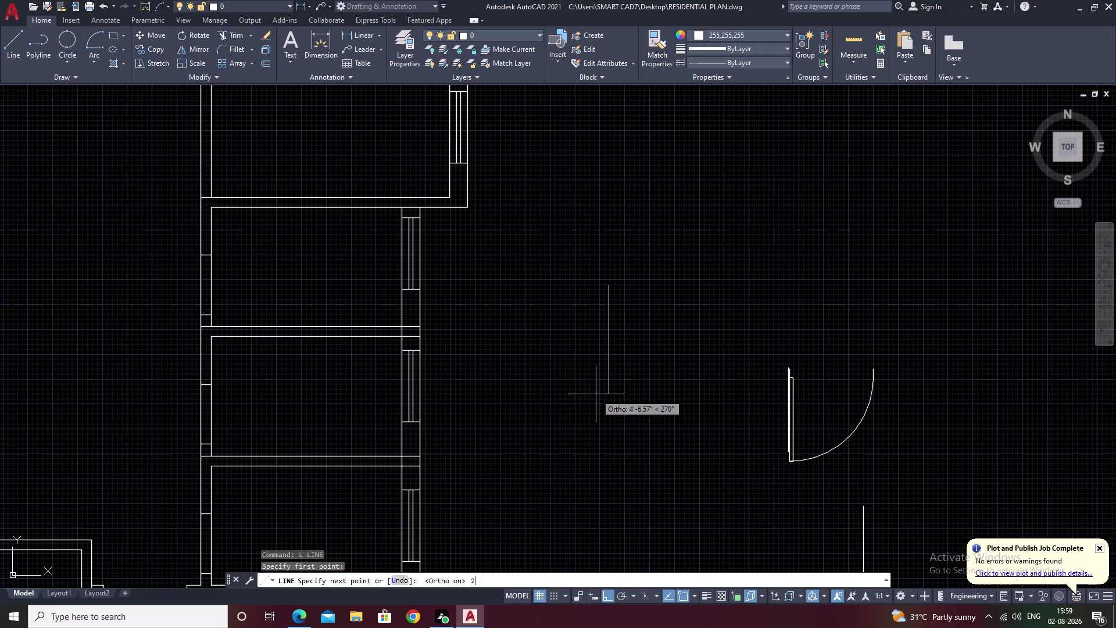
Draw a vertical line 2'6" long.
text(')
key(6)
key(backslash)
key(BackSpace)
key(apostrophe)
key(BackSpace)
key(shift+quotedbl)
key(space)
key(Escape)
Rotate the door swing symbol 90° about its hinge.
scroll(up, 3)
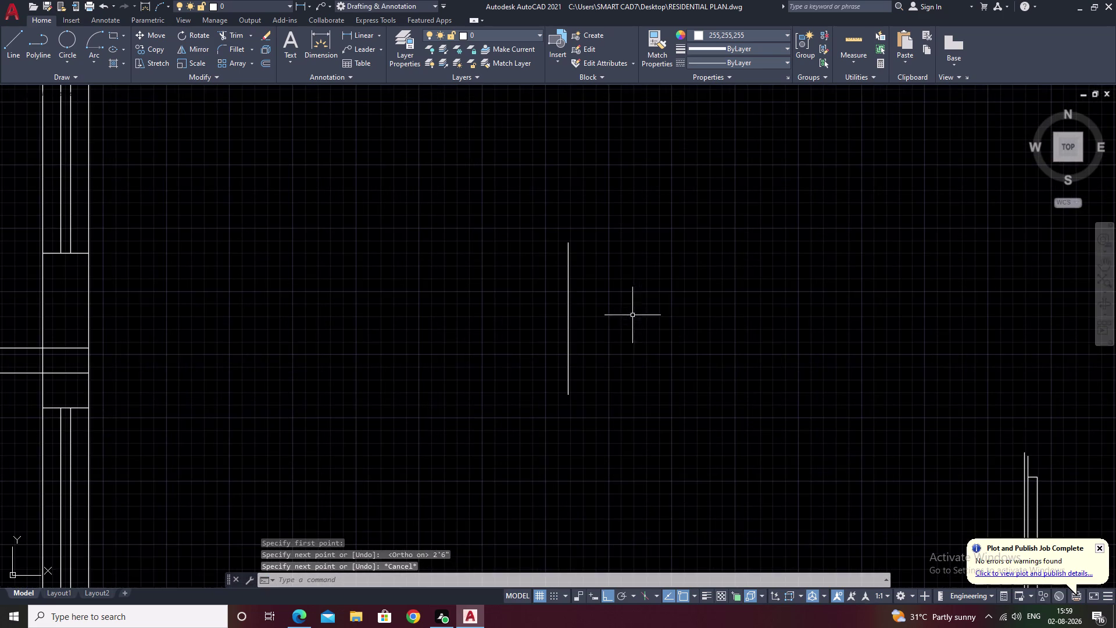
middle_drag(635, 318, 634, 327)
scroll(down, 3)
middle_drag(660, 396, 603, 396)
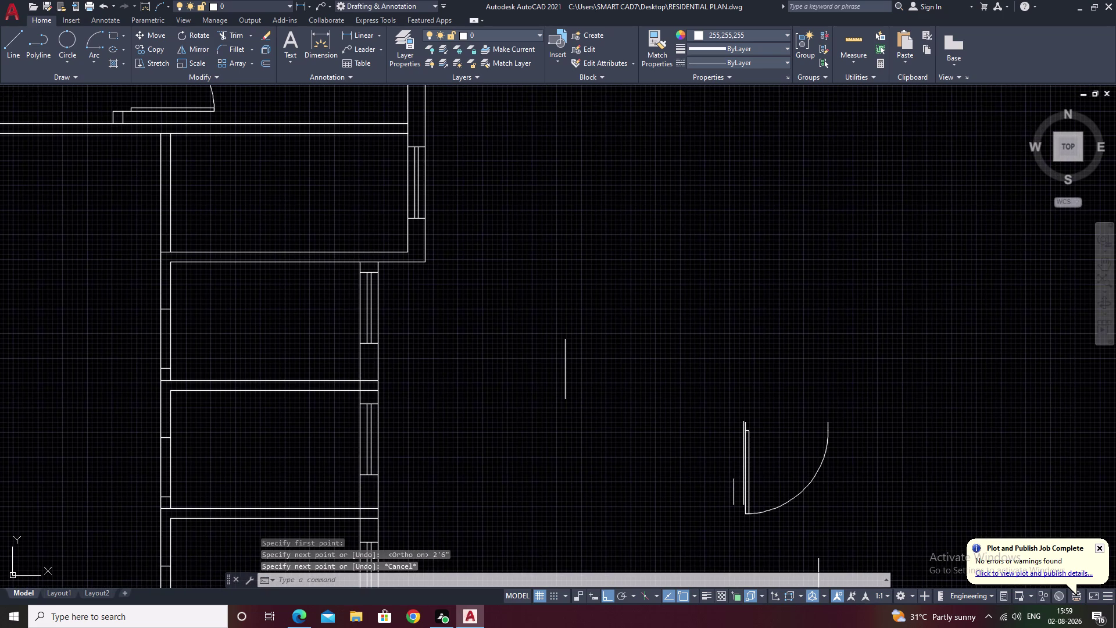
drag(844, 465, 753, 518)
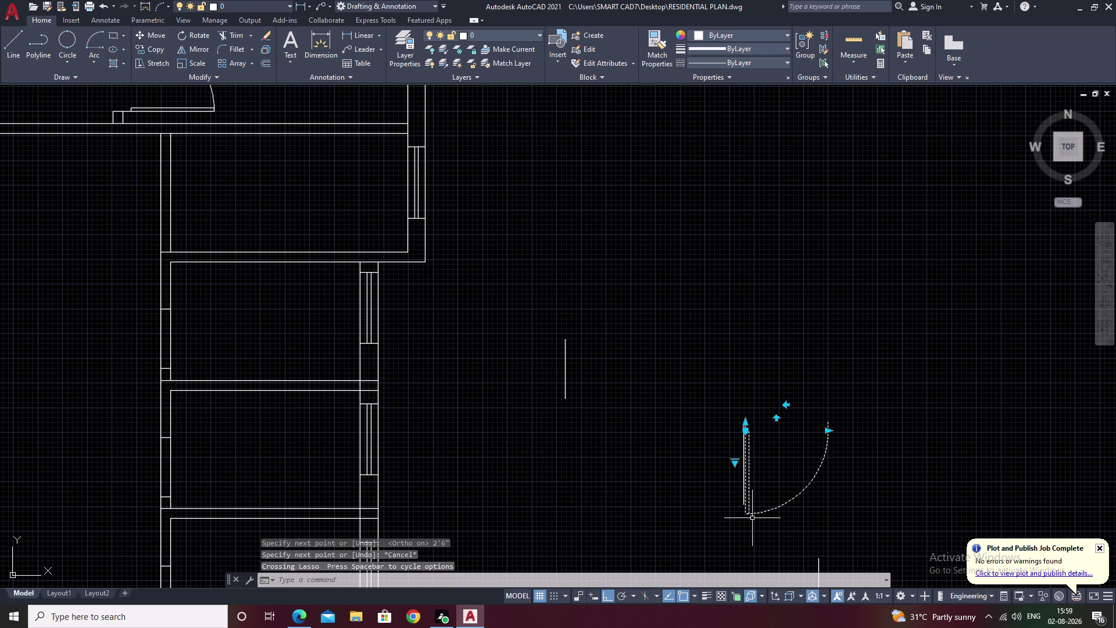
text(rp)
key(BackSpace)
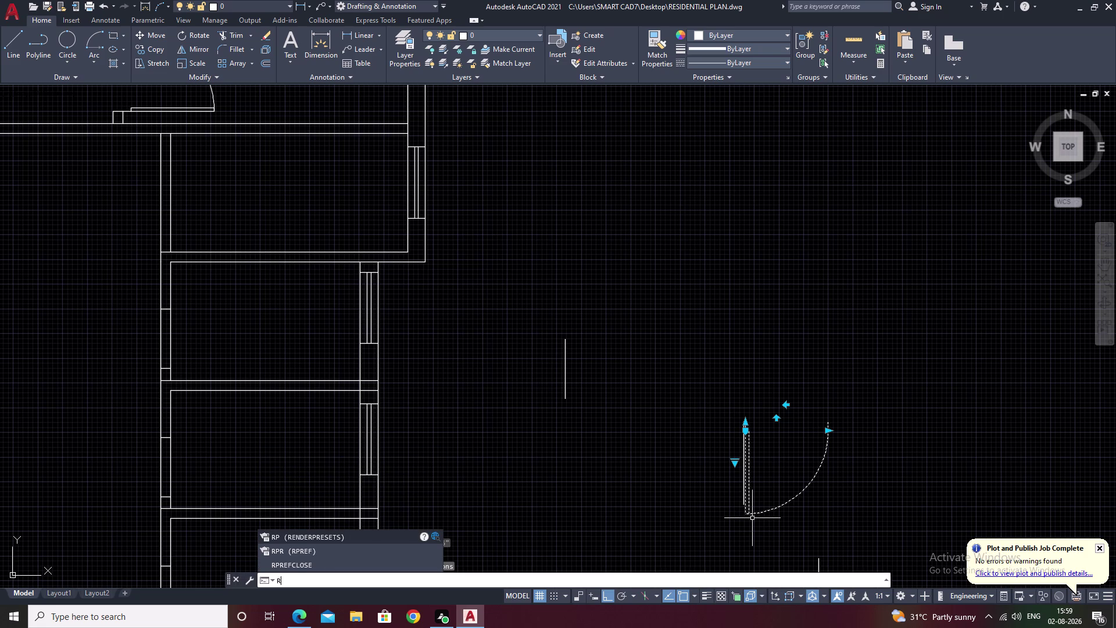
text(o)
key(space)
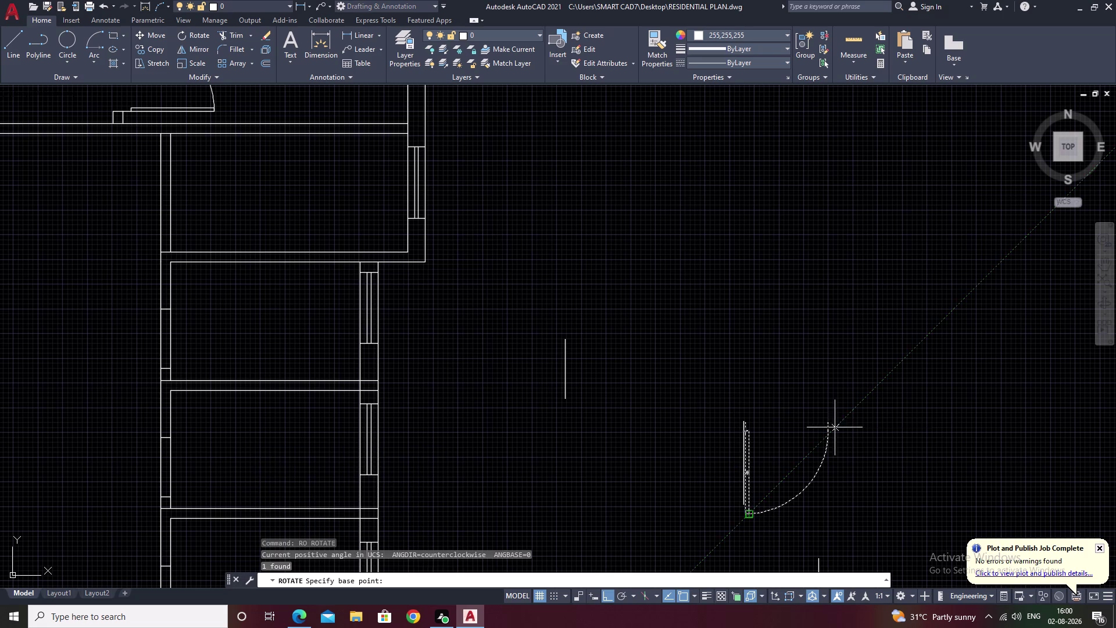
click(830, 422)
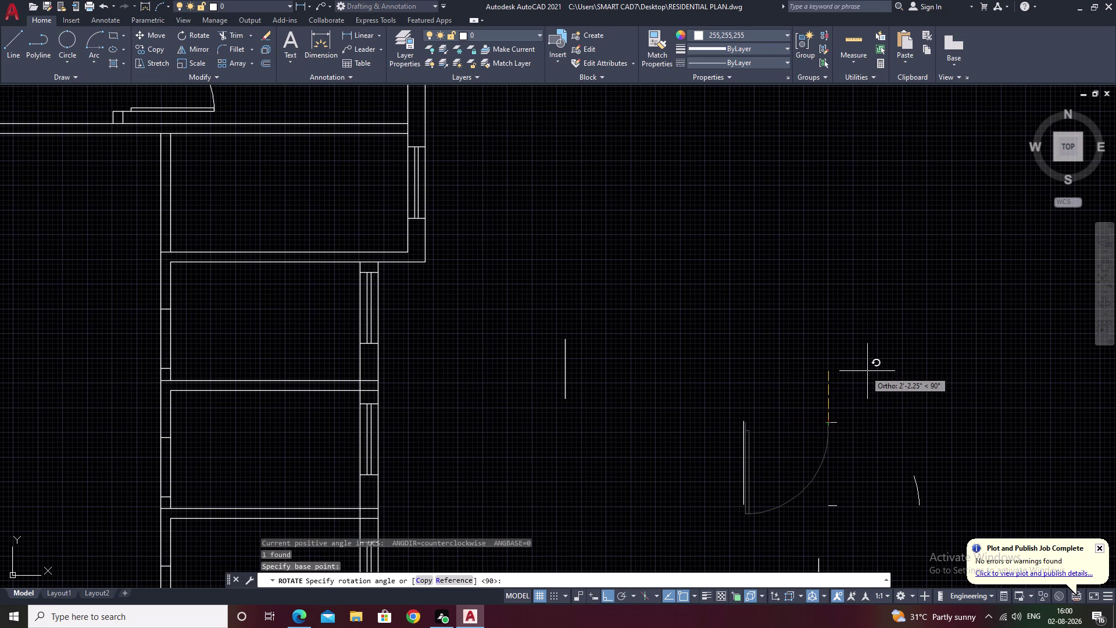
click(869, 371)
key(Escape)
Move the rotated door so its hinge sits at the vertical line's bottom.
drag(932, 427, 835, 557)
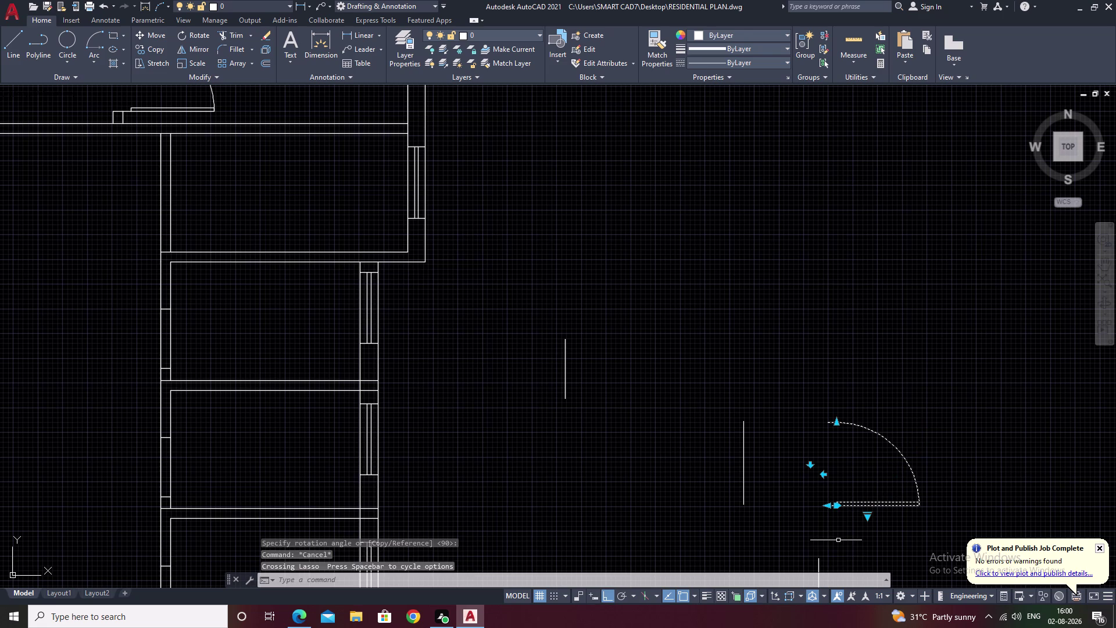
text(m)
key(space)
scroll(up, 3)
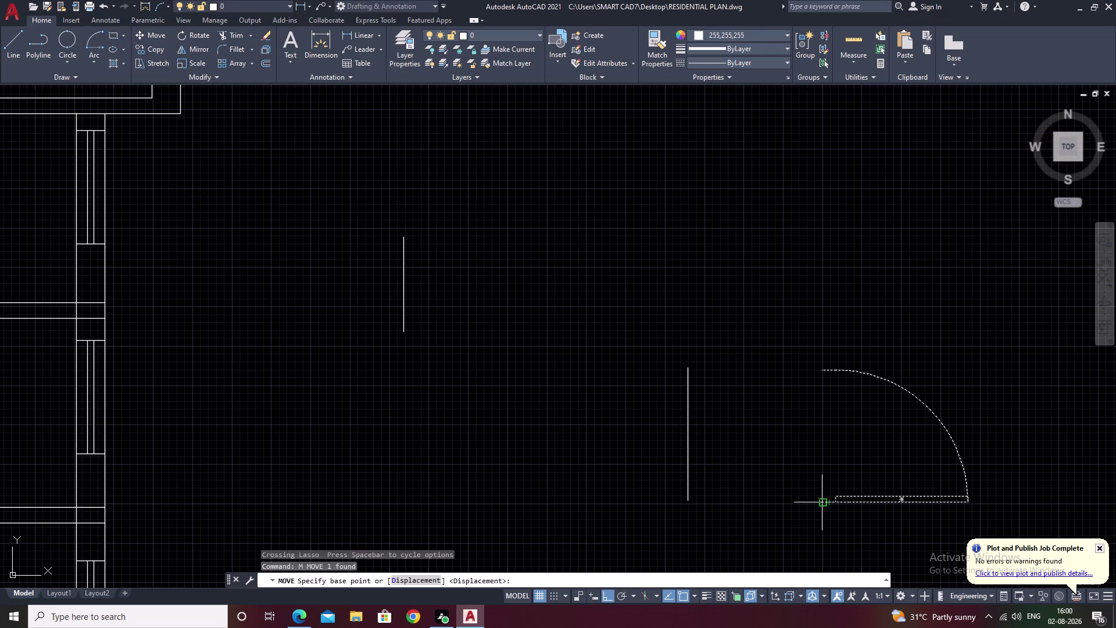
click(824, 504)
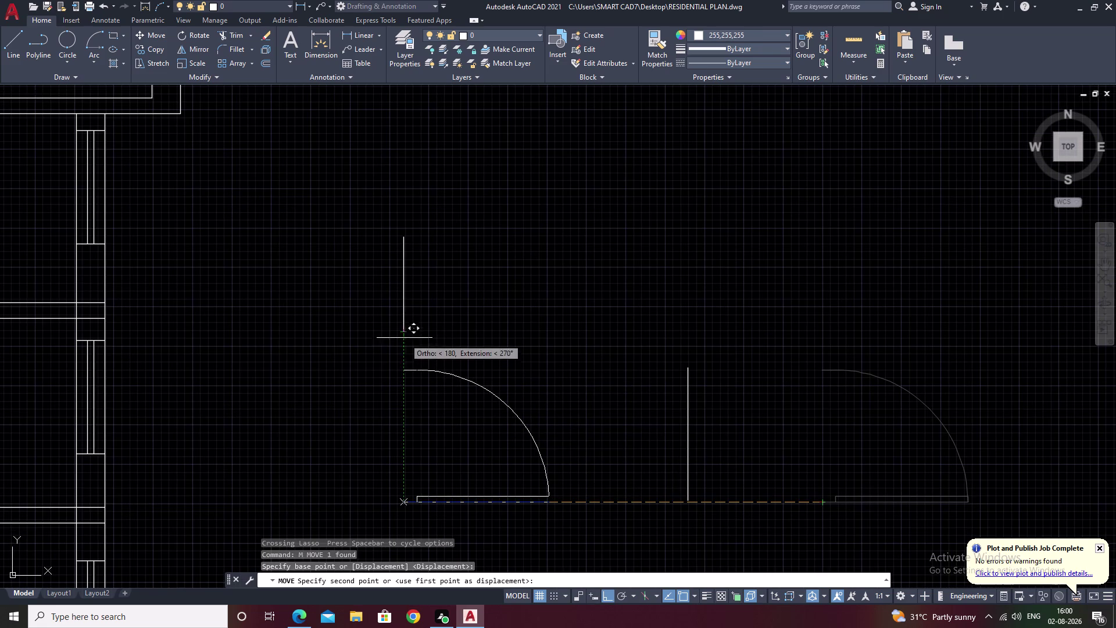
scroll(up, 3)
click(396, 324)
scroll(down, 3)
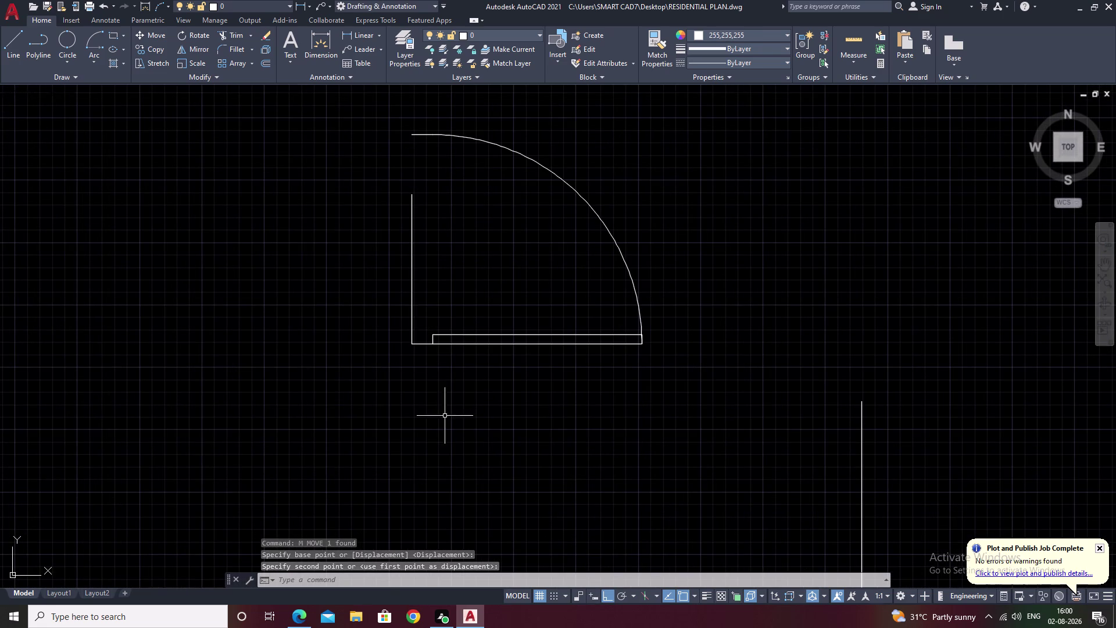
middle_click(445, 416)
key(Escape)
Scale the door down from its hinge corner to the line's height, then reselect it.
drag(611, 198, 520, 364)
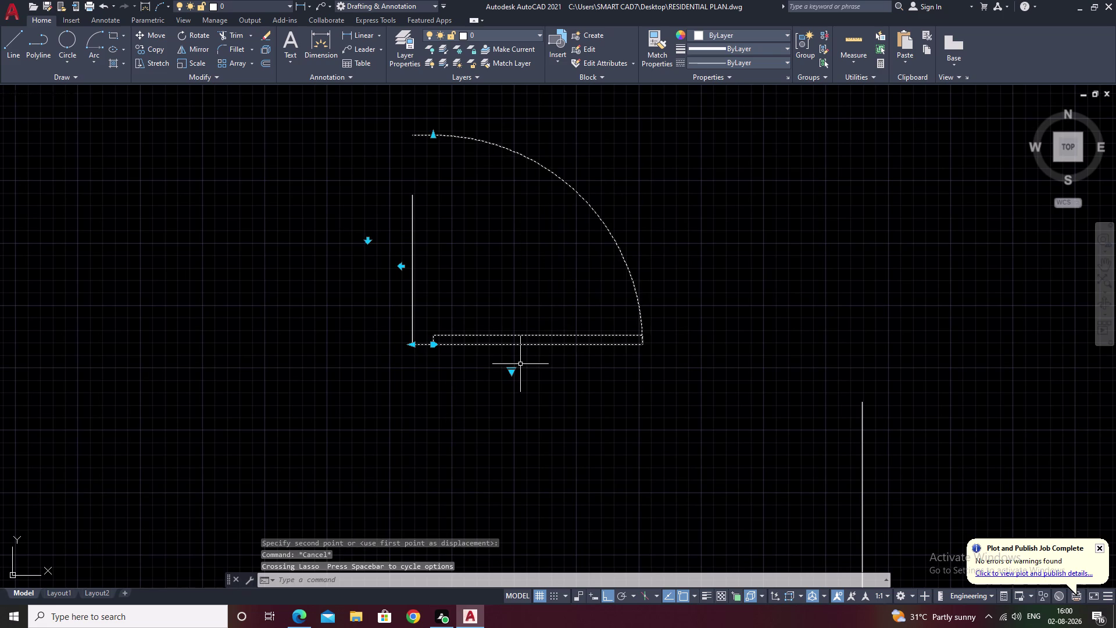
text(sc)
key(space)
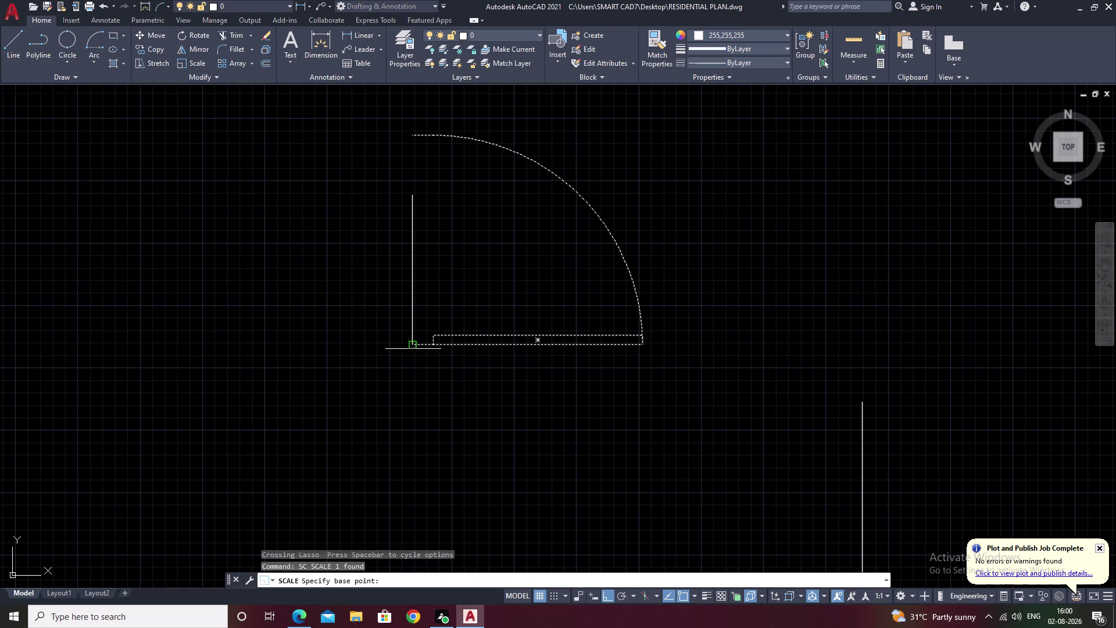
click(414, 346)
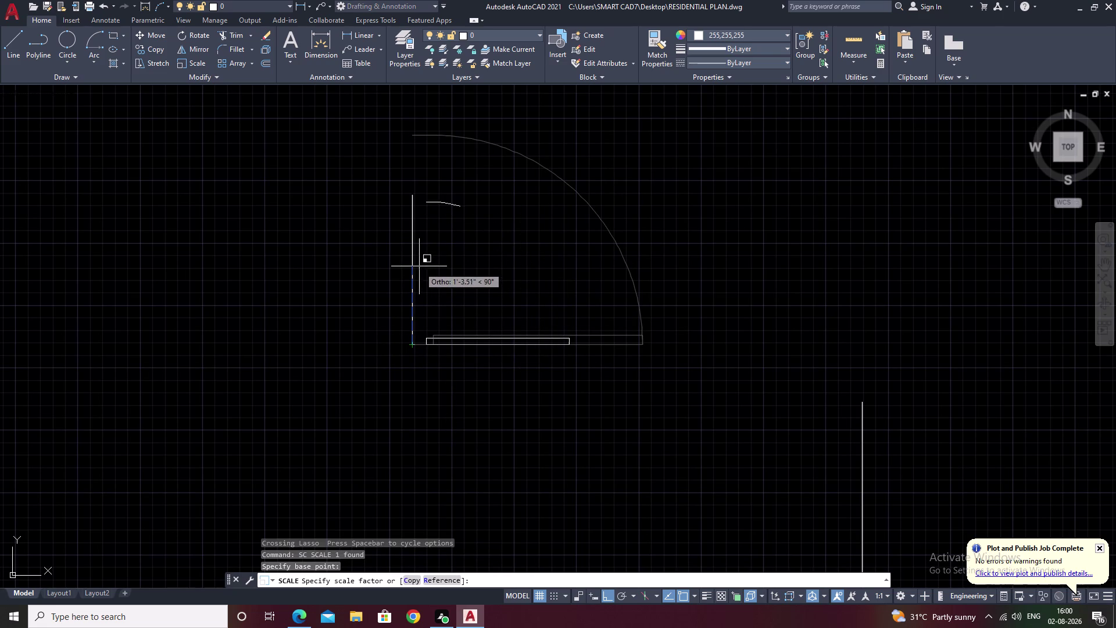
click(418, 262)
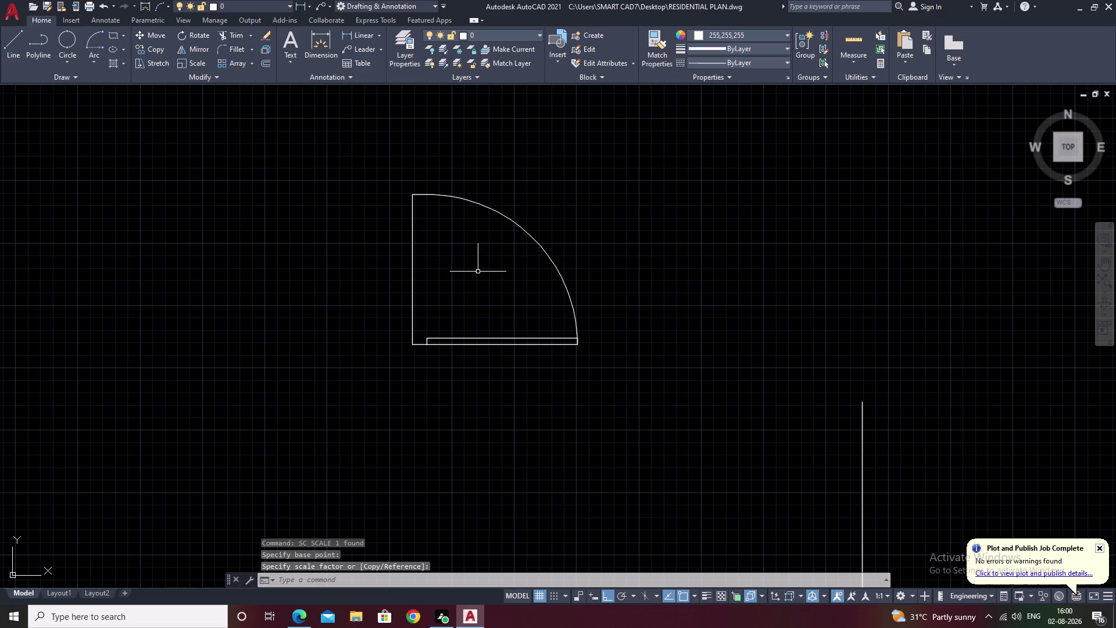
key(Escape)
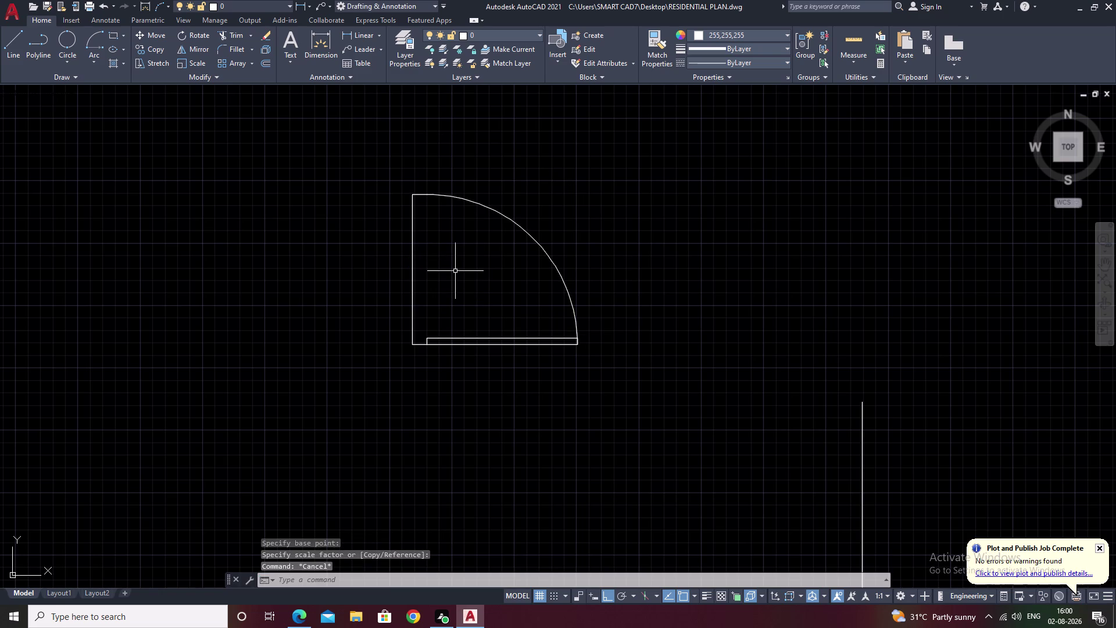
drag(538, 189, 475, 406)
click(476, 406)
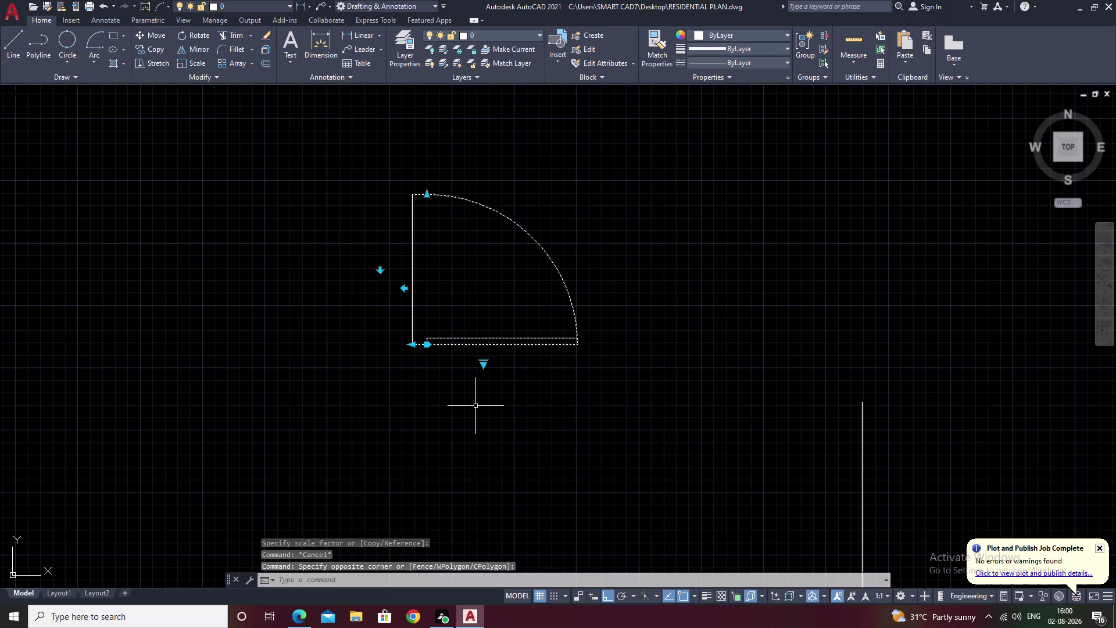
Copy the door from its hinge corner and place the first copy at a wall corner.
key(c)
text(o)
key(space)
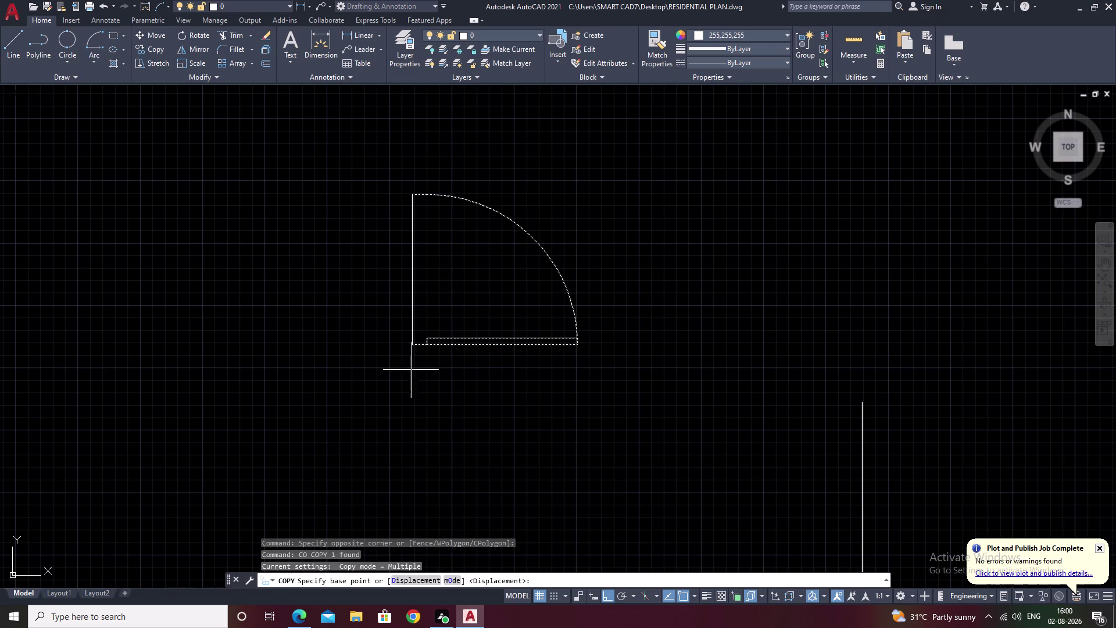
scroll(up, 3)
click(413, 341)
scroll(down, 3)
middle_drag(197, 447, 447, 428)
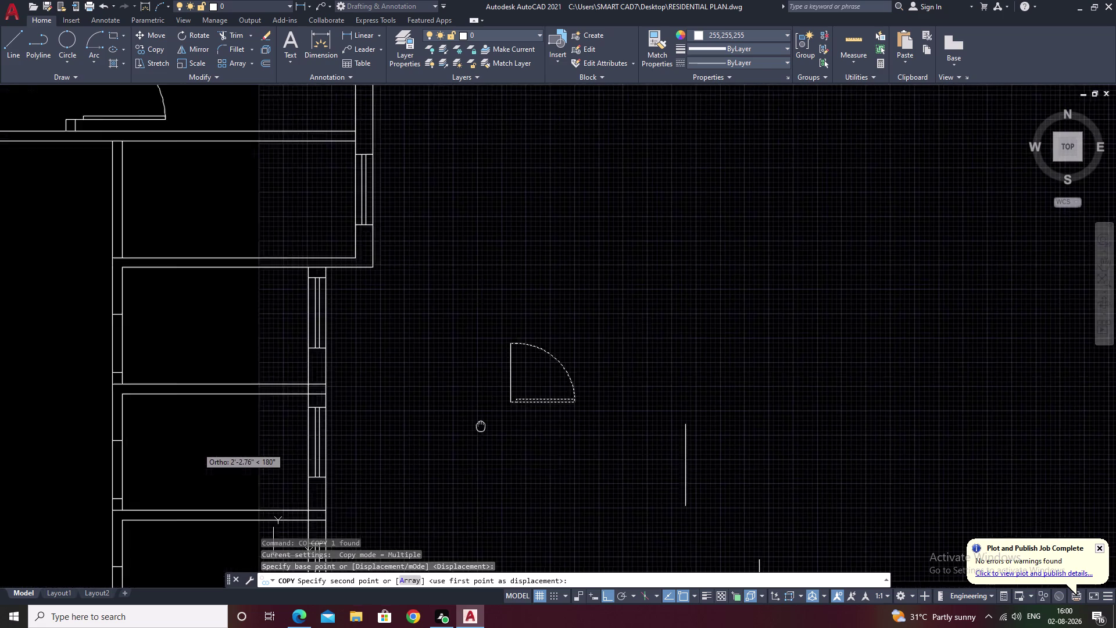
middle_drag(447, 427, 526, 426)
middle_drag(428, 458, 514, 408)
middle_drag(314, 489, 367, 416)
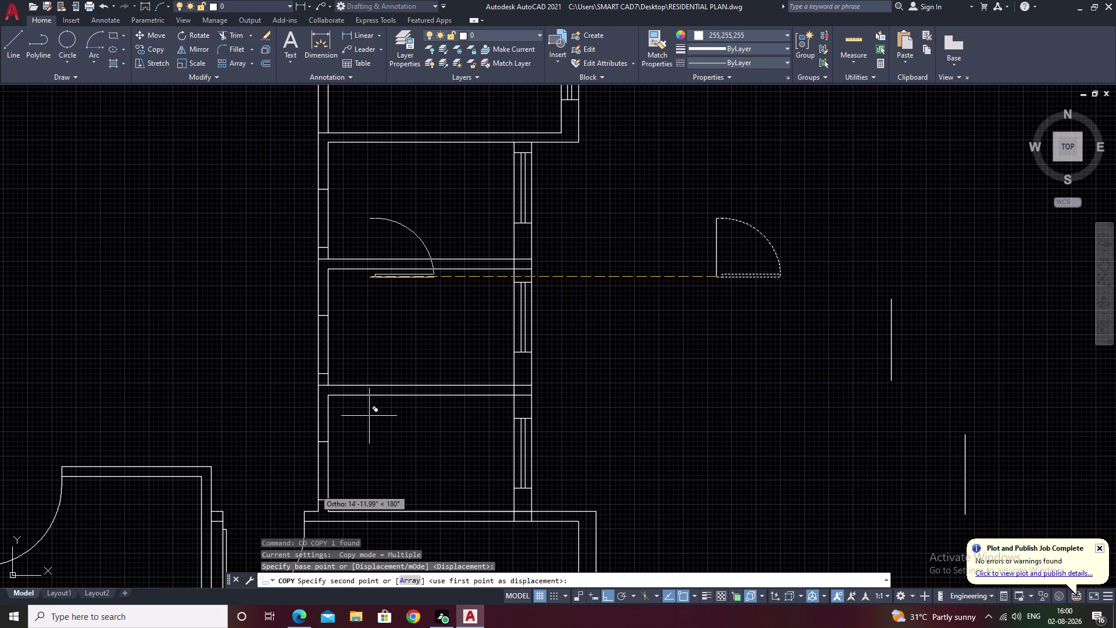
key(F8)
scroll(up, 3)
middle_drag(345, 504, 381, 425)
scroll(up, 3)
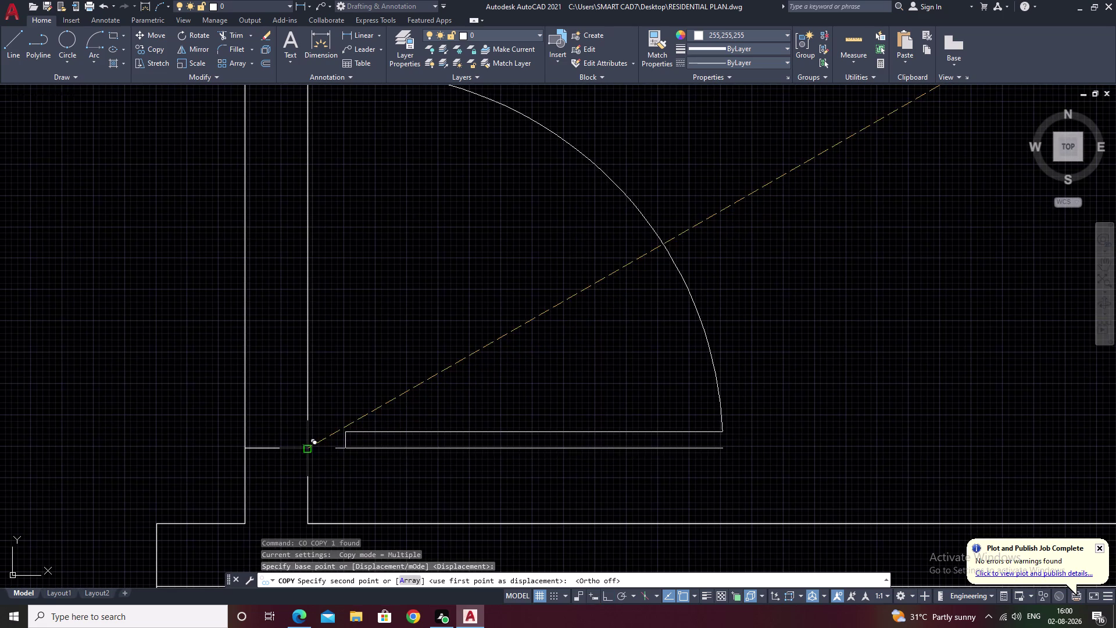
click(308, 451)
Place another door copy, undo it, and place a copy at another doorway corner.
right_click(308, 452)
scroll(down, 3)
click(440, 407)
scroll(down, 3)
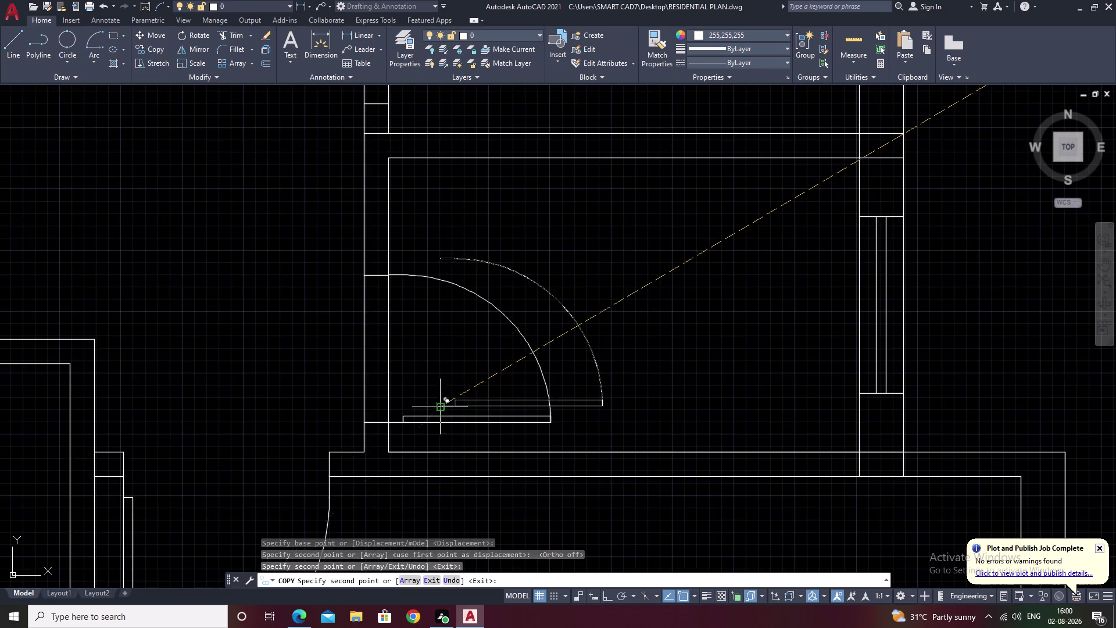
scroll(down, 3)
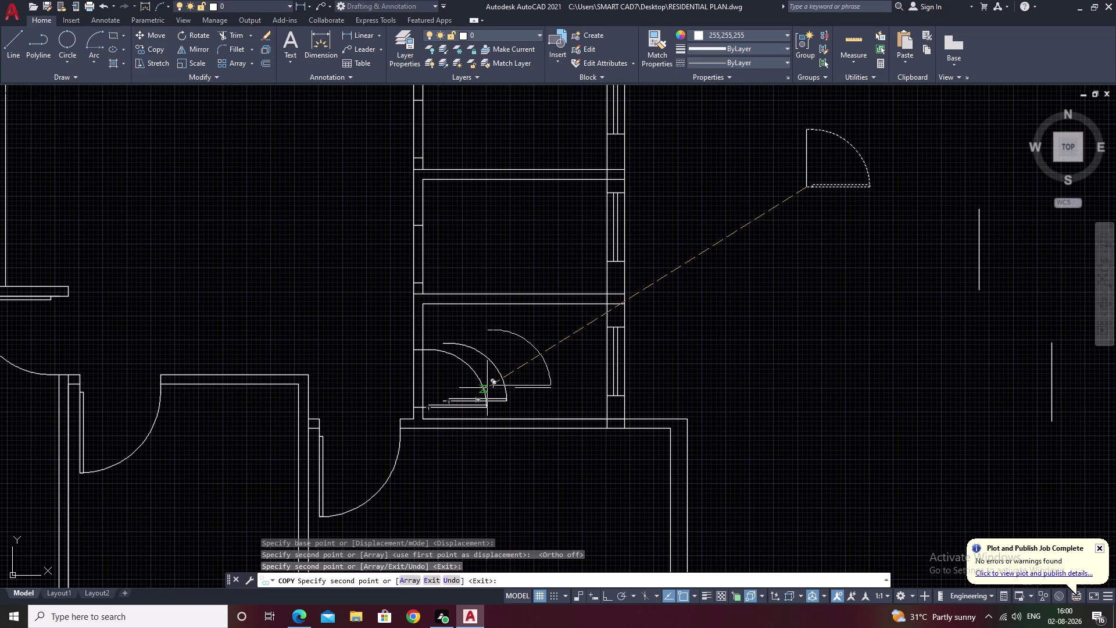
key(ctrl+z)
scroll(down, 3)
middle_drag(489, 388, 474, 478)
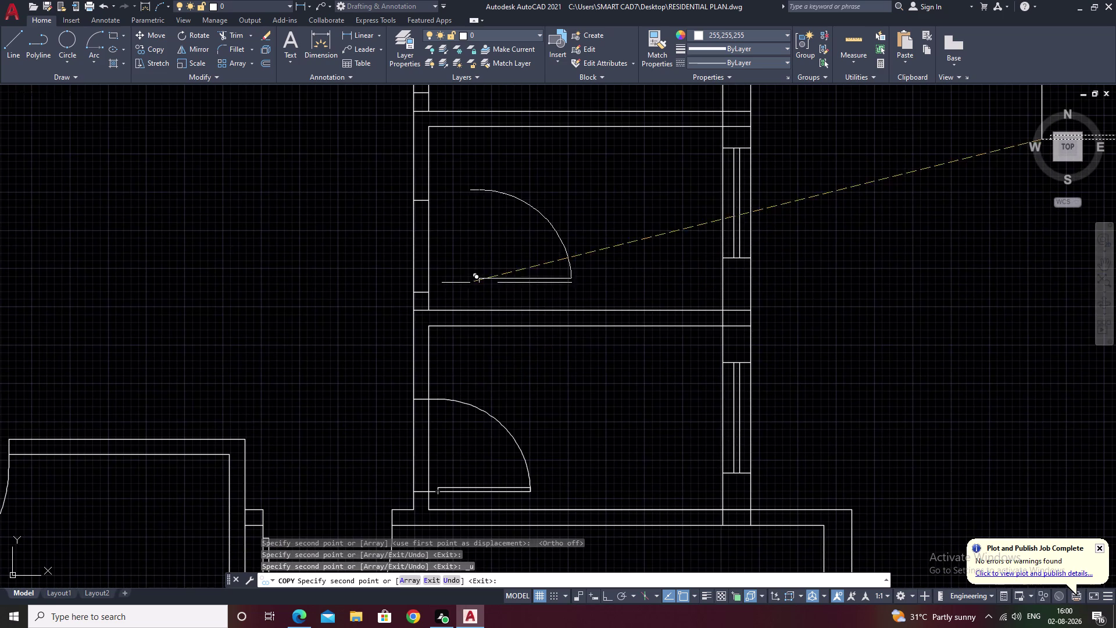
middle_drag(470, 281, 469, 343)
scroll(up, 3)
scroll(up, 3)
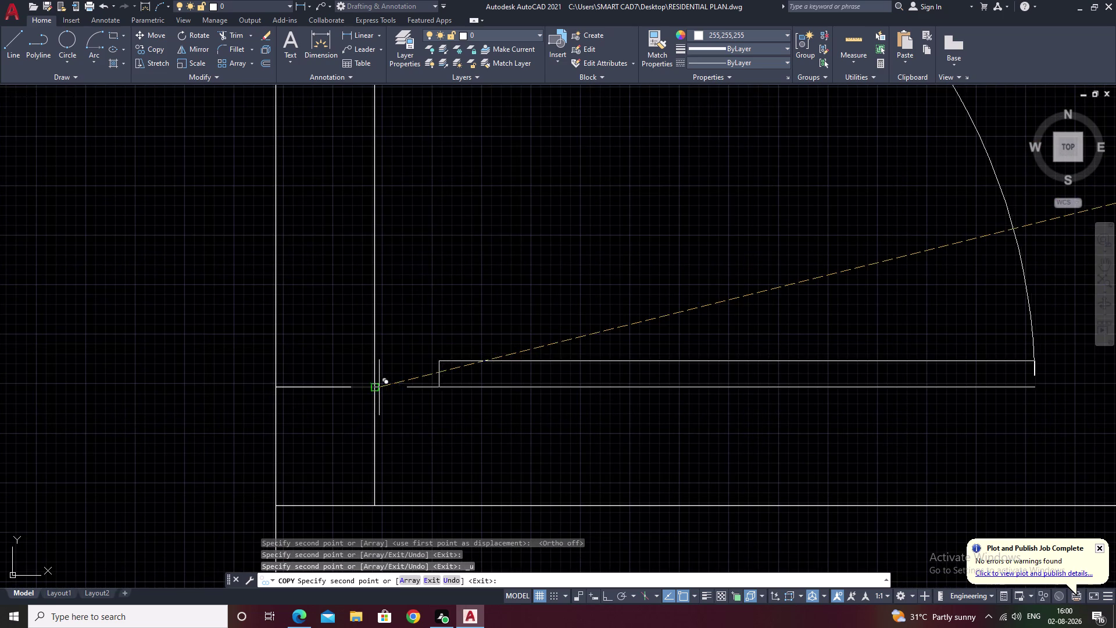
scroll(up, 3)
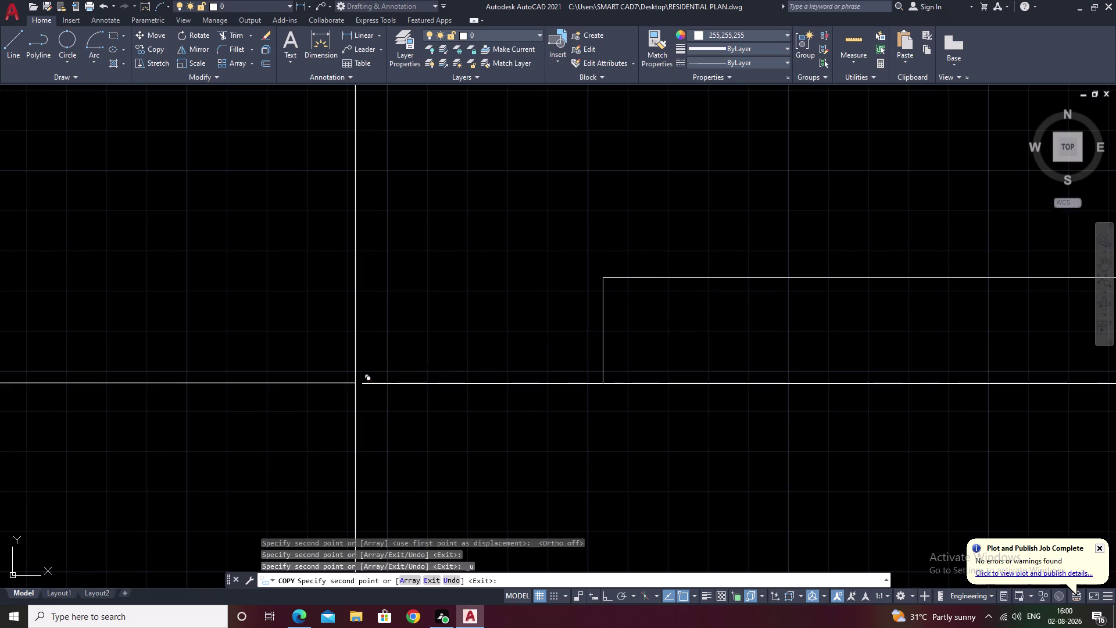
click(354, 383)
Place the last door copy at the next doorway and select the stray pieces beside the plan.
scroll(down, 3)
middle_drag(422, 342, 475, 548)
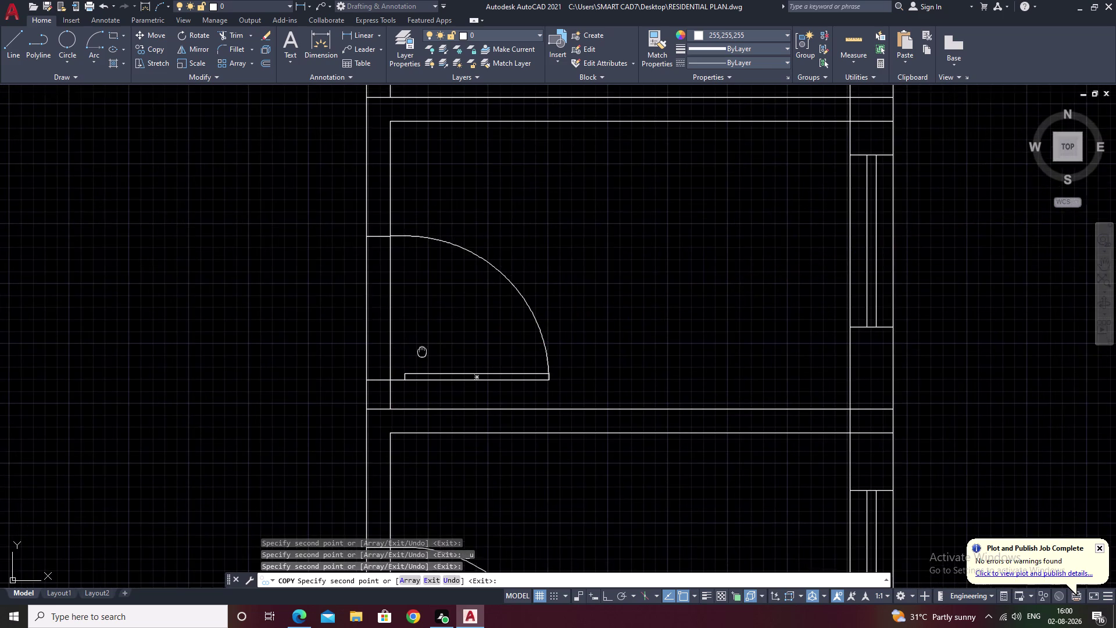
middle_drag(475, 548, 496, 600)
middle_drag(522, 371, 504, 531)
scroll(up, 3)
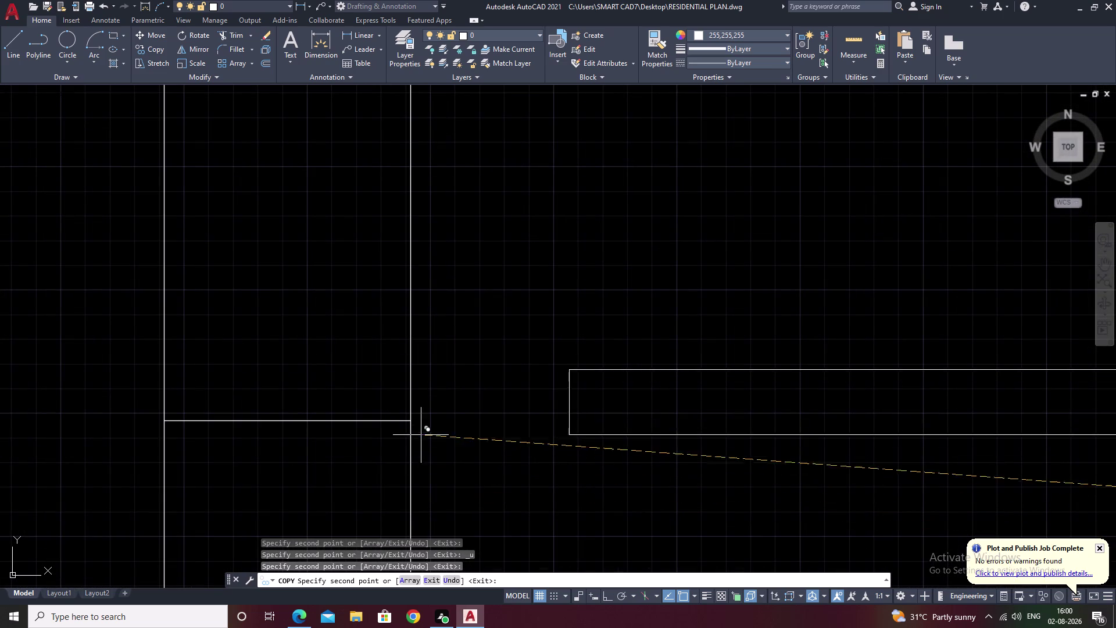
scroll(up, 3)
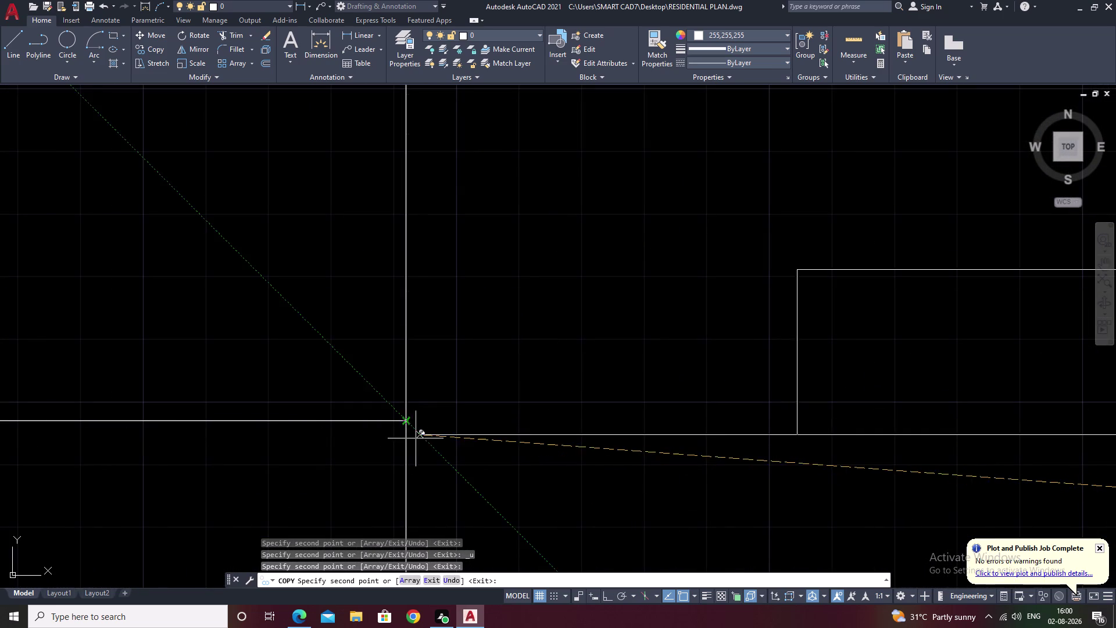
click(406, 423)
scroll(down, 3)
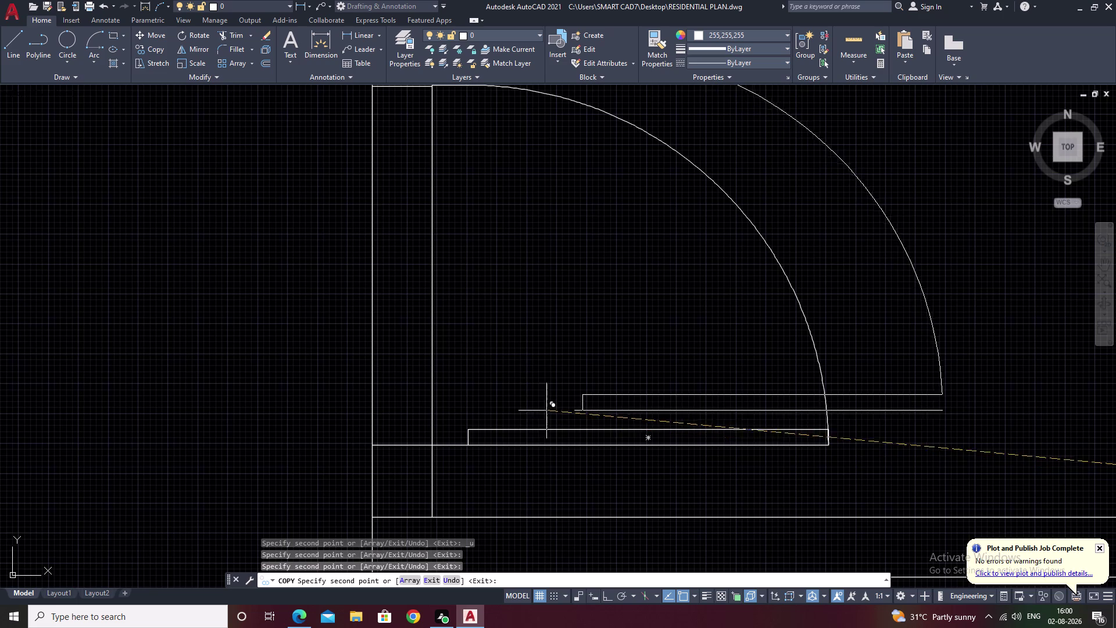
scroll(down, 3)
key(Escape)
scroll(down, 3)
middle_drag(701, 386, 461, 414)
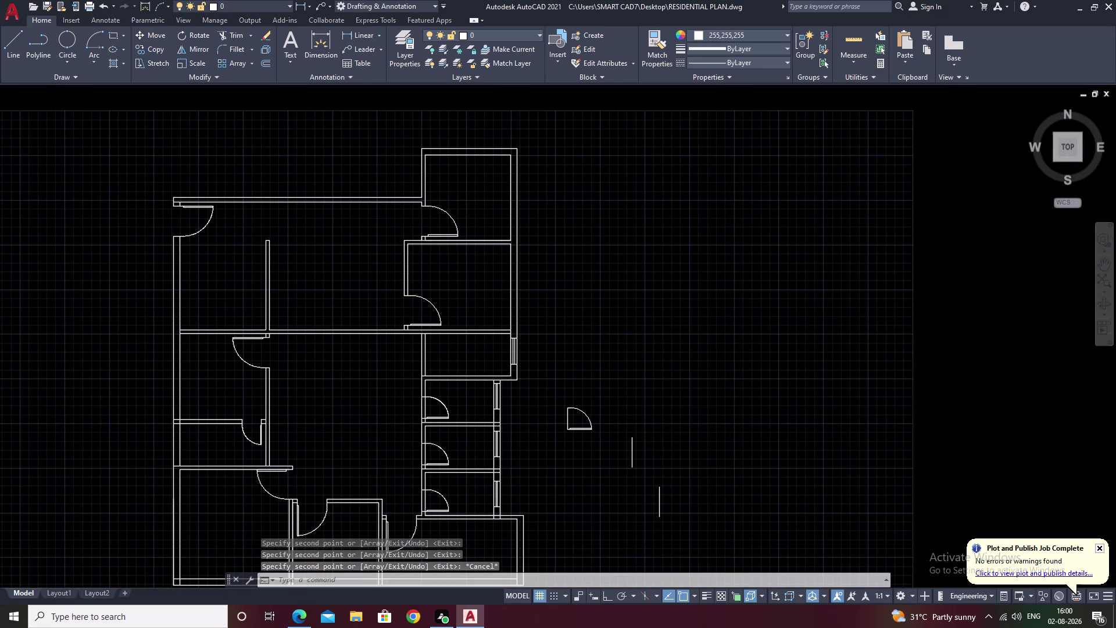
drag(696, 405, 727, 543)
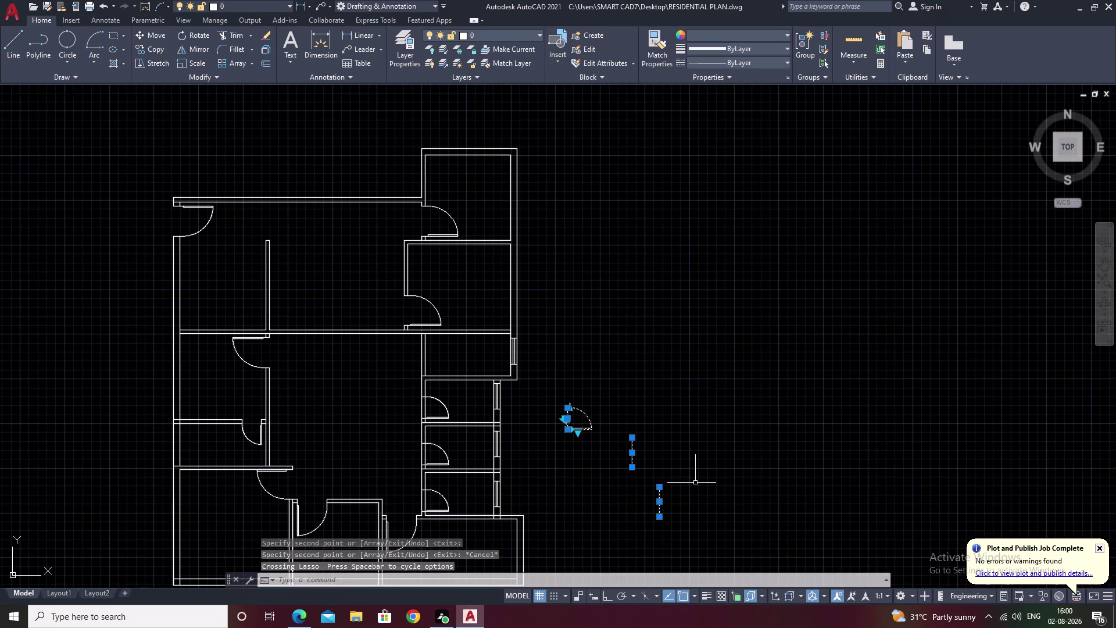
Erase the stray door pieces and start trimming wall lines with a fence.
text(e)
key(space)
scroll(up, 3)
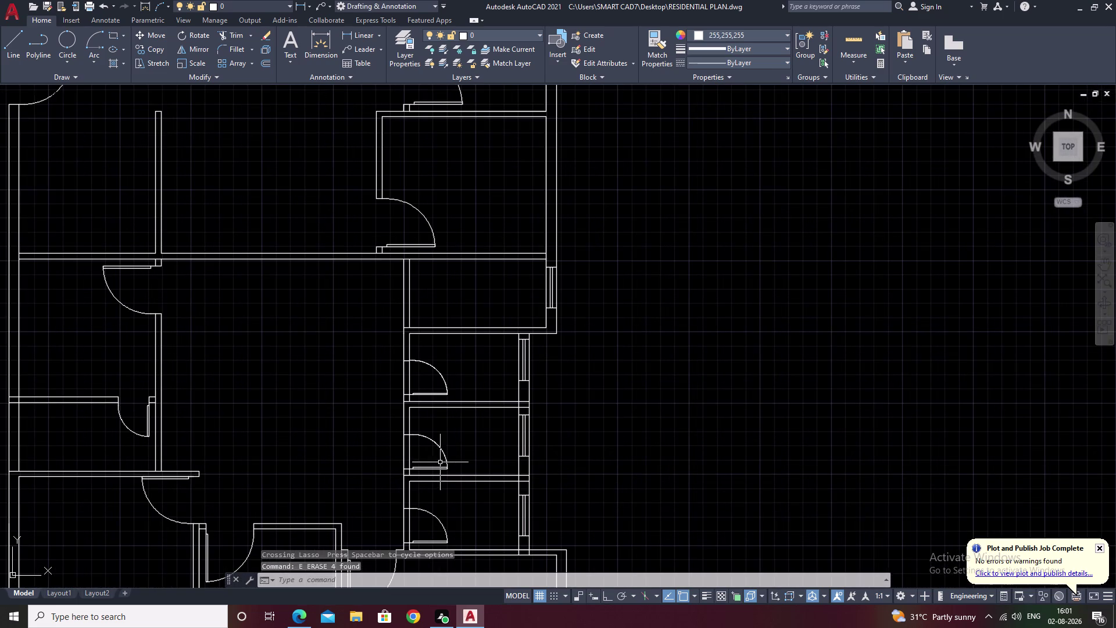
text(tr)
key(space)
key(space)
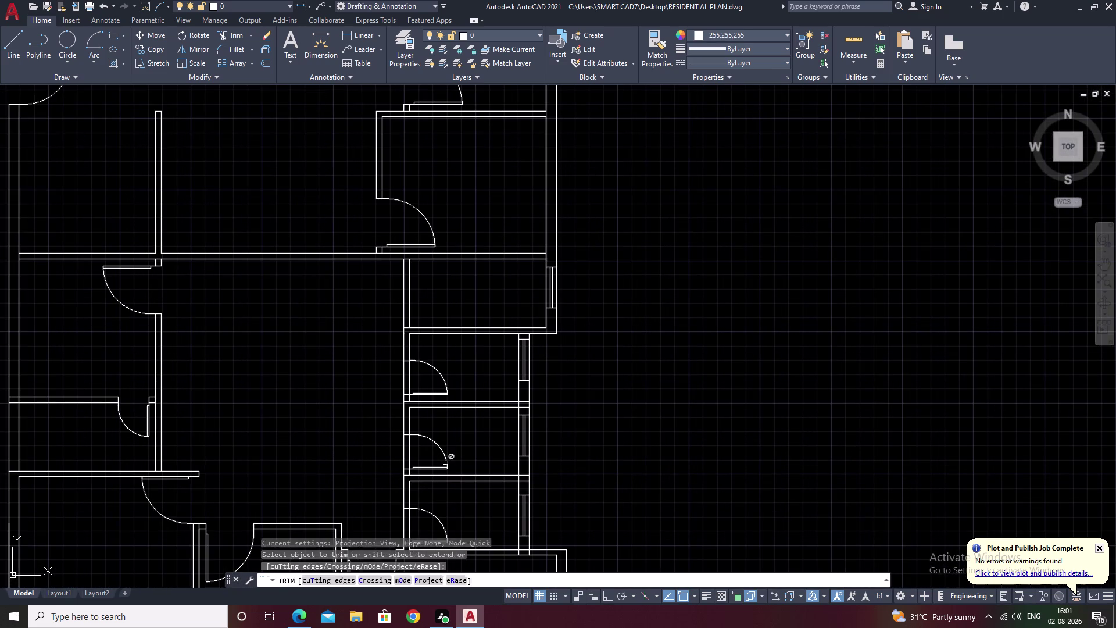
scroll(up, 3)
drag(381, 464, 481, 466)
Try more trim fences along the door openings, then cancel trimming.
middle_drag(458, 317, 473, 425)
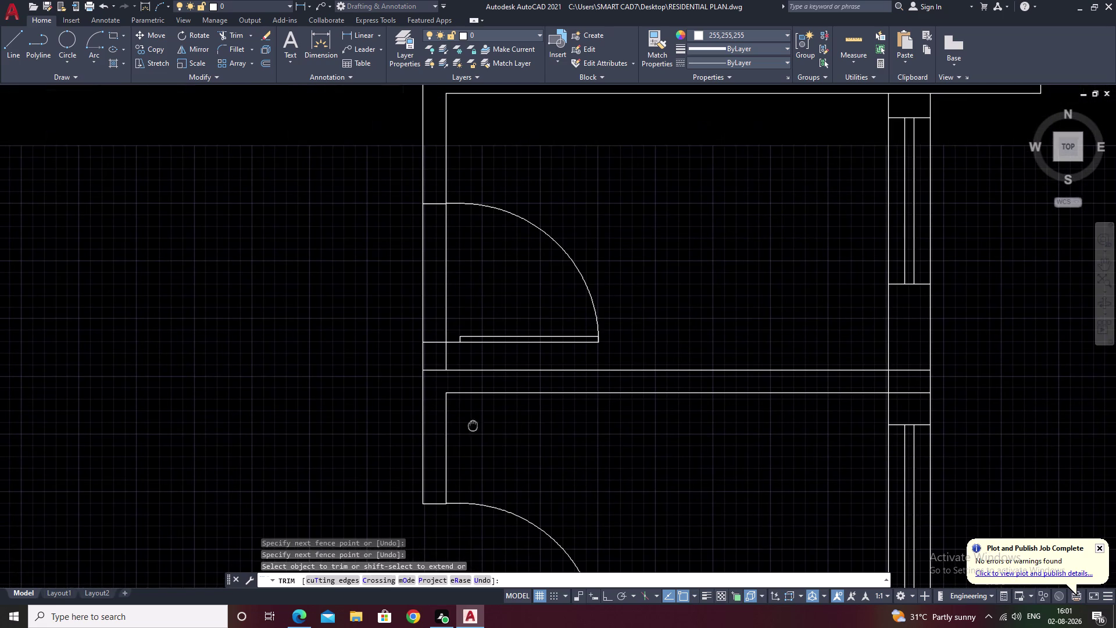
drag(386, 286, 451, 283)
scroll(down, 3)
middle_drag(508, 462, 551, 320)
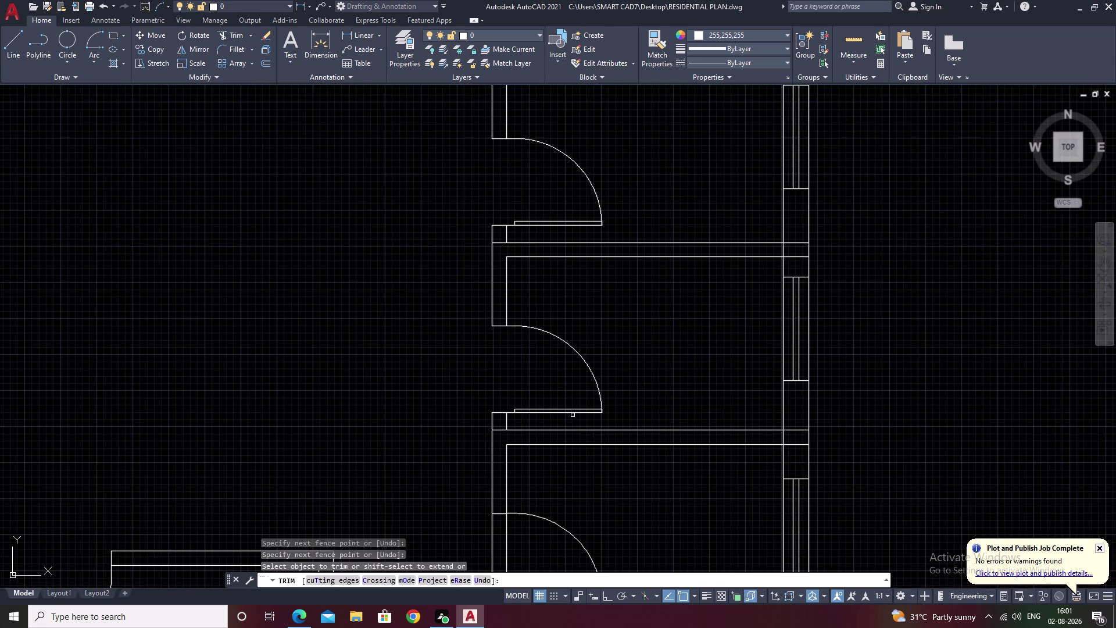
middle_drag(576, 453, 606, 325)
click(506, 441)
drag(512, 437, 571, 422)
scroll(down, 3)
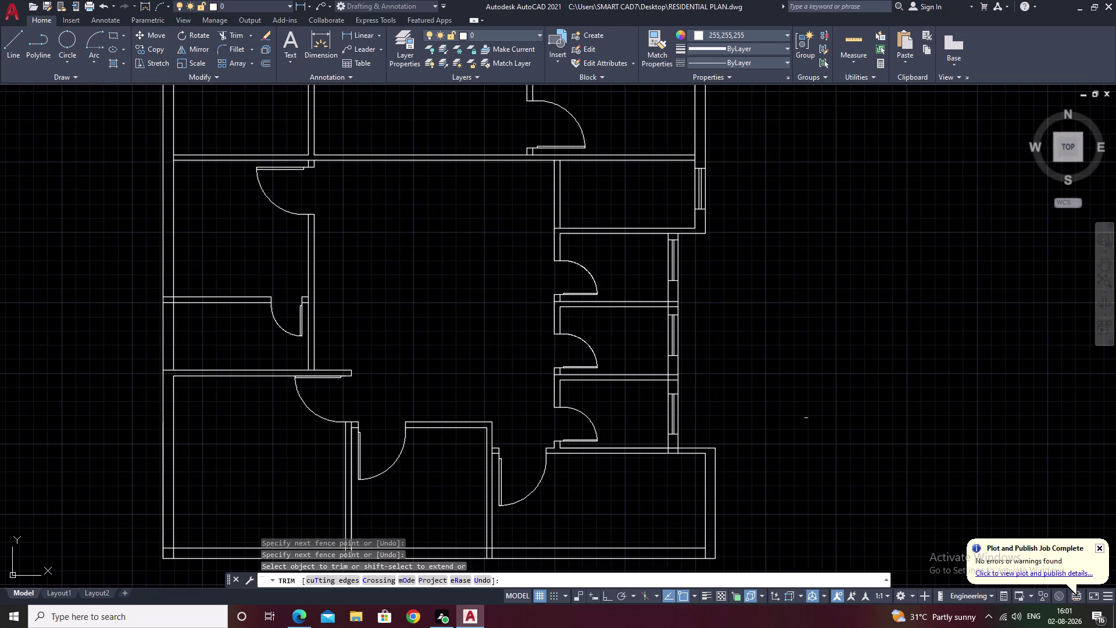
middle_drag(935, 404, 691, 419)
middle_drag(582, 405, 723, 378)
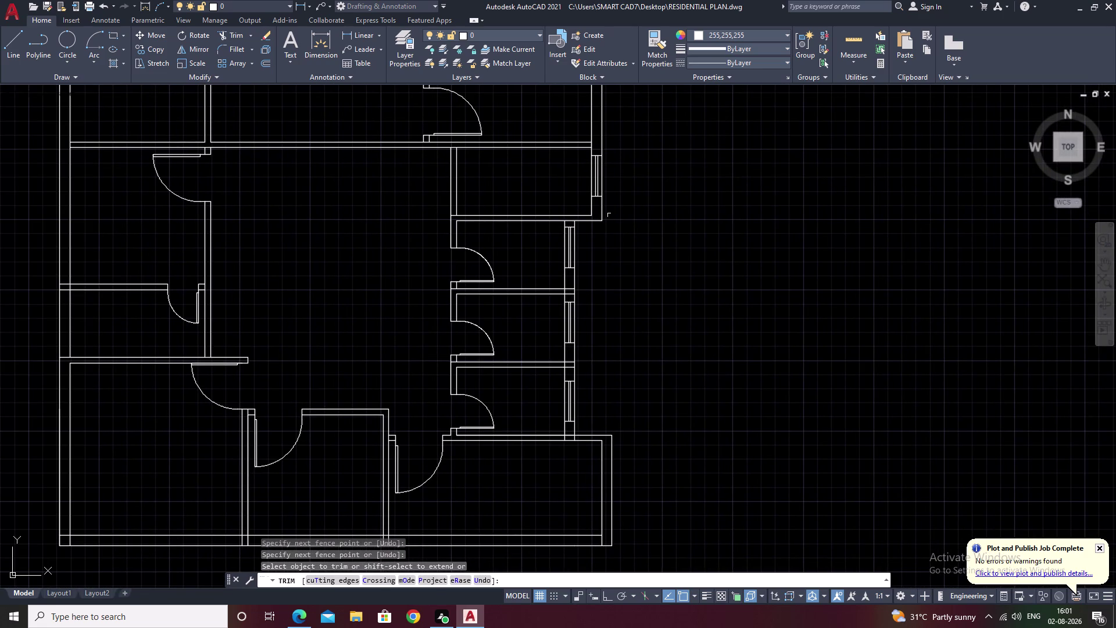
middle_drag(629, 231, 663, 362)
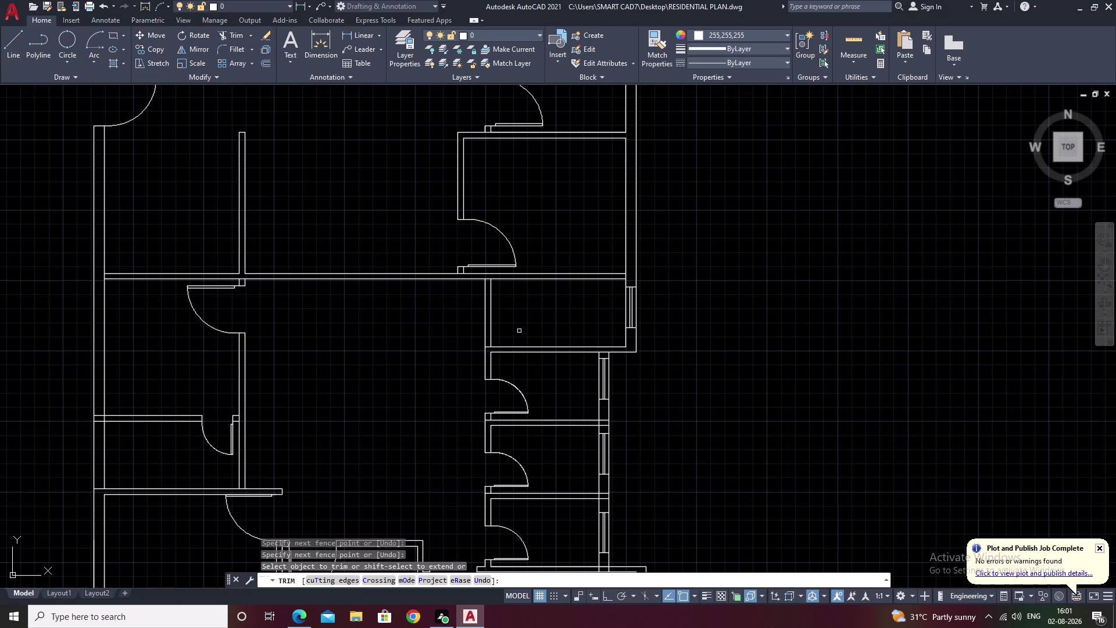
middle_drag(520, 330, 536, 350)
scroll(up, 3)
middle_drag(481, 420, 518, 380)
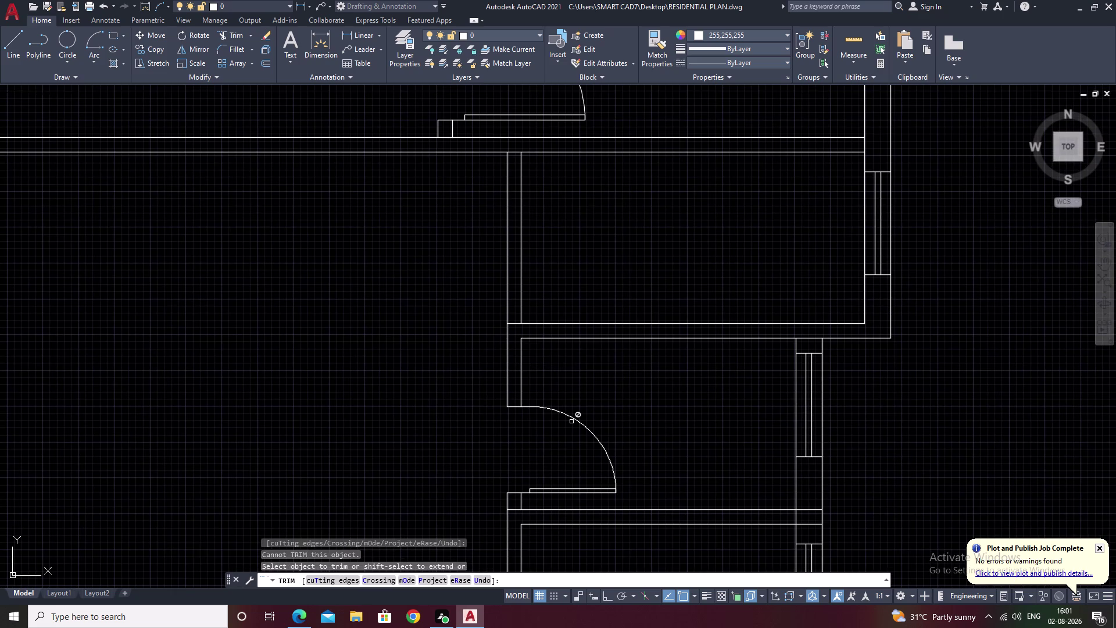
key(Escape)
Select the upper right door swing arc and short wall end, then clear the selection.
drag(614, 396, 606, 396)
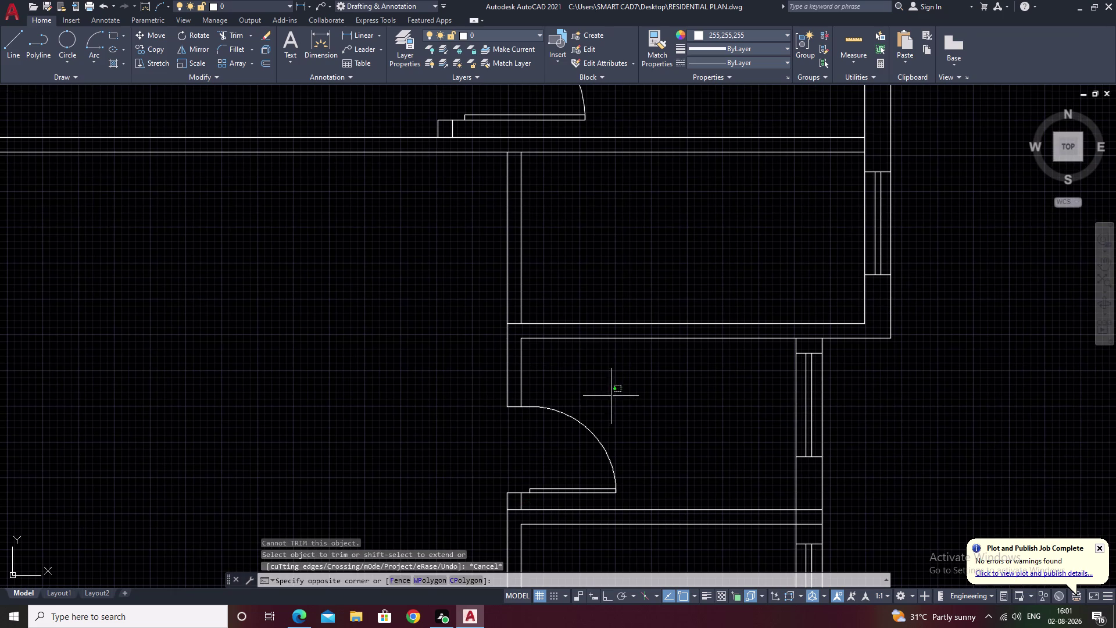
drag(607, 396, 549, 484)
scroll(up, 3)
drag(563, 502, 468, 503)
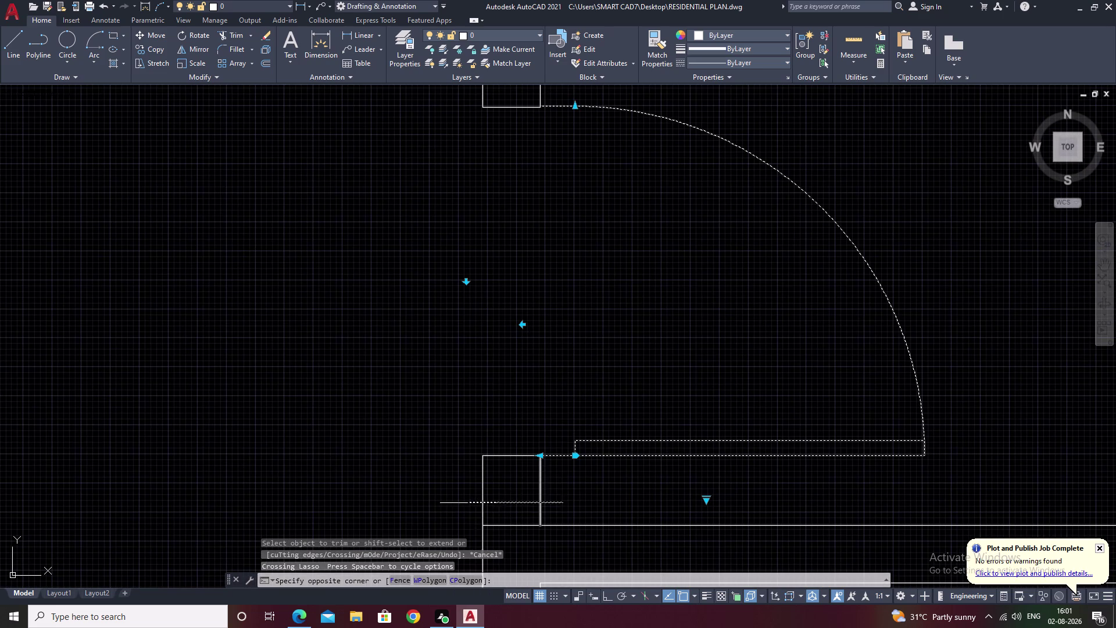
click(484, 459)
drag(525, 433, 493, 468)
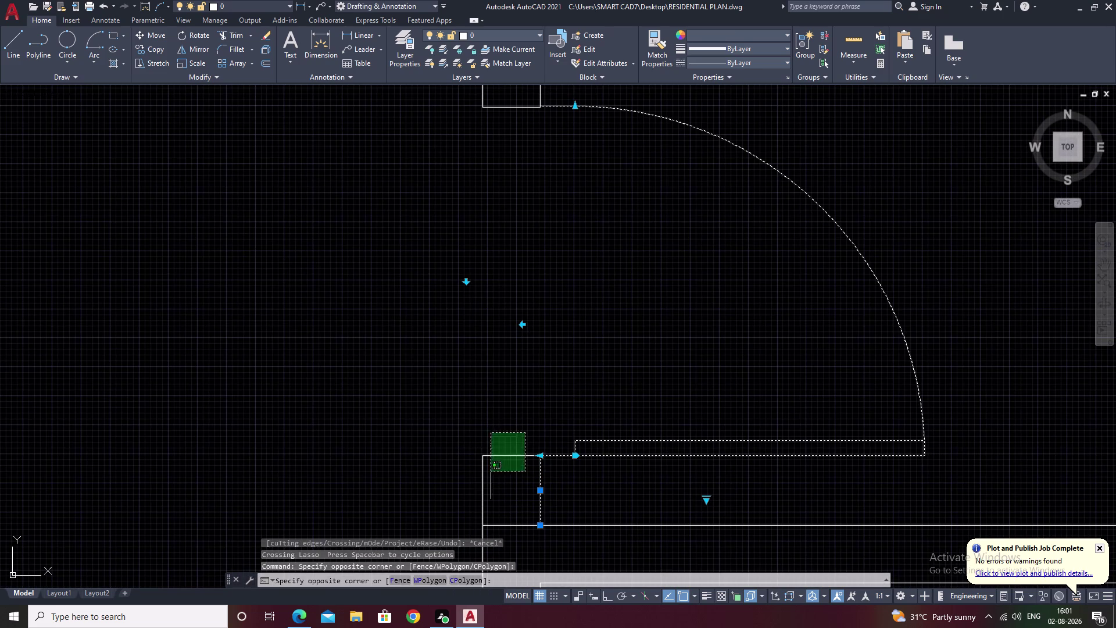
drag(493, 468, 485, 482)
drag(488, 481, 458, 491)
click(457, 491)
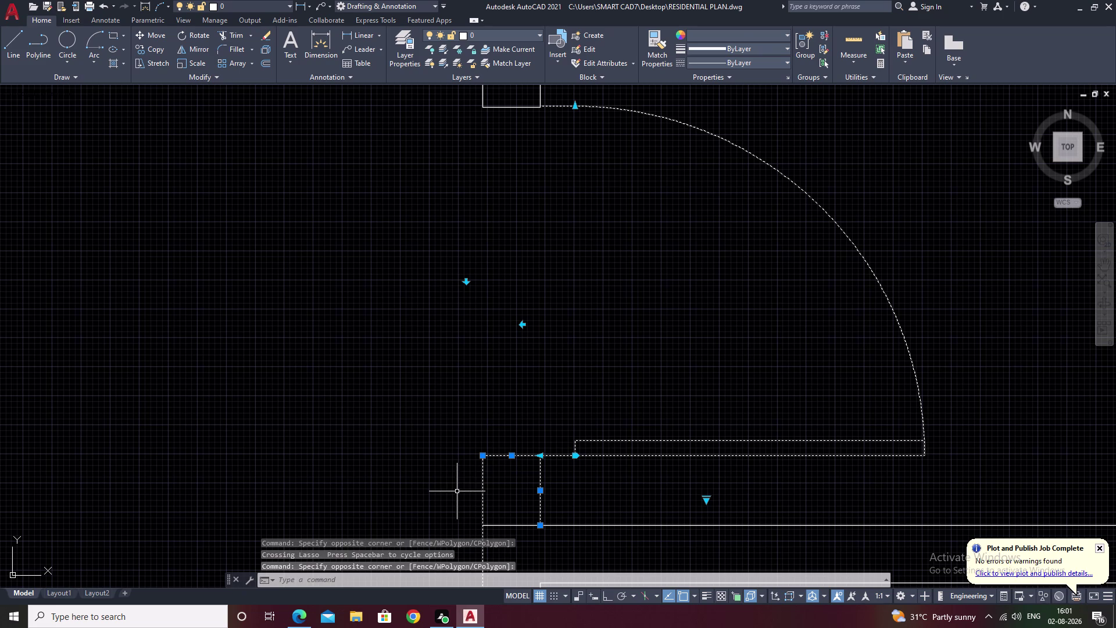
key(Escape)
middle_drag(569, 373, 577, 504)
scroll(down, 3)
middle_drag(574, 364, 570, 481)
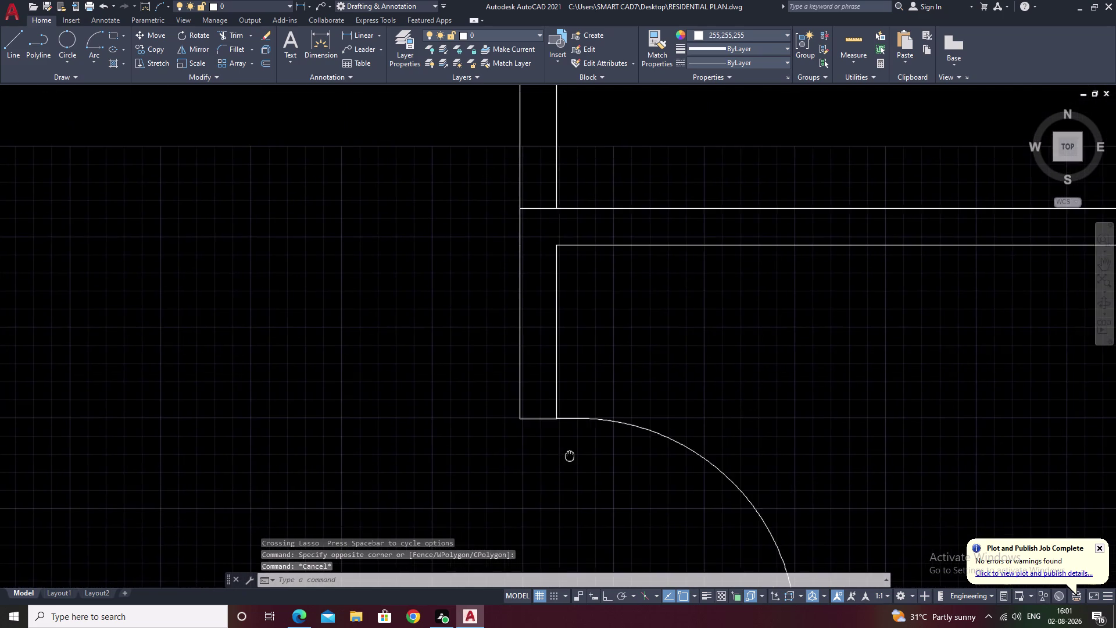
middle_drag(569, 481, 581, 514)
Offset the wall line 6 inches to its upper side.
text(o)
key(space)
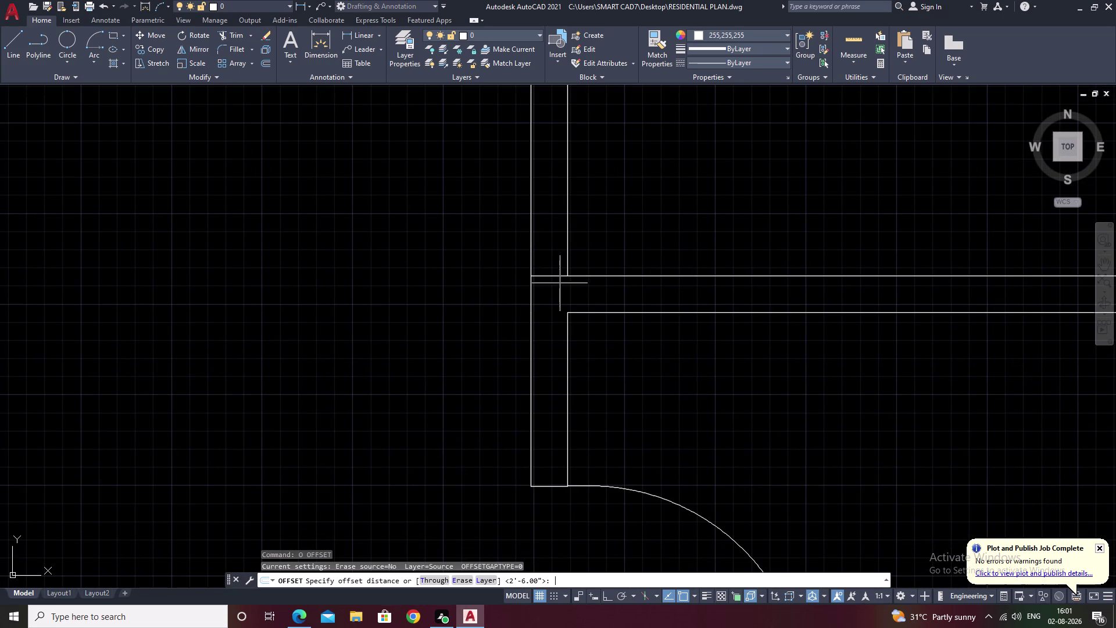
text(6)
key(space)
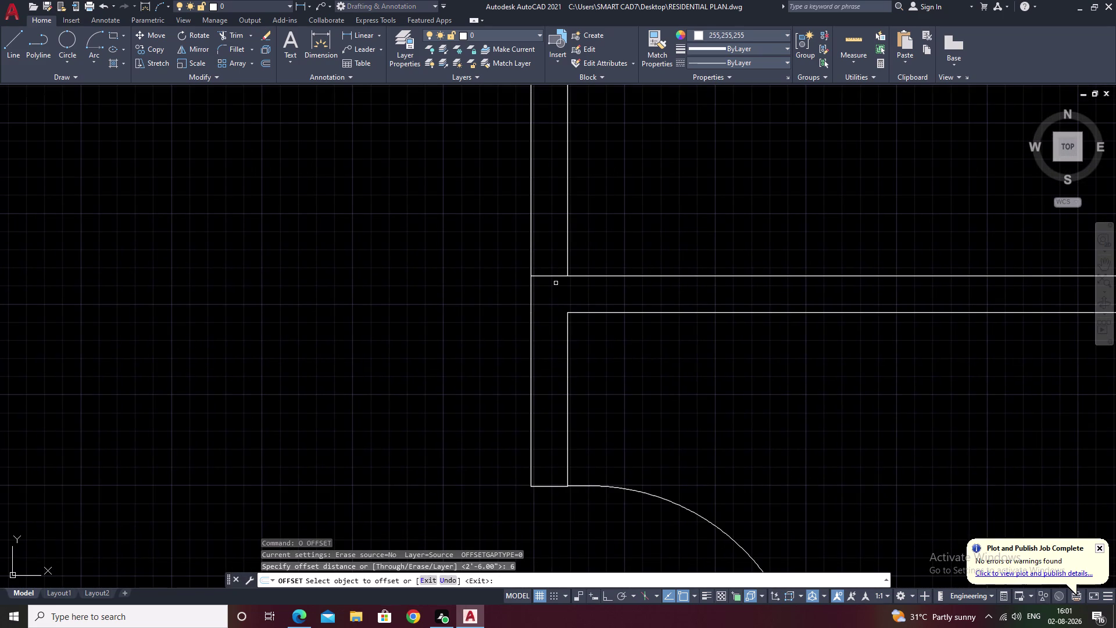
click(554, 277)
click(604, 174)
End offsetting, start a wall trim, pan to the door openings, then cancel.
key(Escape)
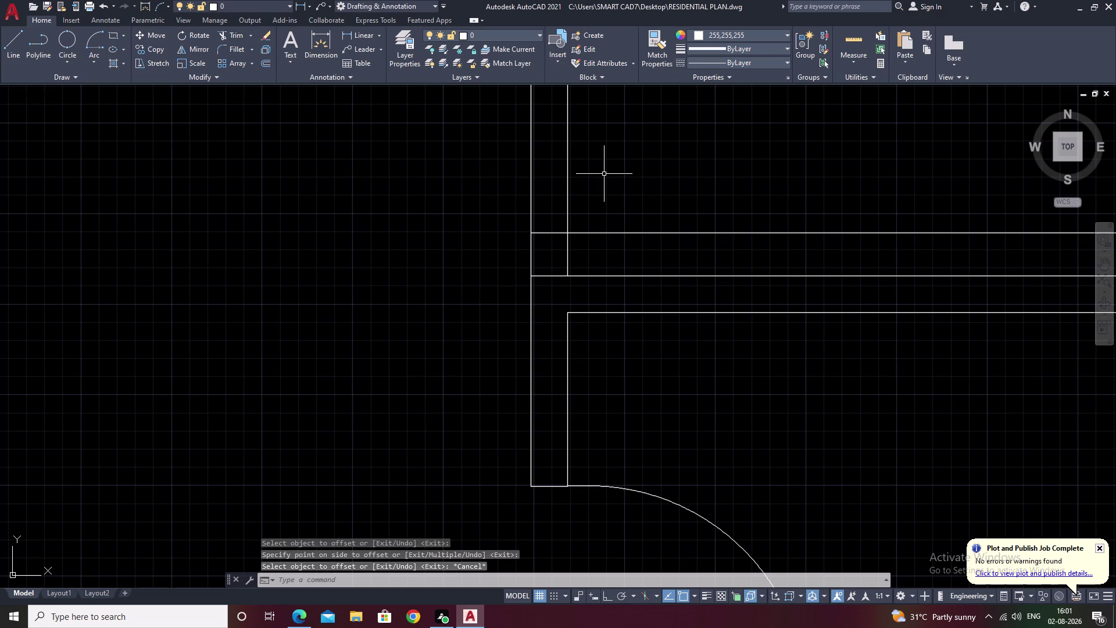
text(tr)
key(space)
drag(641, 167, 630, 239)
scroll(down, 3)
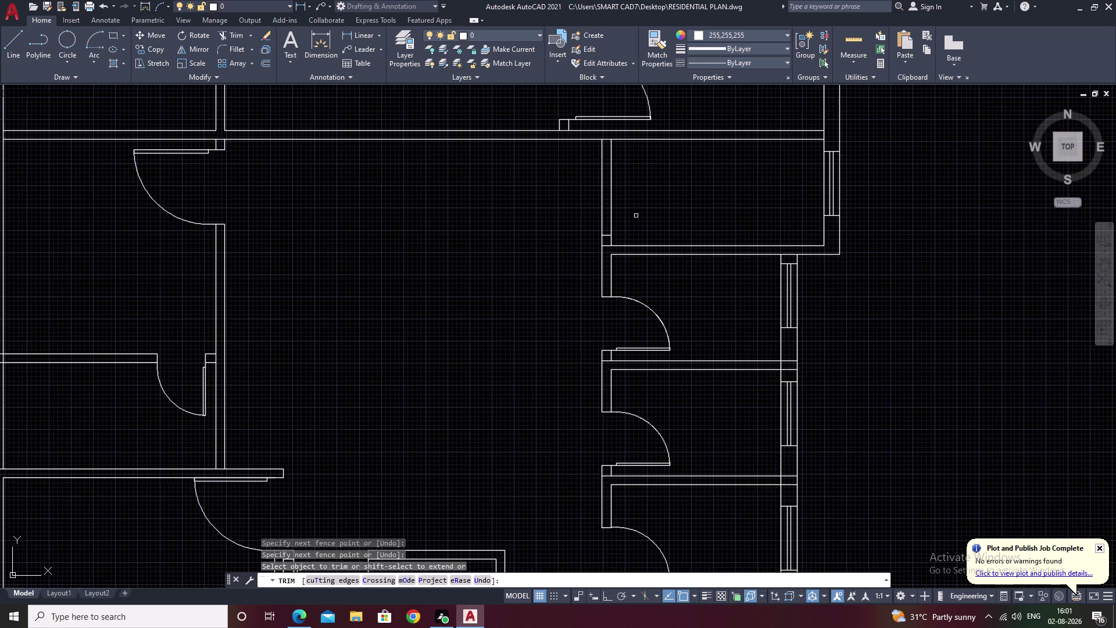
middle_drag(637, 215, 605, 272)
key(Escape)
Select the door swing and threshold and copy them from the threshold corner.
drag(630, 349, 610, 398)
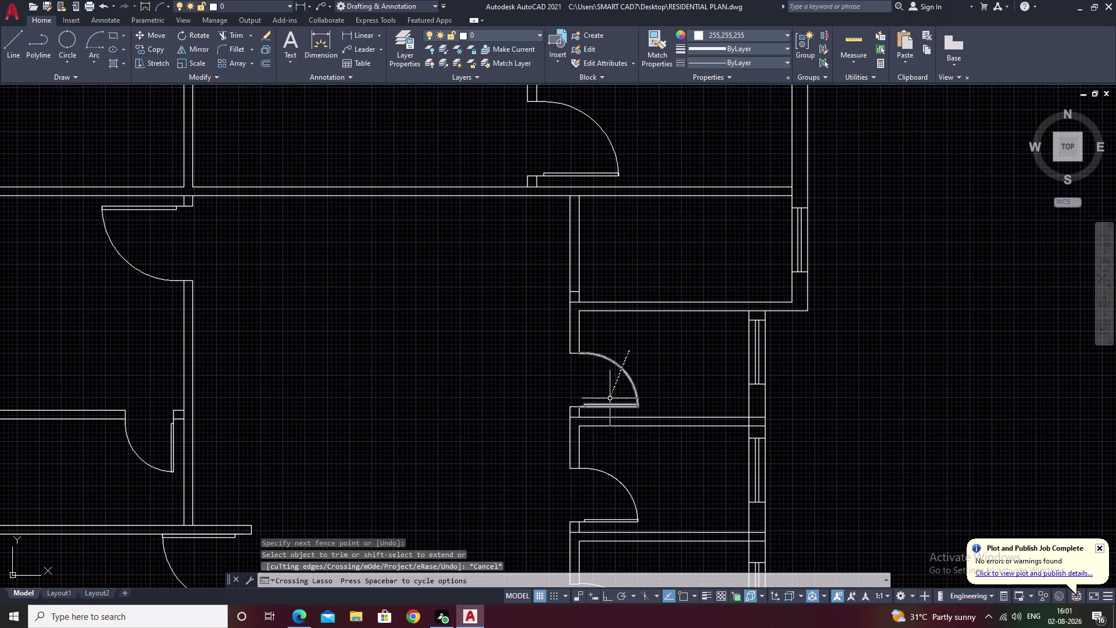
scroll(up, 3)
text(c)
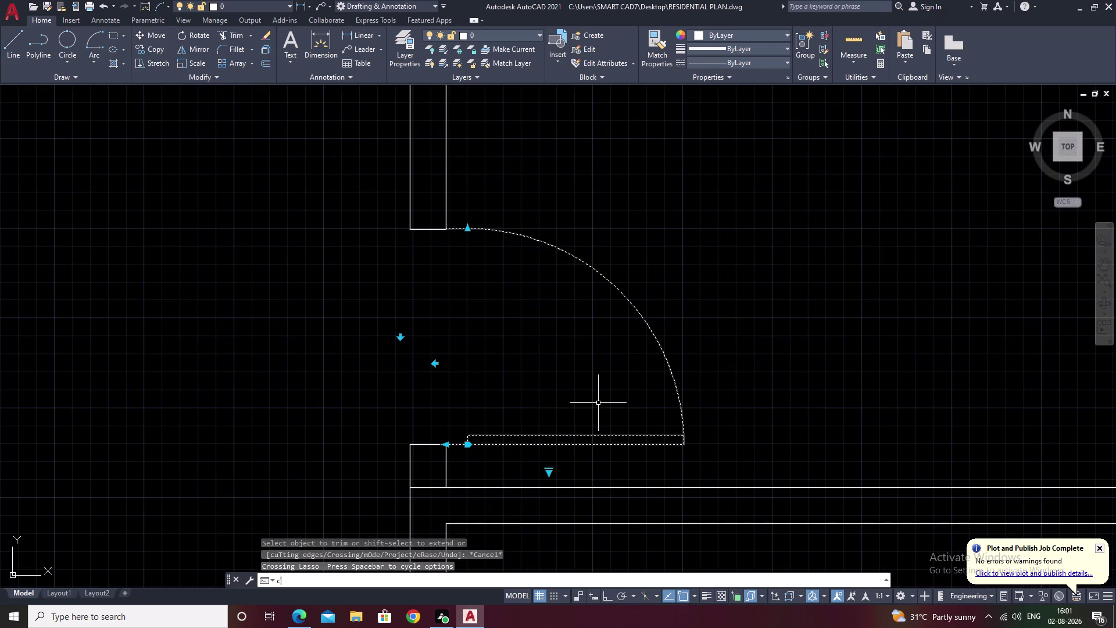
text(o)
key(space)
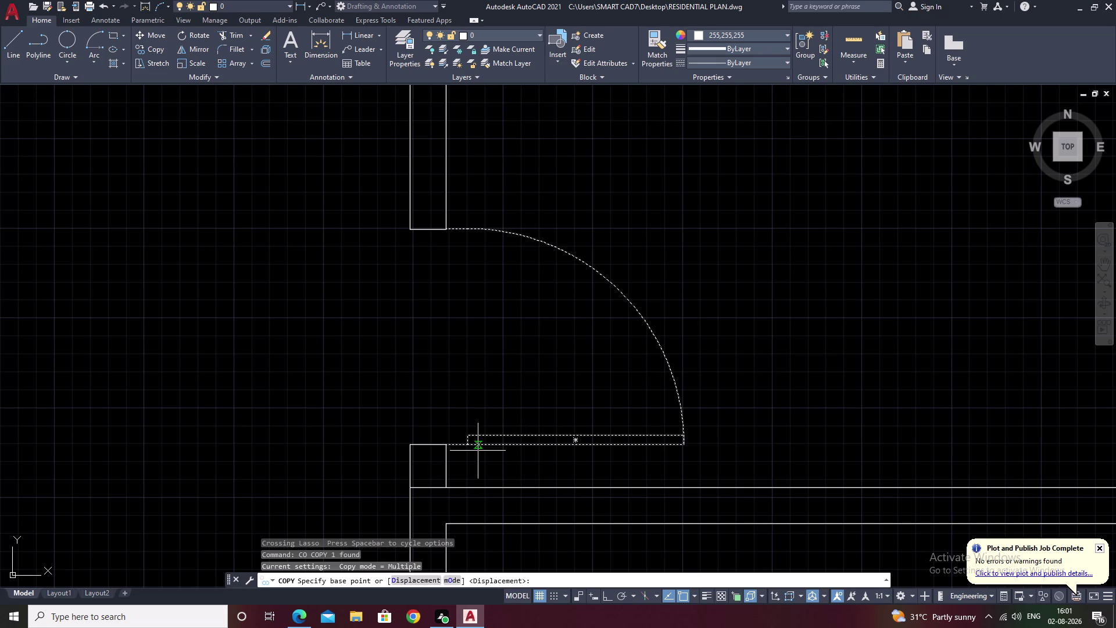
click(449, 443)
Place the door copy at the target wall opening and check it.
middle_drag(490, 283, 497, 531)
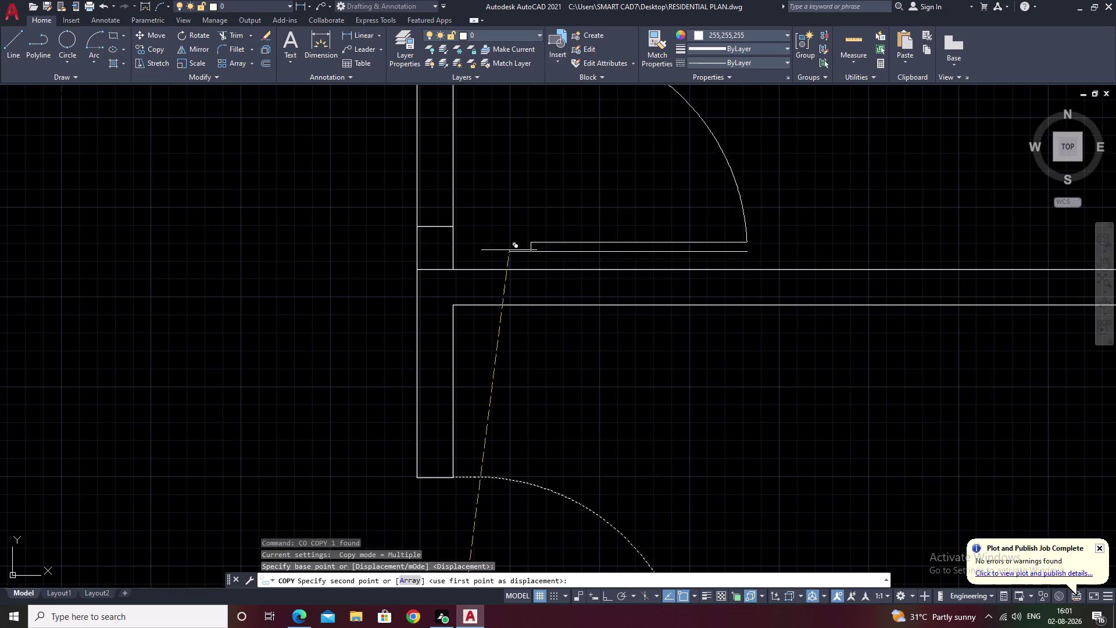
middle_drag(509, 224, 503, 303)
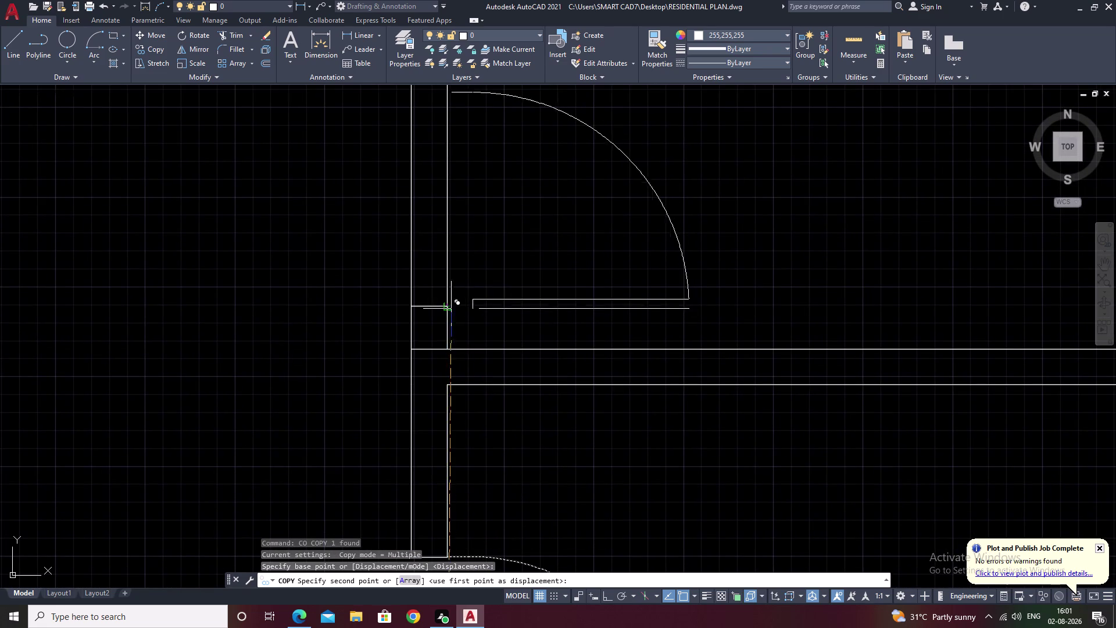
scroll(up, 3)
click(438, 303)
scroll(down, 3)
key(Escape)
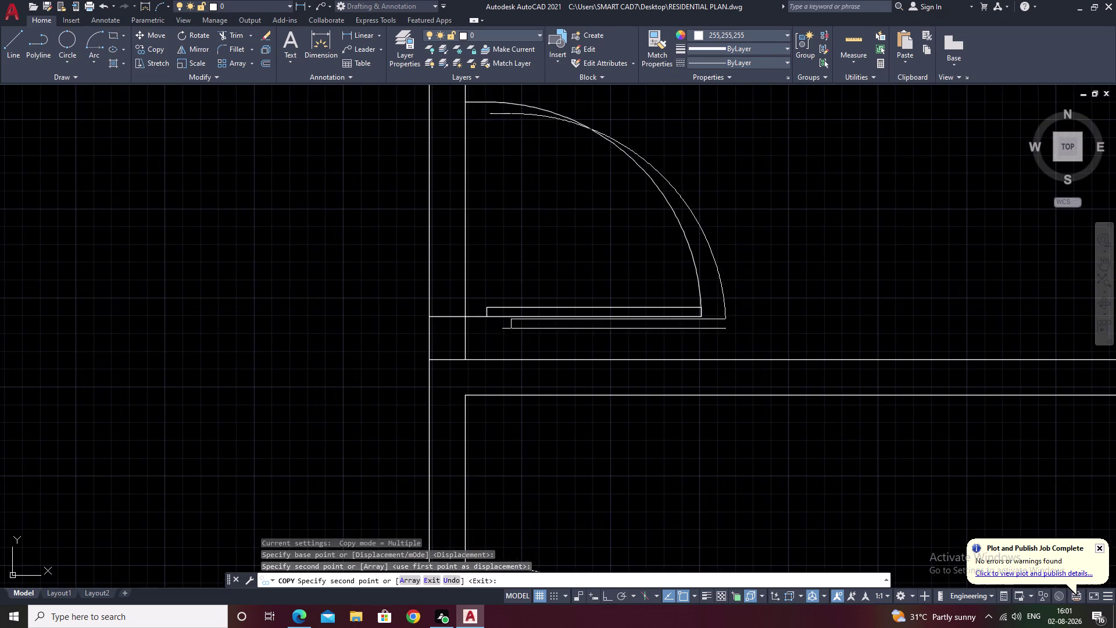
middle_drag(533, 260, 564, 322)
Offset the threshold line 2'6" toward the opening, then cancel offsetting.
key(i)
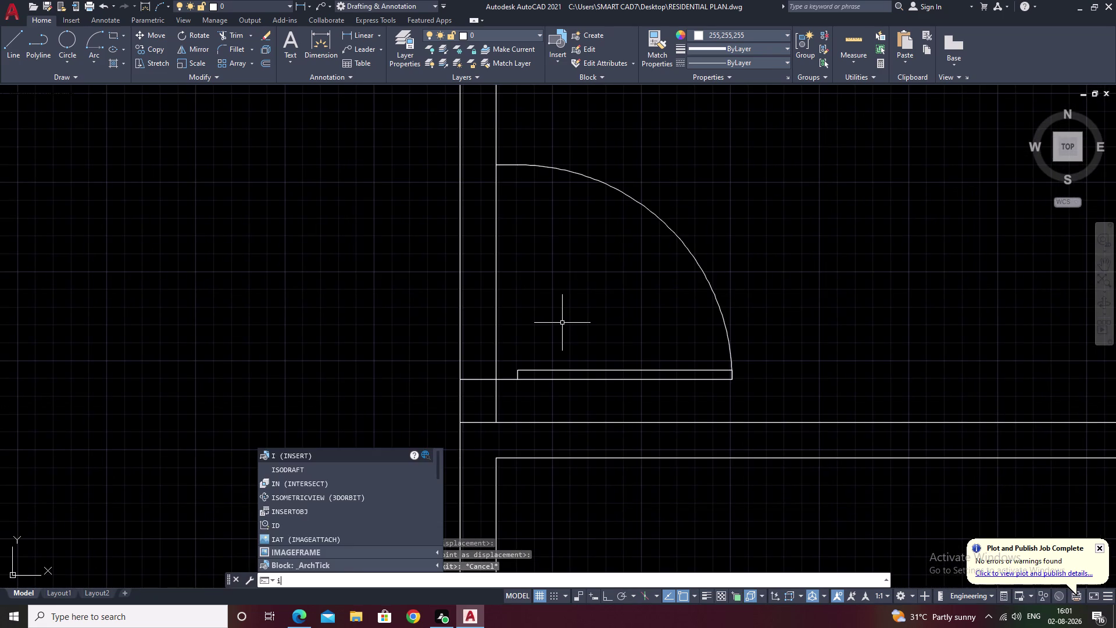
key(BackSpace)
text(o)
key(space)
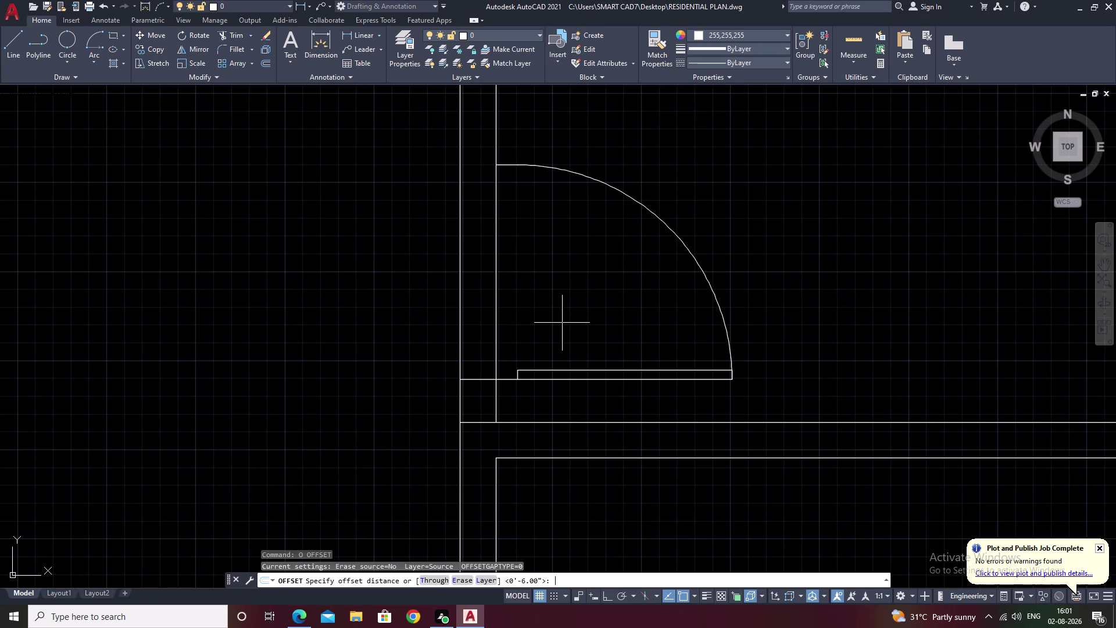
text(2'9)
key(BackSpace)
key(6)
key(shift+quotedbl)
key(space)
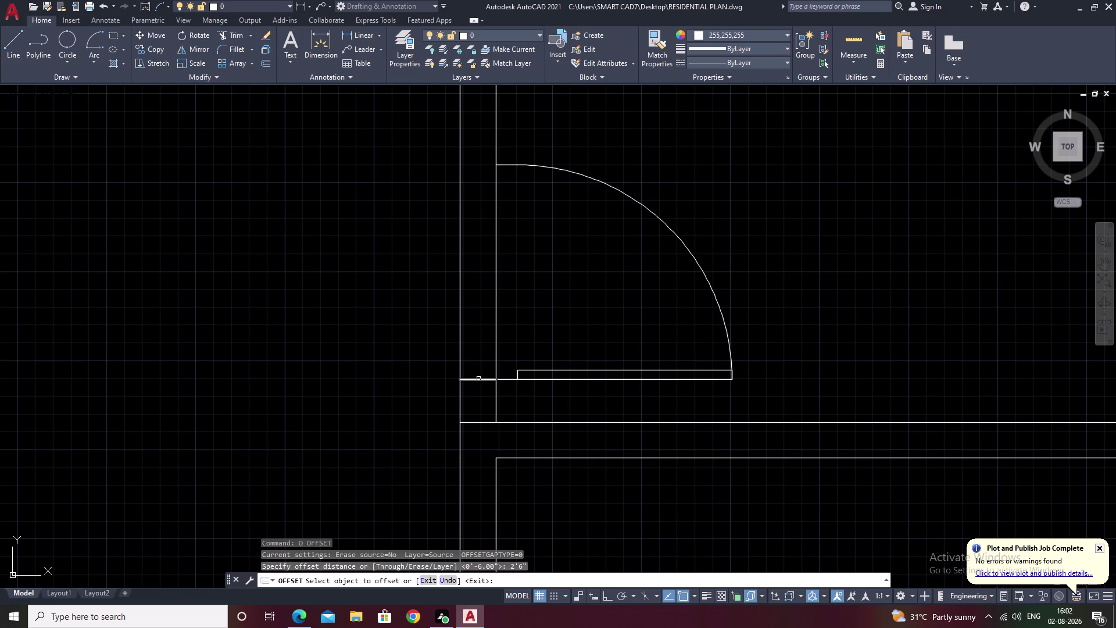
click(478, 379)
click(525, 290)
scroll(down, 3)
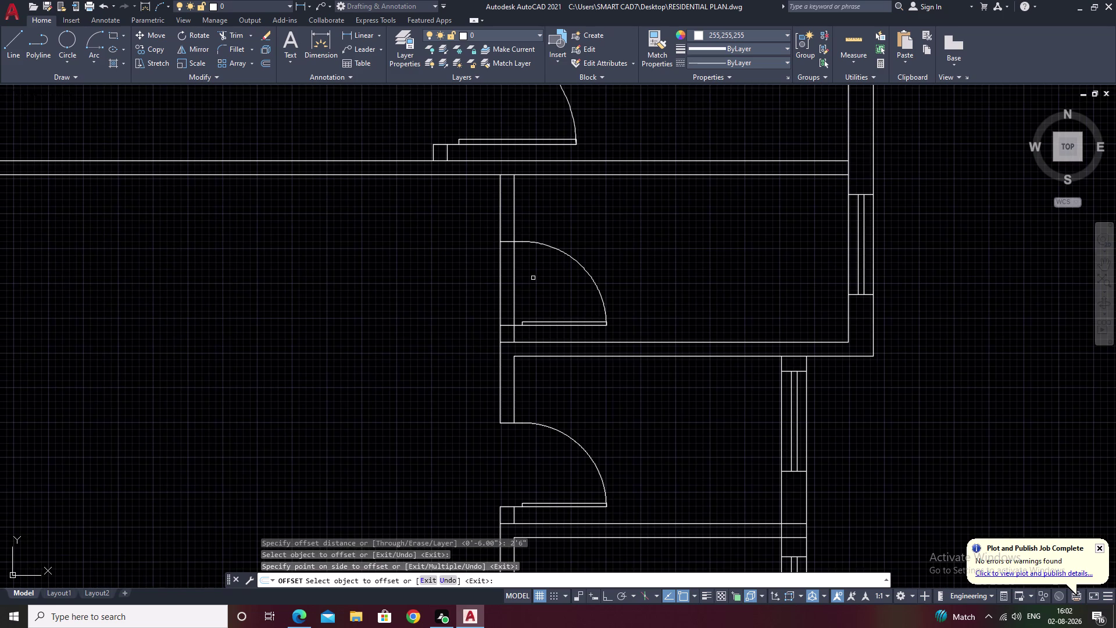
middle_click(533, 278)
key(Escape)
Start trimming wall lines while panning around the door openings.
text(t)
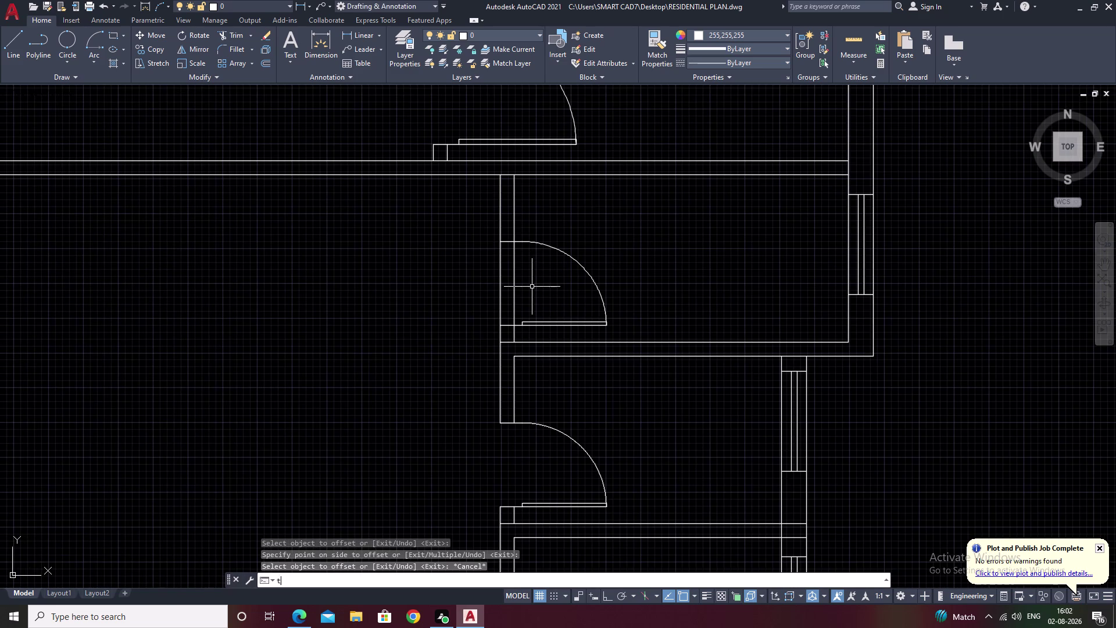
text(r)
key(space)
drag(536, 287, 408, 312)
scroll(down, 3)
middle_drag(604, 369, 677, 367)
scroll(up, 3)
middle_drag(507, 322, 532, 268)
middle_drag(531, 341, 558, 272)
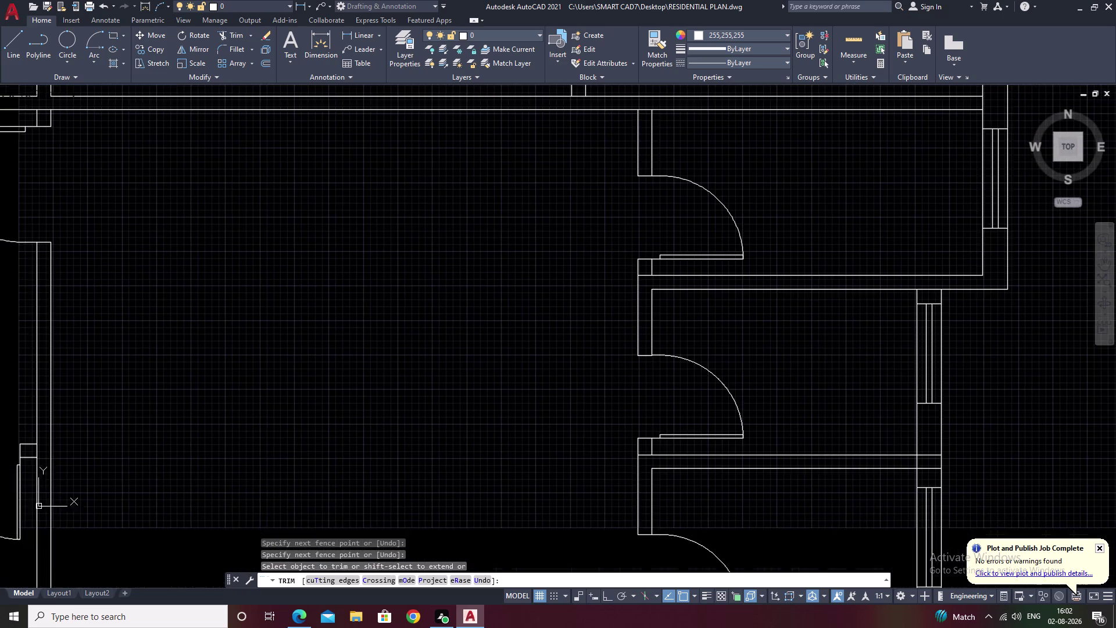
middle_drag(550, 323, 576, 276)
scroll(down, 3)
middle_drag(550, 385, 571, 329)
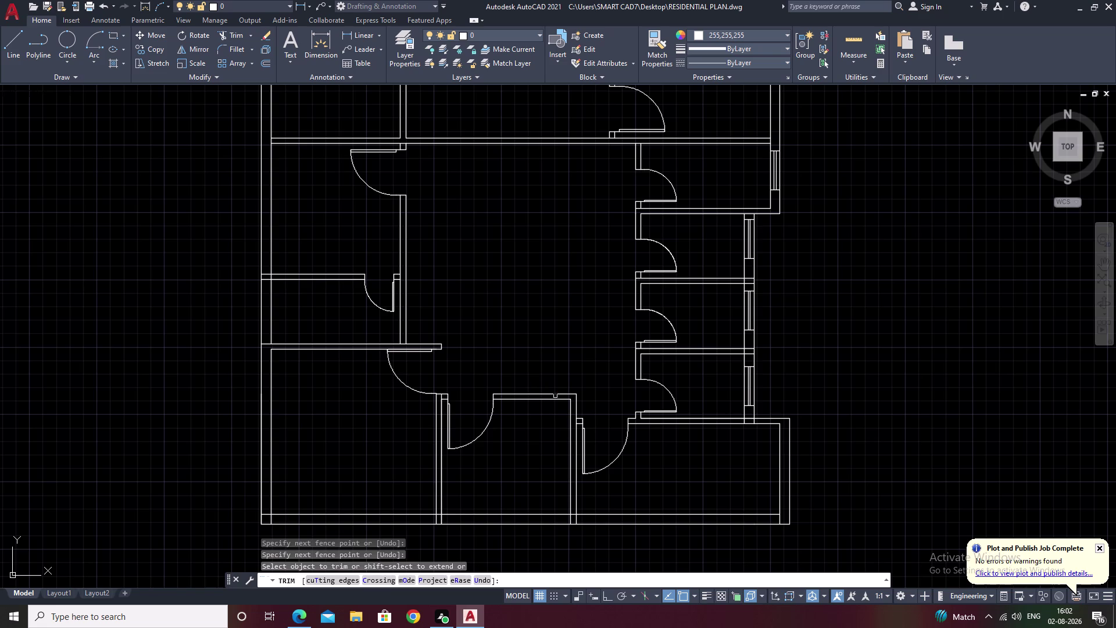
Pan across the floor plan to center it, then end trimming.
middle_drag(542, 413, 426, 446)
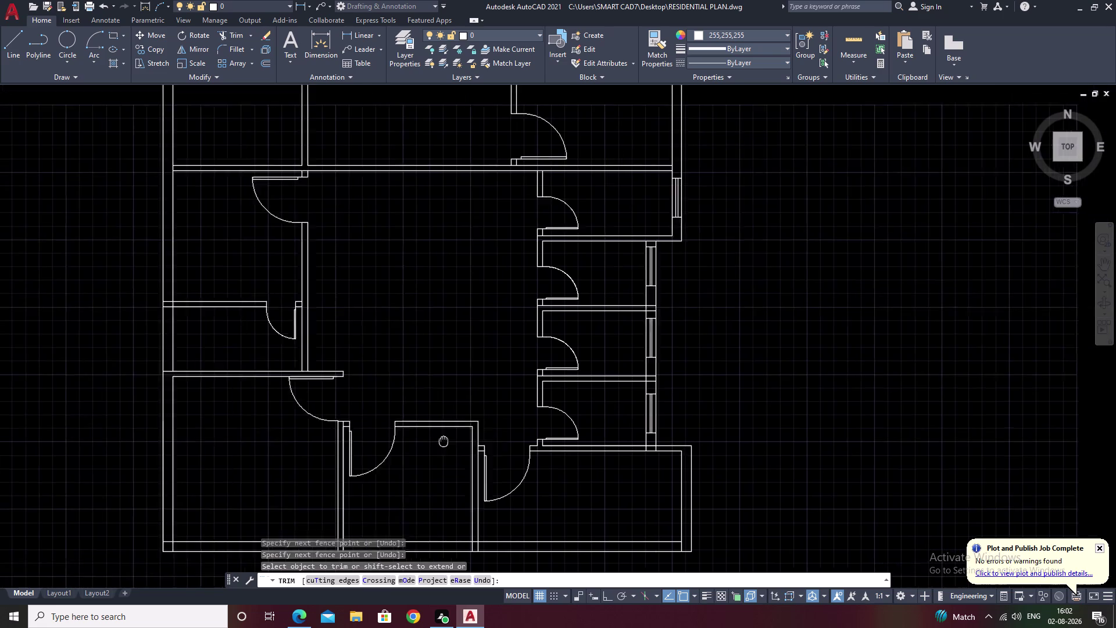
middle_drag(426, 445, 420, 447)
scroll(down, 3)
middle_drag(429, 261, 428, 318)
middle_drag(426, 286, 517, 238)
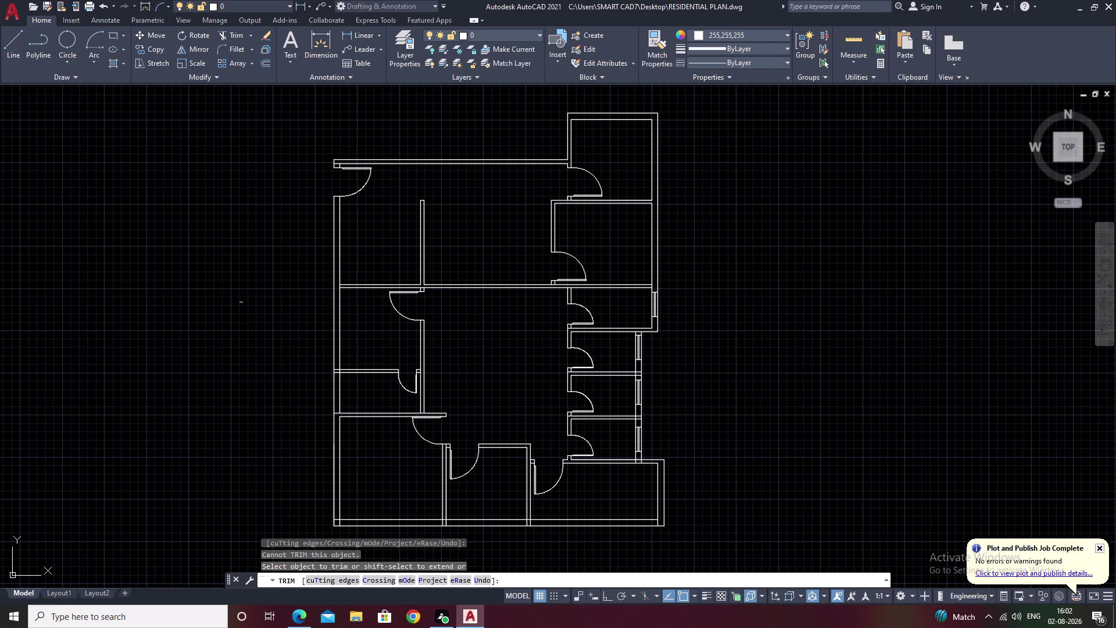
middle_drag(237, 292, 310, 346)
scroll(up, 3)
key(Escape)
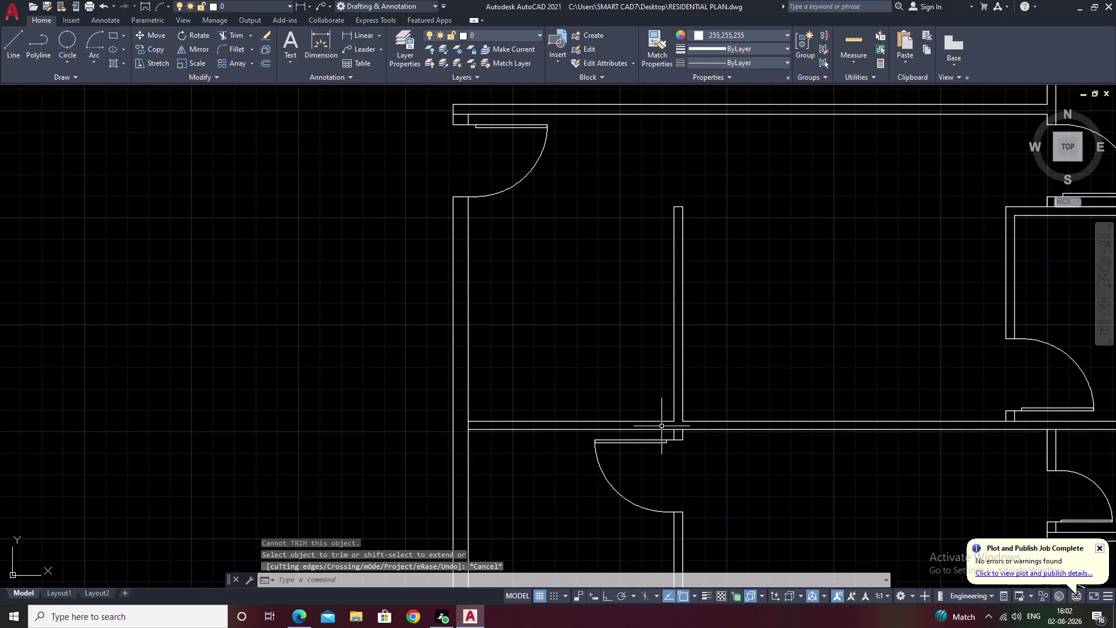
Try an offset with a distance of 2 and cancel it.
text(o)
key(space)
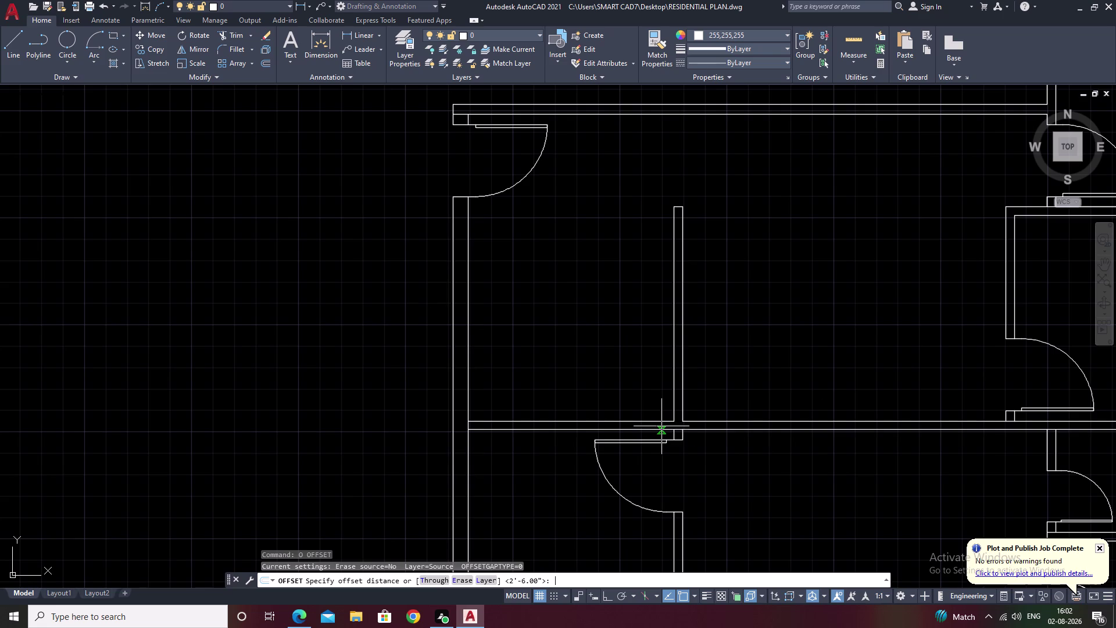
text(2)
key(space)
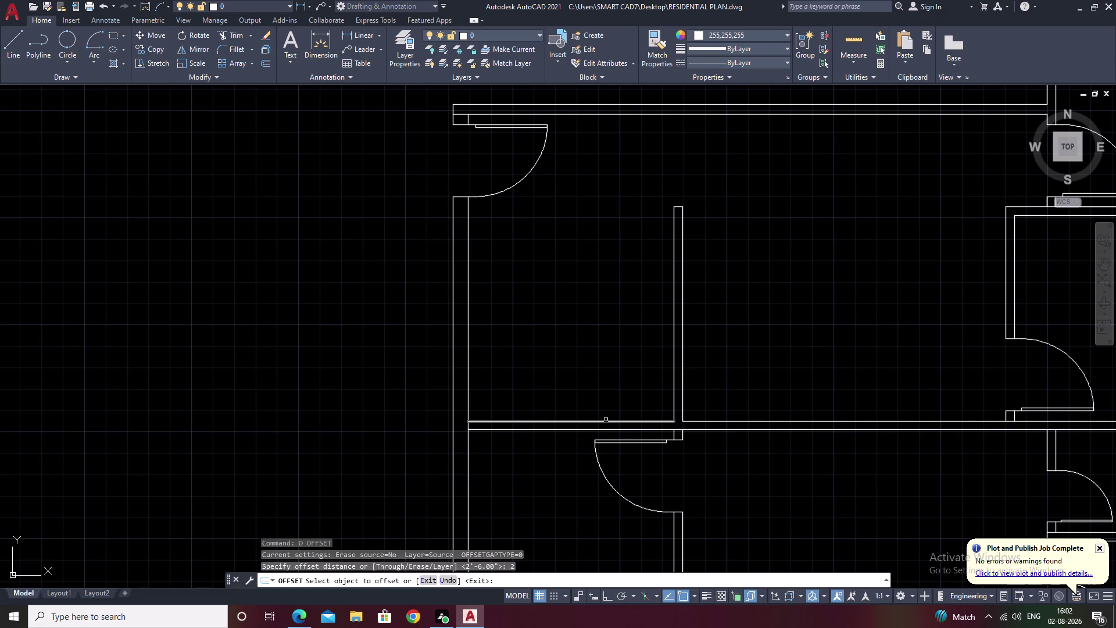
click(606, 420)
key(Escape)
Offset the bottom and left wall lines 2' into the room.
key(space)
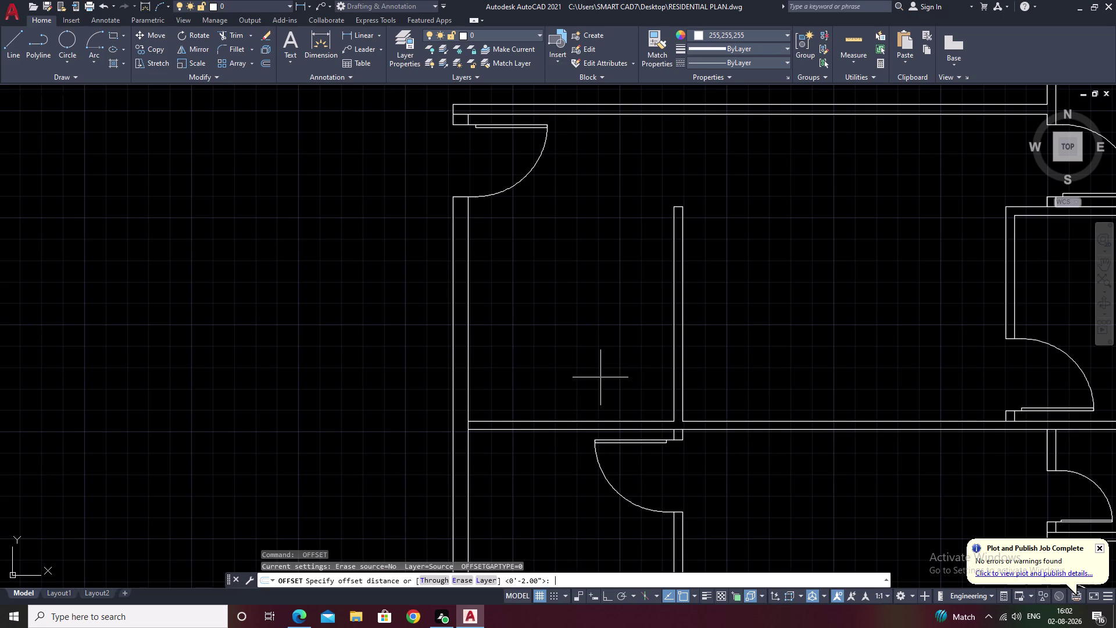
text(2)
text(')
key(space)
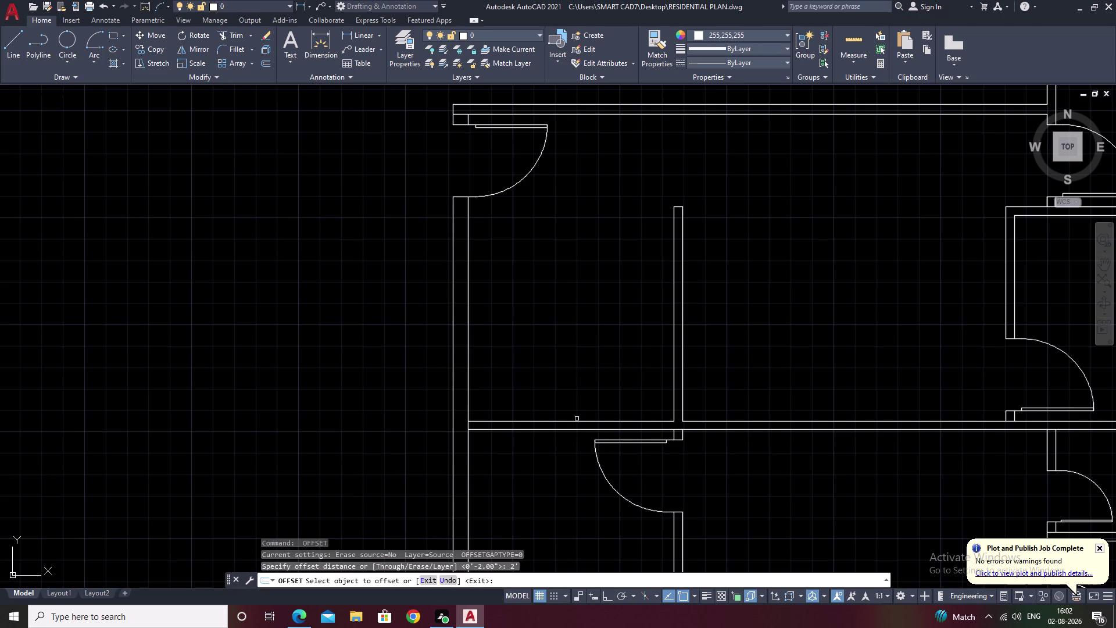
click(576, 421)
click(579, 324)
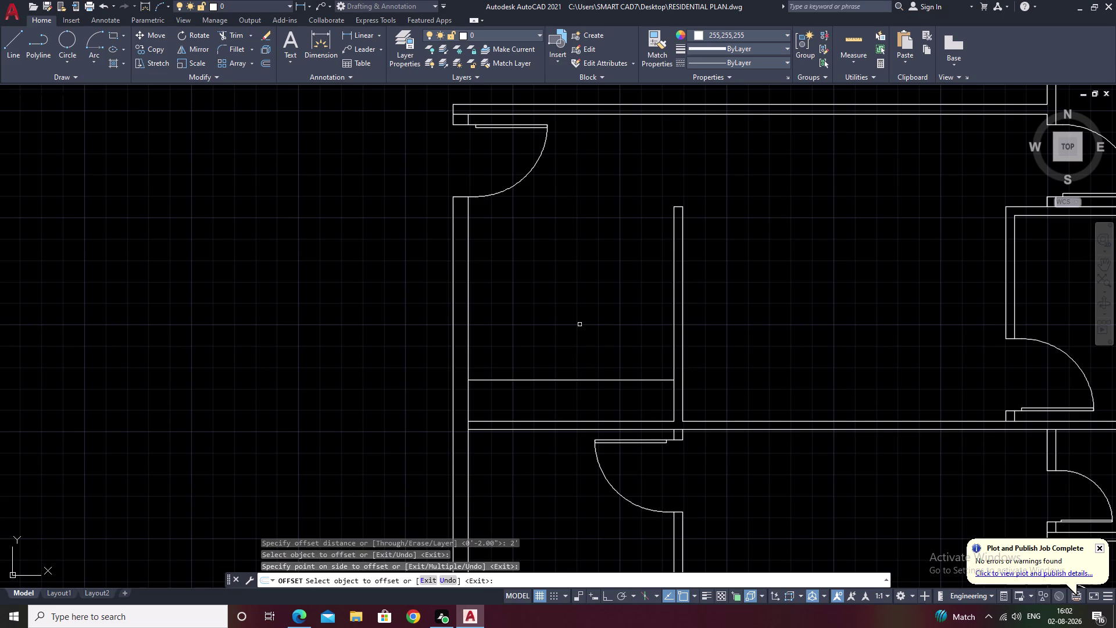
click(468, 328)
click(573, 337)
key(Escape)
Trim the overlapping counter line ends with TR.
text(tr)
key(space)
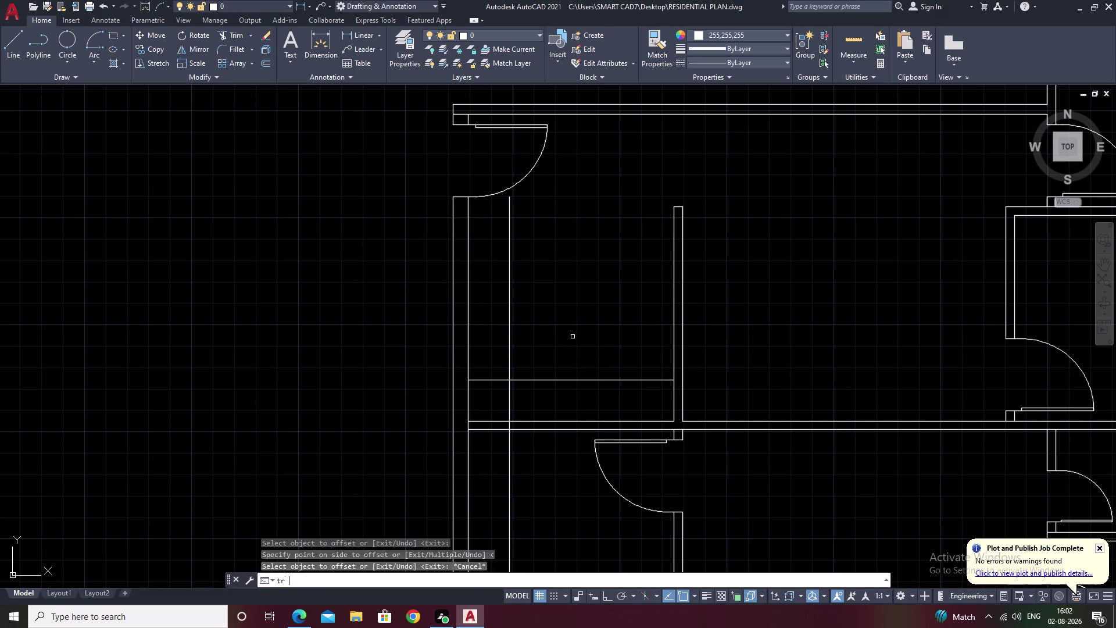
scroll(up, 3)
drag(501, 405, 445, 401)
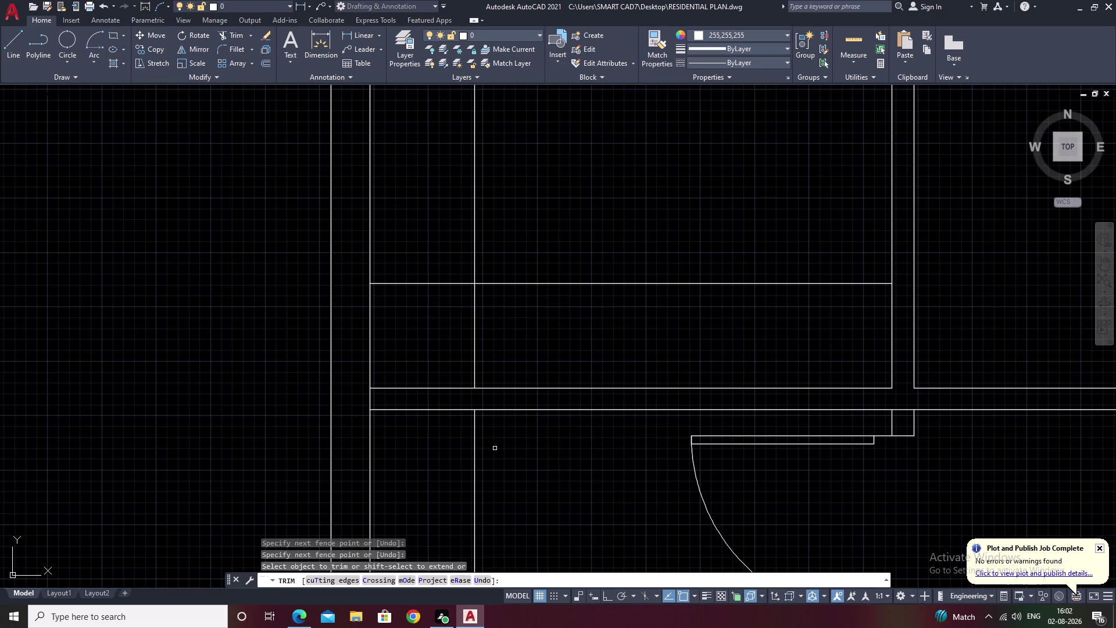
key(Escape)
Erase the stray leftover line below the counter.
click(475, 461)
text(e)
key(space)
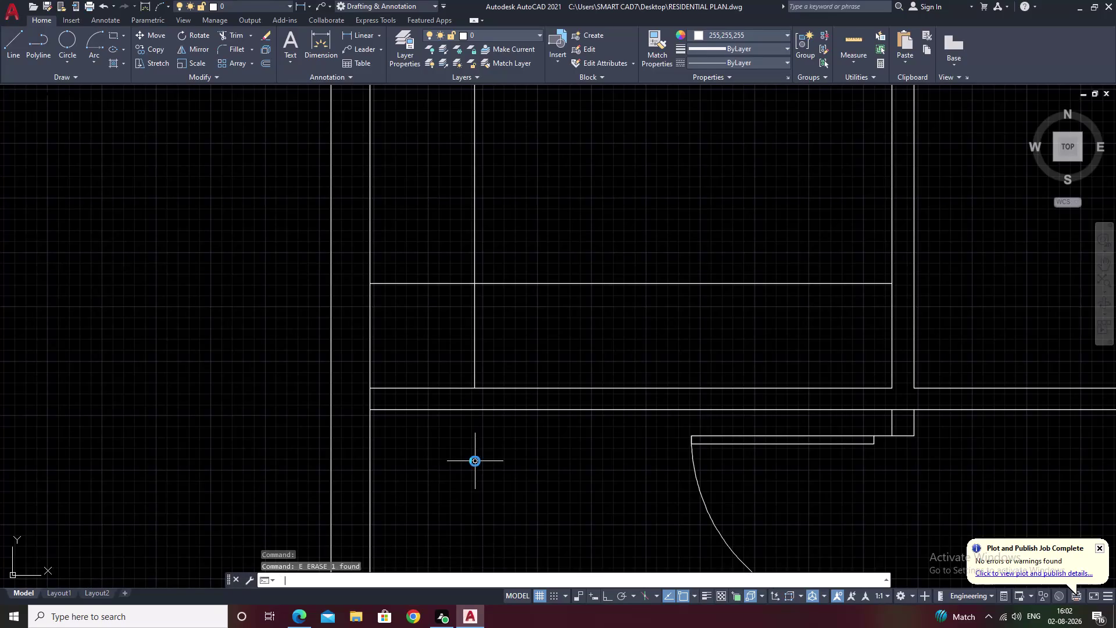
middle_drag(522, 340, 533, 441)
key(Escape)
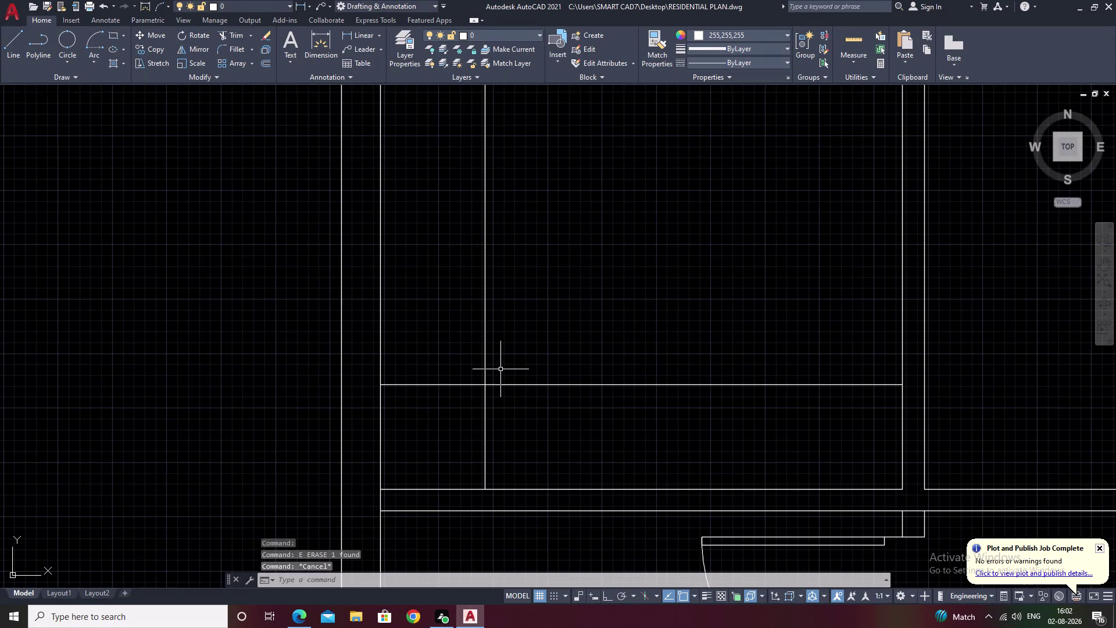
Offset the counter edge line 2' upward, then undo it.
text(o)
key(space)
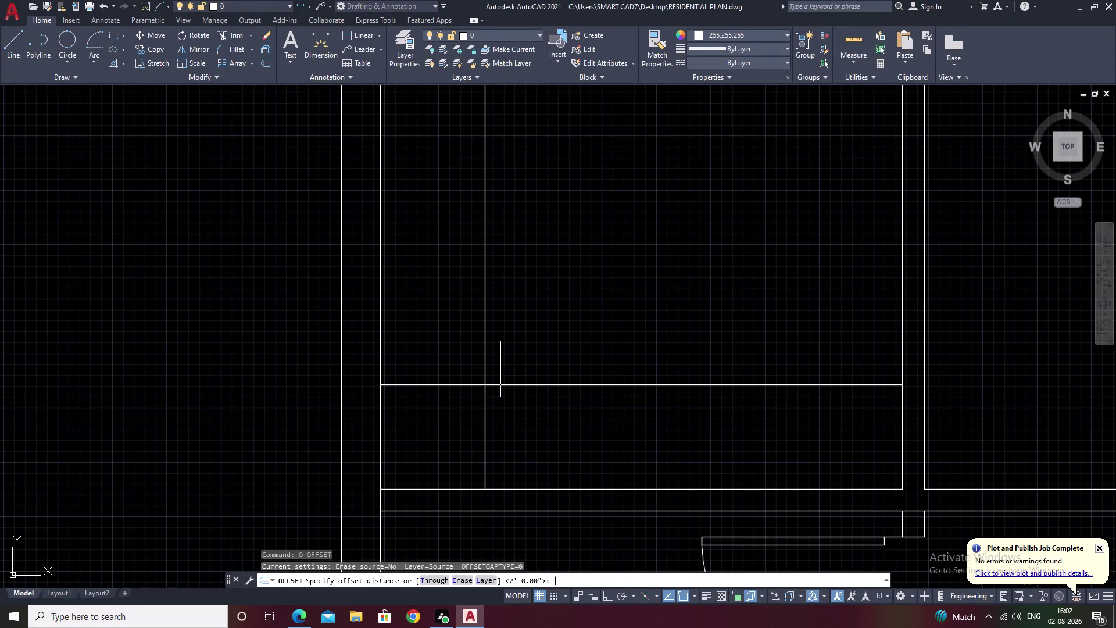
key(2)
text(')
key(space)
click(447, 385)
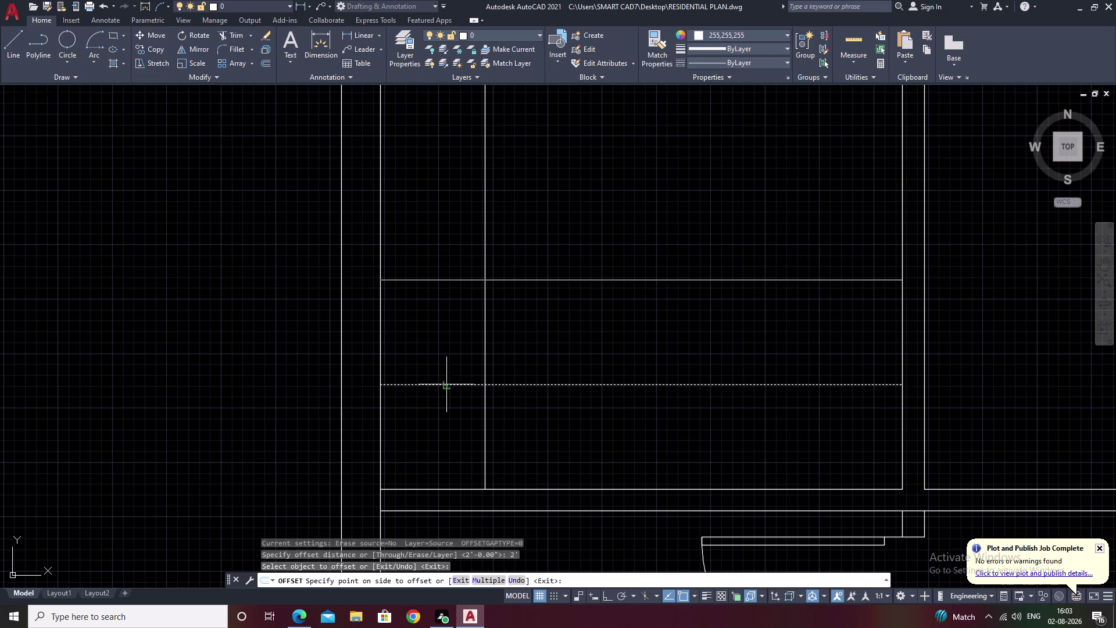
click(514, 200)
key(Escape)
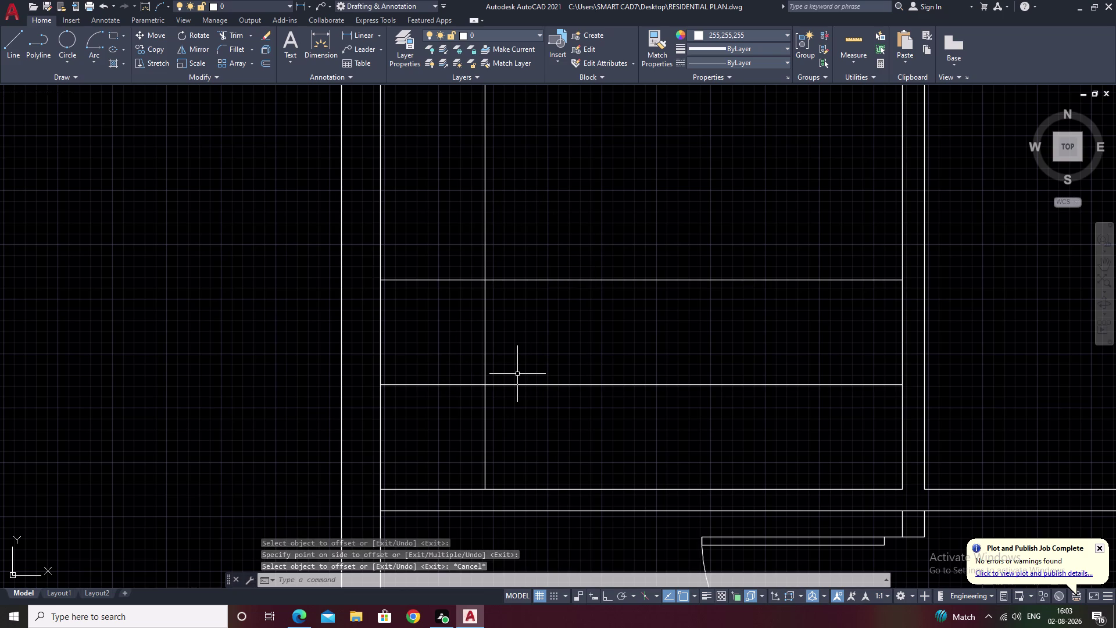
key(ctrl+z)
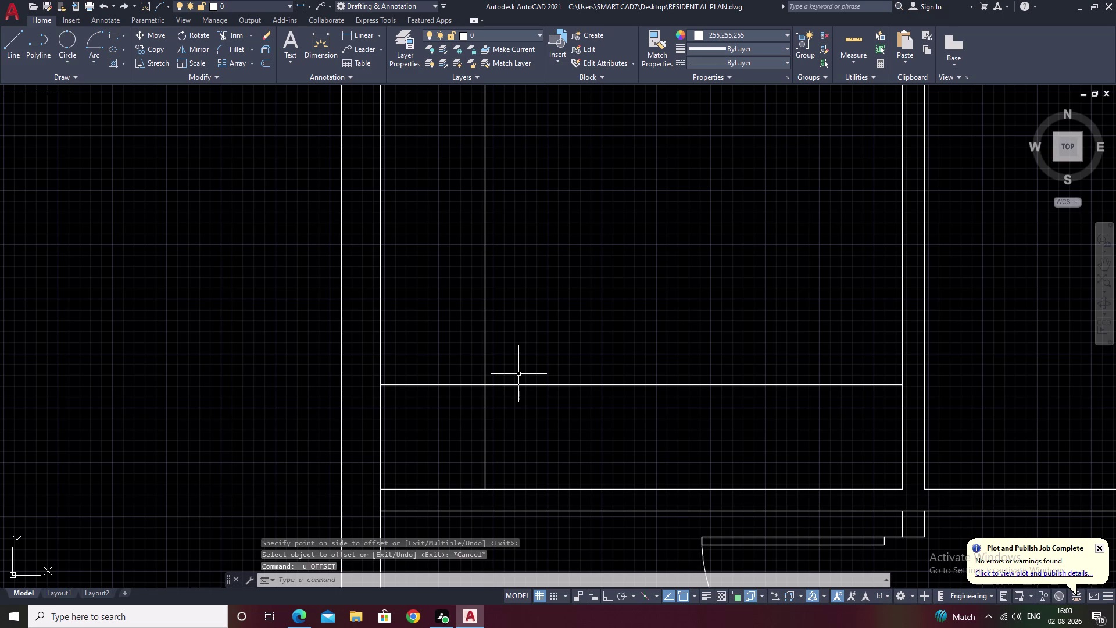
key(space)
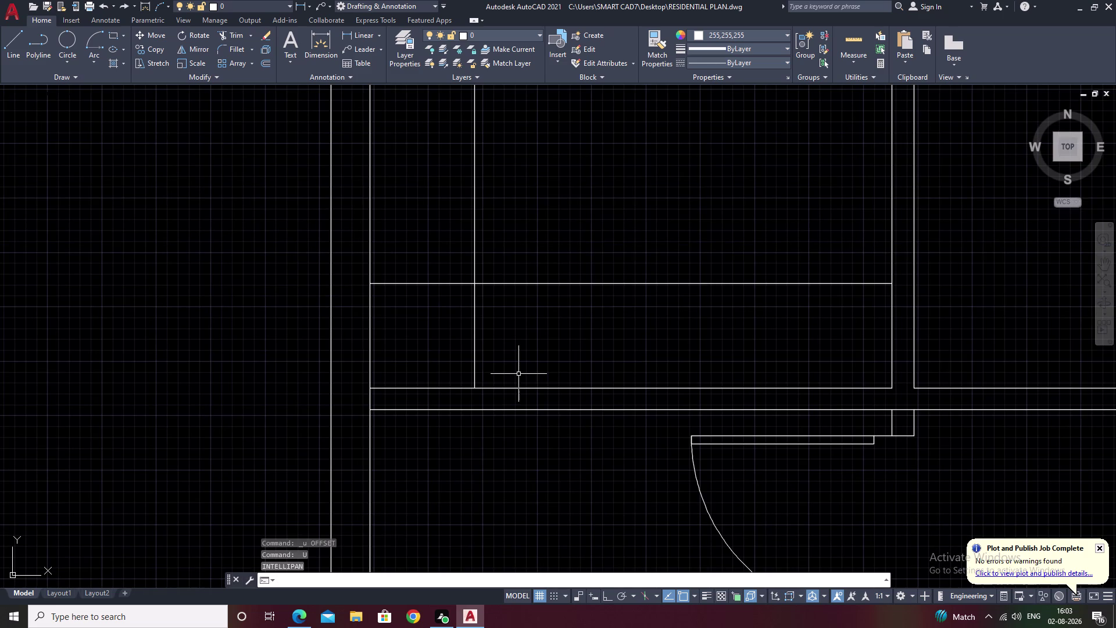
Offset the counter edge line 4' toward the top.
text(o)
key(space)
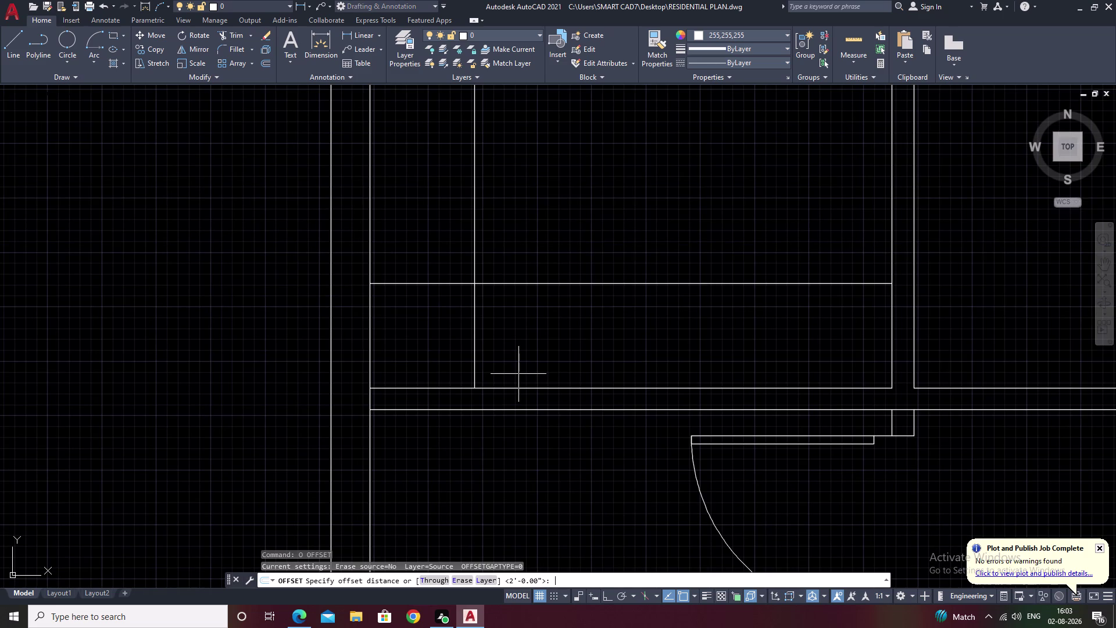
key(4)
text(')
key(space)
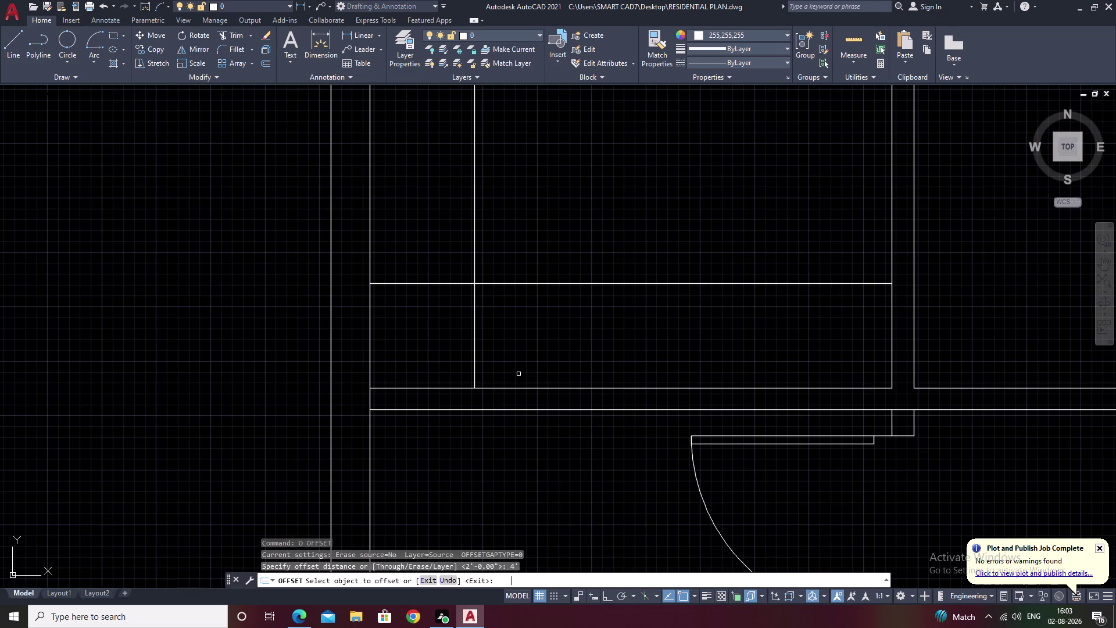
click(427, 282)
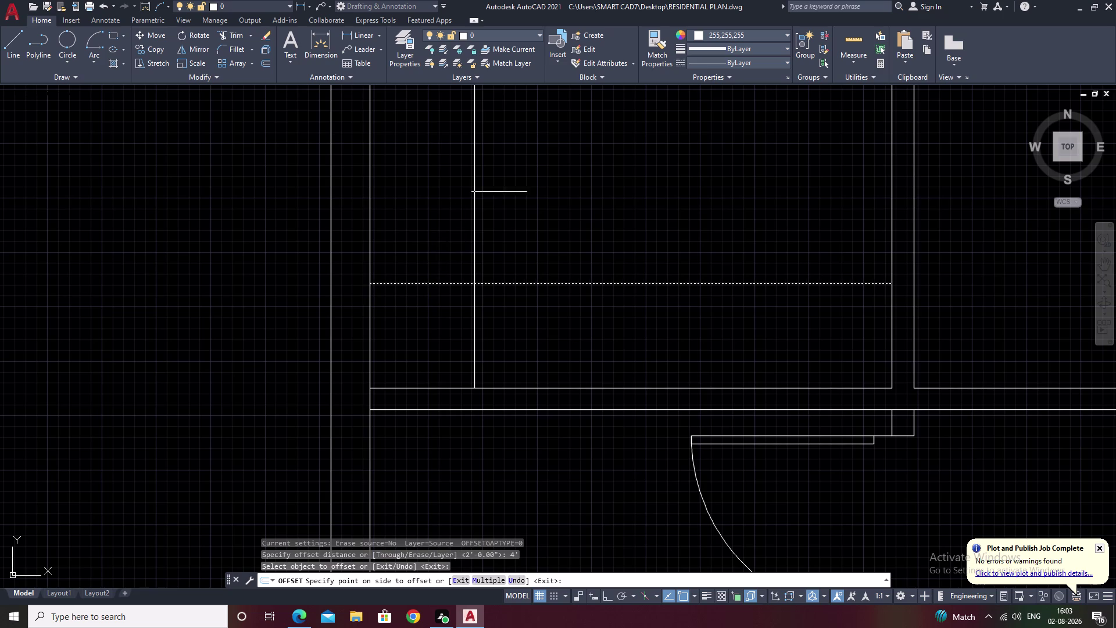
scroll(down, 3)
middle_drag(531, 209, 524, 252)
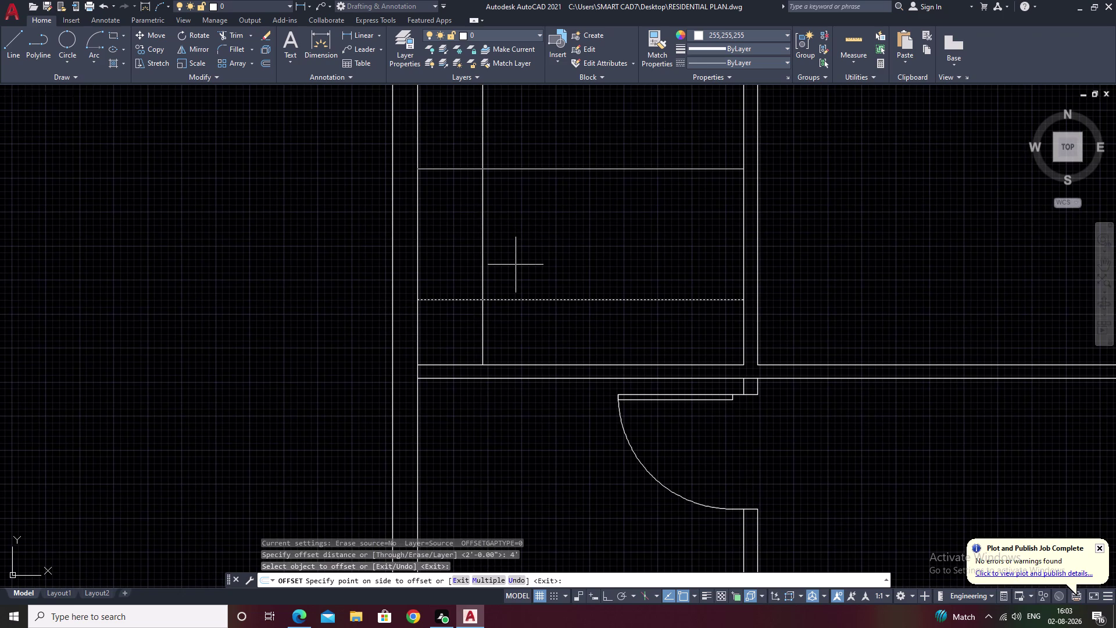
click(516, 265)
key(Escape)
Trim the line above the counter, undoing the unwanted trims.
text(t)
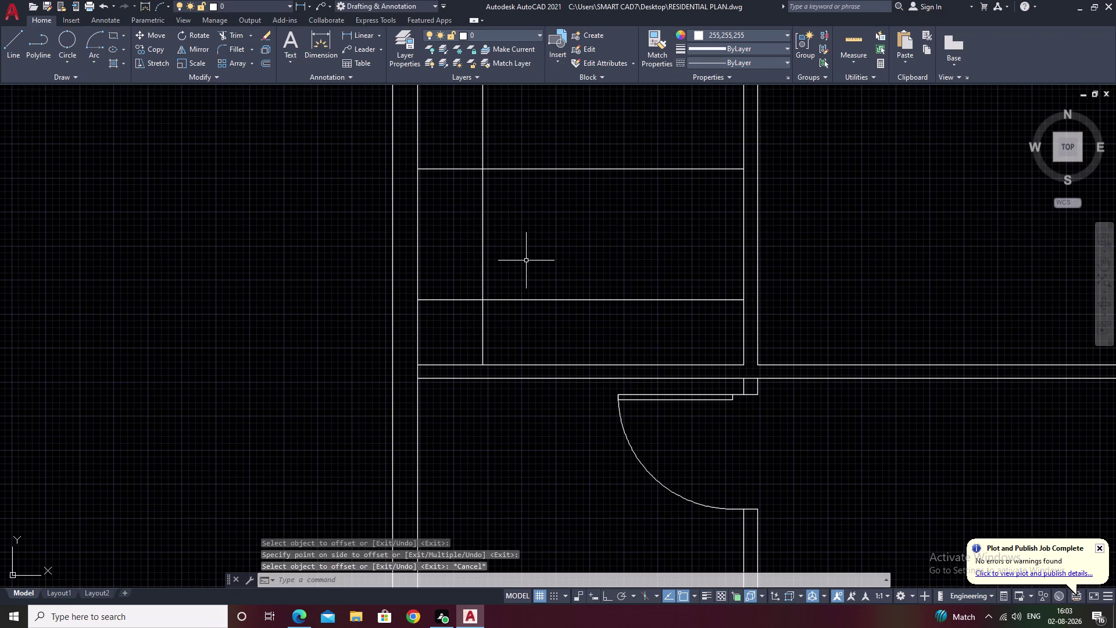
text(r)
key(space)
drag(549, 251, 463, 269)
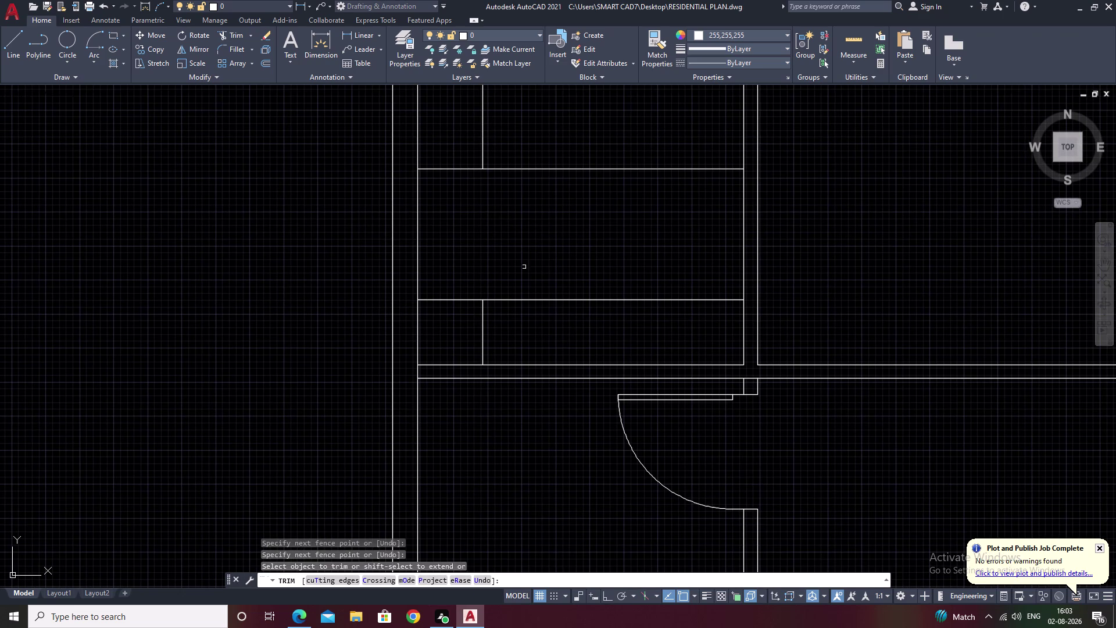
key(ctrl+z)
drag(509, 149, 445, 156)
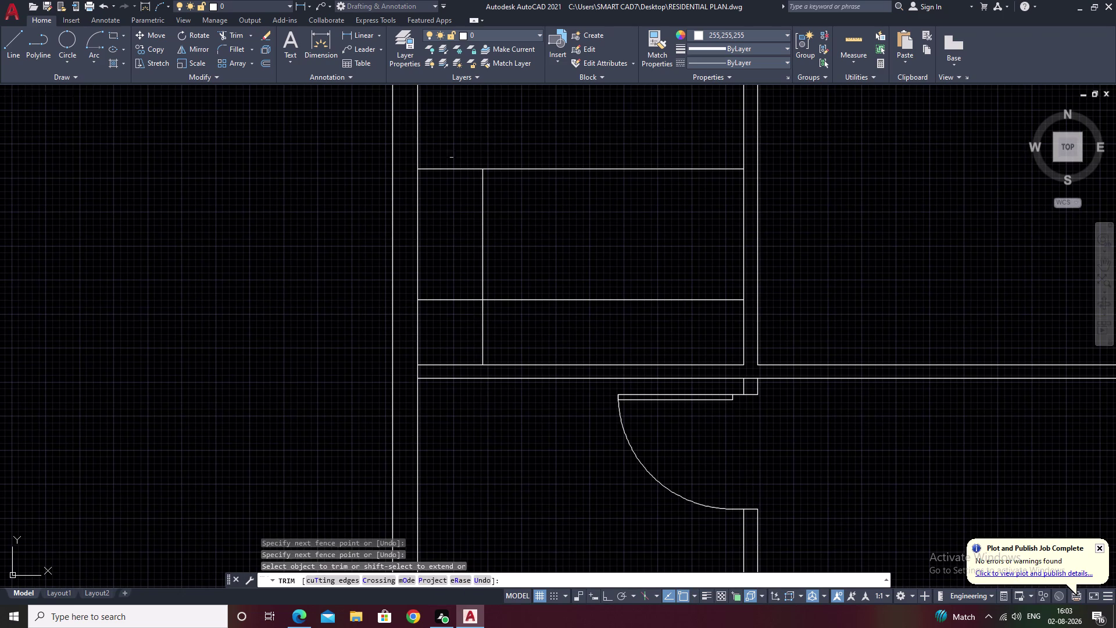
click(451, 156)
drag(450, 156, 448, 239)
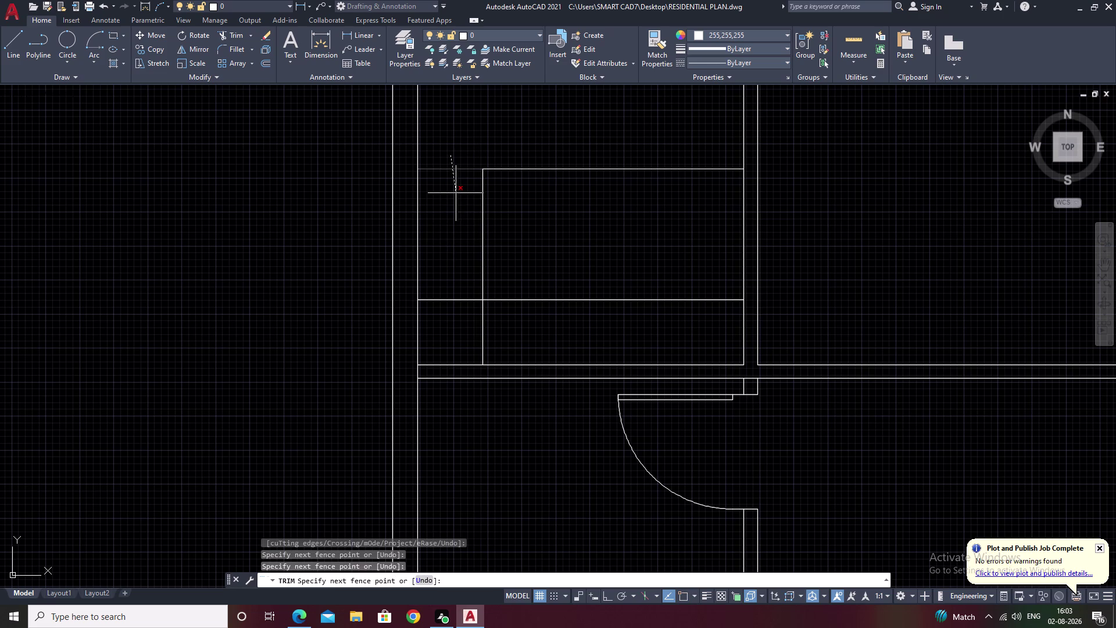
key(ctrl+z)
key(Escape)
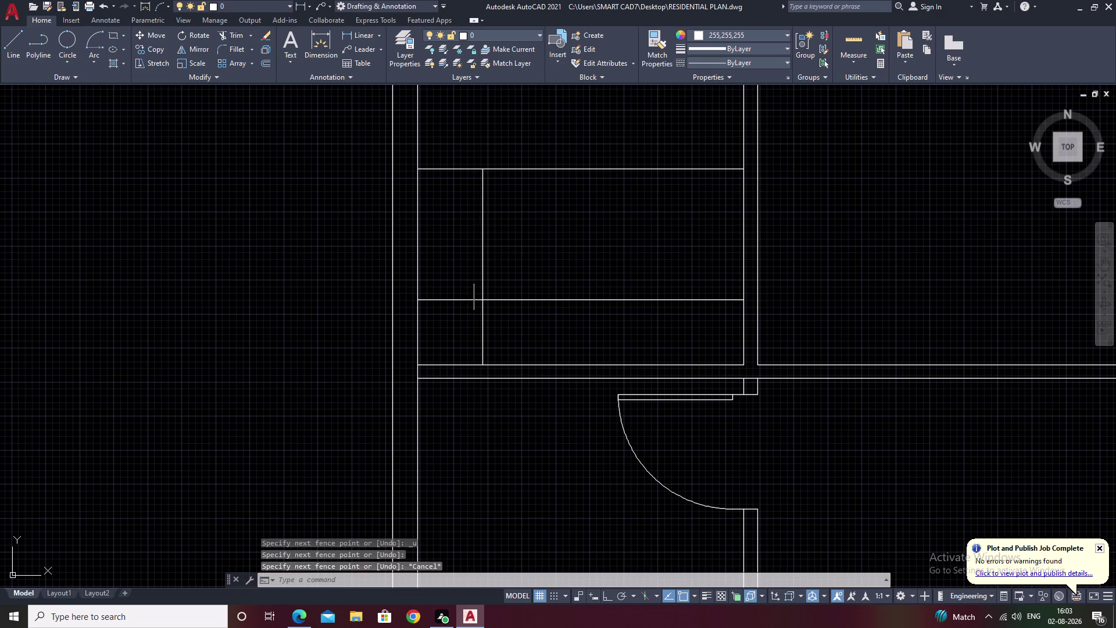
Trim the lower inner line segments at the counter corner.
drag(443, 272, 466, 342)
text(t)
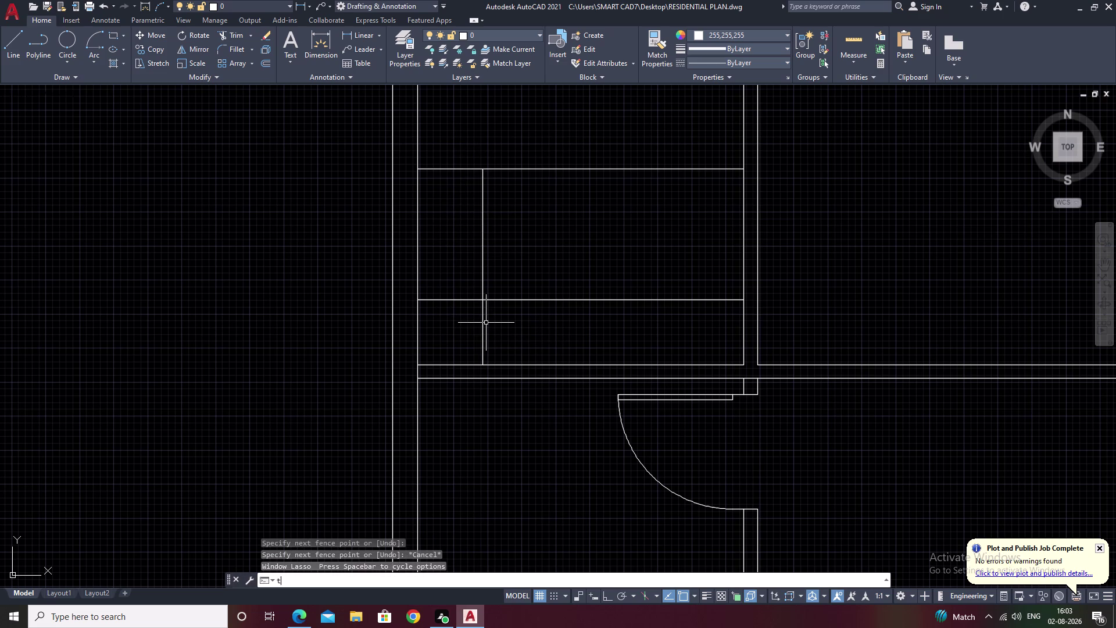
text(r)
key(space)
drag(518, 325, 433, 315)
click(457, 267)
drag(457, 266, 456, 318)
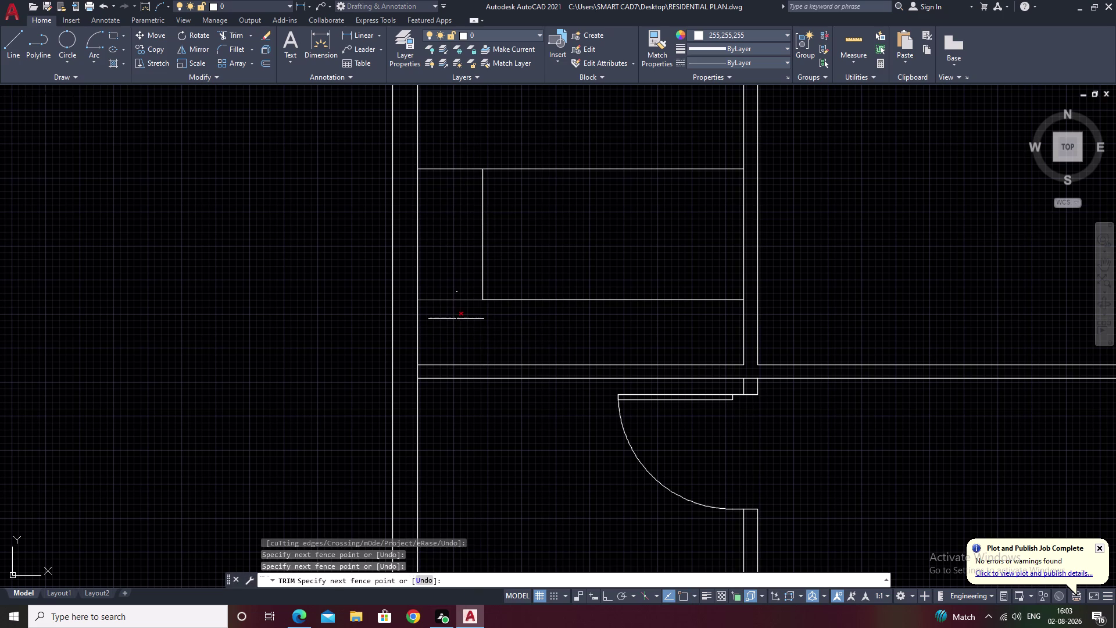
drag(457, 317, 457, 318)
click(464, 329)
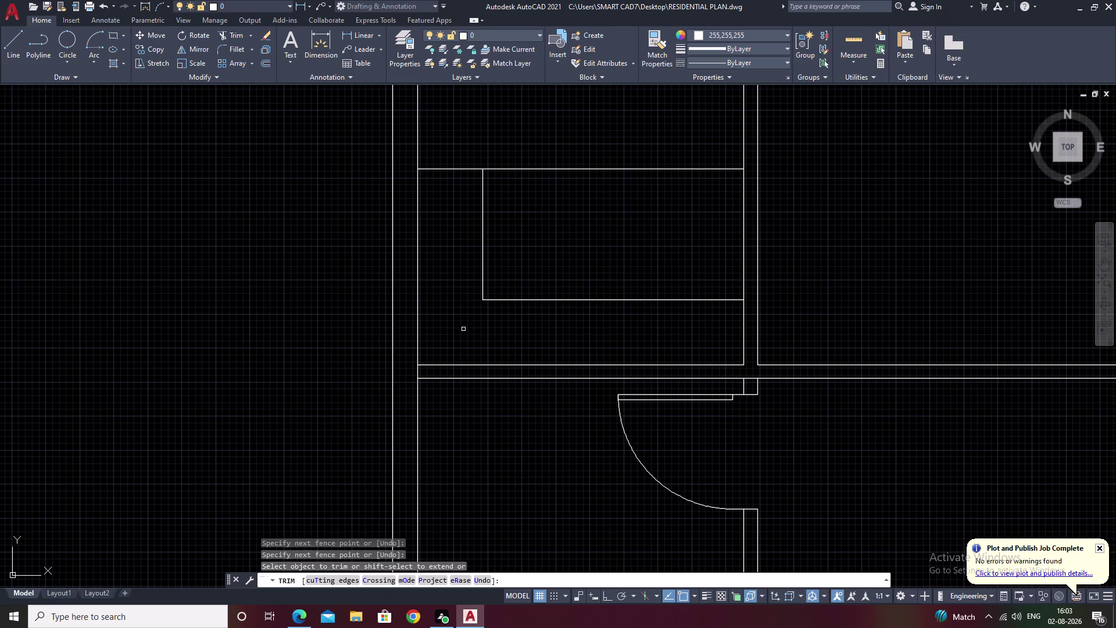
key(Escape)
Restart trimming and move the view toward the counter walls.
middle_drag(549, 285, 481, 318)
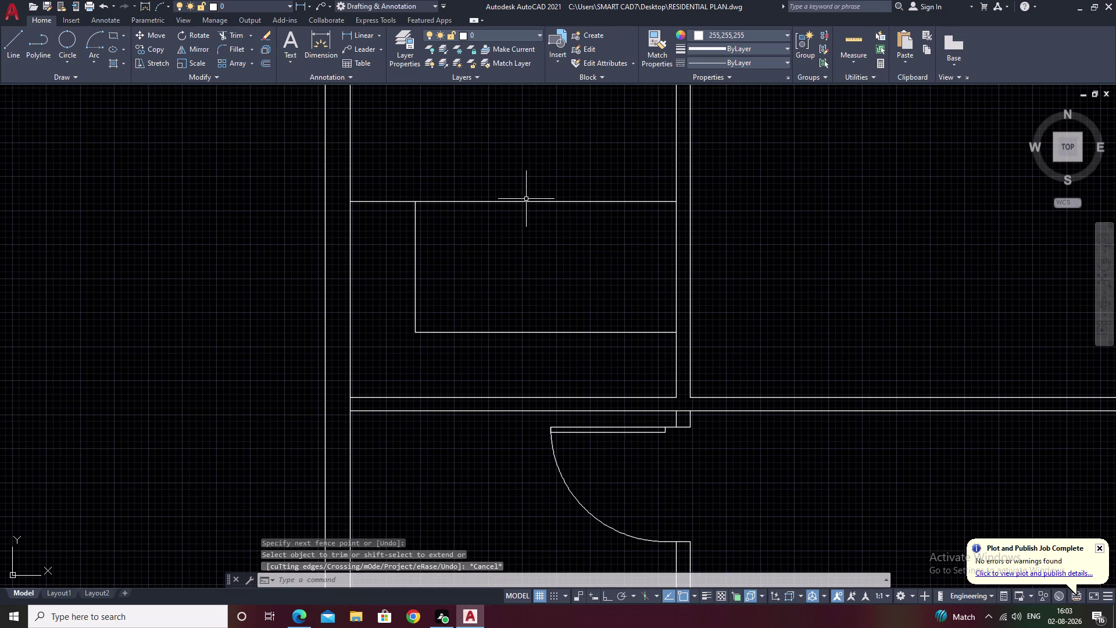
drag(530, 181, 523, 210)
key(Escape)
text(tr)
key(space)
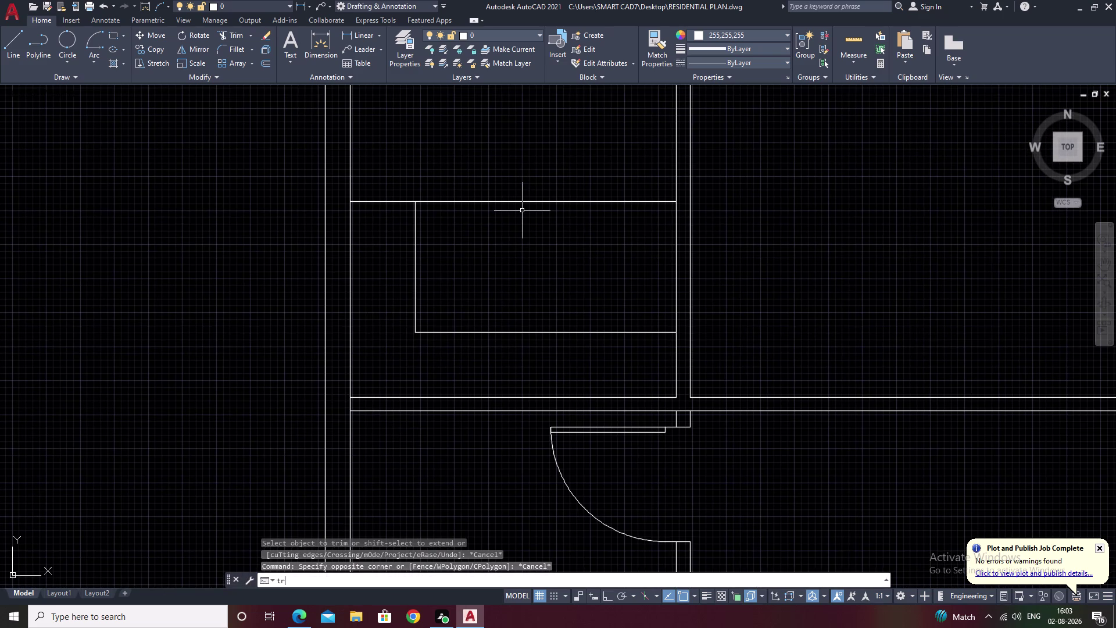
drag(549, 162, 503, 265)
scroll(down, 3)
middle_drag(471, 372, 508, 327)
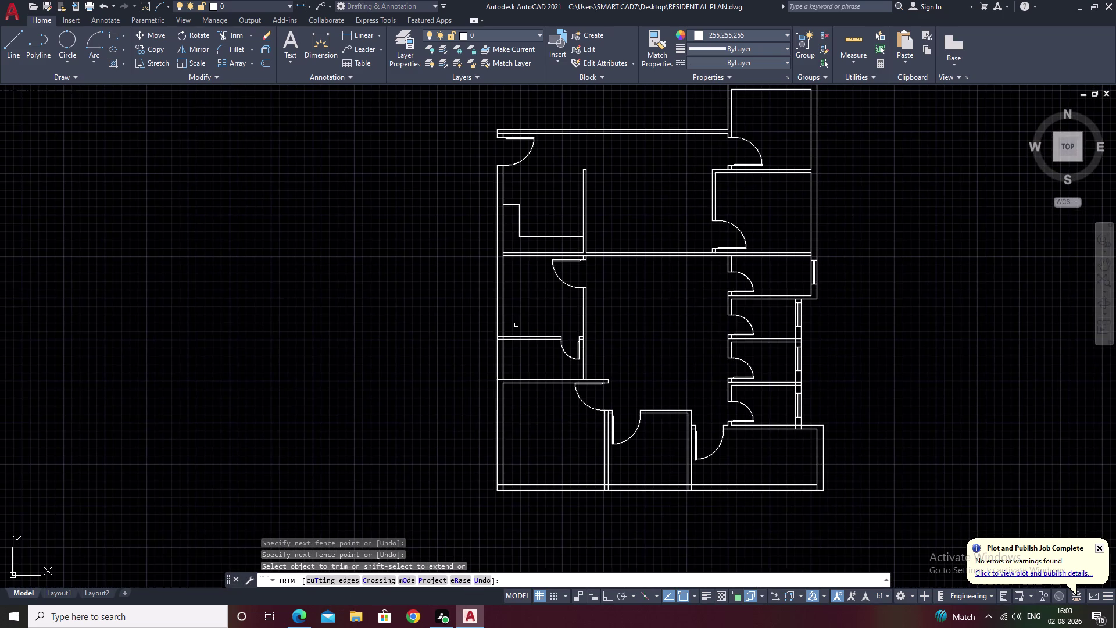
middle_drag(534, 318, 605, 341)
scroll(up, 3)
Center the bottom counter strip in view and end the trim.
middle_drag(608, 260, 623, 245)
scroll(up, 3)
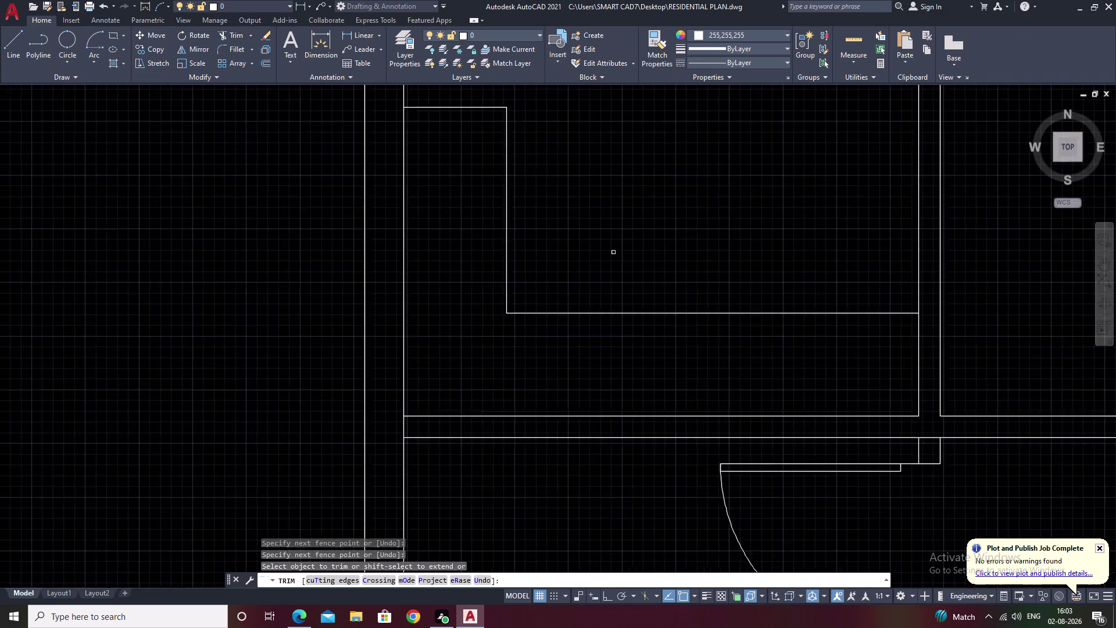
middle_drag(597, 268, 646, 250)
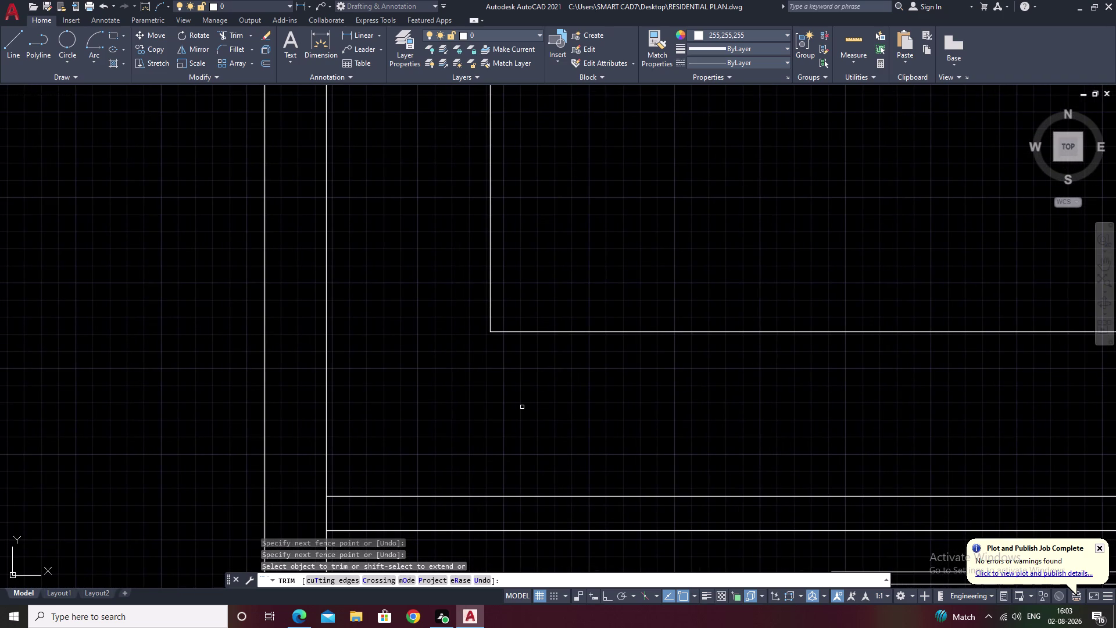
middle_drag(658, 403, 407, 402)
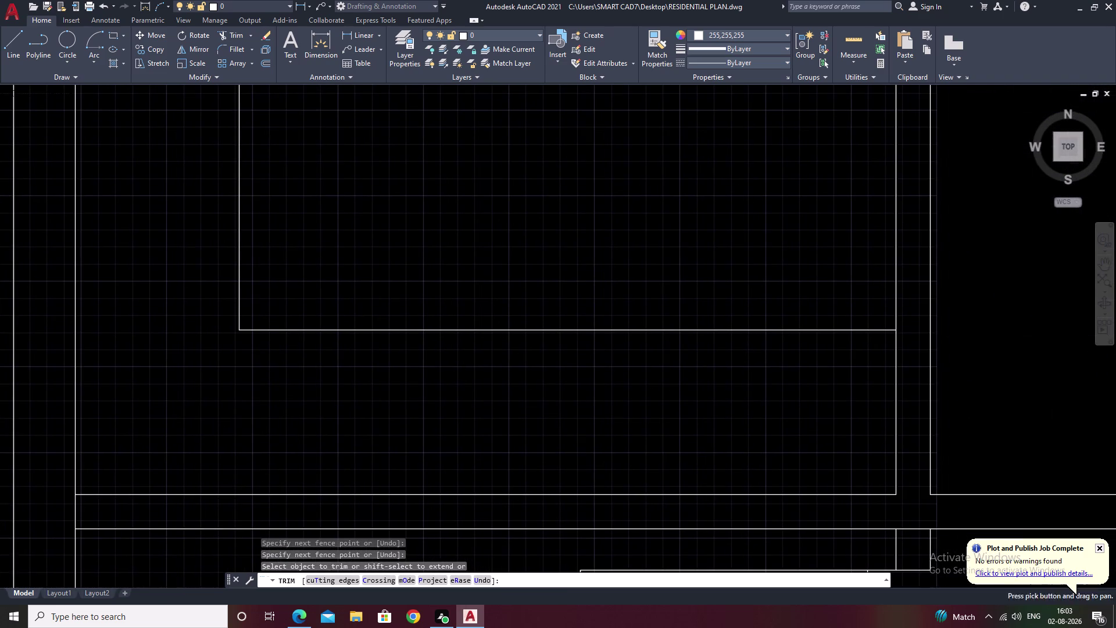
key(Escape)
Draw a zigzag of four diagonals and four verticals along the bottom counter strip.
text(l)
key(space)
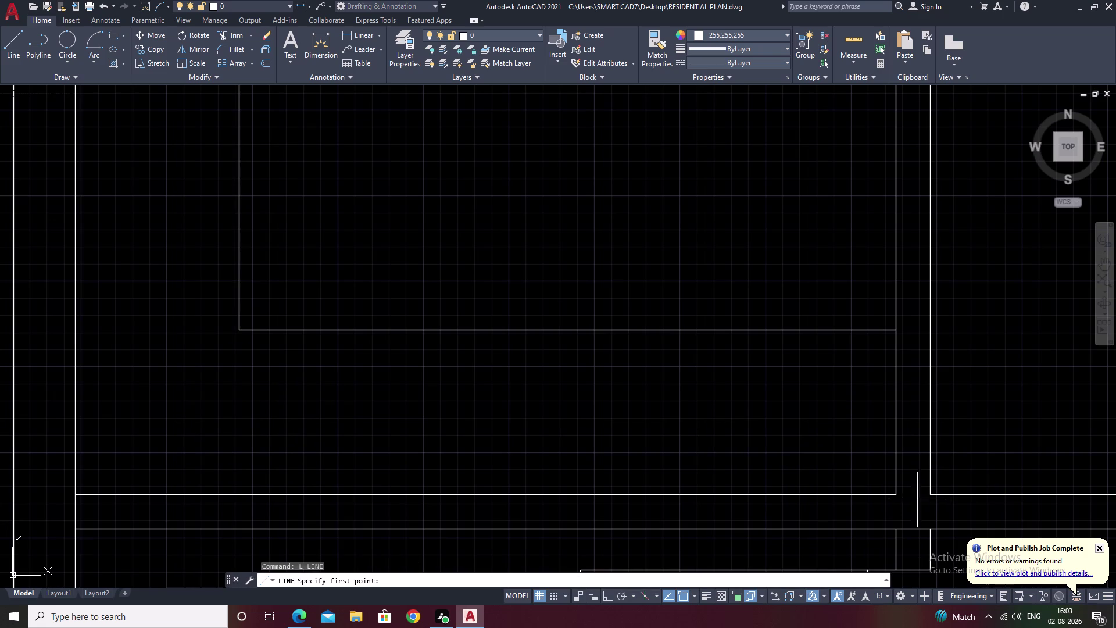
click(899, 497)
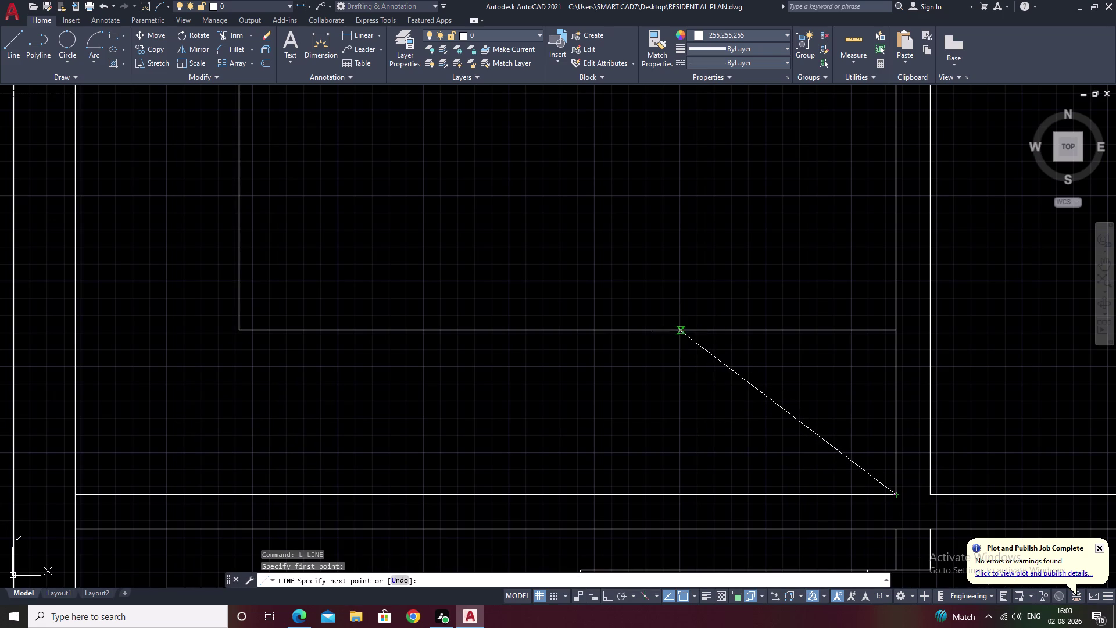
click(680, 331)
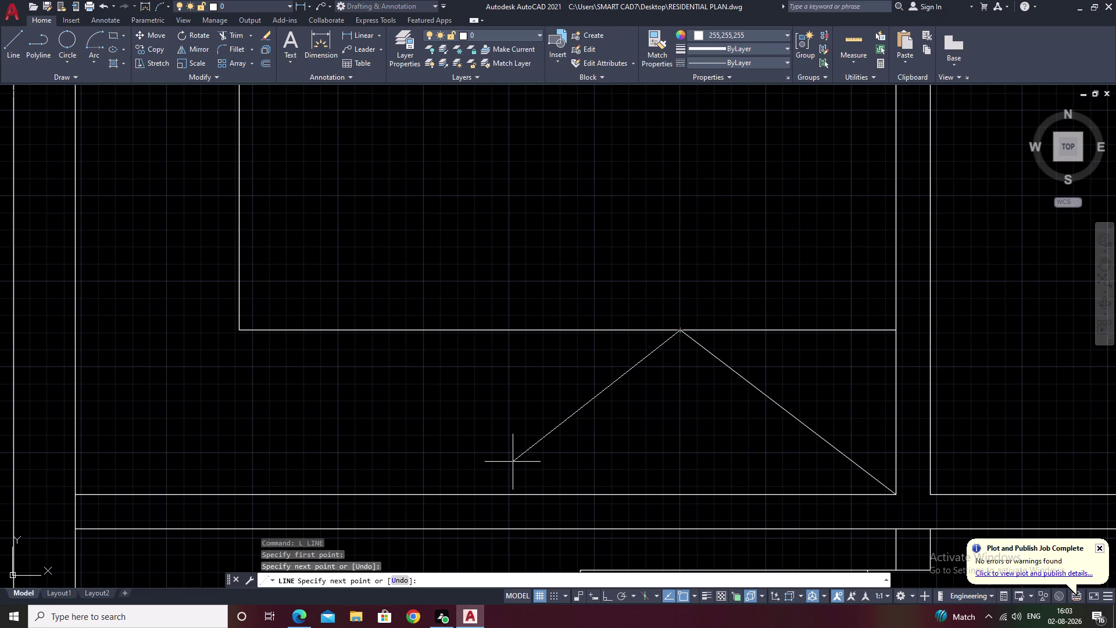
click(680, 494)
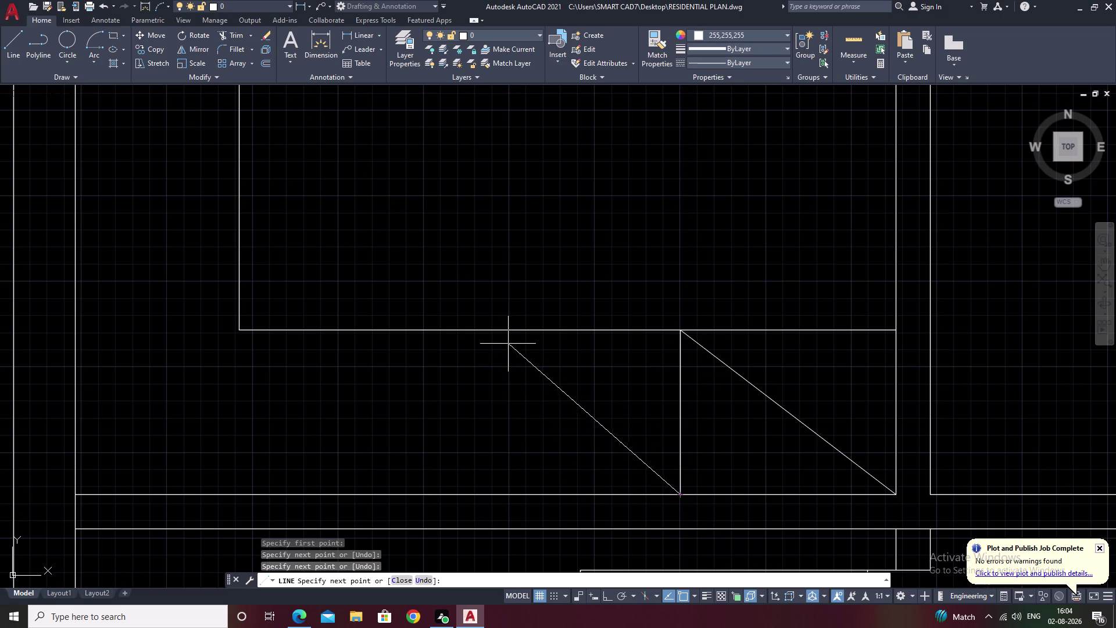
click(508, 332)
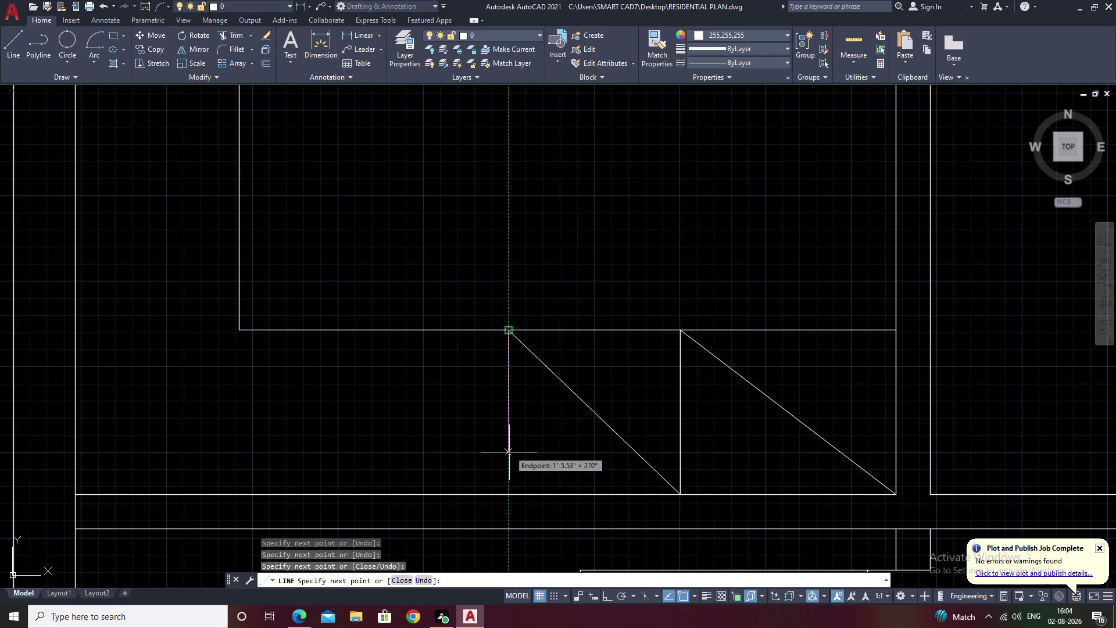
click(509, 495)
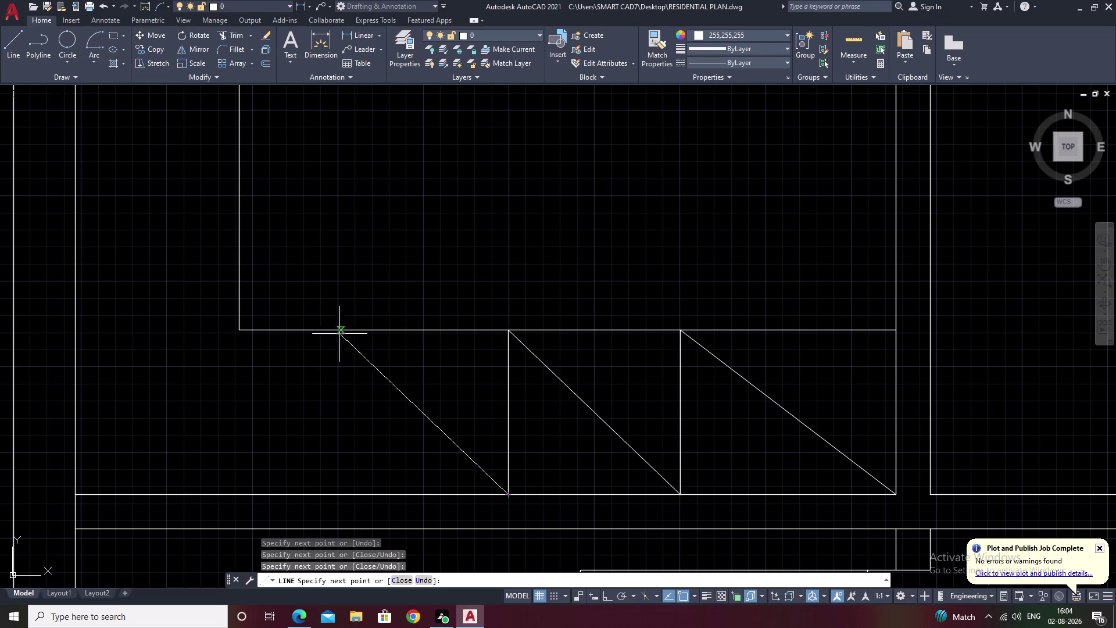
click(338, 332)
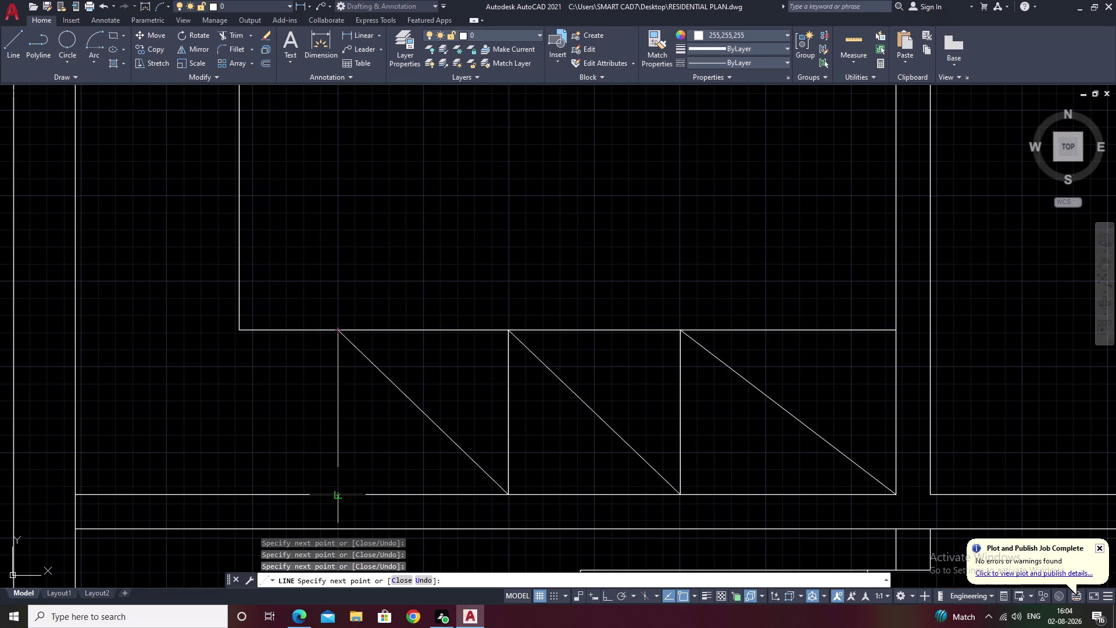
click(336, 497)
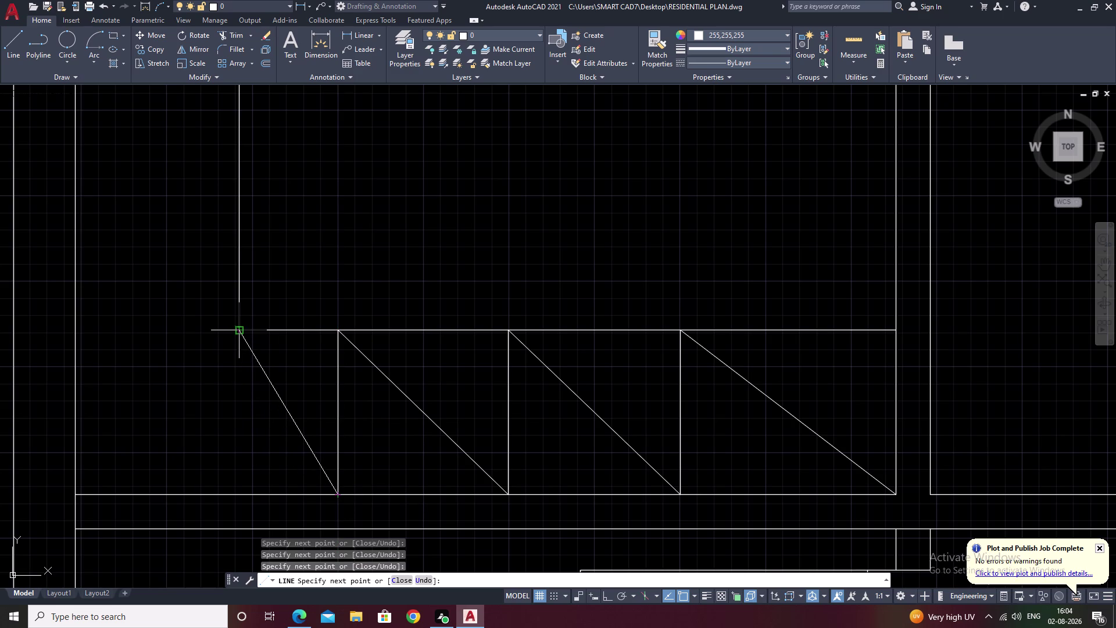
click(237, 330)
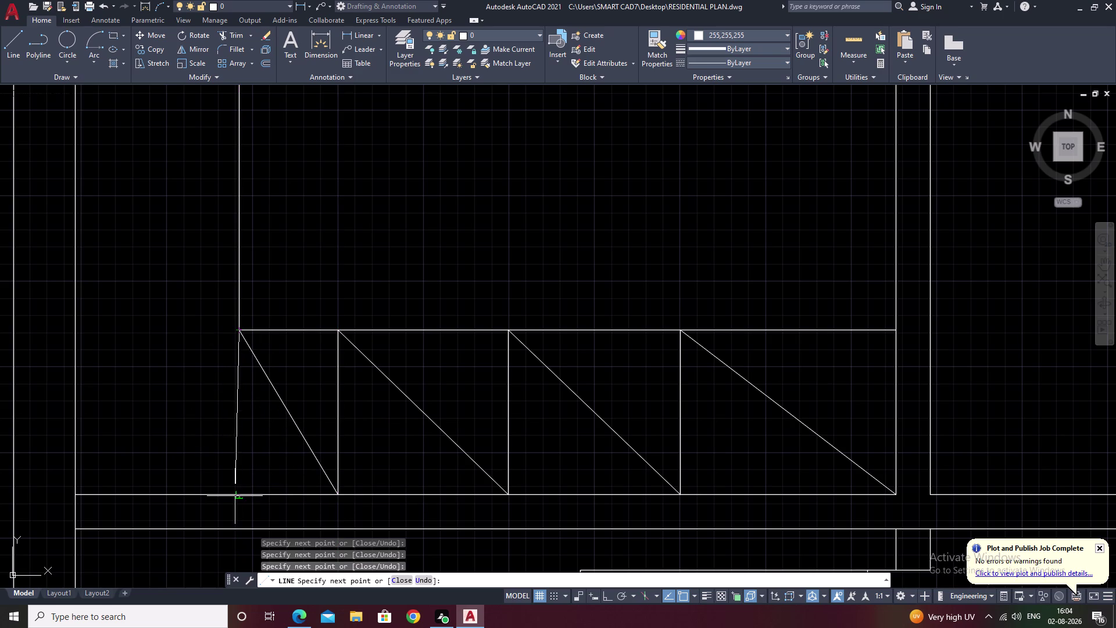
click(236, 495)
key(Escape)
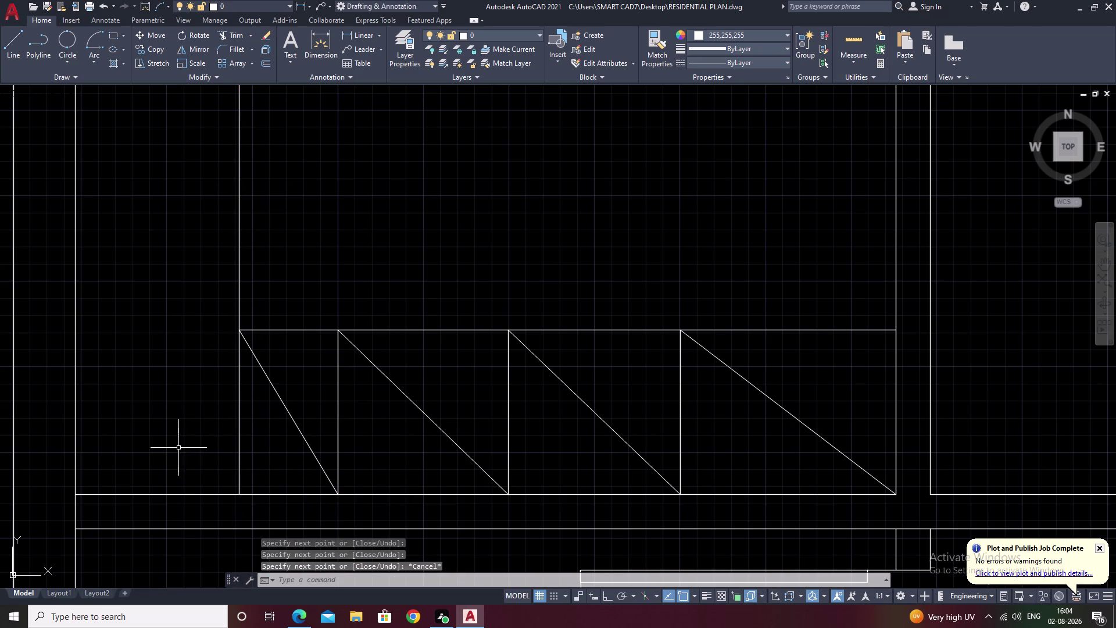
key(Escape)
Draw a line from the counter's inner left corner across to the outer wall.
text(l)
key(space)
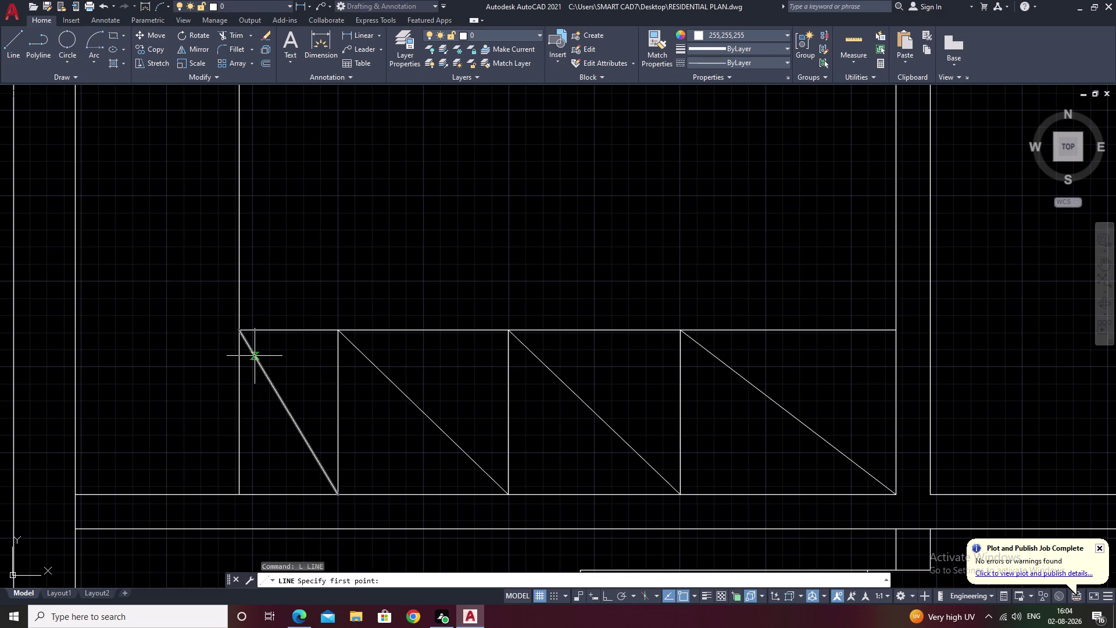
click(242, 331)
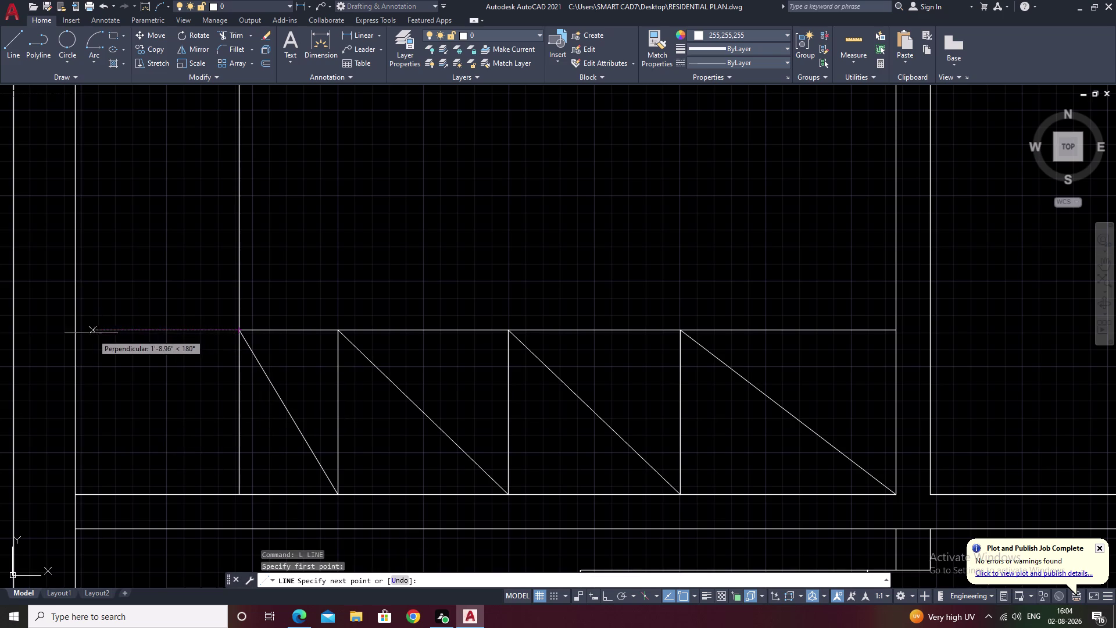
click(77, 328)
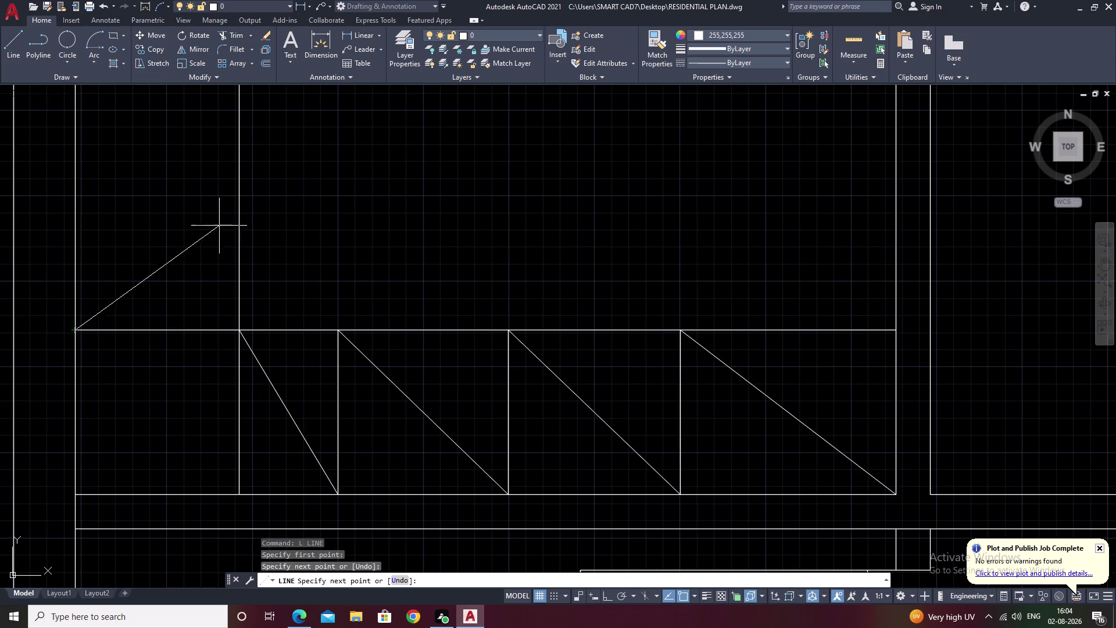
middle_drag(219, 224, 257, 413)
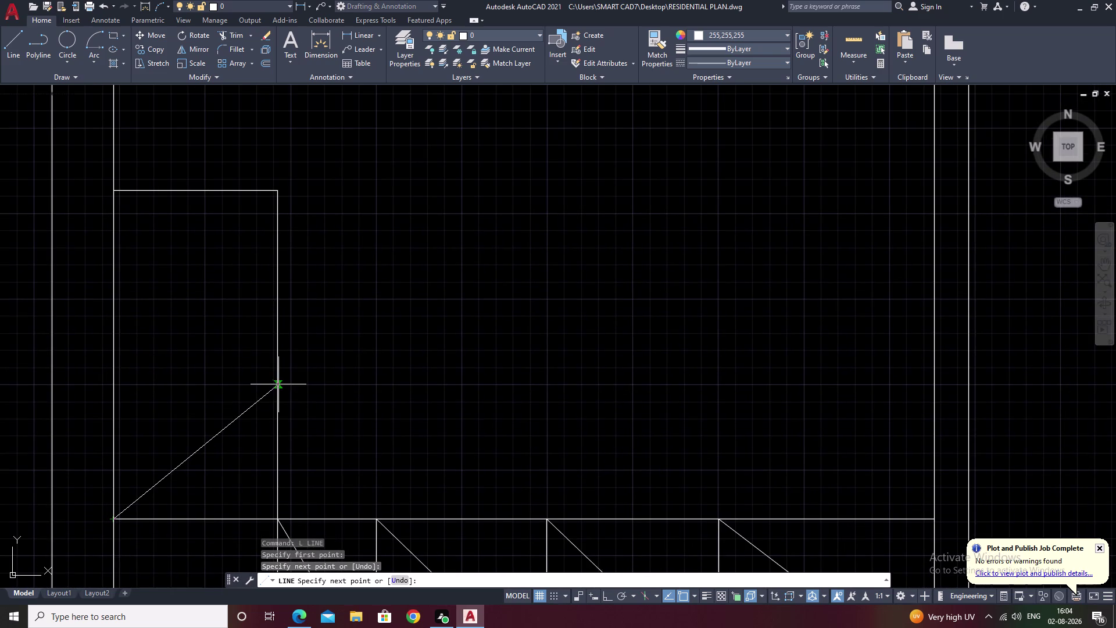
Continue the zigzag up the left arm with a cross line and a diagonal.
drag(279, 385, 265, 377)
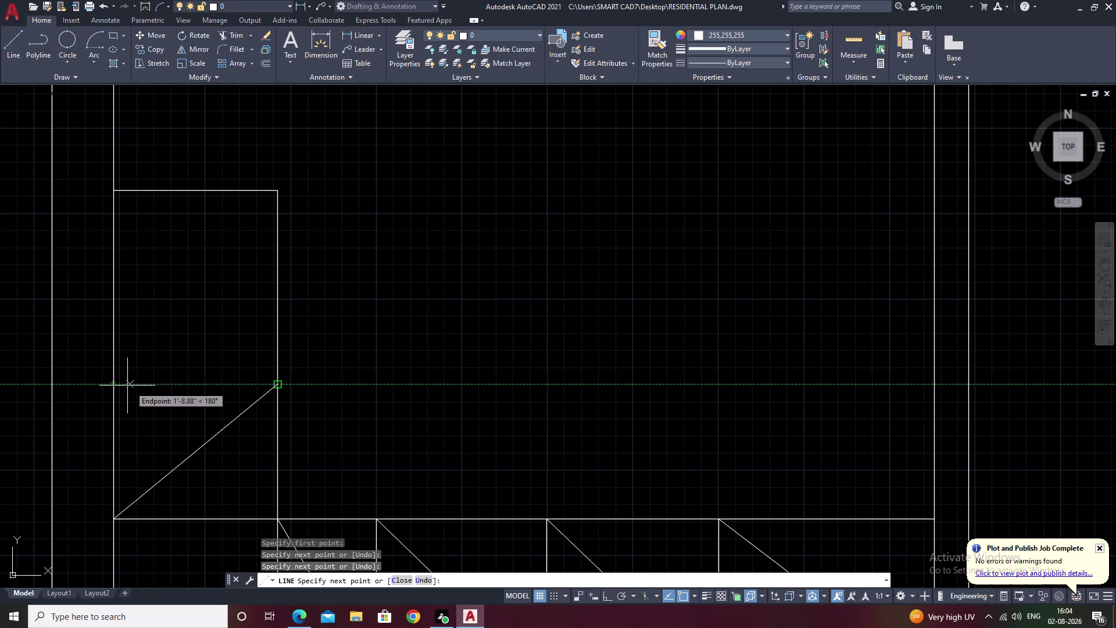
double_click(115, 383)
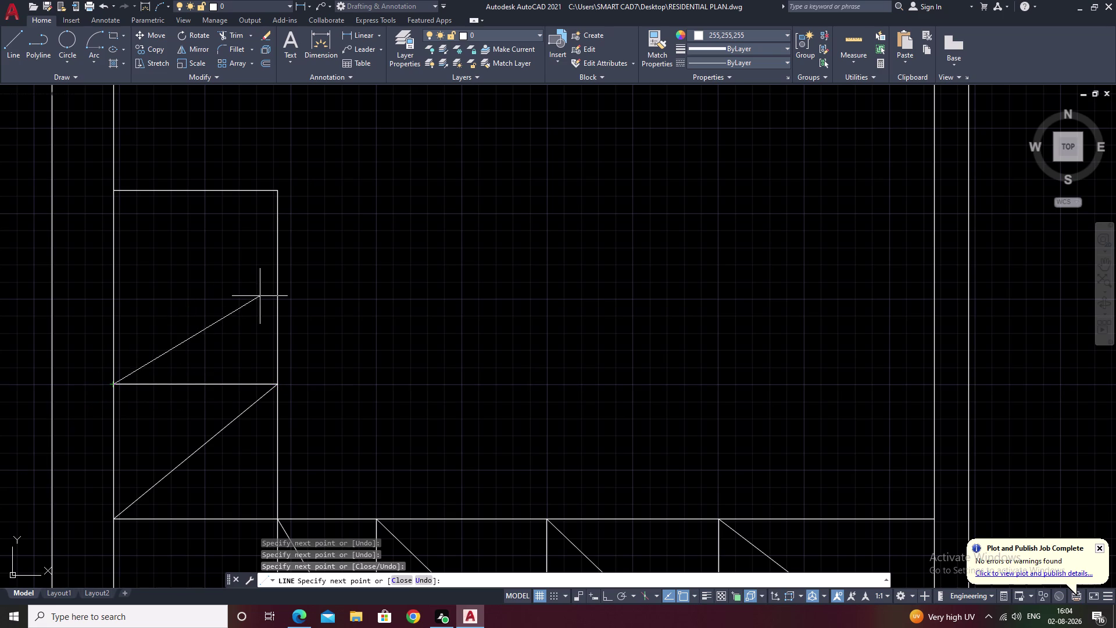
click(277, 262)
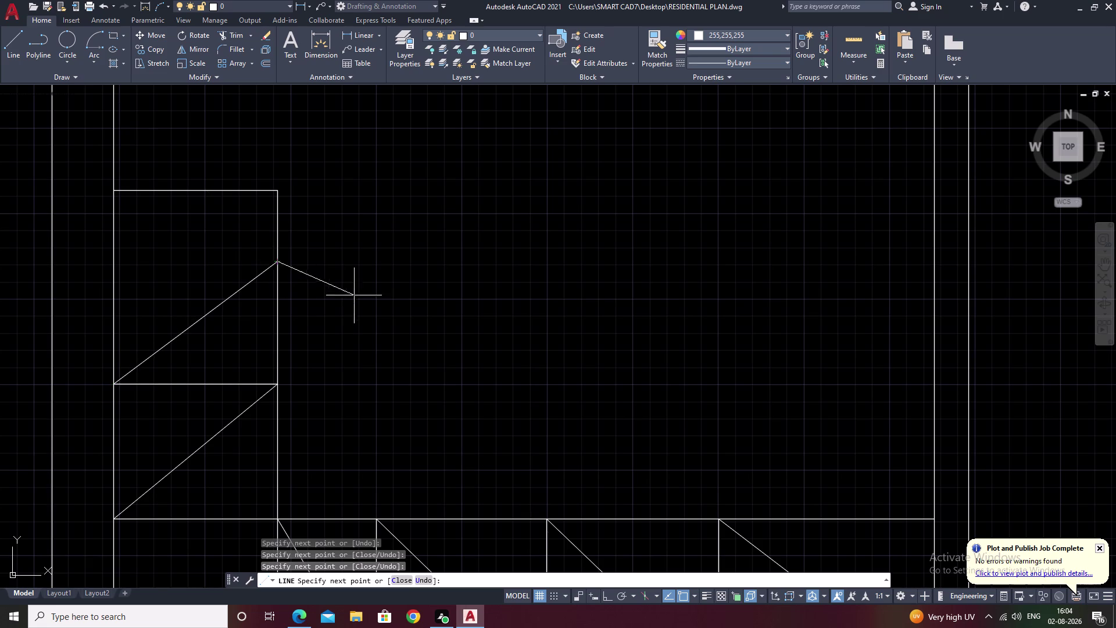
scroll(down, 3)
key(Escape)
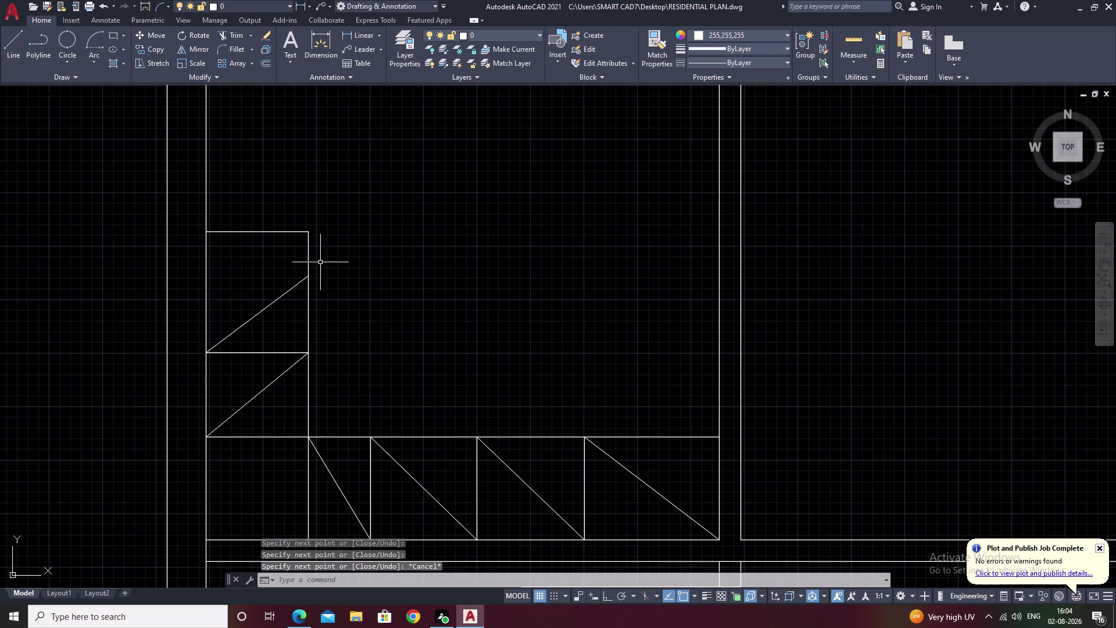
Draw a horizontal divider from the diagonal's top end to the arm's outer edge.
text(l)
key(space)
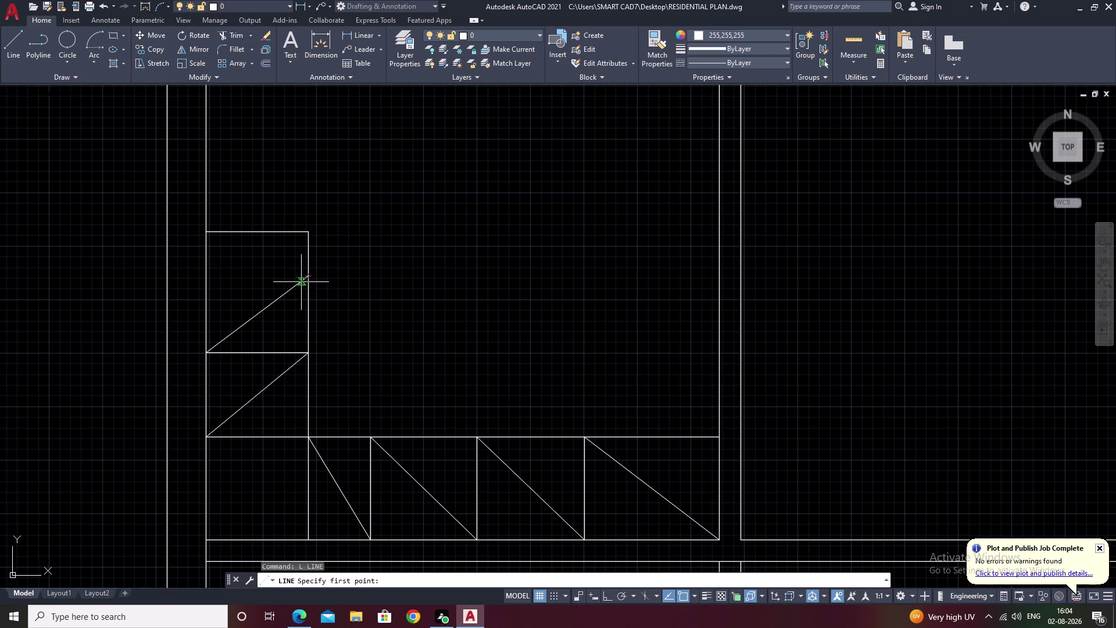
click(306, 278)
click(206, 277)
key(Escape)
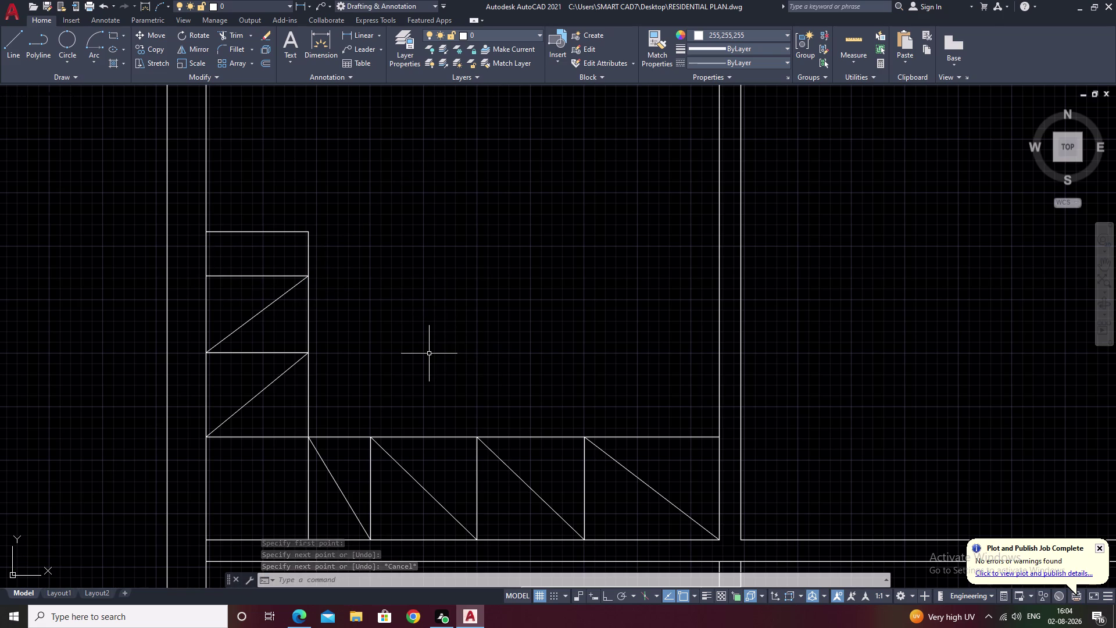
Undo the left arm's lines and redraw a divider, two diagonals and a cross line.
key(ctrl+z)
key(ctrl+z)
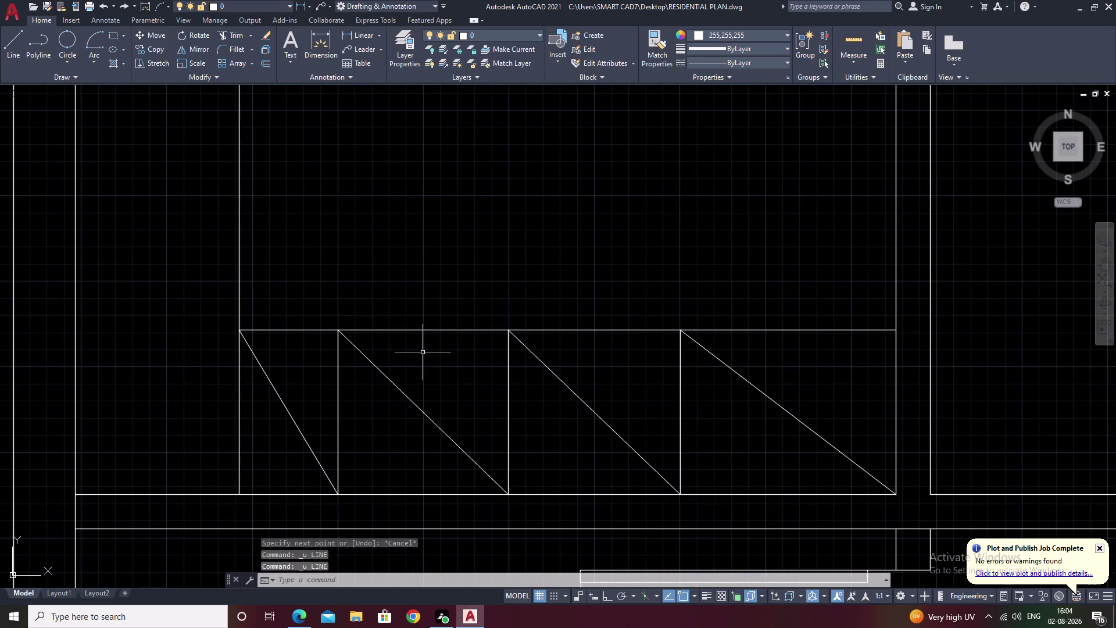
scroll(down, 3)
text(l)
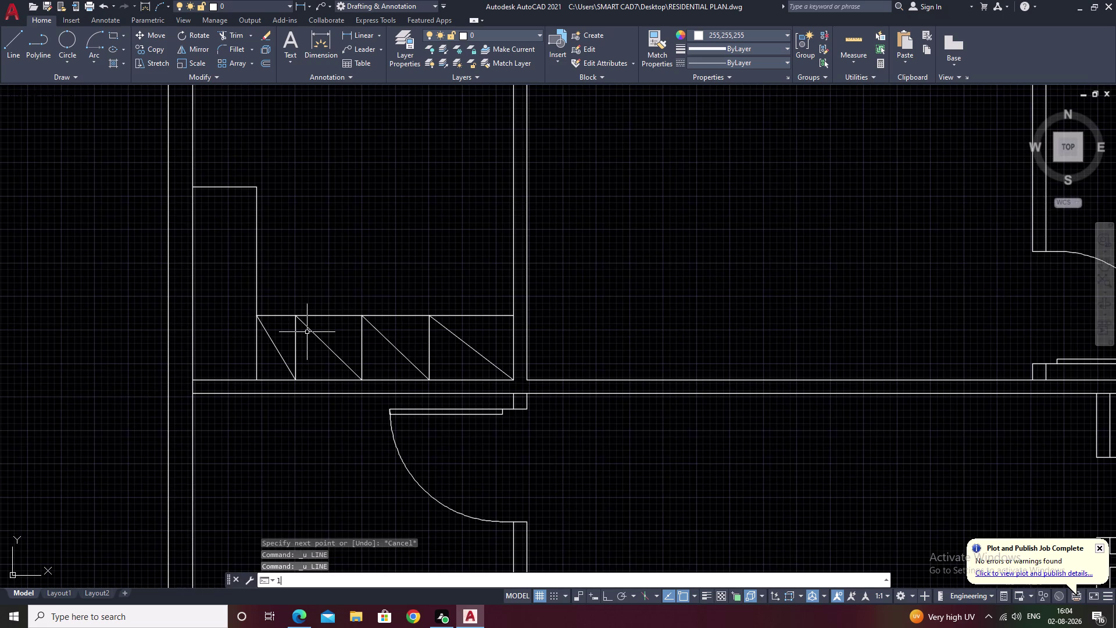
key(space)
click(256, 317)
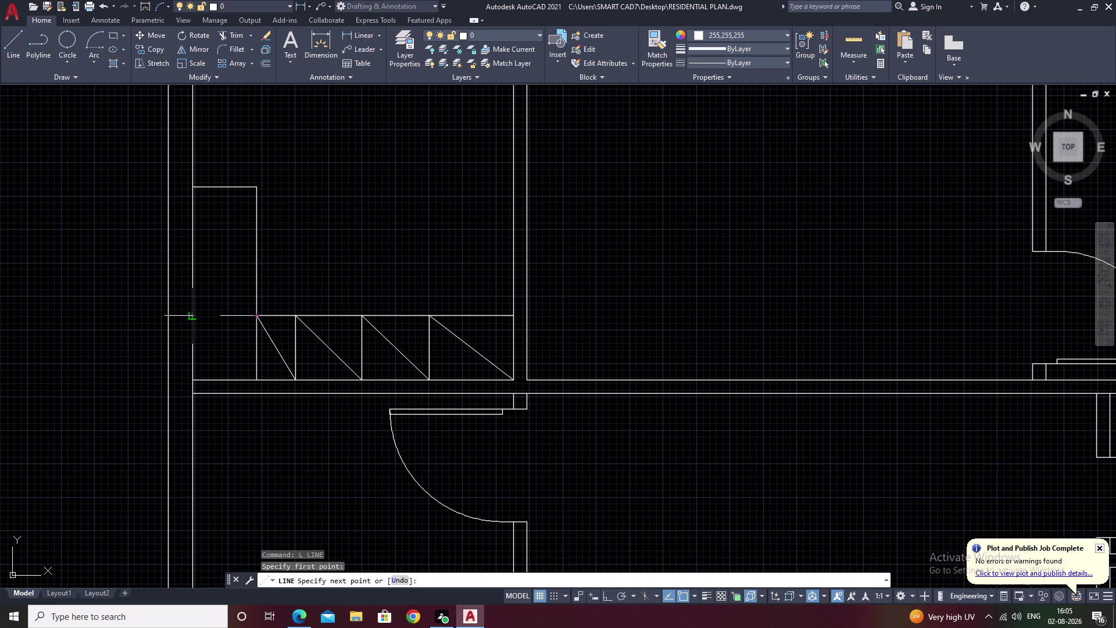
click(188, 317)
click(254, 264)
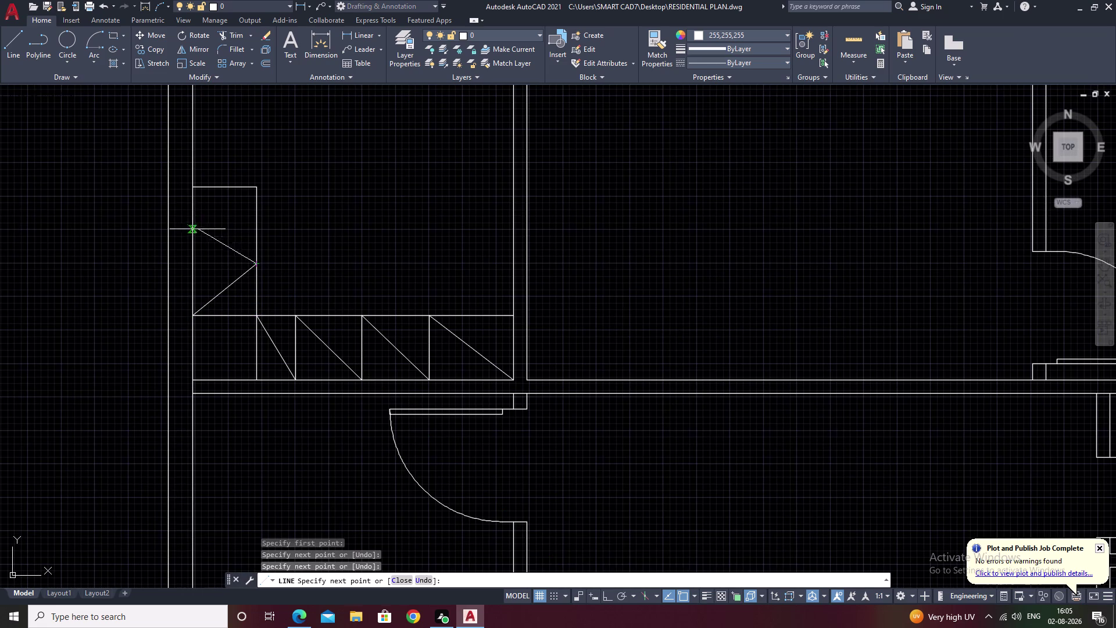
click(197, 261)
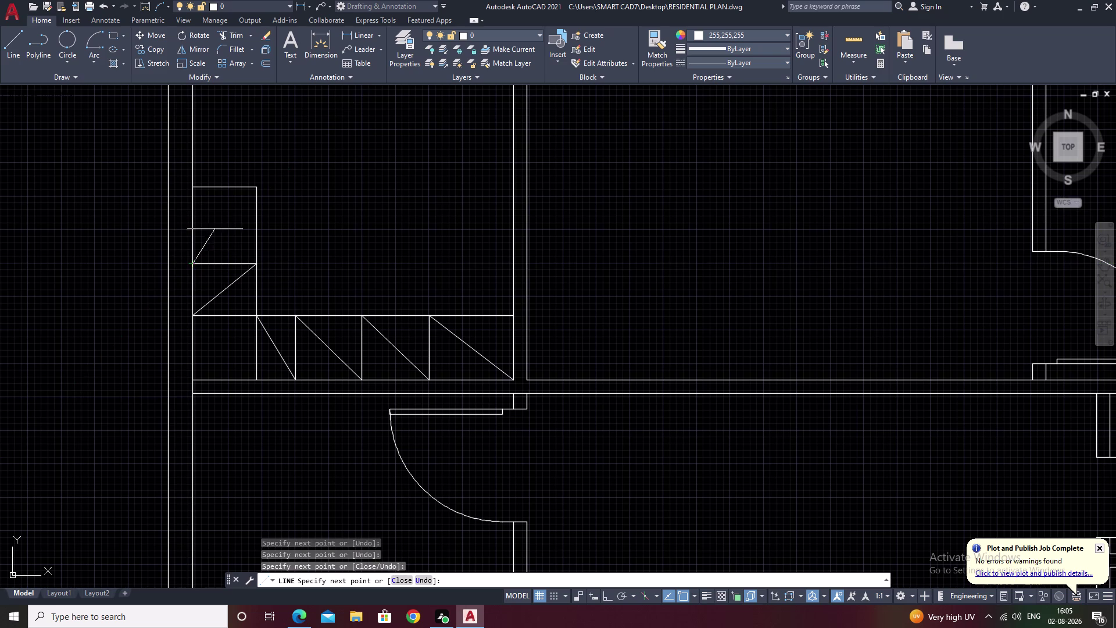
click(256, 197)
key(Escape)
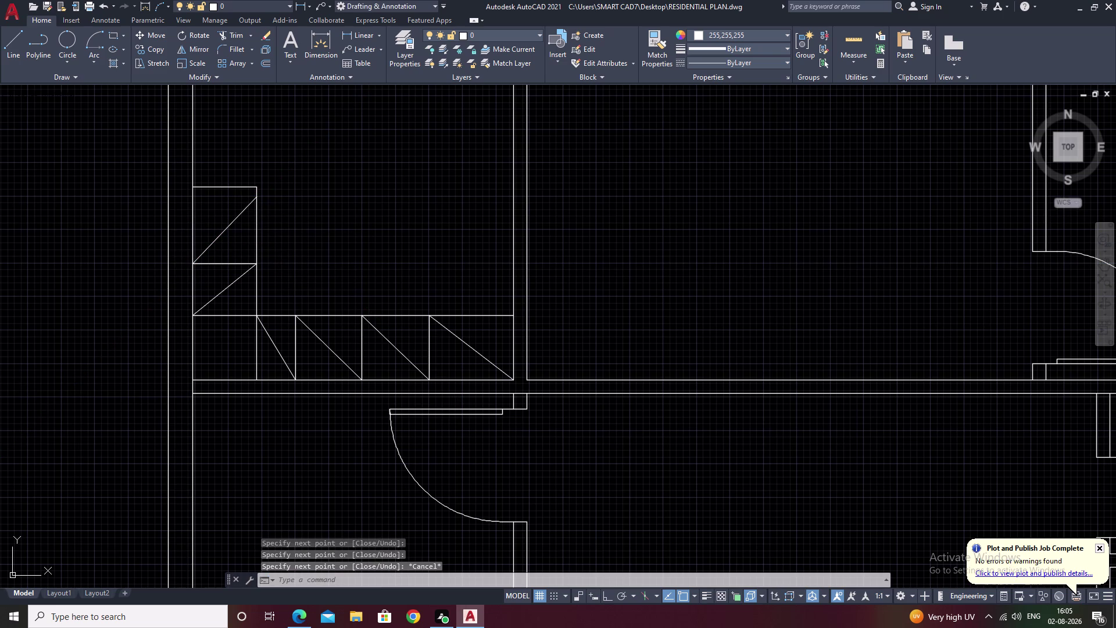
Undo those lines, then start and abandon another line at the inner corner.
key(ctrl+z)
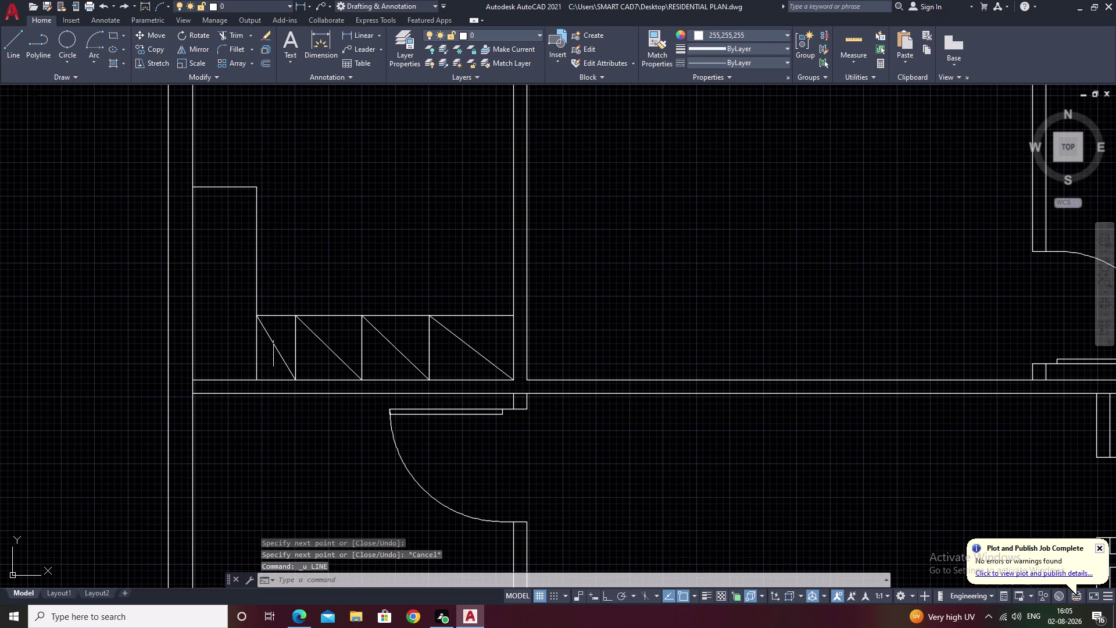
key(Escape)
text(l)
key(space)
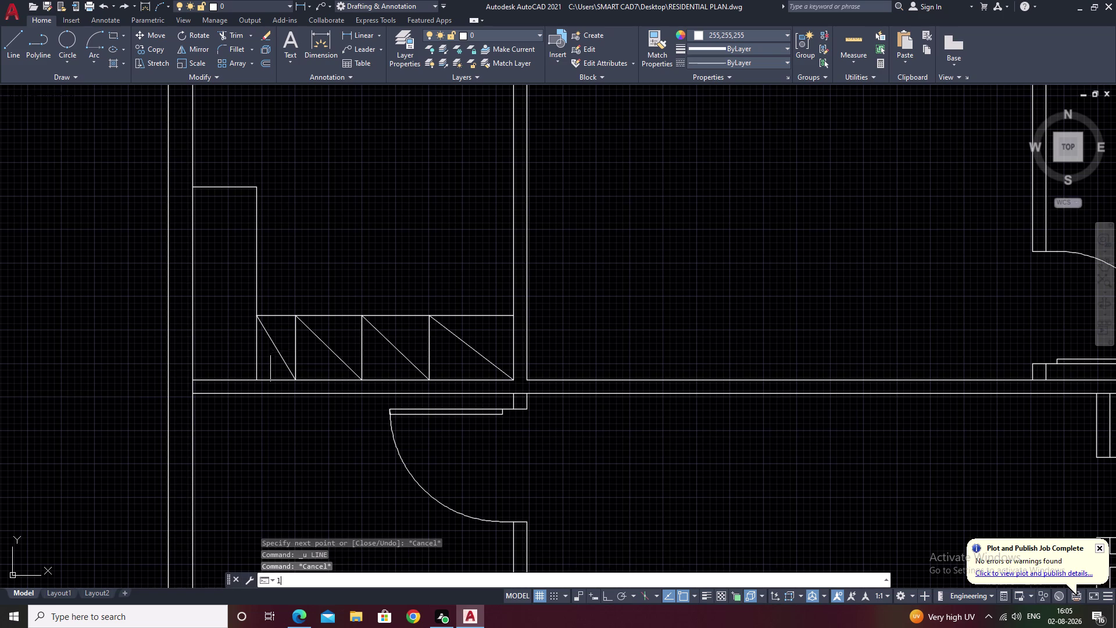
click(260, 314)
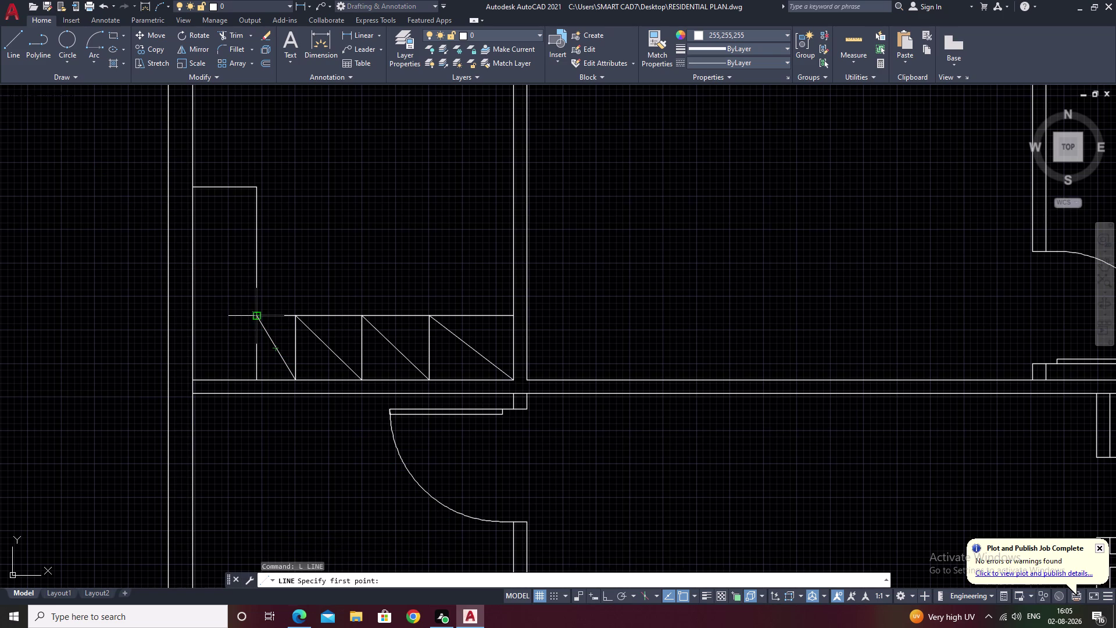
click(194, 316)
key(Escape)
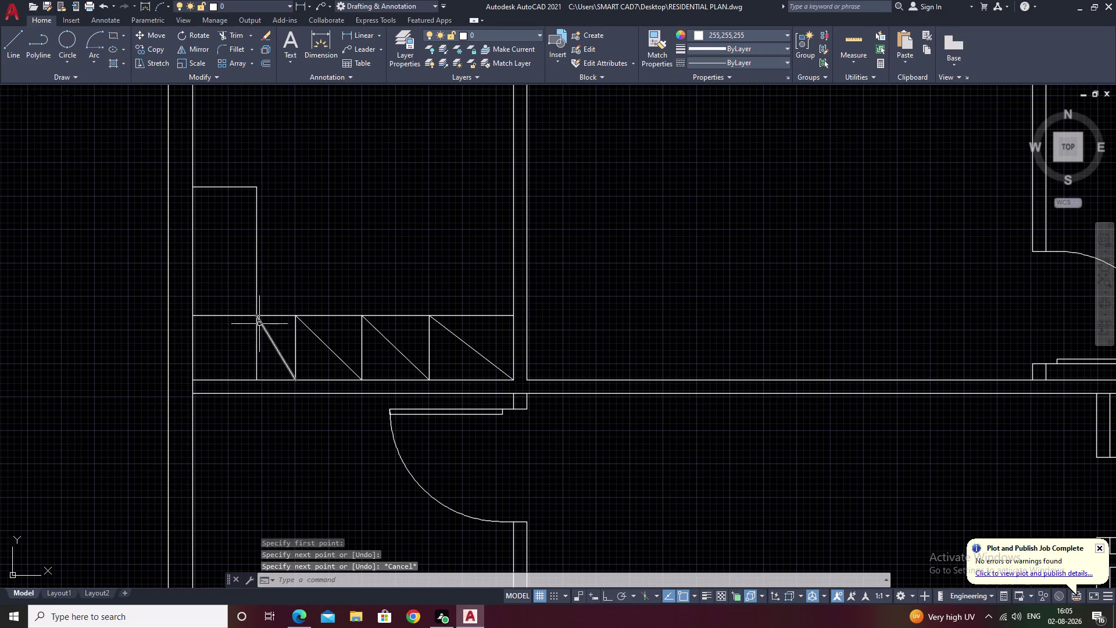
Draw two diagonals via the inner-edge midpoint to the top corner, with a divider between.
text(l)
key(space)
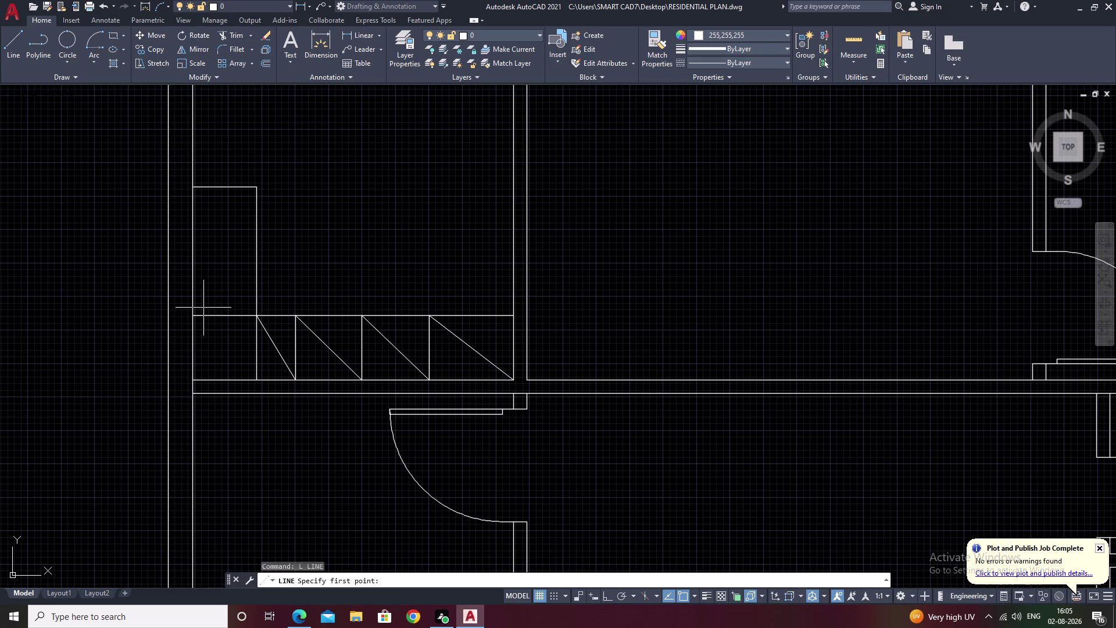
click(193, 315)
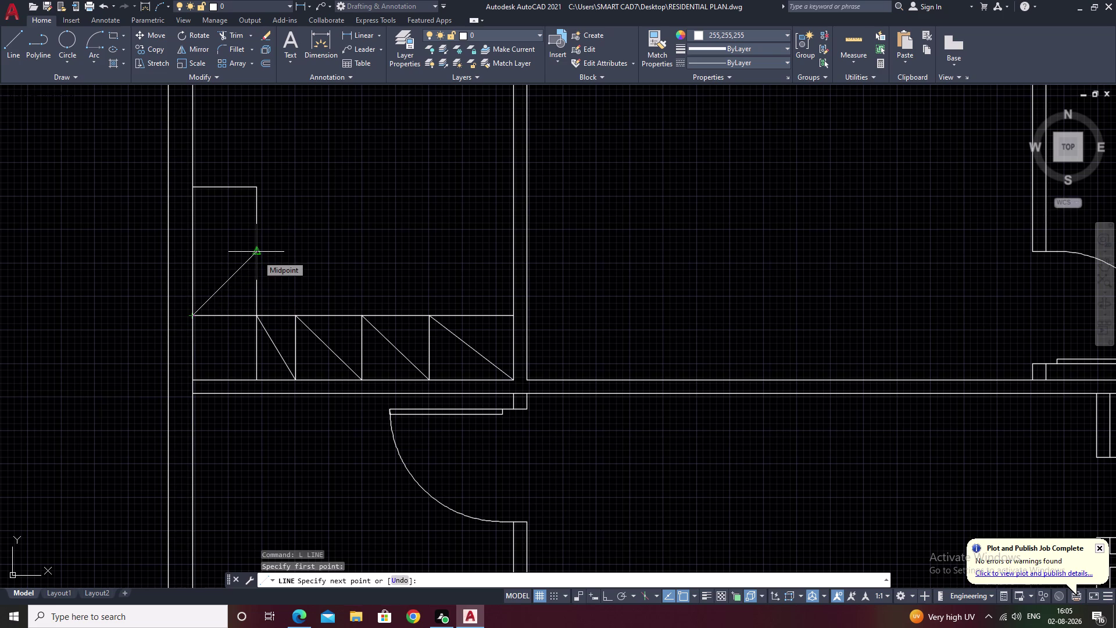
click(257, 255)
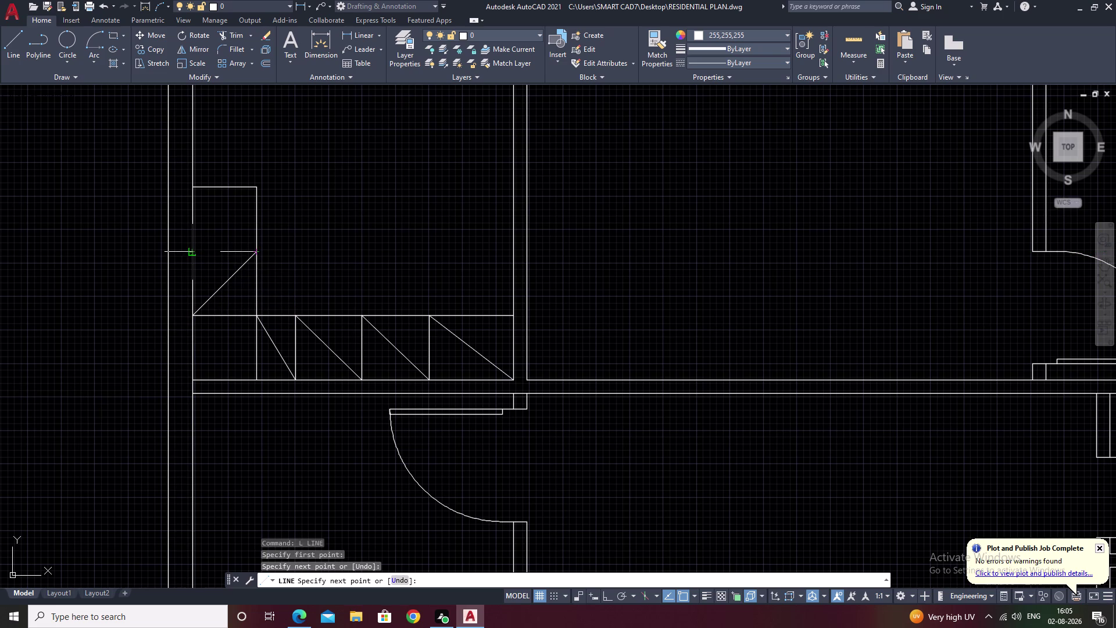
click(189, 249)
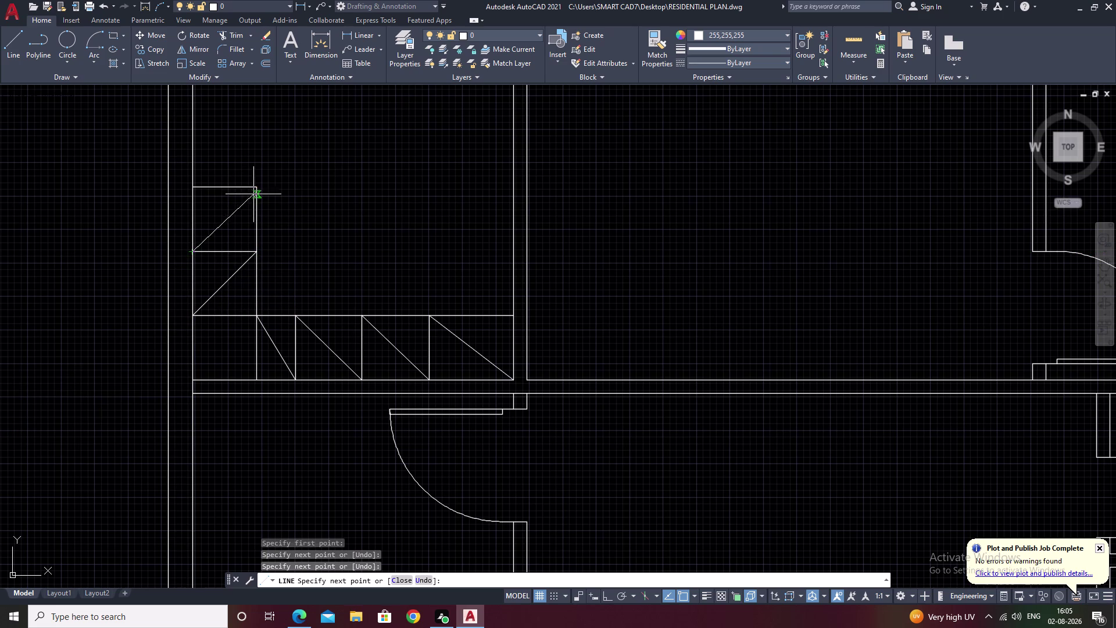
click(254, 192)
scroll(down, 3)
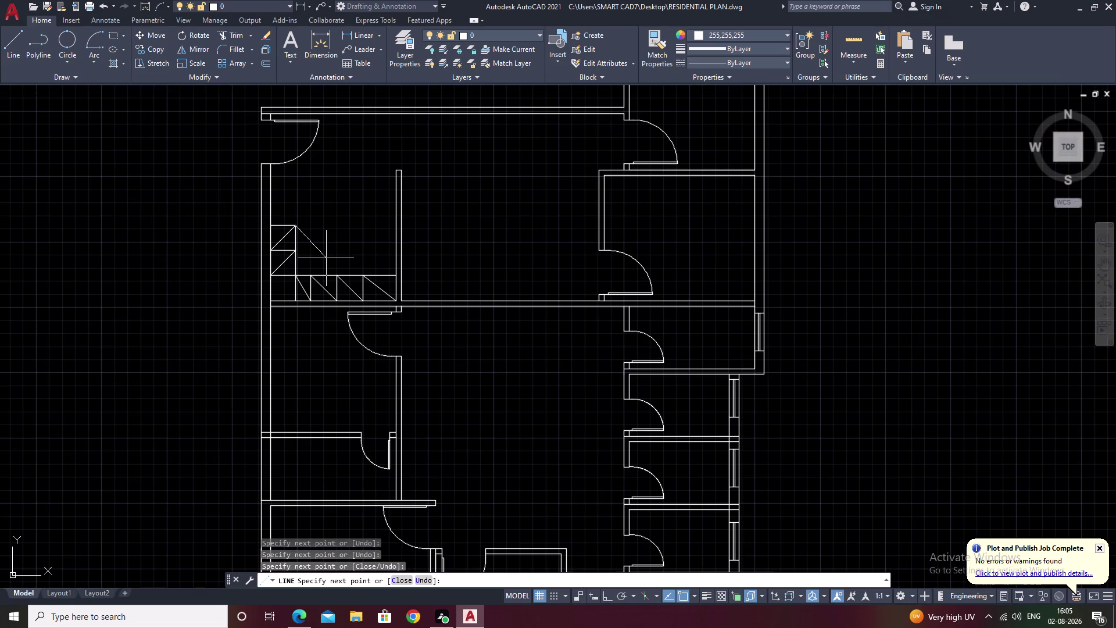
Draw the first diagonal from the corner square's lower-right to upper-left corner.
key(grave)
key(Escape)
scroll(up, 3)
scroll(up, 3)
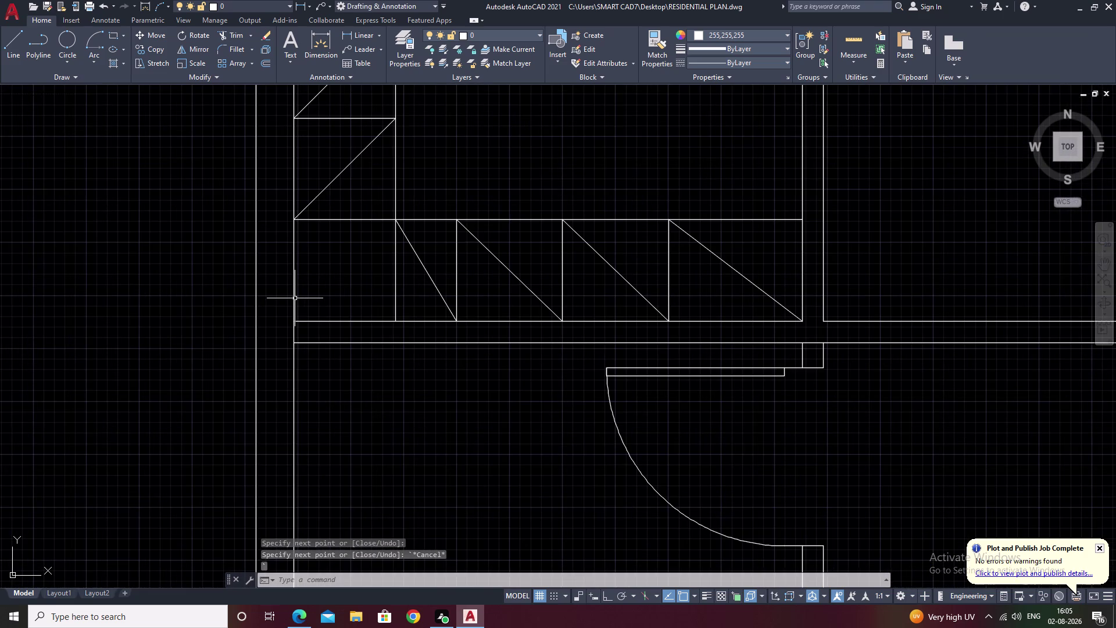
text(l)
key(space)
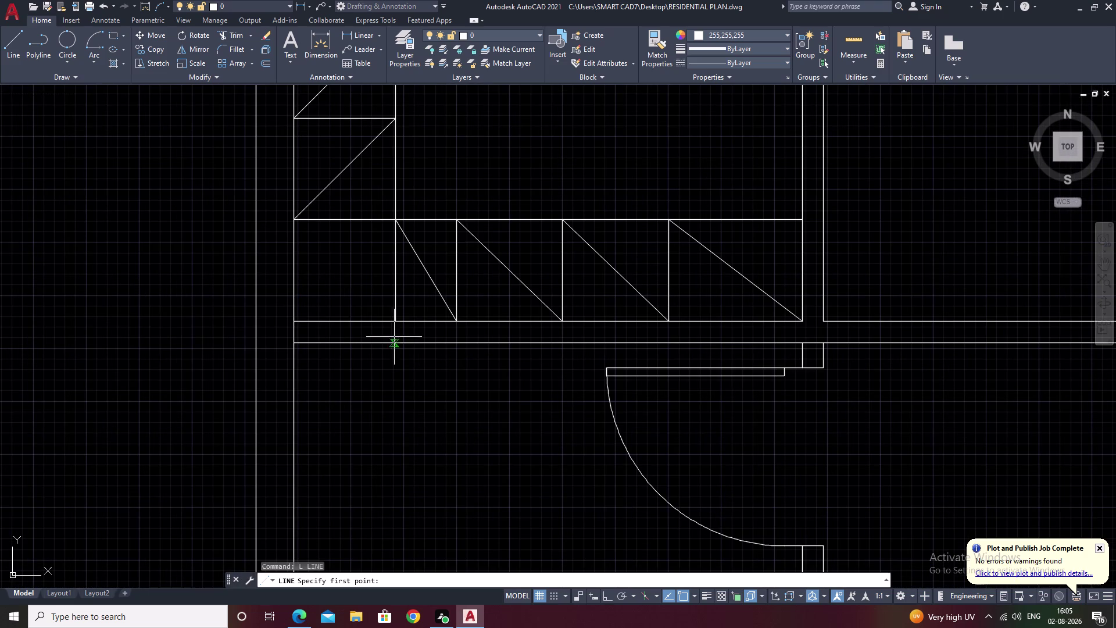
click(398, 320)
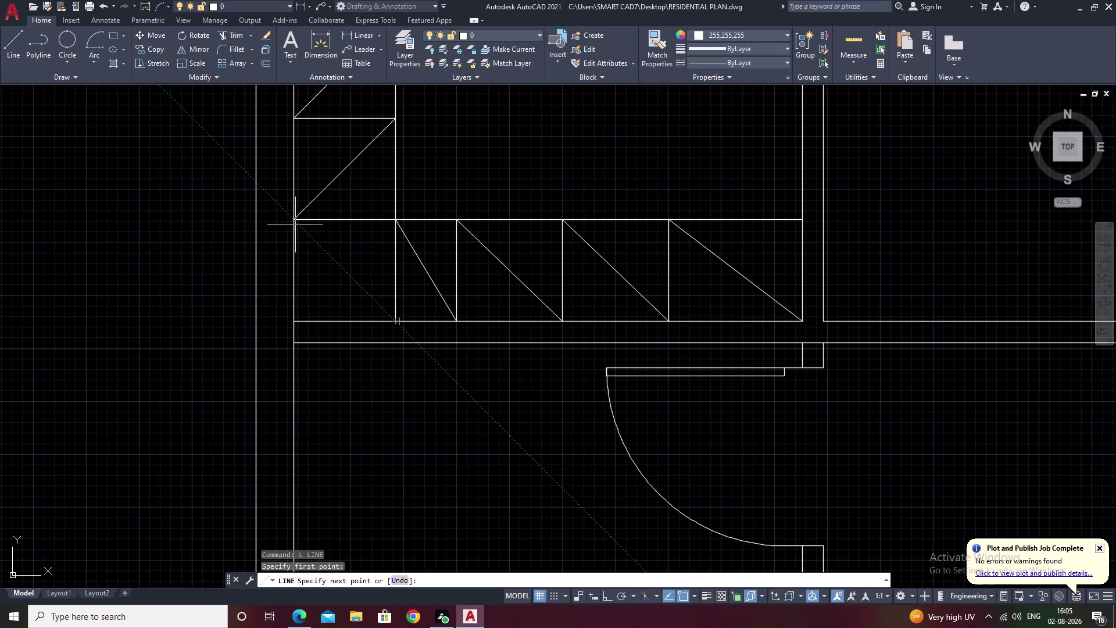
click(290, 220)
key(Escape)
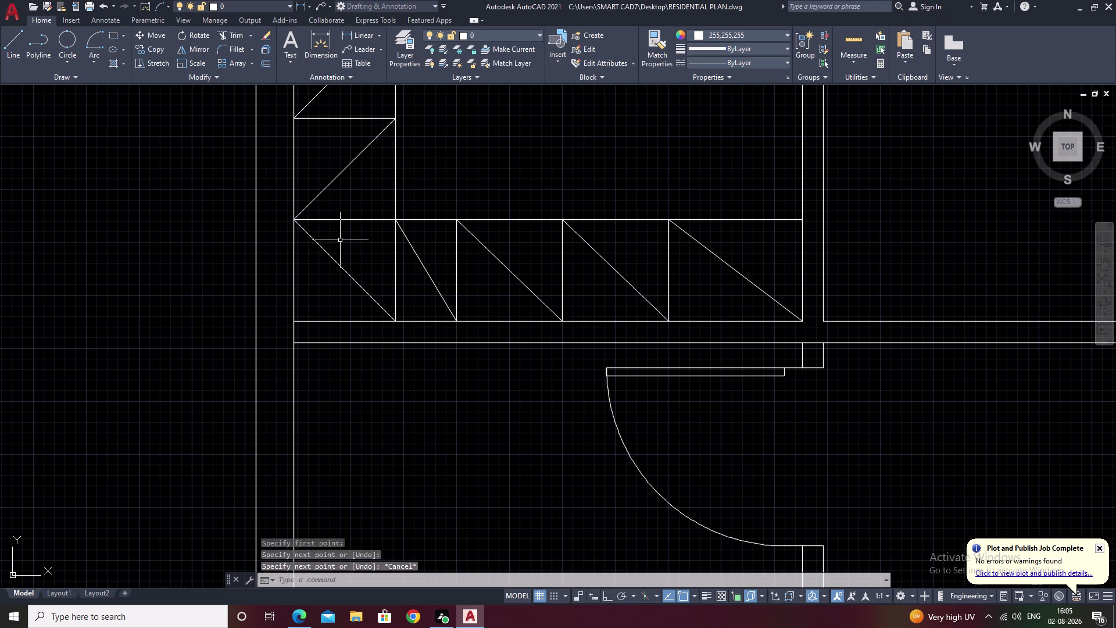
Draw the second diagonal from upper-right to lower-left, completing the X.
key(space)
click(392, 223)
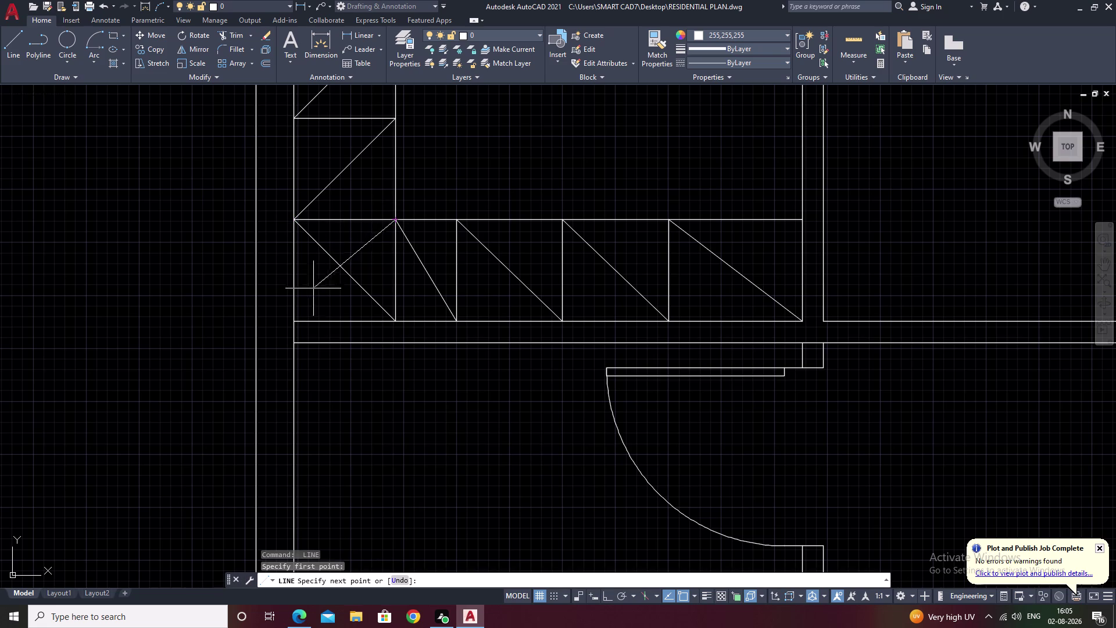
click(295, 321)
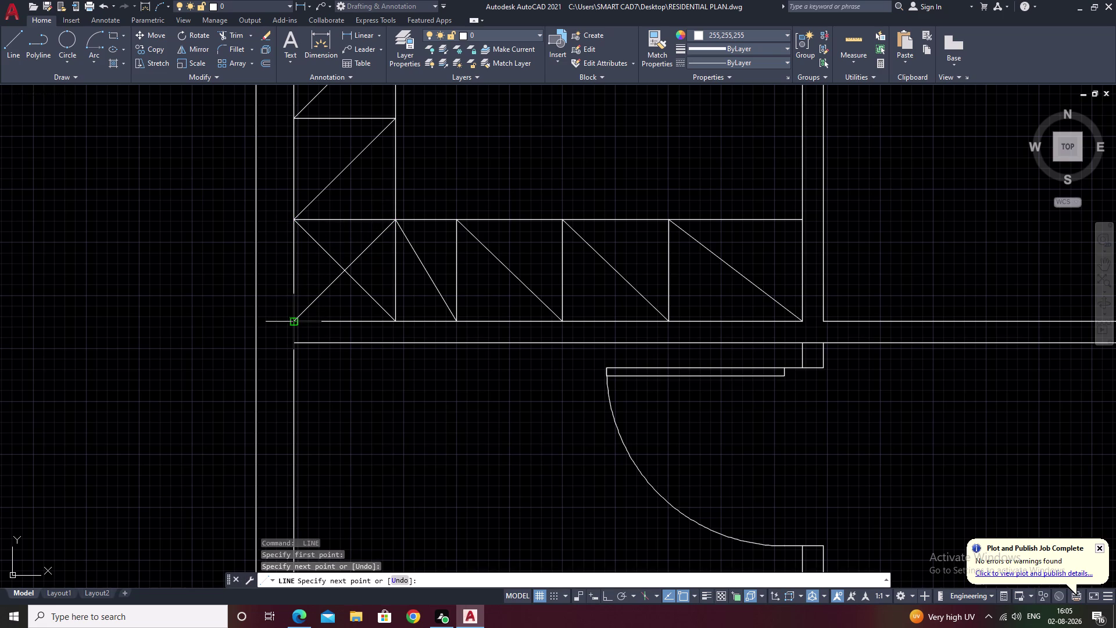
key(Escape)
scroll(down, 3)
middle_drag(544, 412, 419, 299)
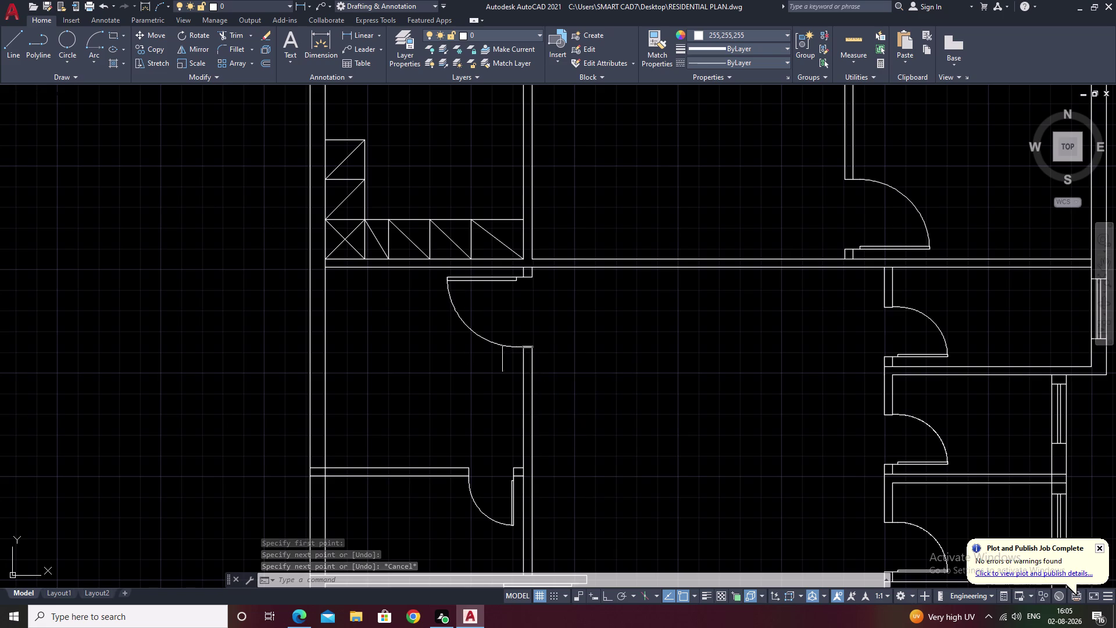
middle_drag(452, 322, 460, 418)
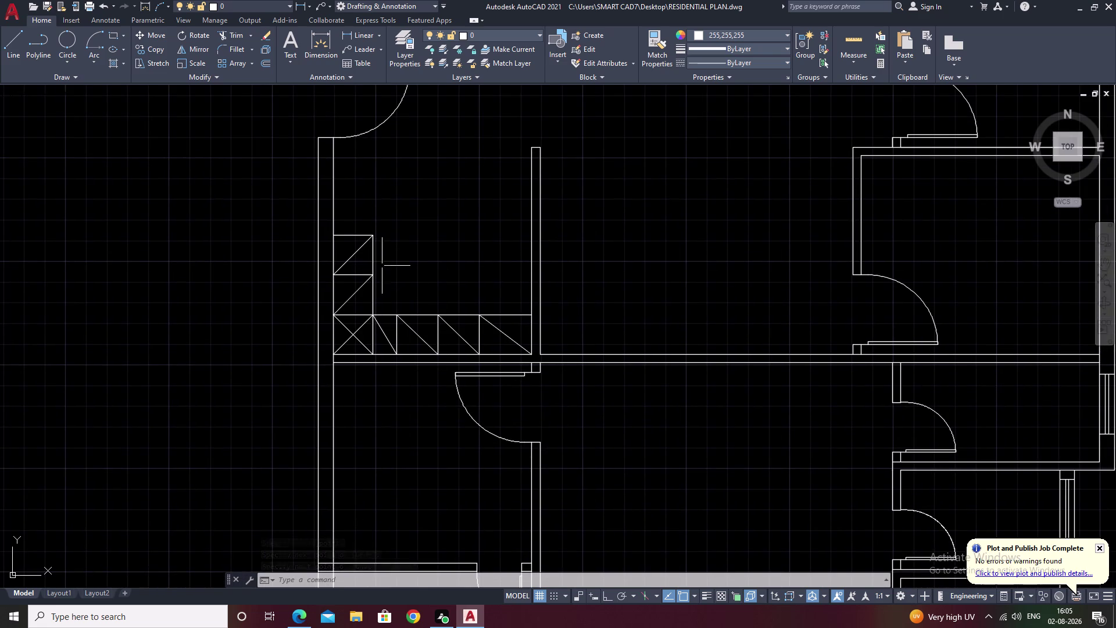
middle_drag(396, 252, 388, 315)
scroll(down, 3)
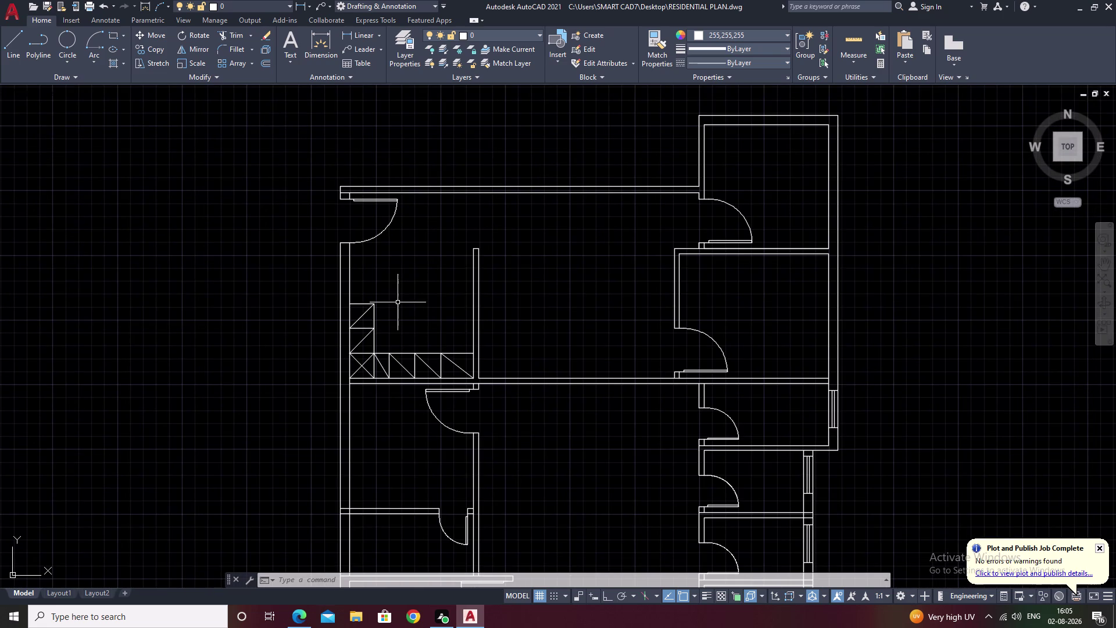
scroll(up, 3)
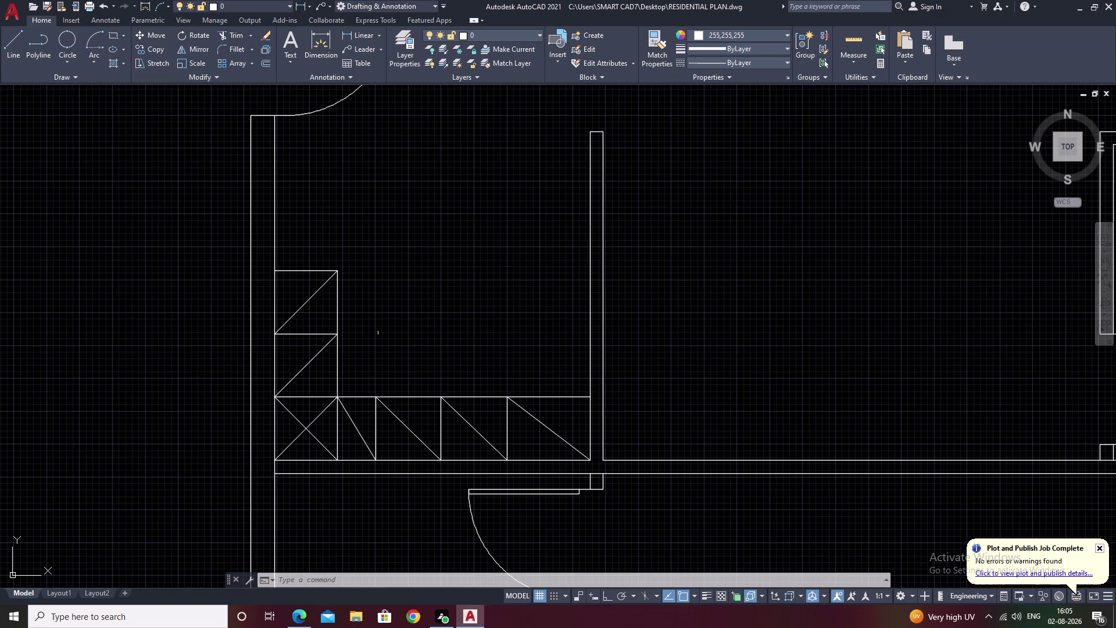
Start TRIM and fence across the left leg's lines.
key(Escape)
text(tr)
key(space)
drag(398, 287, 301, 321)
drag(331, 261, 301, 308)
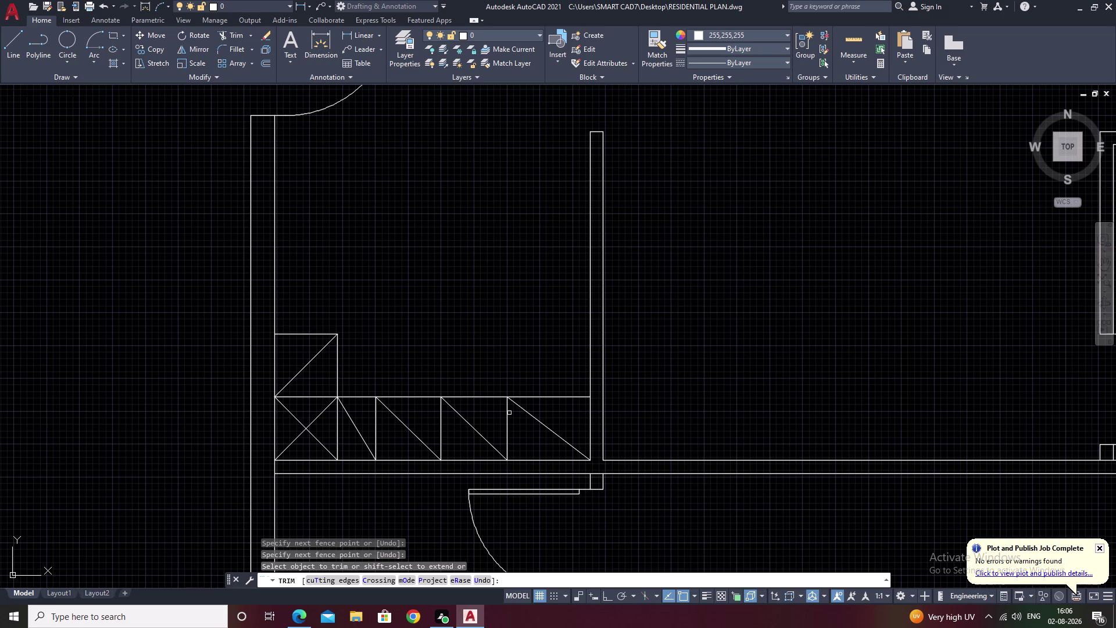
Cancel the trim and undo the recent trims and view changes.
key(ctrl+z)
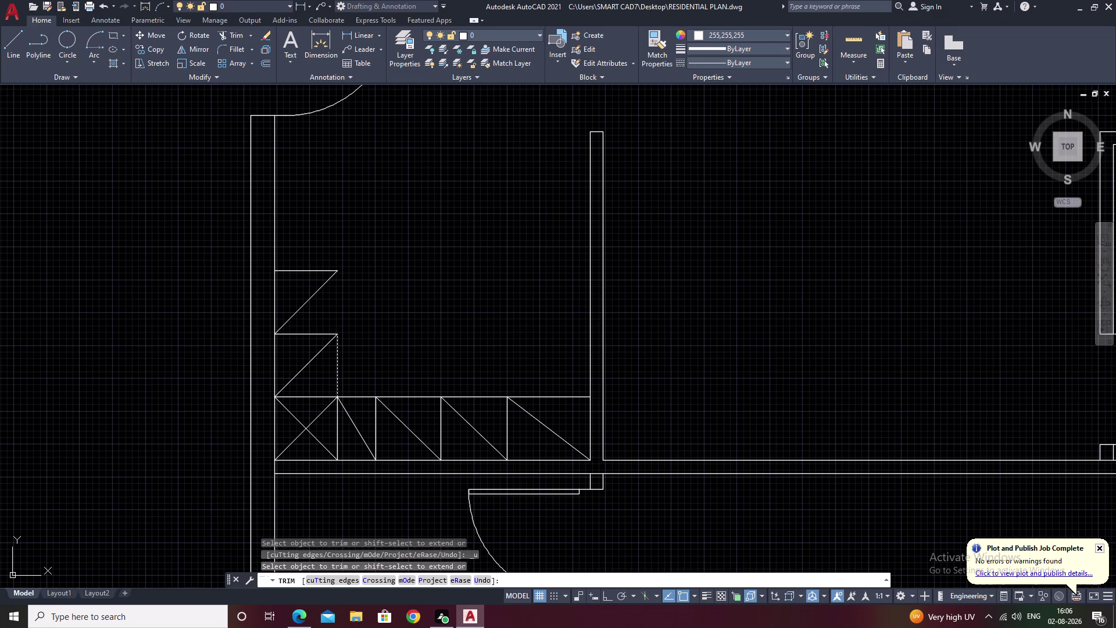
key(ctrl+z)
key(ctrl+z)
key(ctrl+z)
key(ctrl+z)
key(ctrl+z)
key(ctrl+z)
key(ctrl+z)
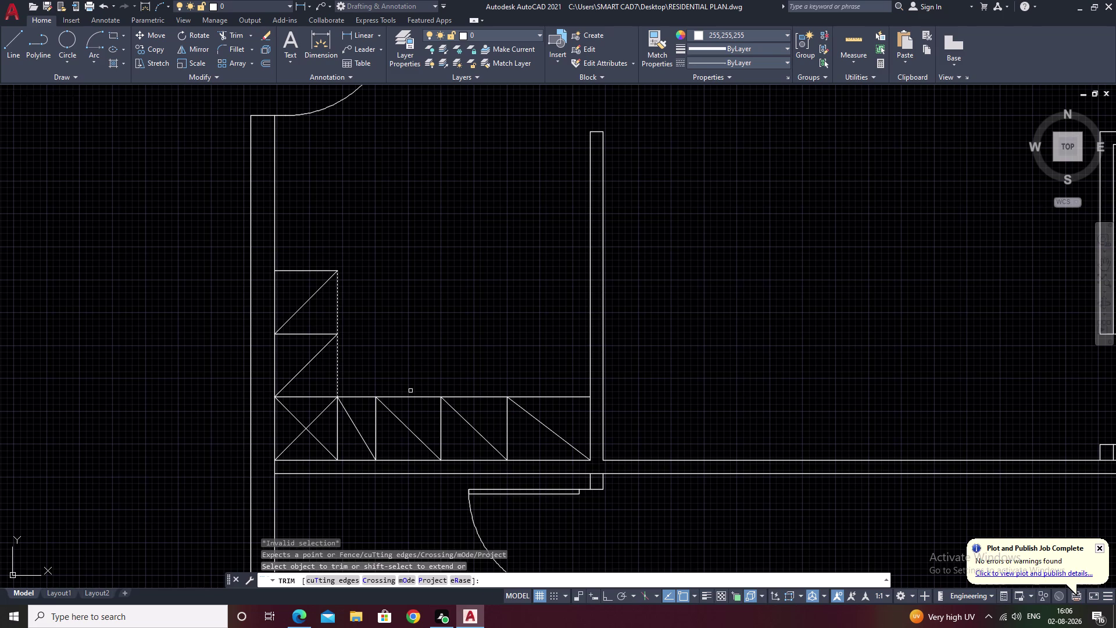
key(Escape)
key(ctrl+z)
key(ctrl+z)
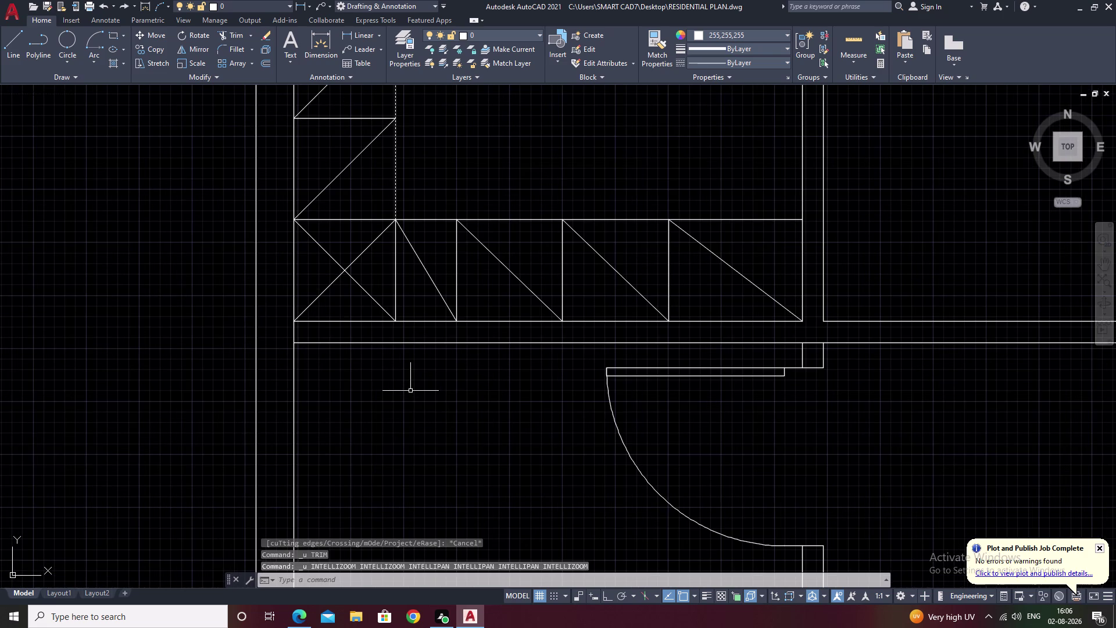
key(Escape)
Undo the earlier drawn lines, trims, offsets and the erase.
key(ctrl+z)
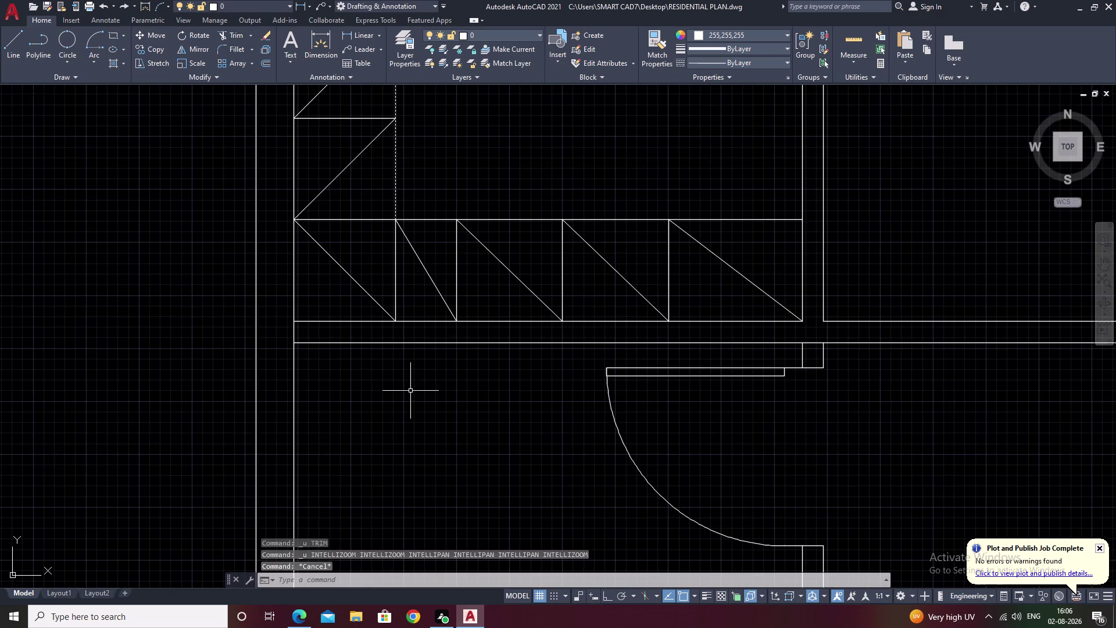
key(ctrl+z)
key(ctrl+z)
key(ctrl+z)
key(ctrl+z)
key(ctrl+z)
key(ctrl+z)
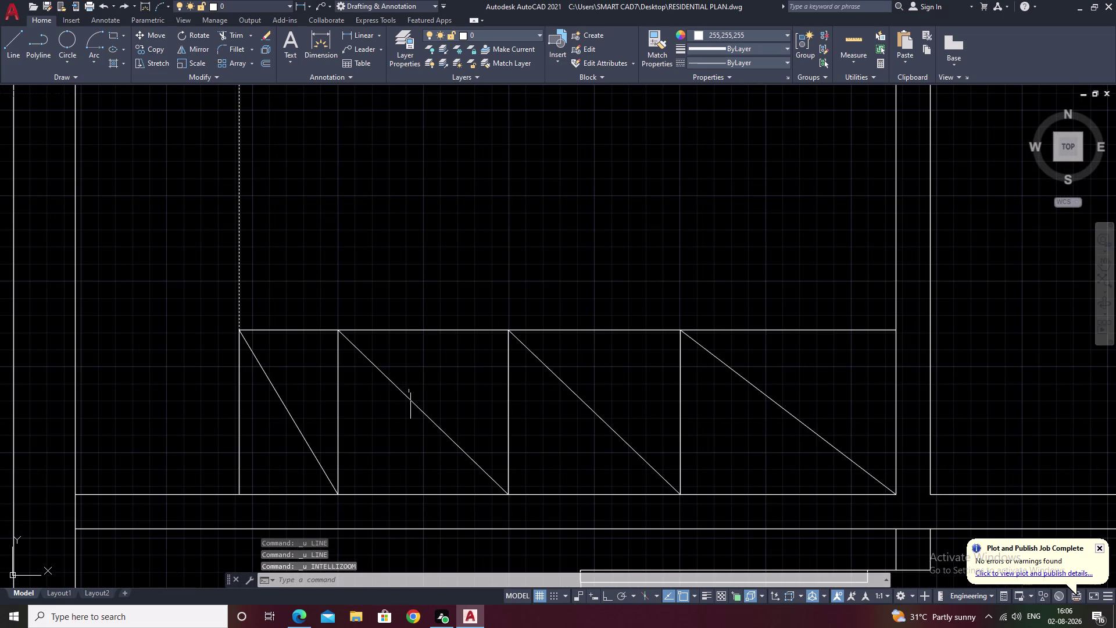
key(ctrl+z)
key(ctrl+z)
key(ctrl+z)
key(ctrl+z)
key(ctrl+z)
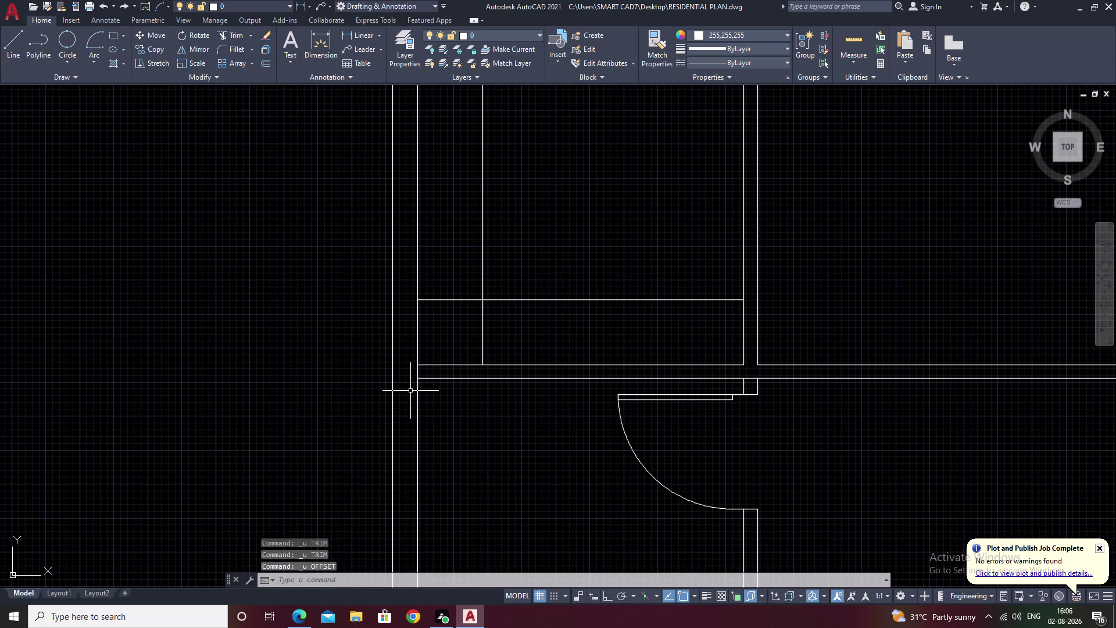
key(ctrl+z)
key(ctrl+z)
Undo the first counter offset, then try a 1' offset of the wall line and cancel.
key(ctrl+z)
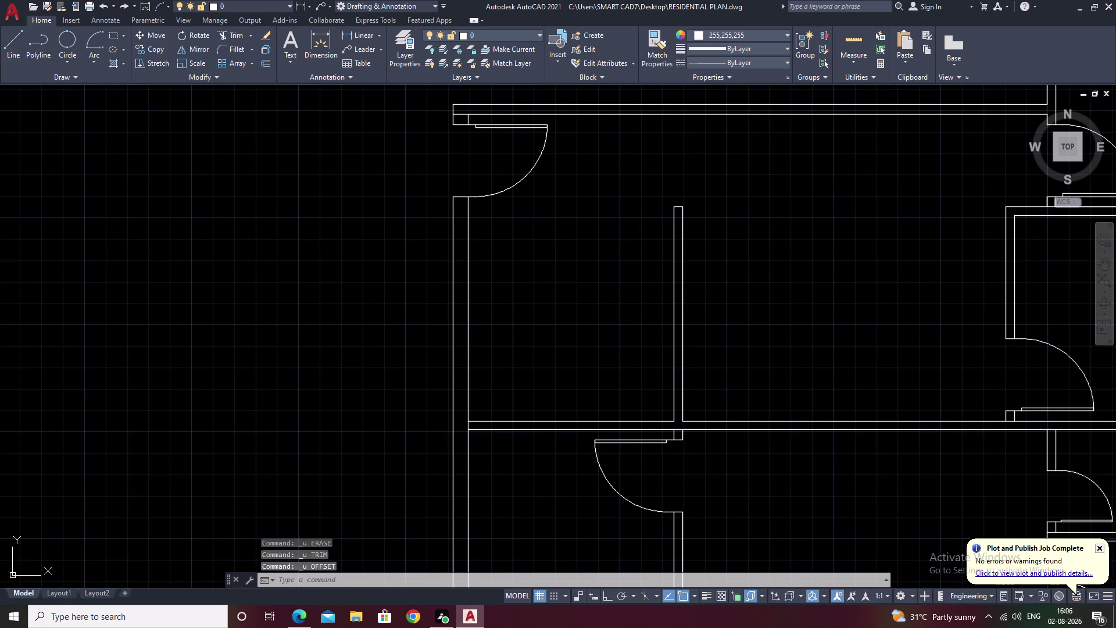
key(Escape)
text(o)
key(space)
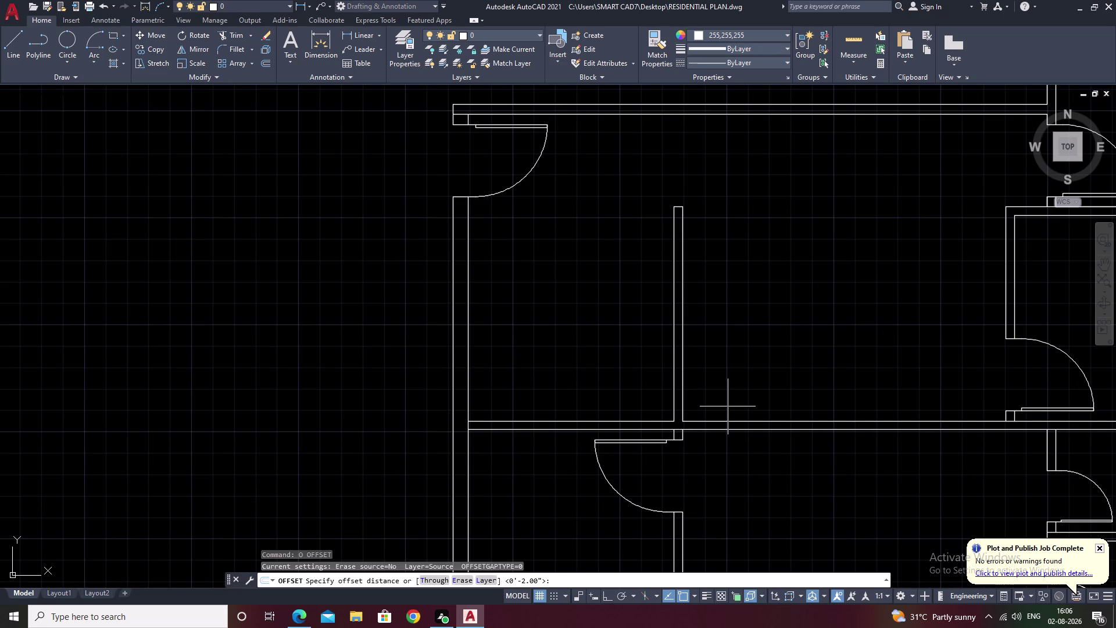
text(1')
key(space)
click(573, 420)
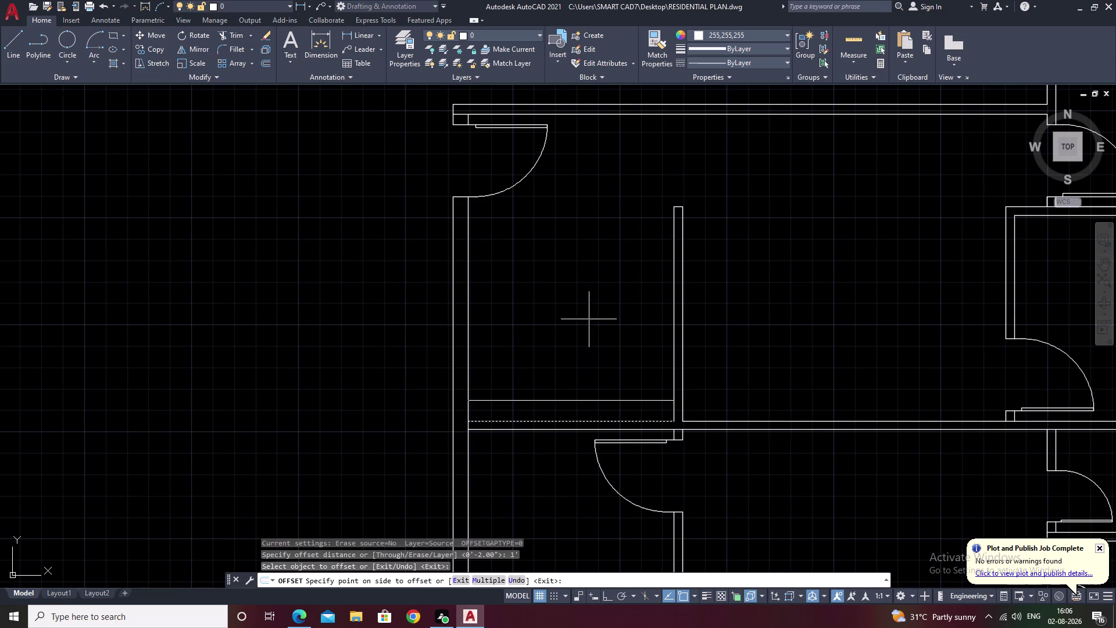
key(Escape)
Restart OFFSET and attempt to enter a 1.5 distance.
key(space)
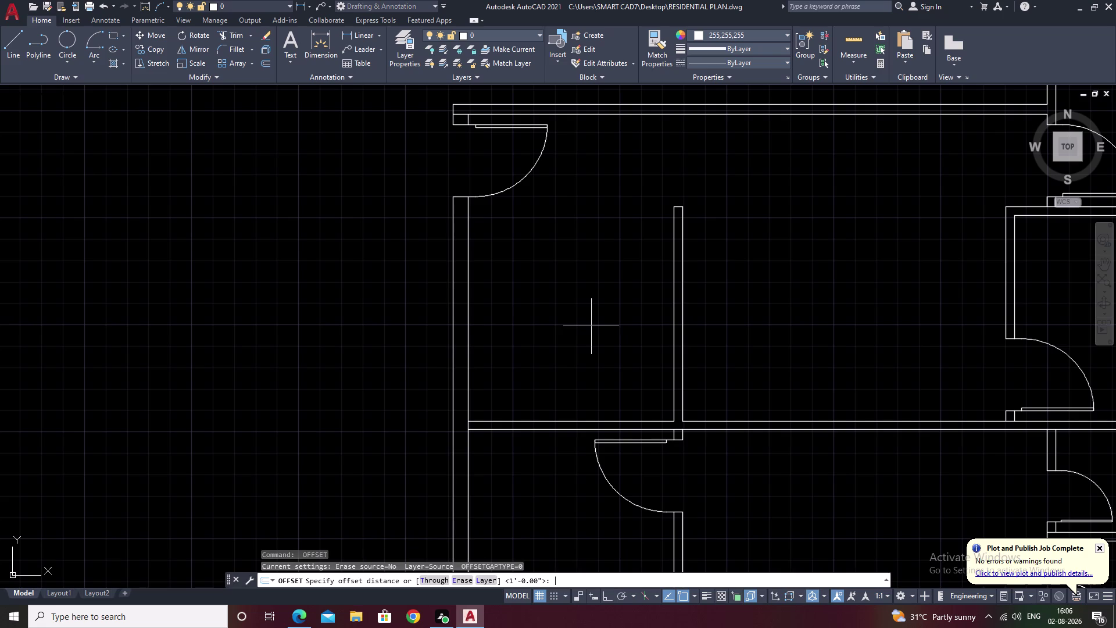
key(space)
key(space)
key(space)
text(1)
text(.5)
key(semicolon)
key(space)
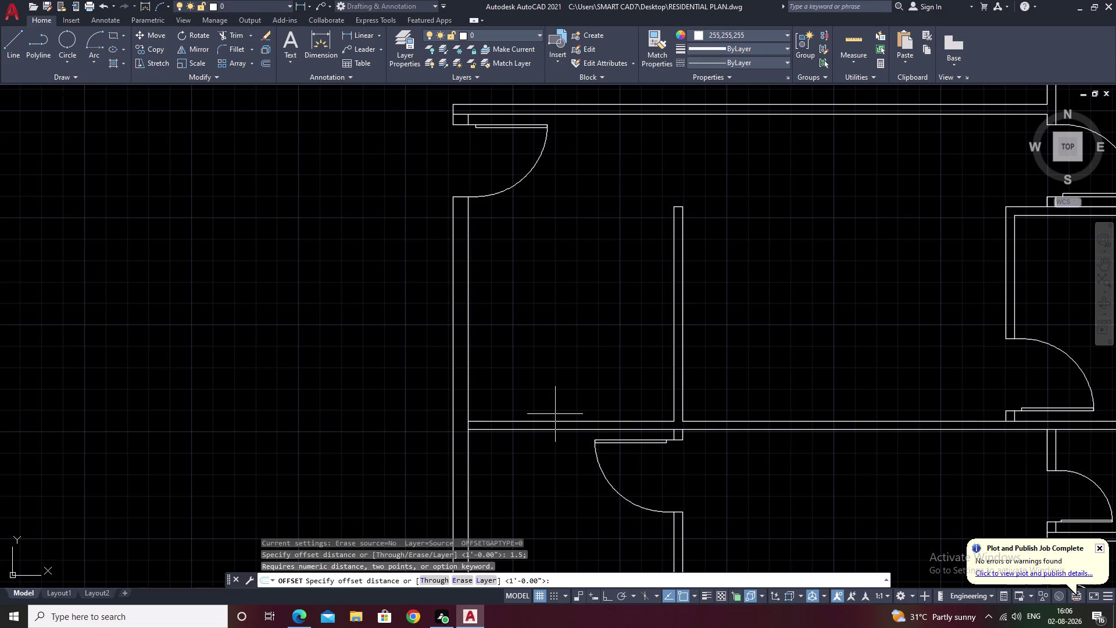
Offset wall lines by 1.5', picking lines and a side for the copy.
text(1)
text(.5')
key(space)
click(527, 420)
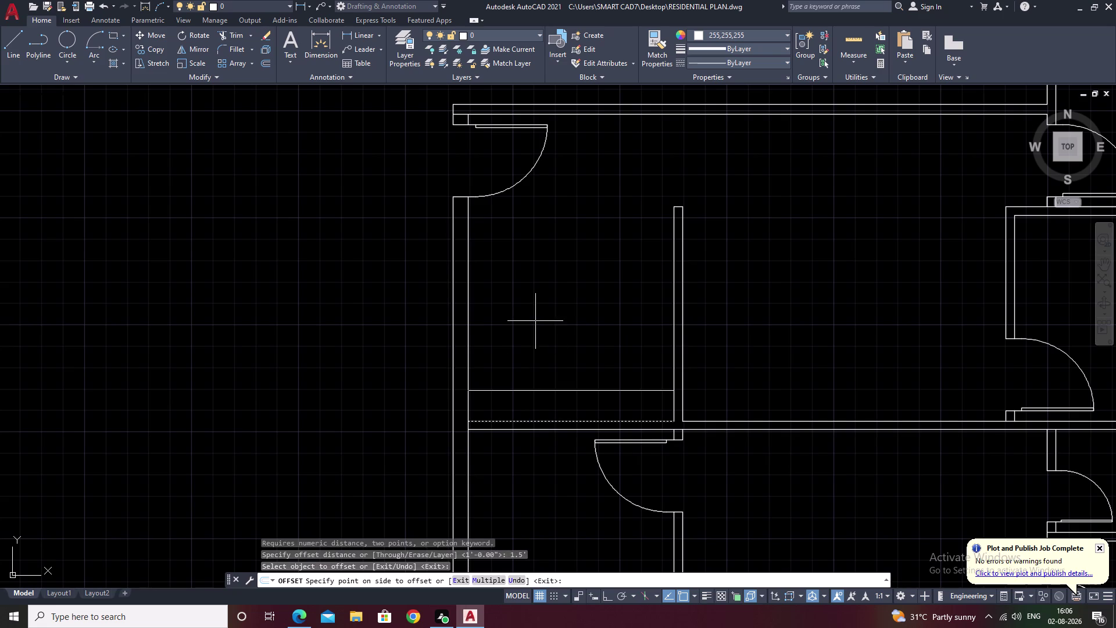
click(535, 321)
click(468, 339)
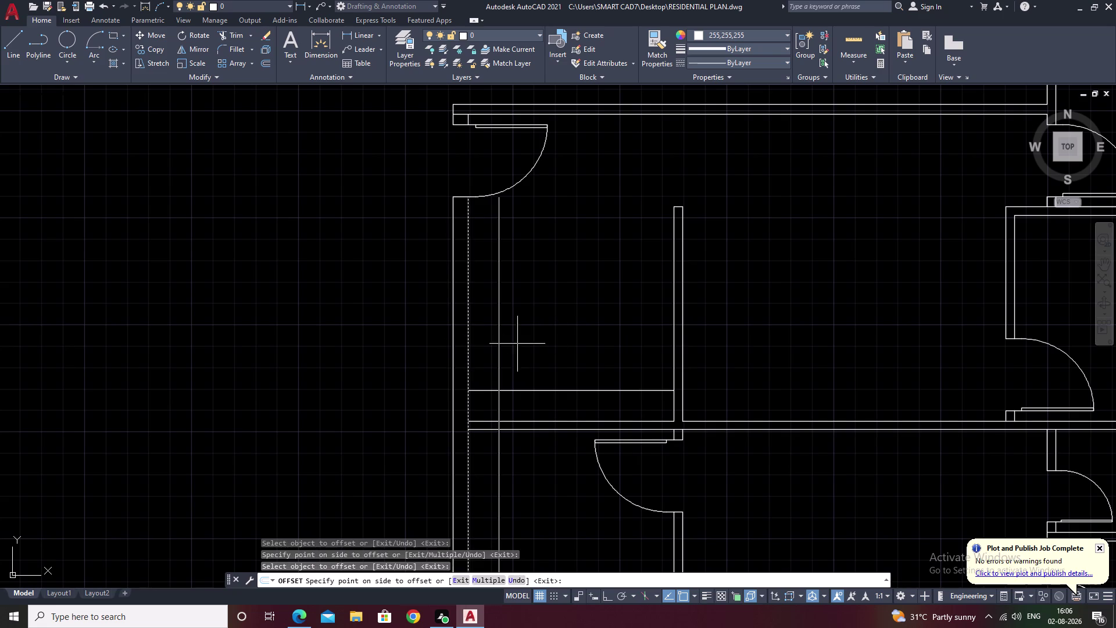
click(541, 346)
key(Escape)
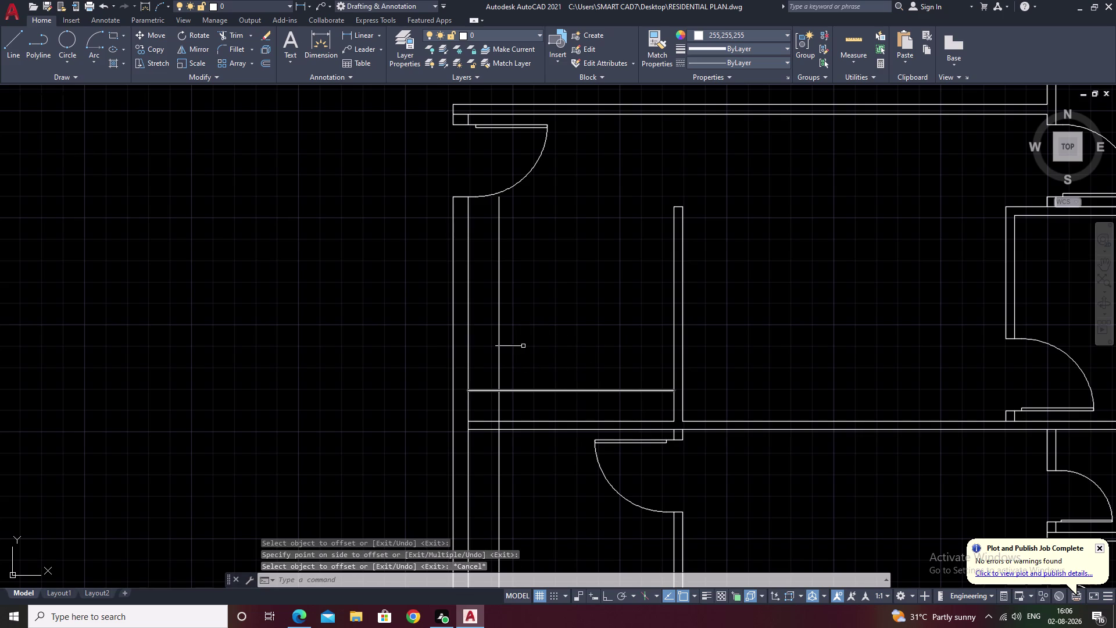
Set up a 1.5' offset of the lower horizontal line, then cancel without placing it.
text(o)
key(space)
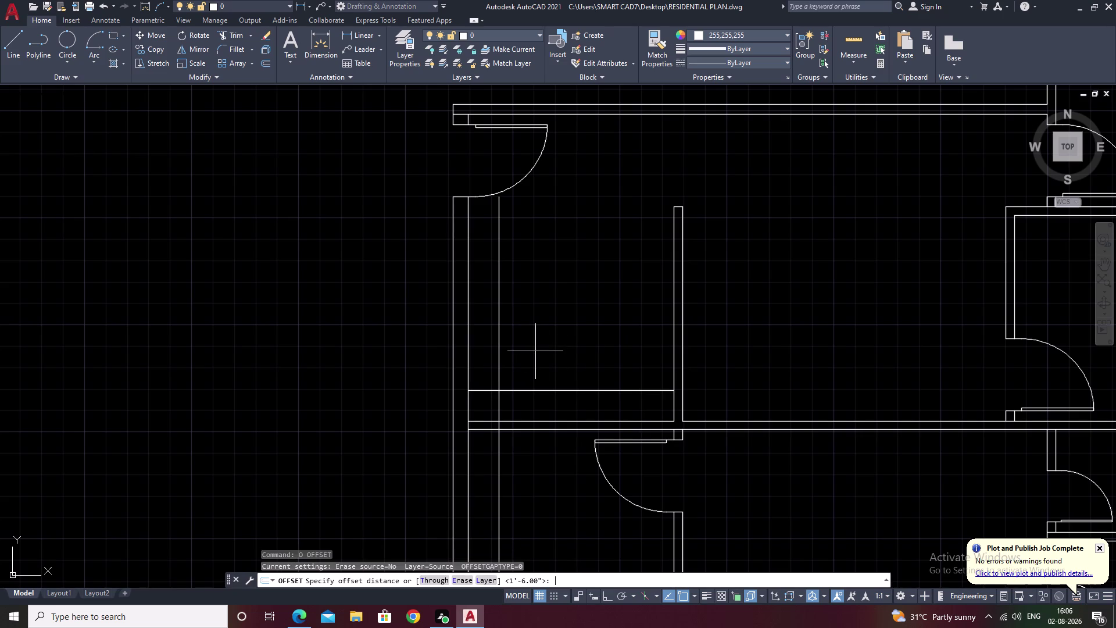
text(1.5')
key(space)
click(490, 390)
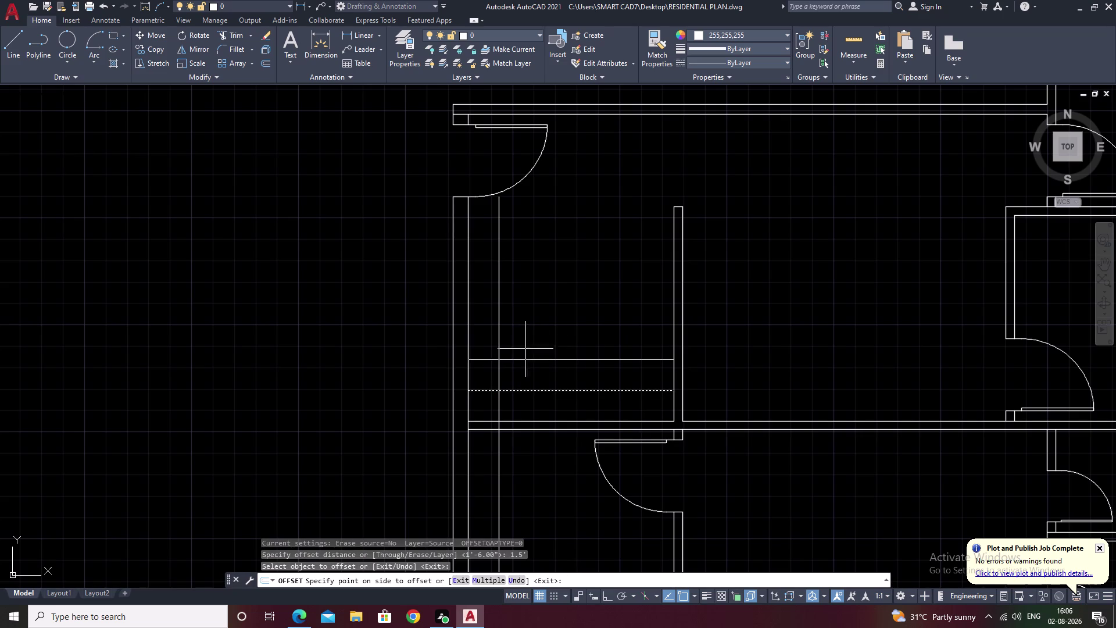
key(Escape)
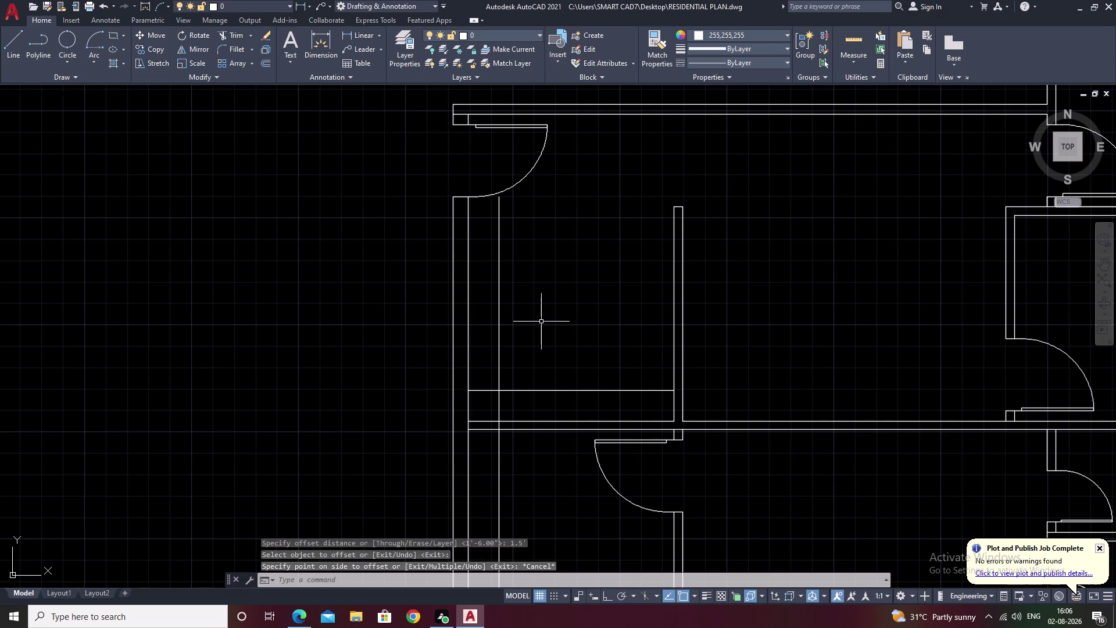
Offset the lower horizontal line 2' upward, then start TRIM on the crossing vertical.
key(space)
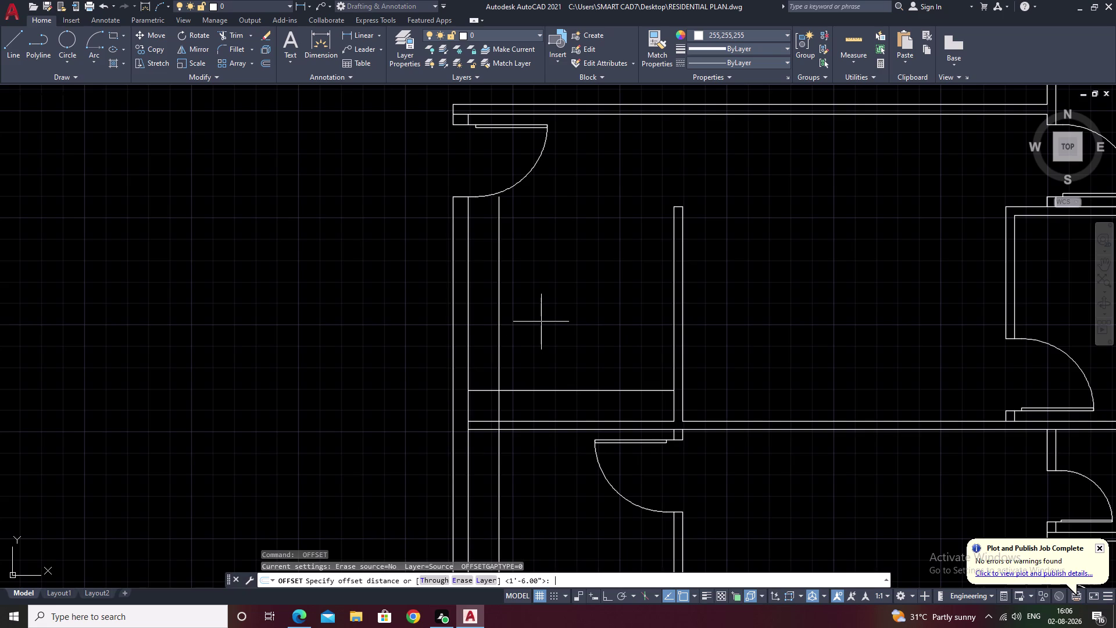
text(2')
key(space)
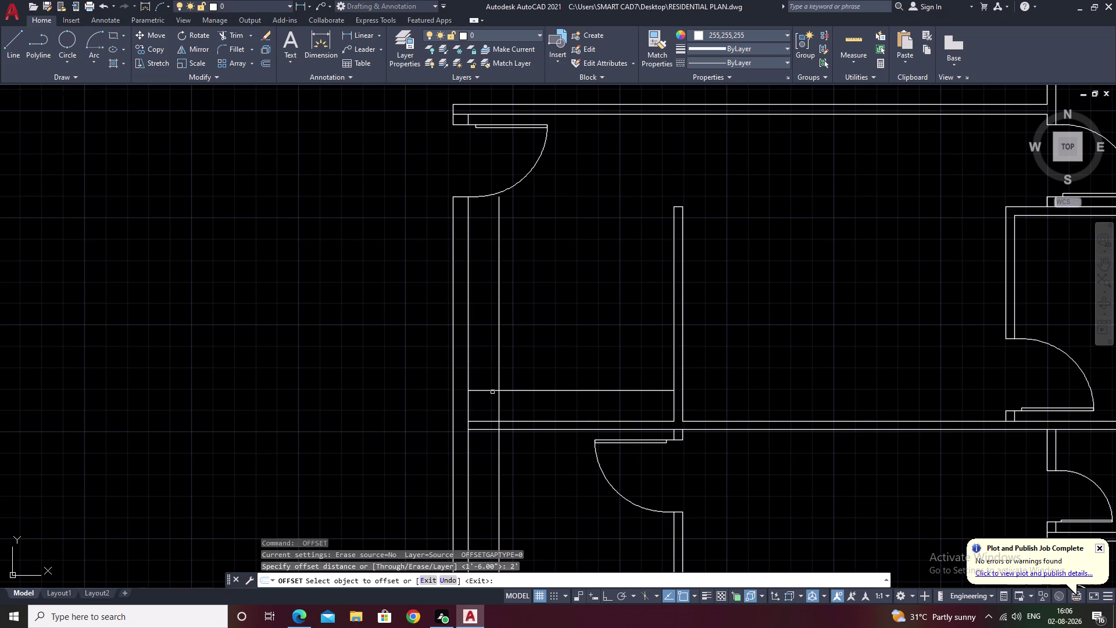
click(492, 390)
click(537, 315)
key(Escape)
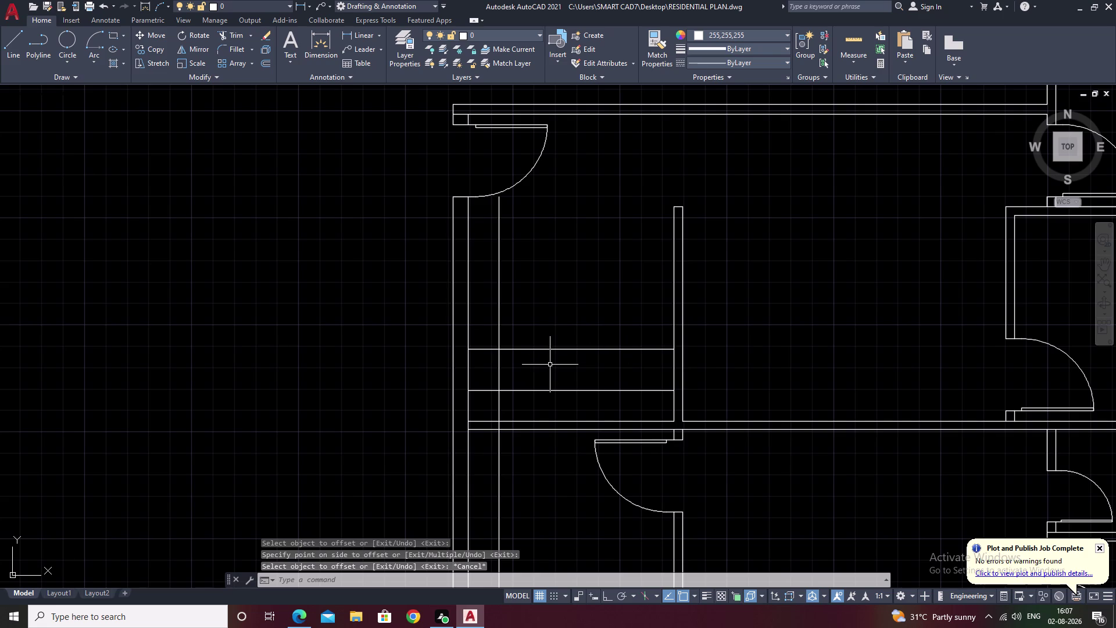
key(Escape)
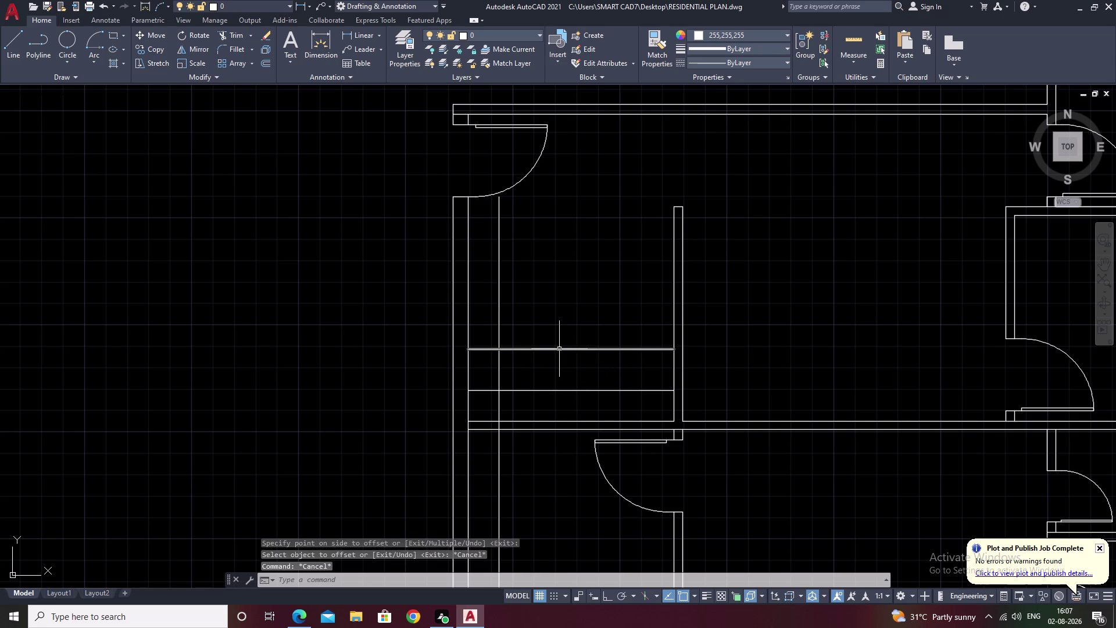
text(tr)
key(space)
Trim the vertical line above the counter edge and erase the leftover vertical segment.
drag(570, 307, 486, 316)
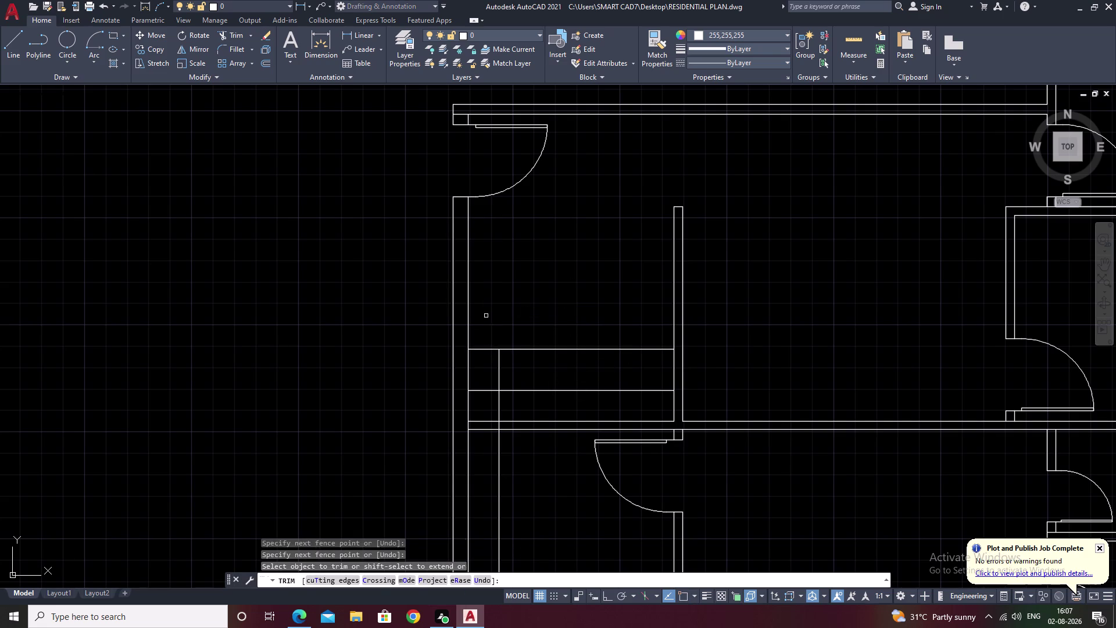
scroll(up, 3)
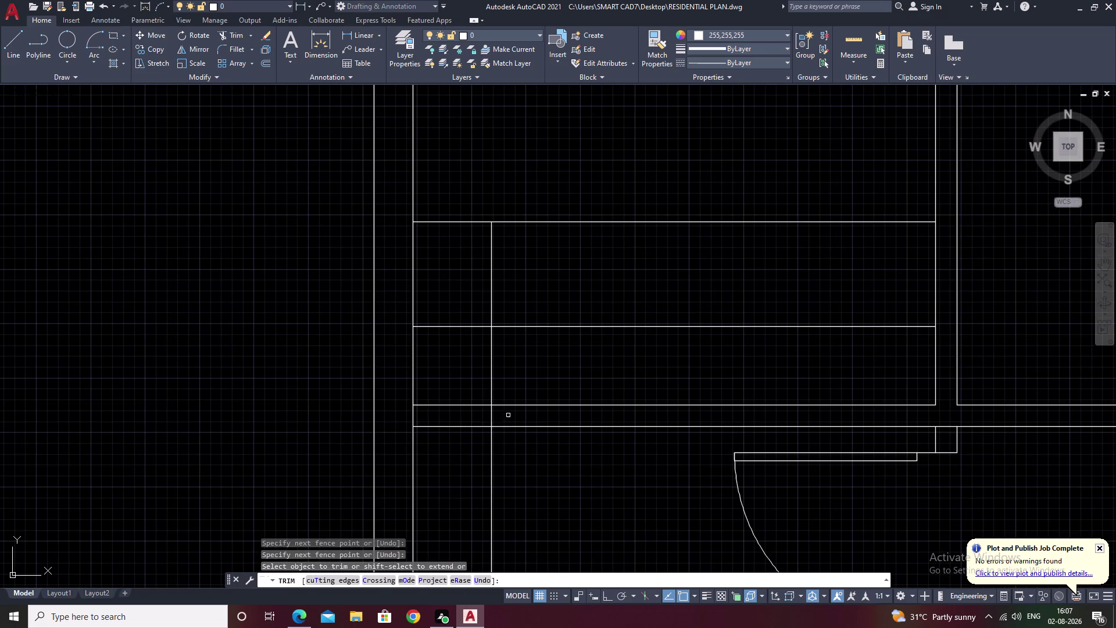
drag(508, 415, 457, 420)
key(Escape)
drag(503, 448, 464, 464)
click(466, 461)
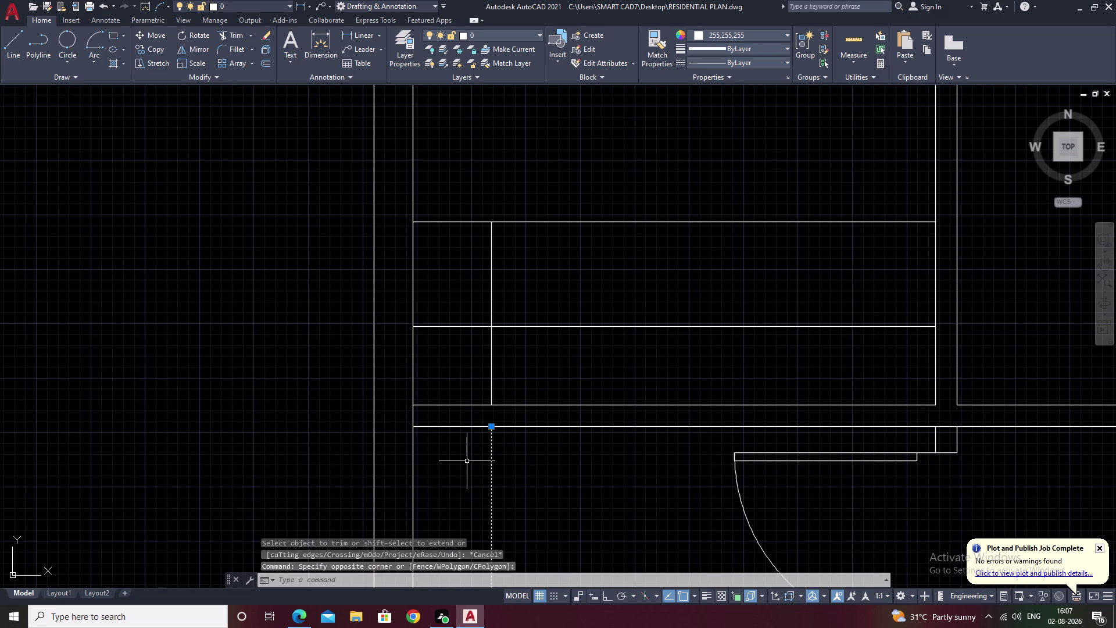
text(e)
key(space)
key(Escape)
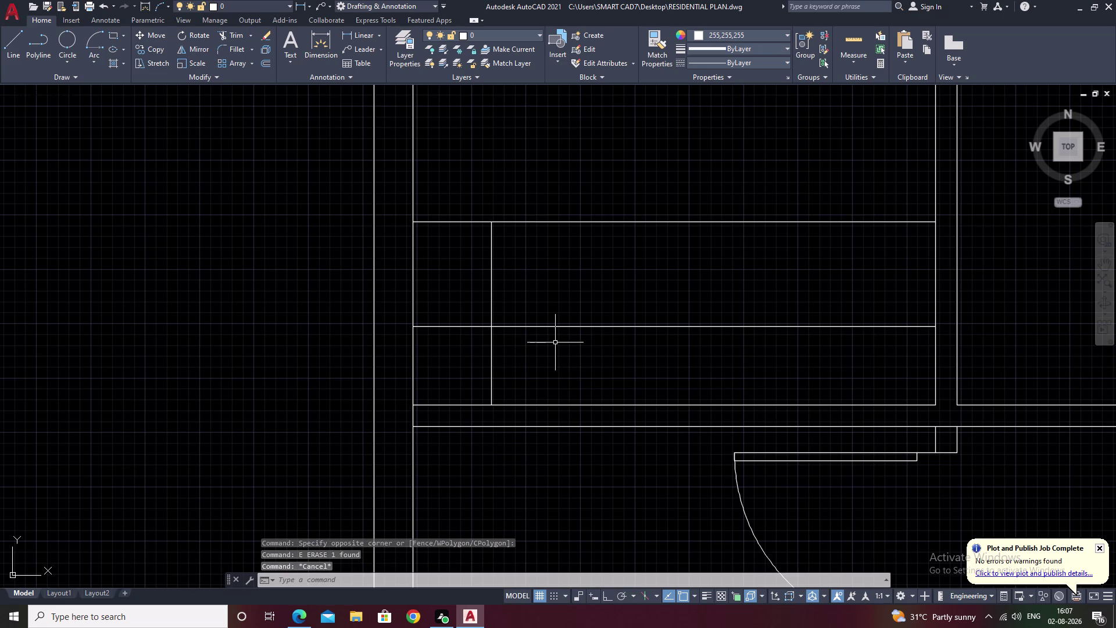
Redraw, then trim the vertical below the counter edge and the edge's left end.
text(r)
key(space)
key(Escape)
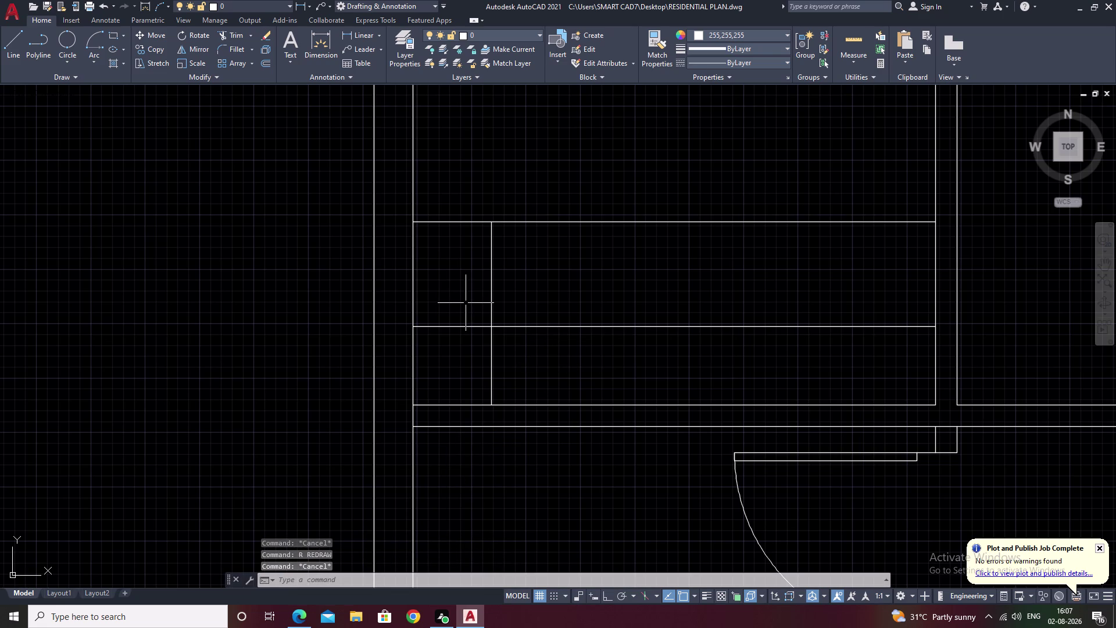
text(tr)
key(space)
drag(469, 294, 532, 378)
drag(551, 379, 564, 380)
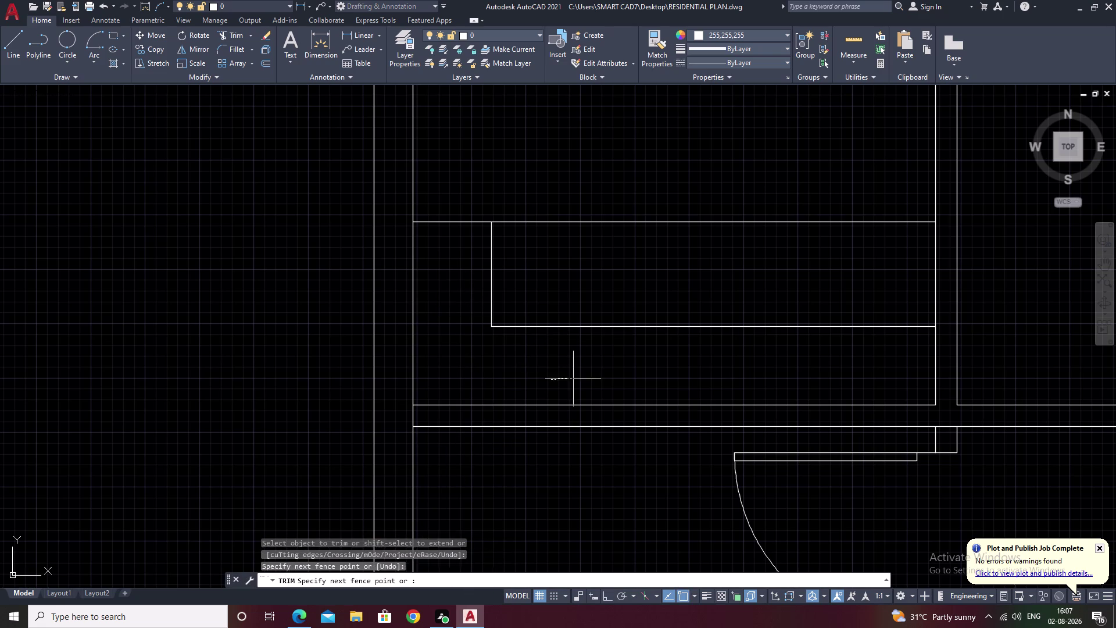
scroll(down, 3)
middle_drag(581, 368, 509, 369)
scroll(up, 3)
key(Escape)
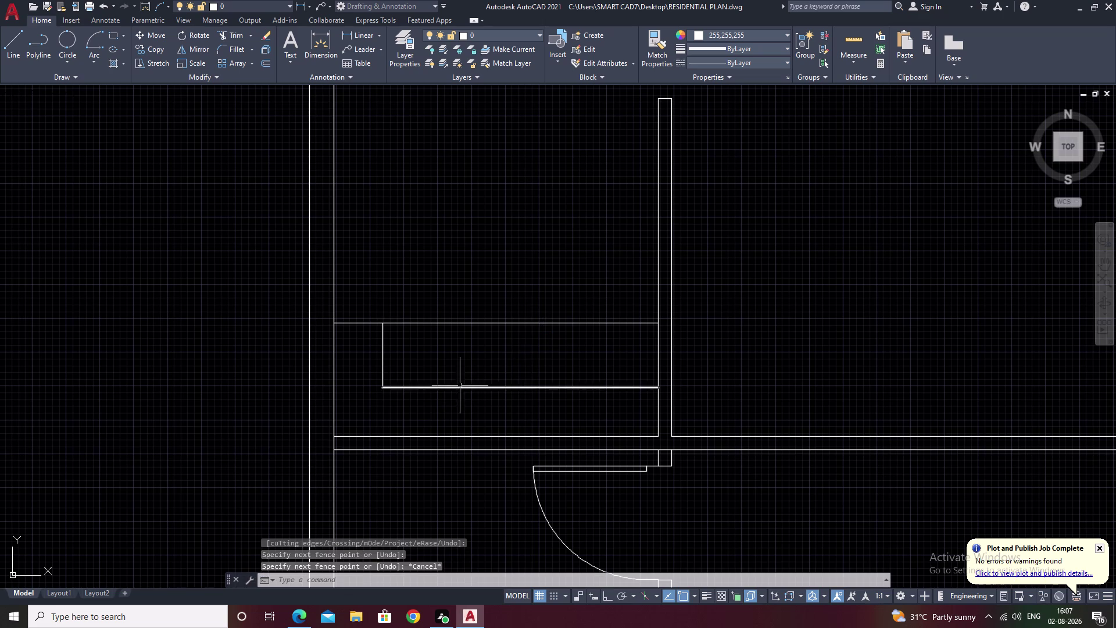
Erase the unneeded horizontal line.
drag(523, 311, 487, 356)
scroll(down, 3)
click(490, 343)
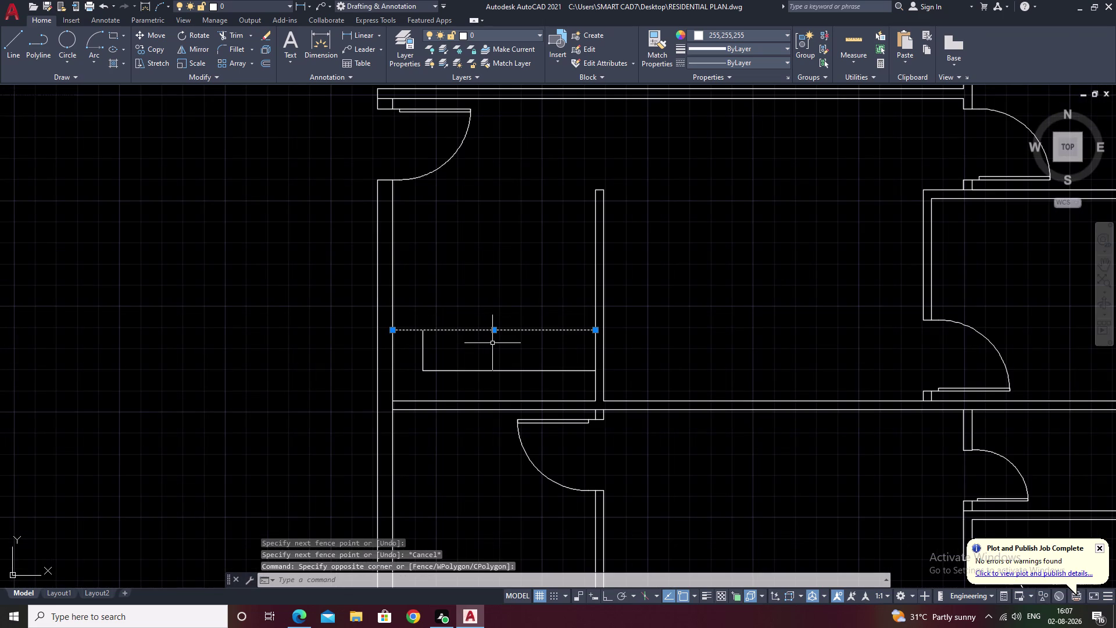
text(e)
key(space)
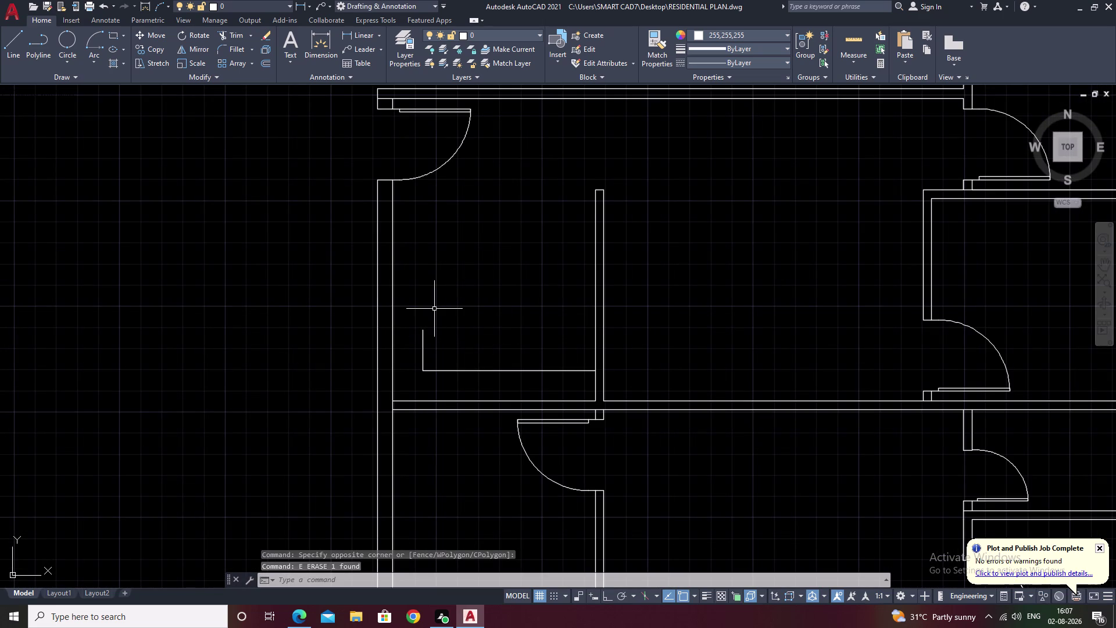
Draw a new edge line from the left wall across to the right wall.
text(l)
key(space)
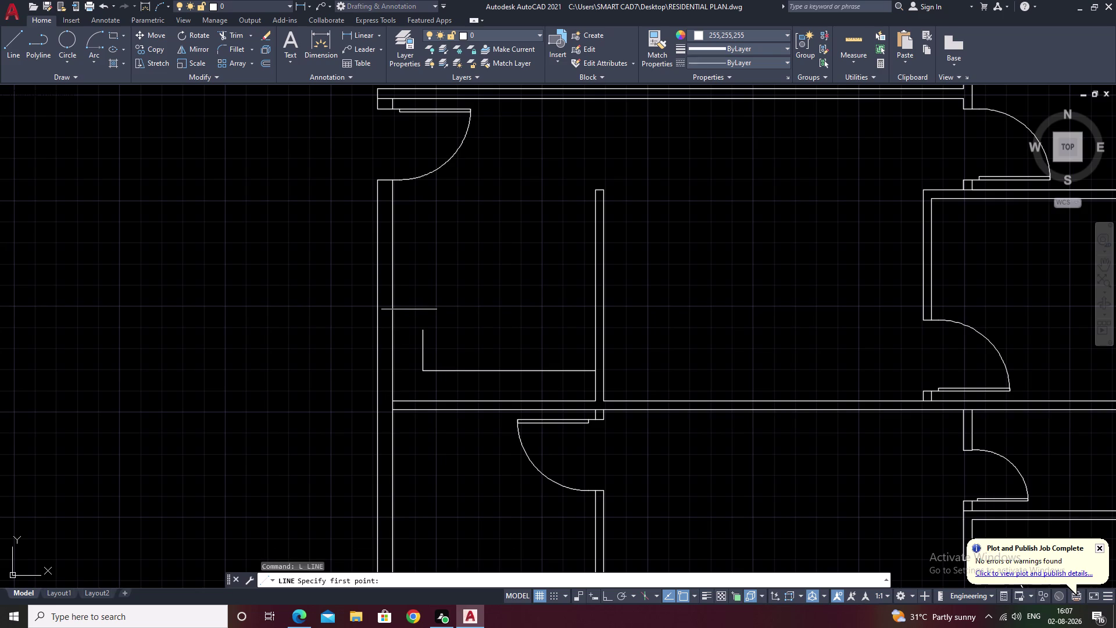
scroll(up, 3)
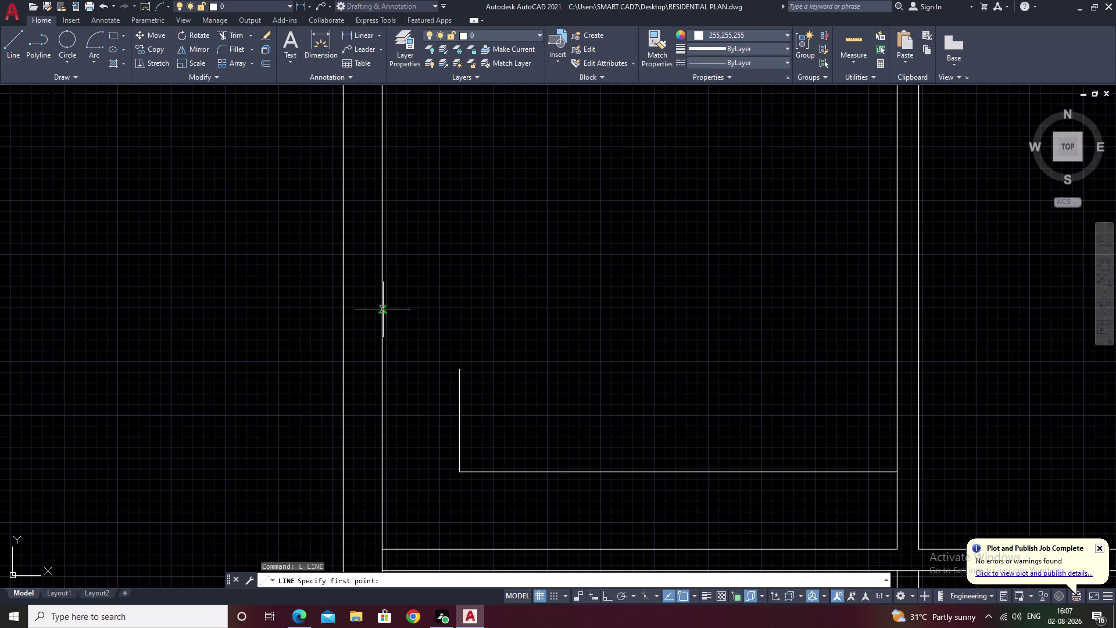
click(381, 308)
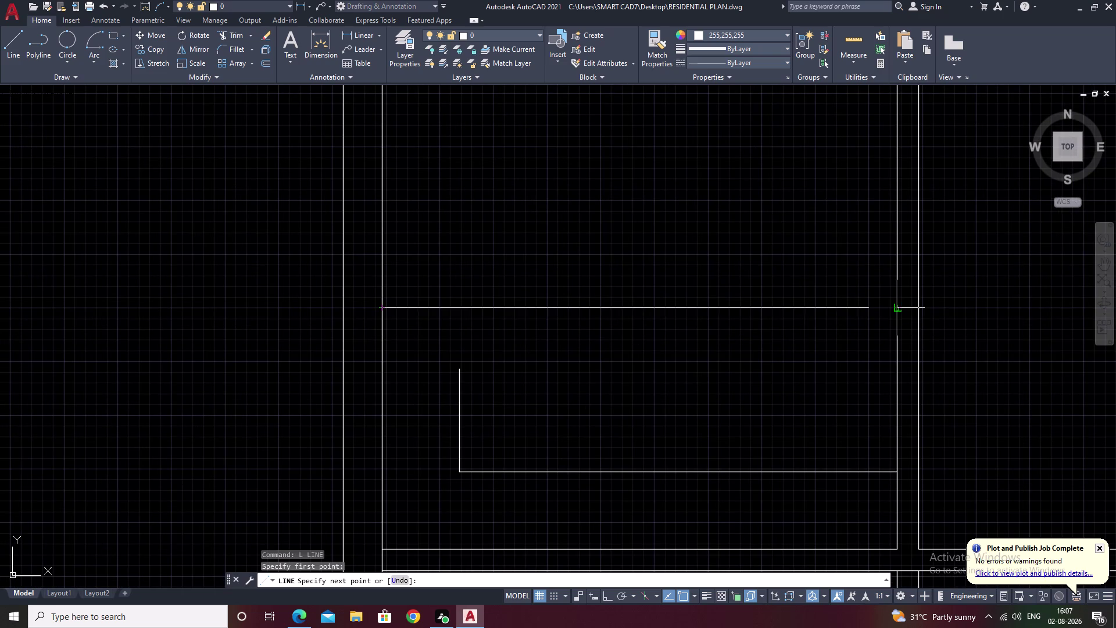
click(897, 310)
key(Escape)
scroll(down, 3)
middle_drag(561, 410, 564, 401)
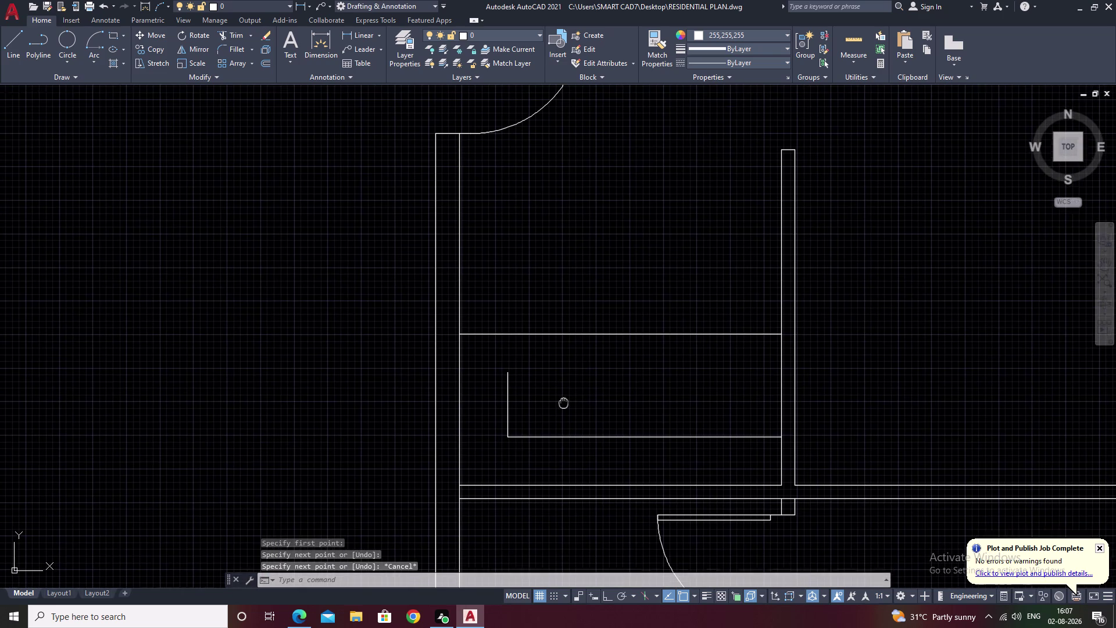
middle_drag(564, 402, 564, 399)
Extend the short vertical up to meet the new line.
key(e)
text(x)
key(space)
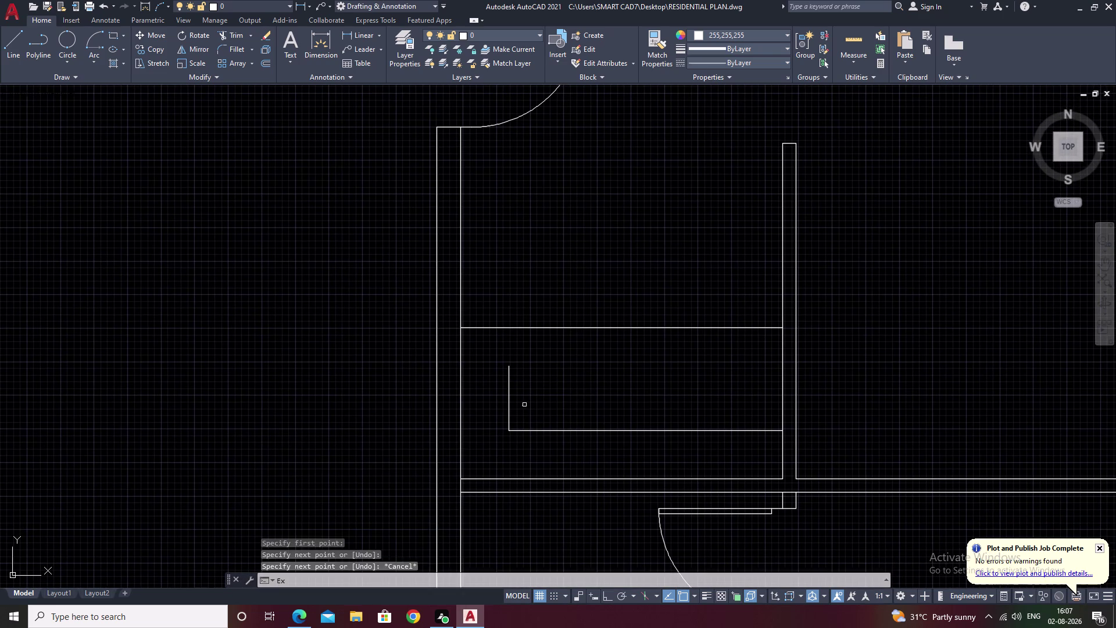
click(508, 379)
key(Escape)
Trim the new line to the right of the short vertical.
text(t)
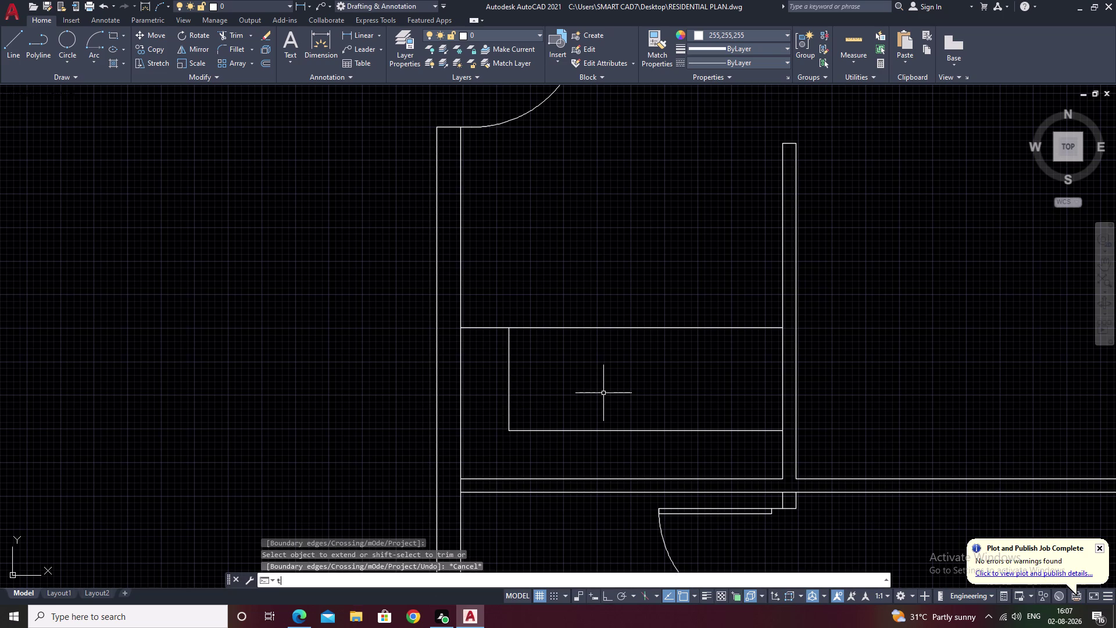
text(r)
key(space)
drag(635, 320, 623, 350)
middle_drag(619, 364, 643, 313)
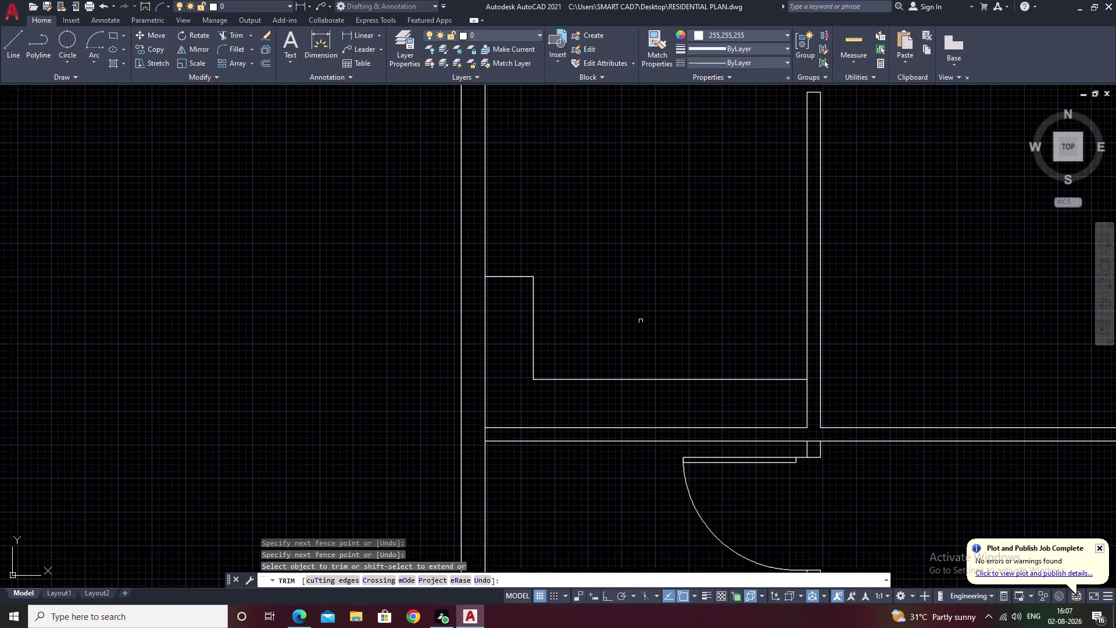
key(Escape)
text(l)
key(space)
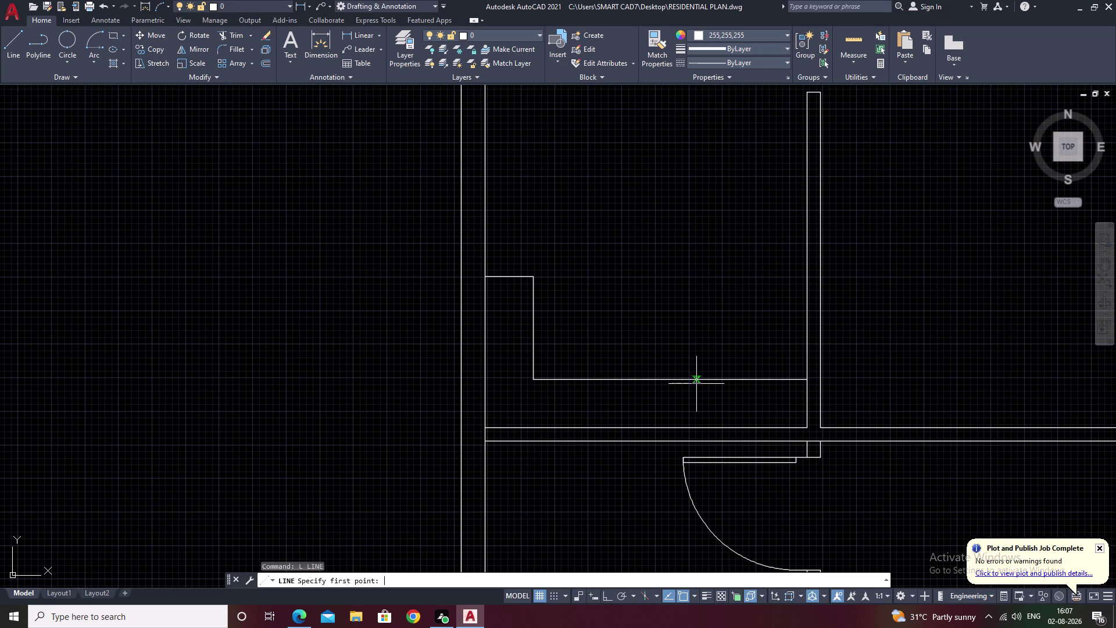
Draw diagonals and verticals from the wall corner along the counter with Ortho on.
click(804, 430)
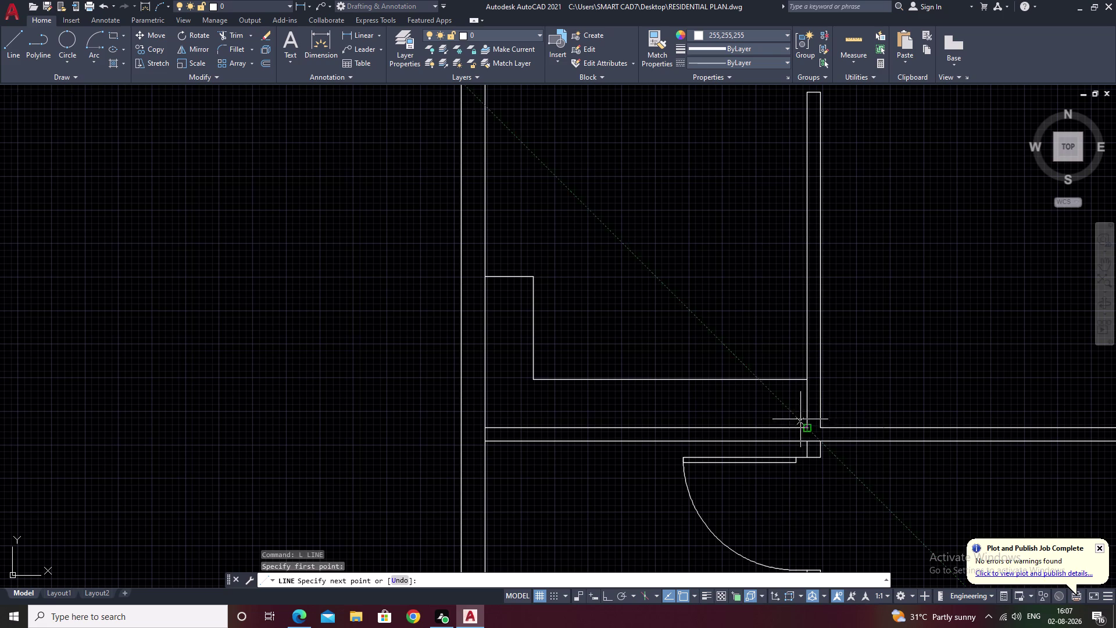
click(759, 383)
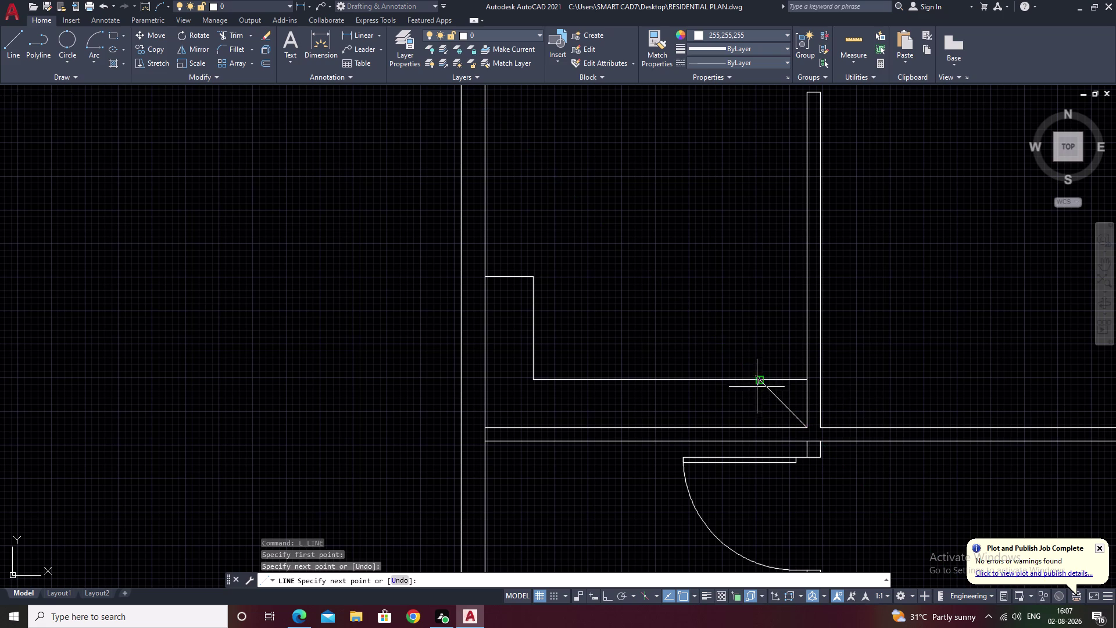
key(F8)
click(759, 425)
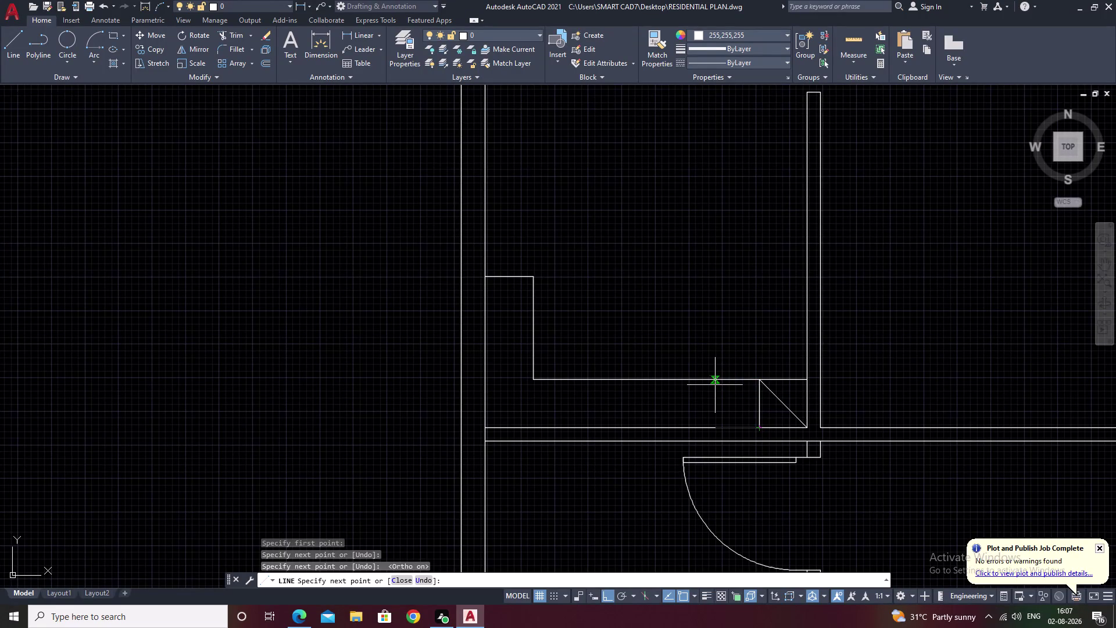
click(715, 385)
click(717, 426)
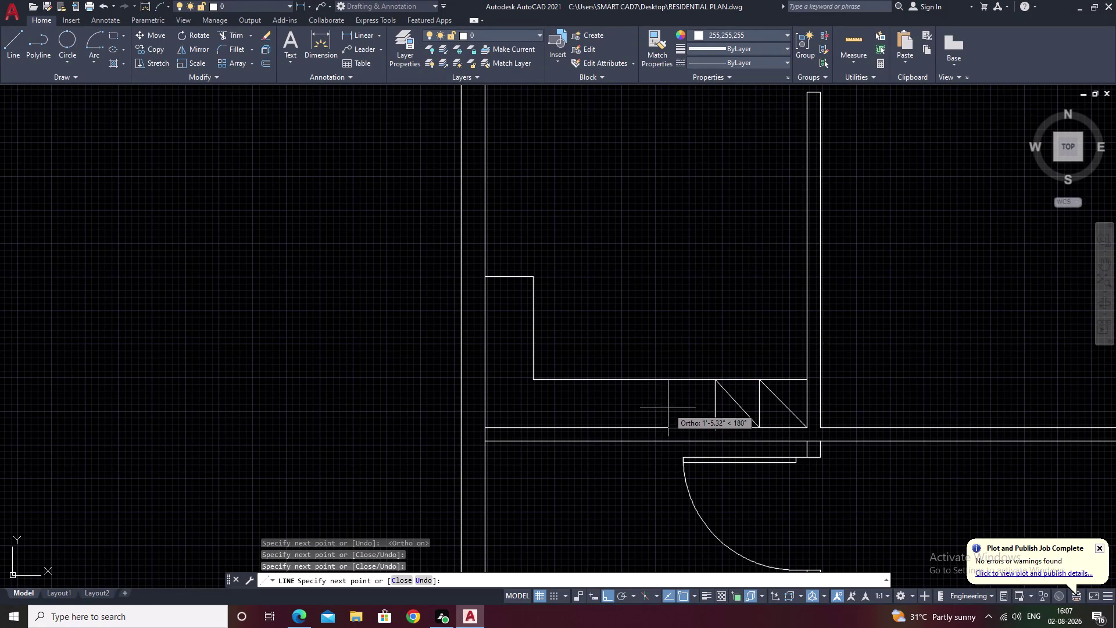
click(677, 386)
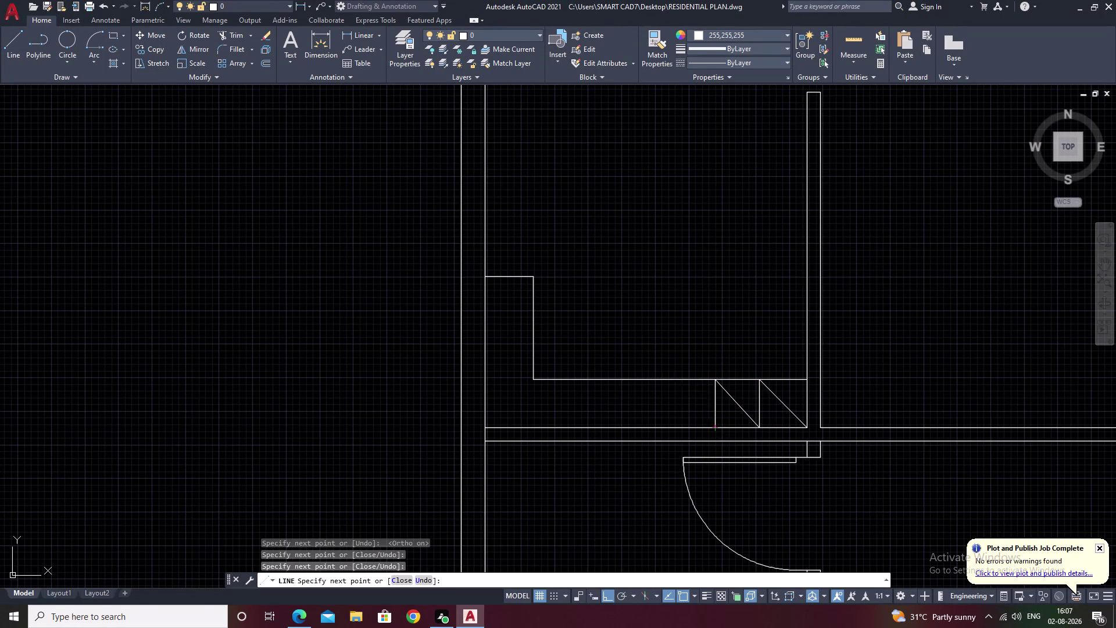
click(675, 425)
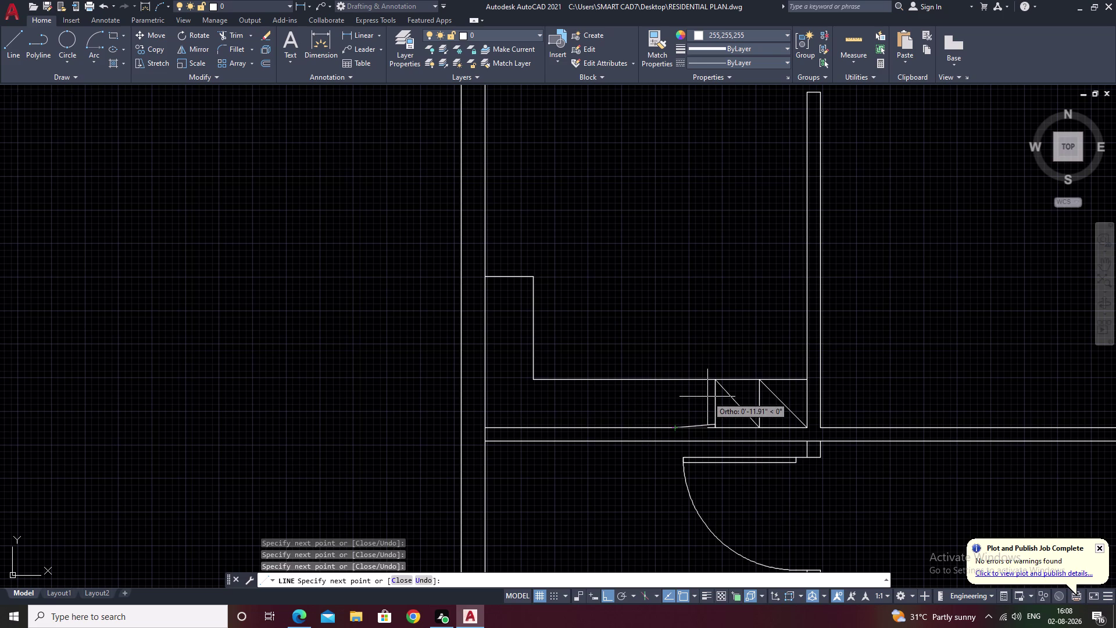
Undo the unwanted stray hatch lines.
key(ctrl+x)
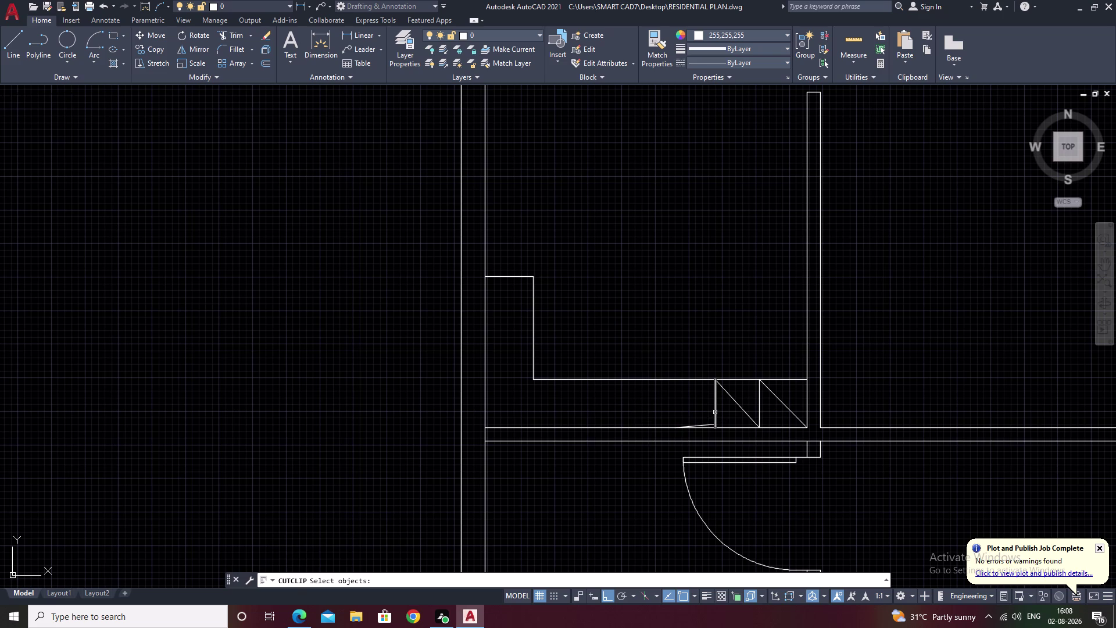
key(ctrl+z)
key(ctrl+z)
key(ctrl+z)
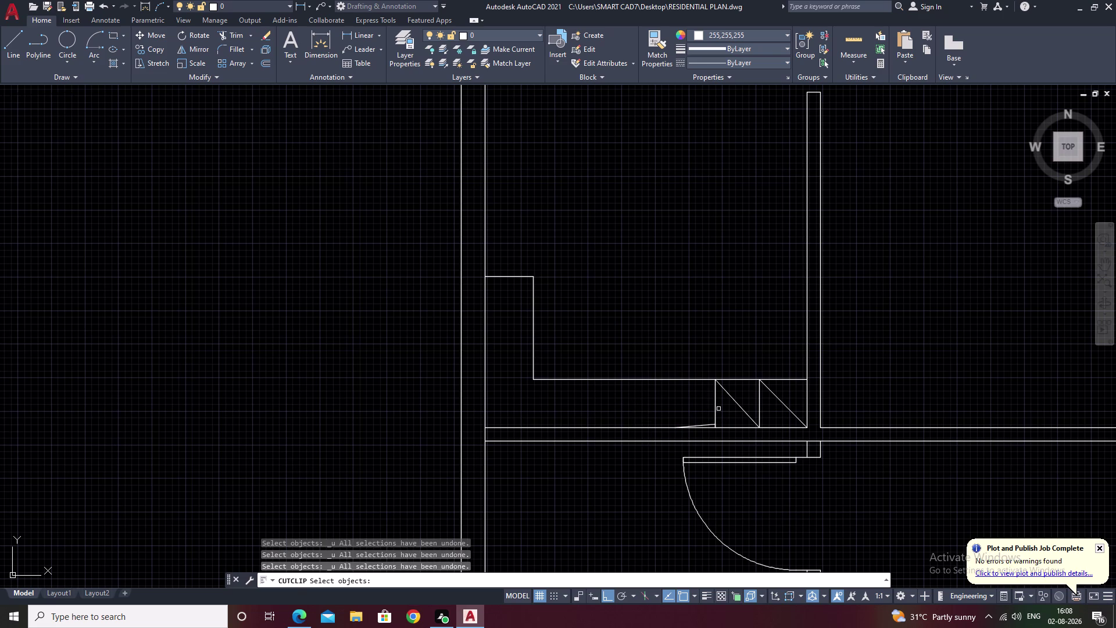
key(Escape)
key(grave)
key(ctrl+z)
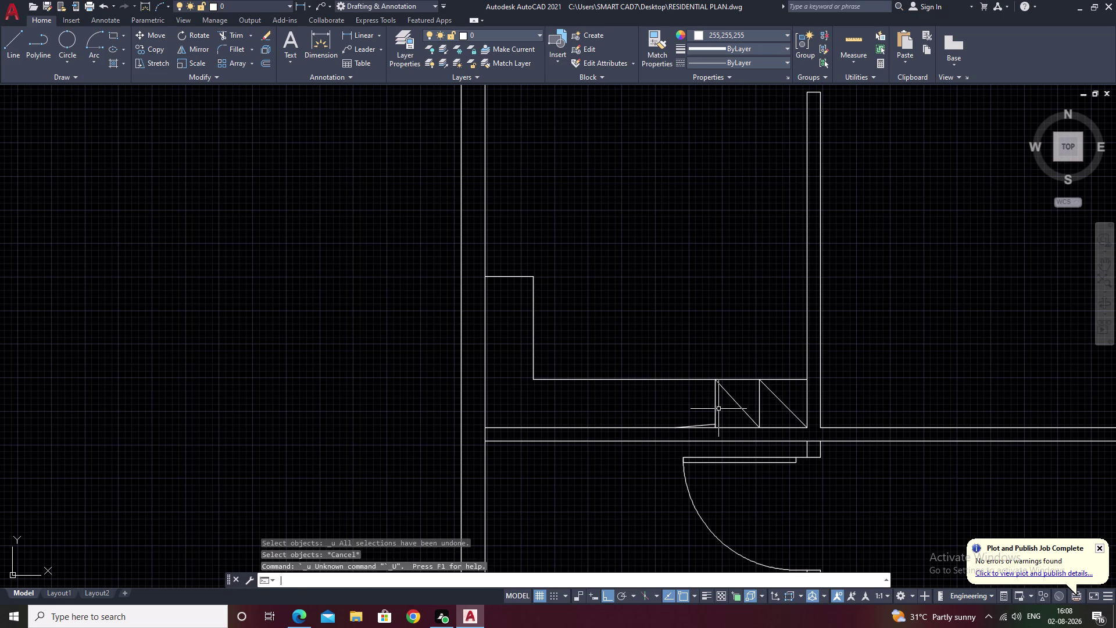
key(ctrl+z)
key(Escape)
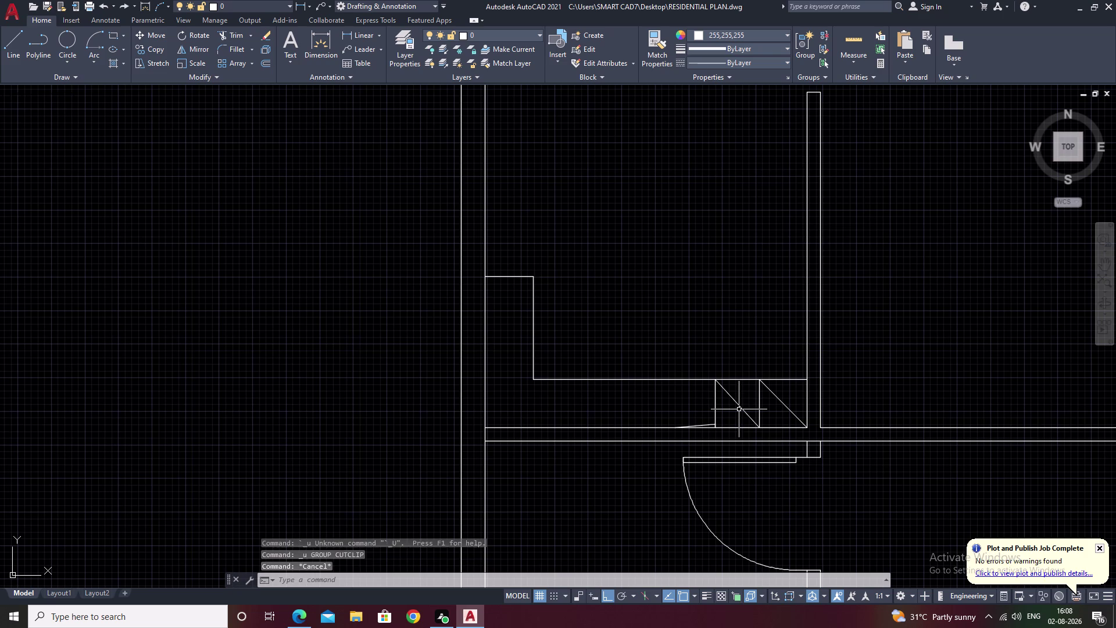
key(ctrl+z)
key(Escape)
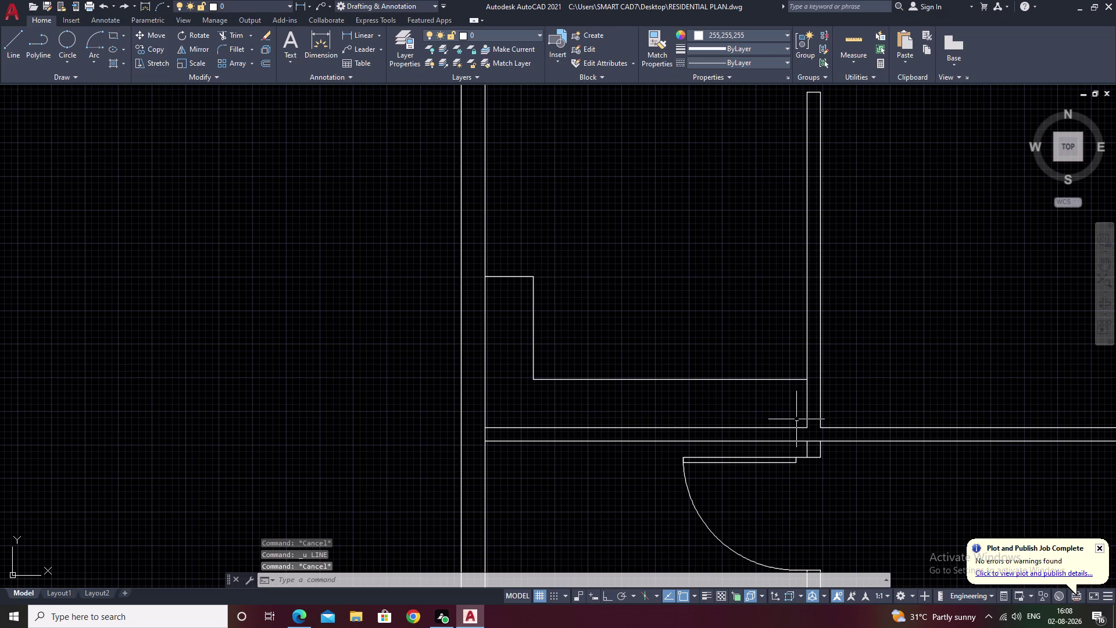
Start the zigzag with diagonals and verticals from the strip's lower right corner.
text(l)
key(space)
scroll(up, 3)
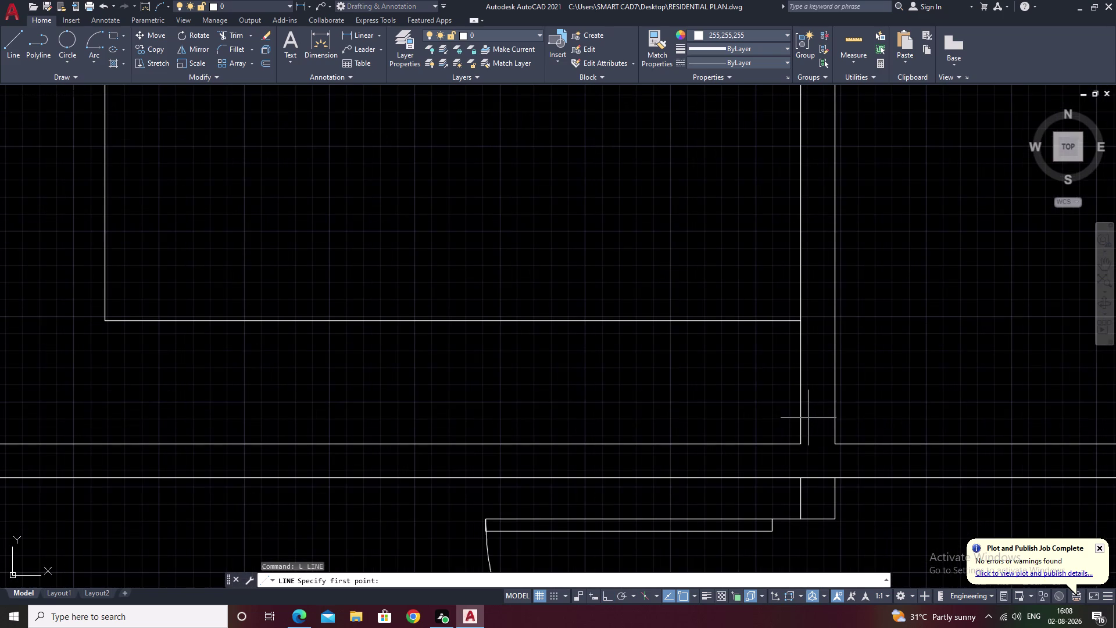
scroll(up, 3)
middle_drag(702, 407, 833, 443)
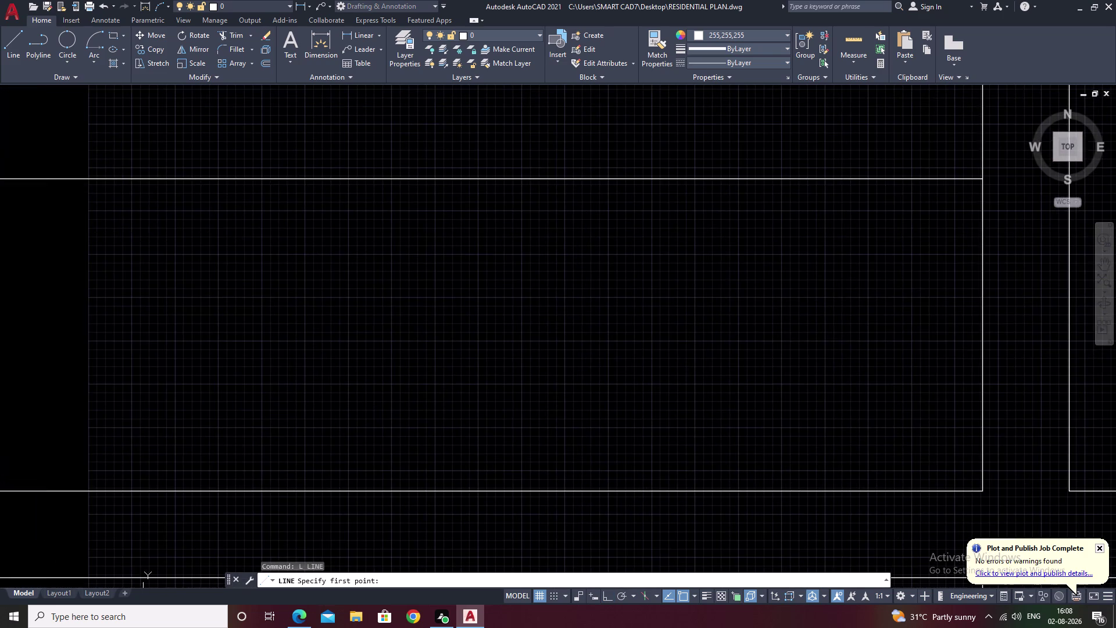
click(984, 491)
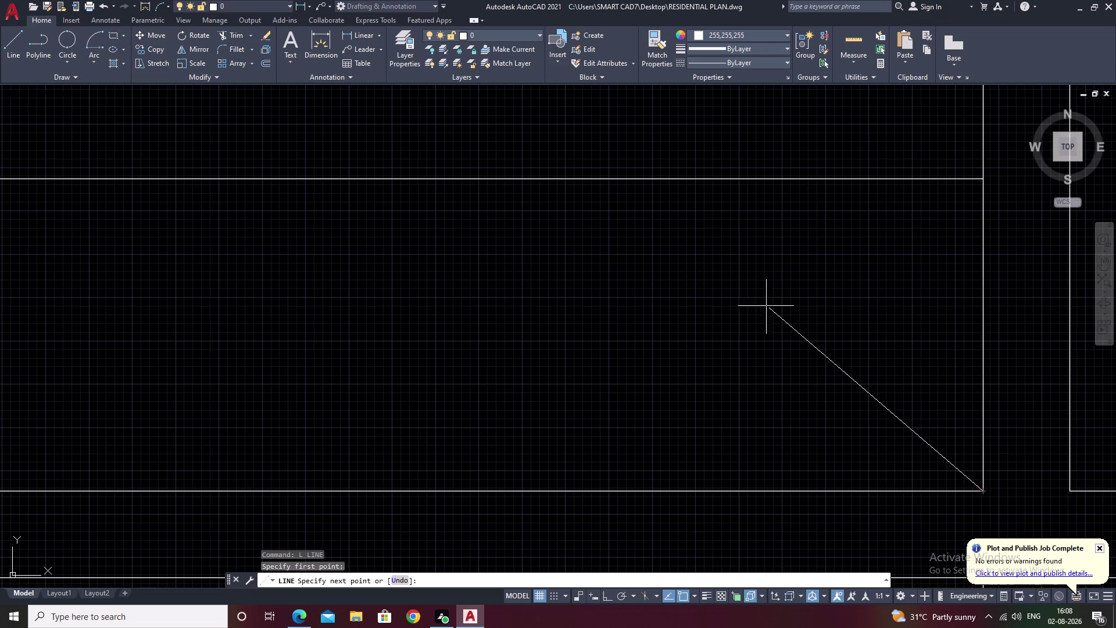
click(650, 180)
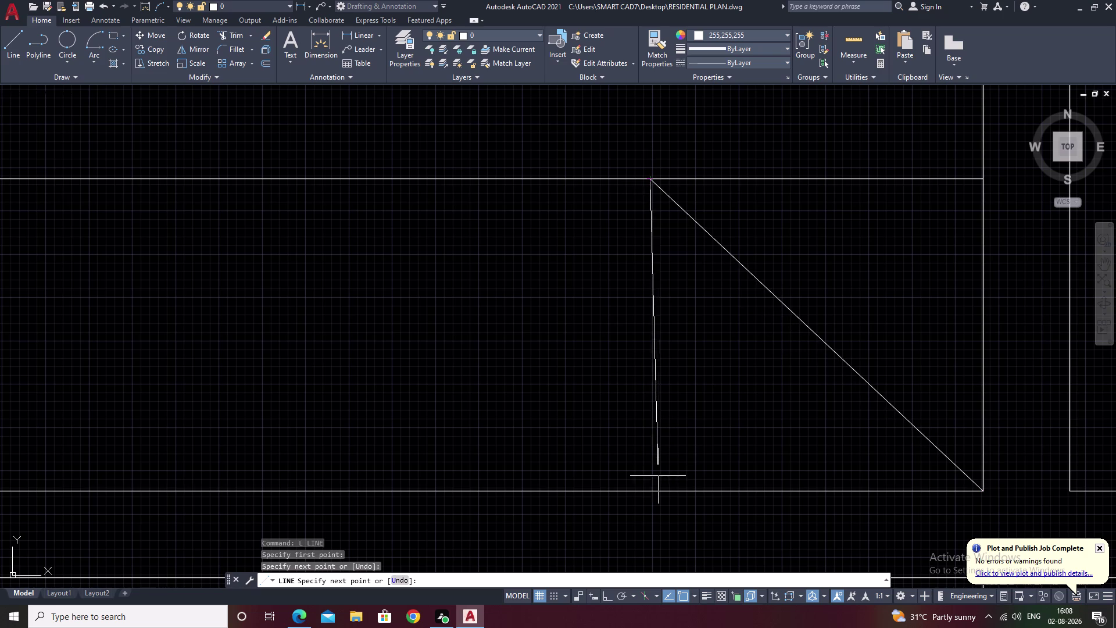
click(654, 488)
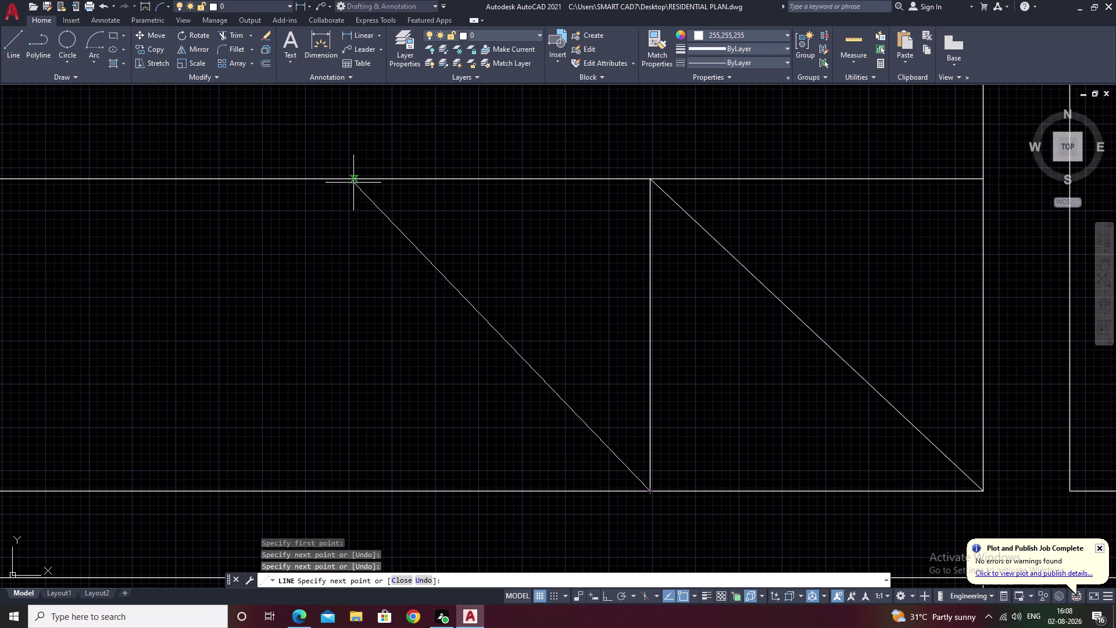
scroll(down, 3)
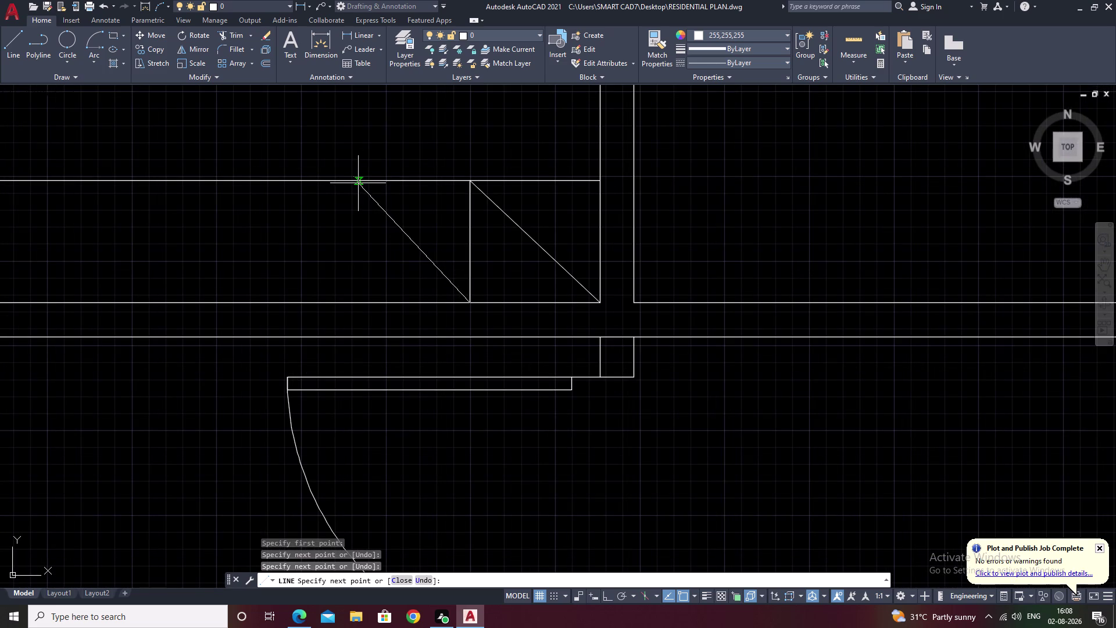
click(354, 179)
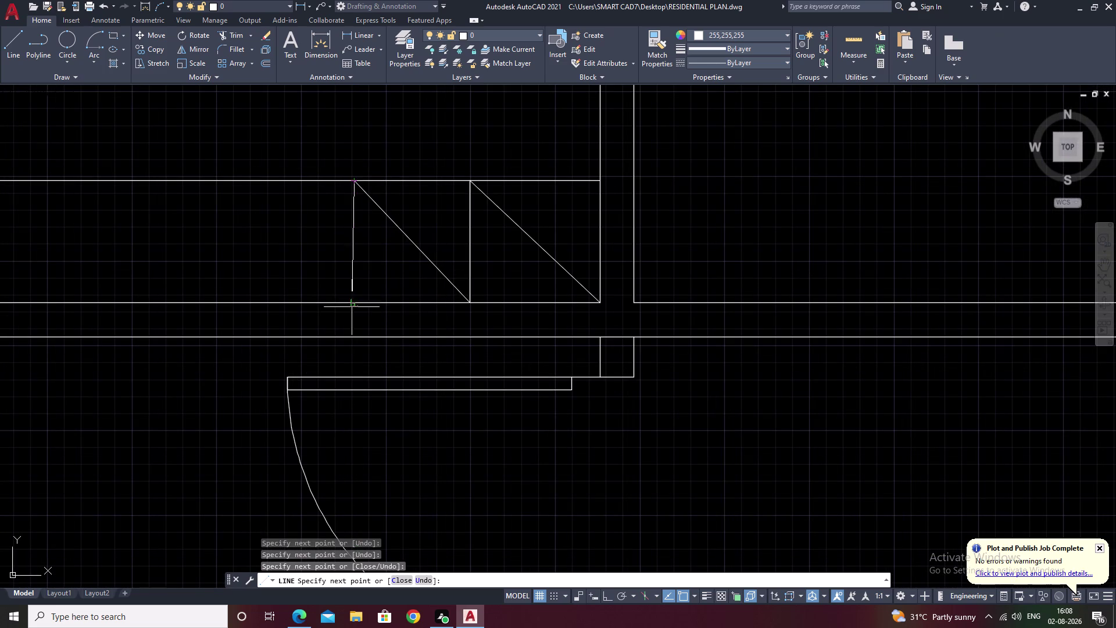
click(354, 302)
Continue the diagonal-and-vertical zigzag along the strip to its left end.
middle_drag(275, 262, 575, 319)
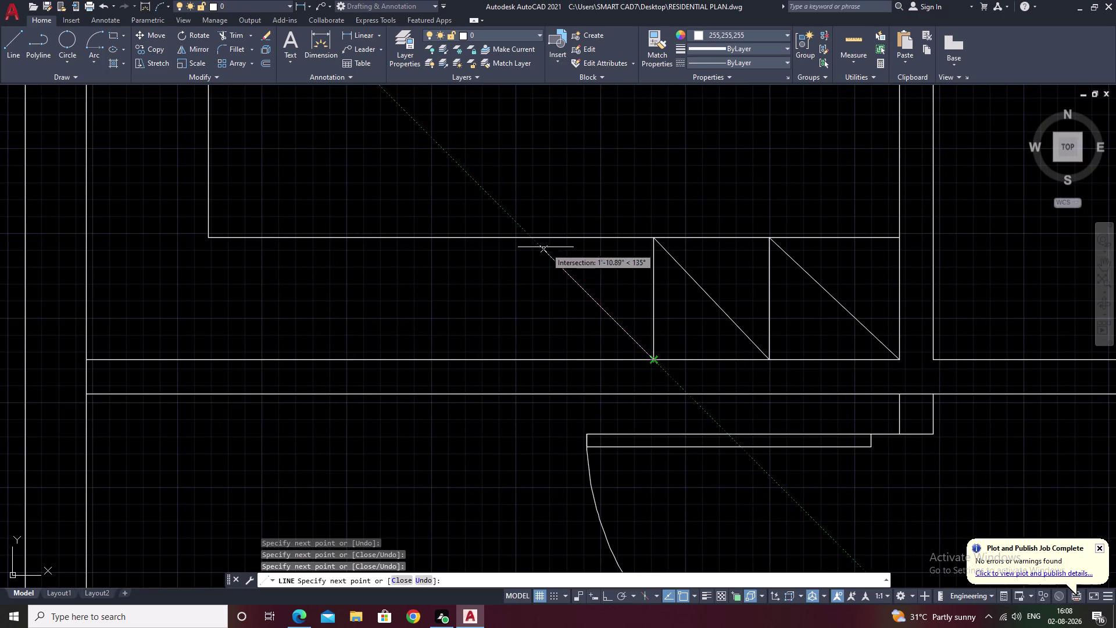
click(546, 239)
click(543, 362)
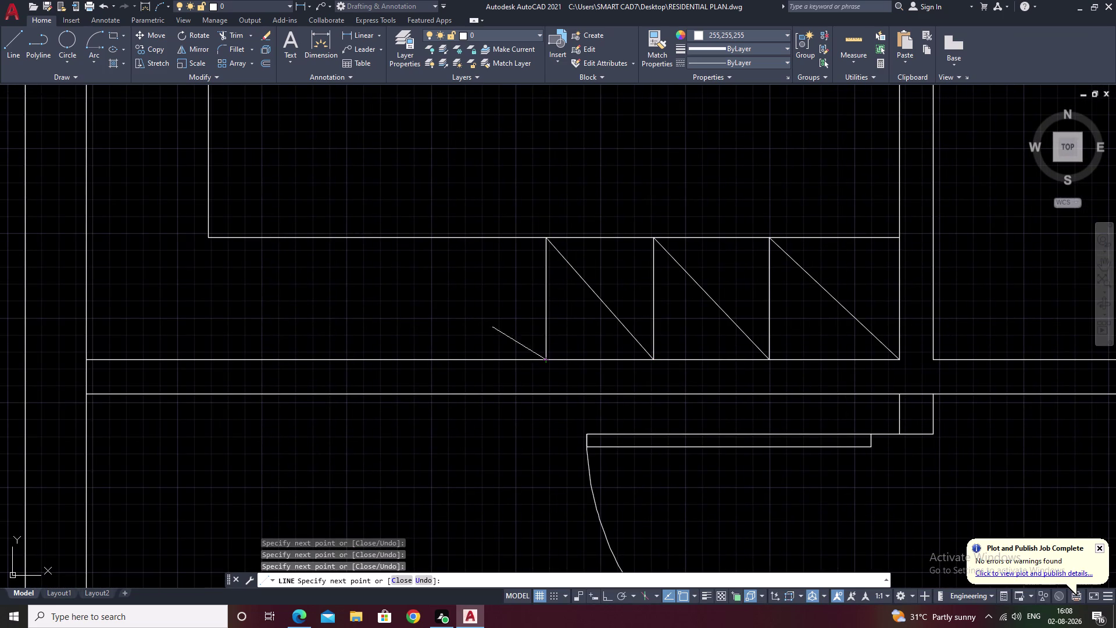
click(450, 237)
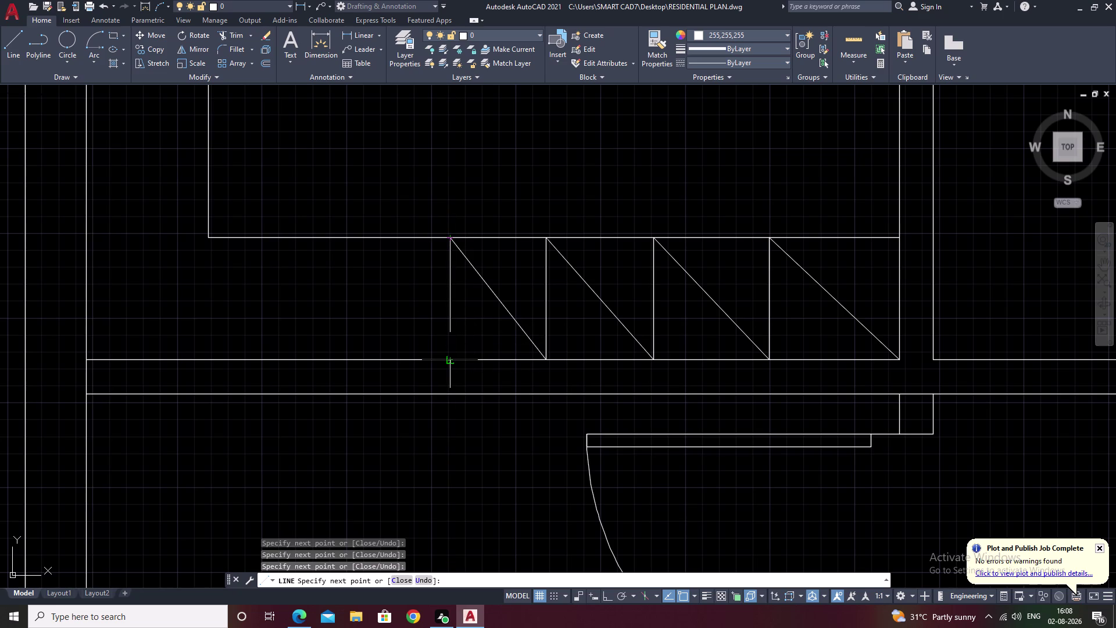
click(447, 358)
click(356, 238)
click(359, 362)
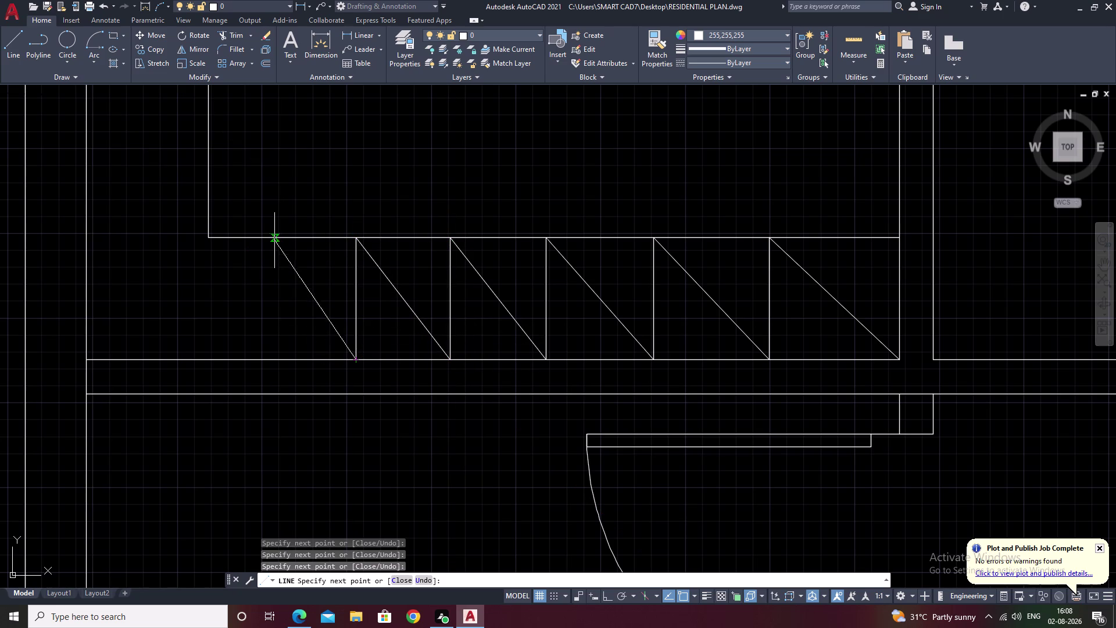
click(270, 236)
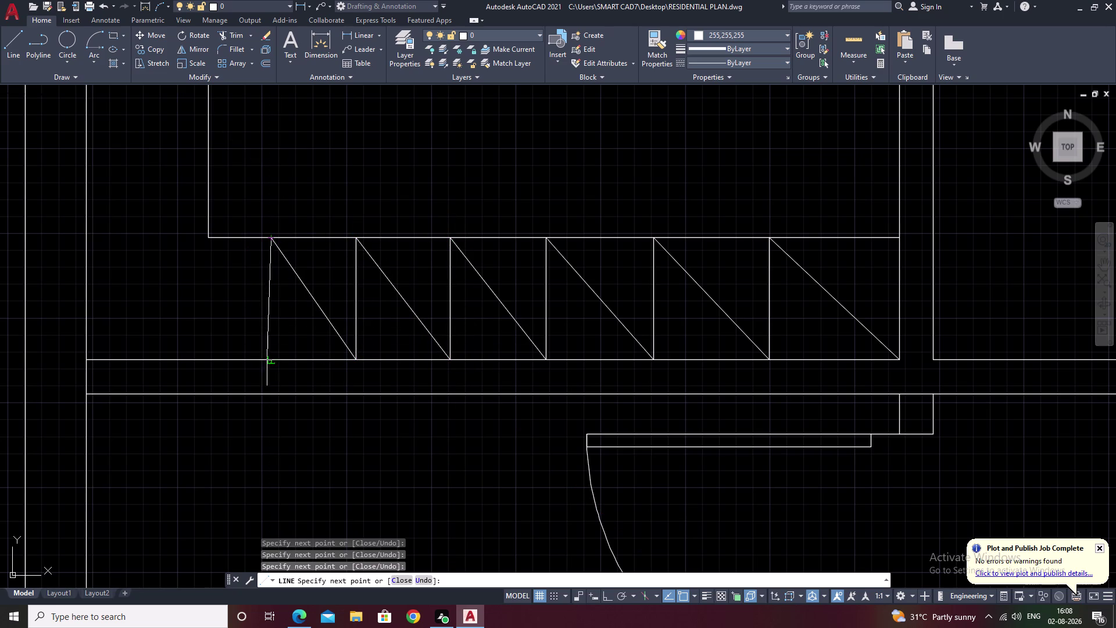
click(268, 358)
click(209, 238)
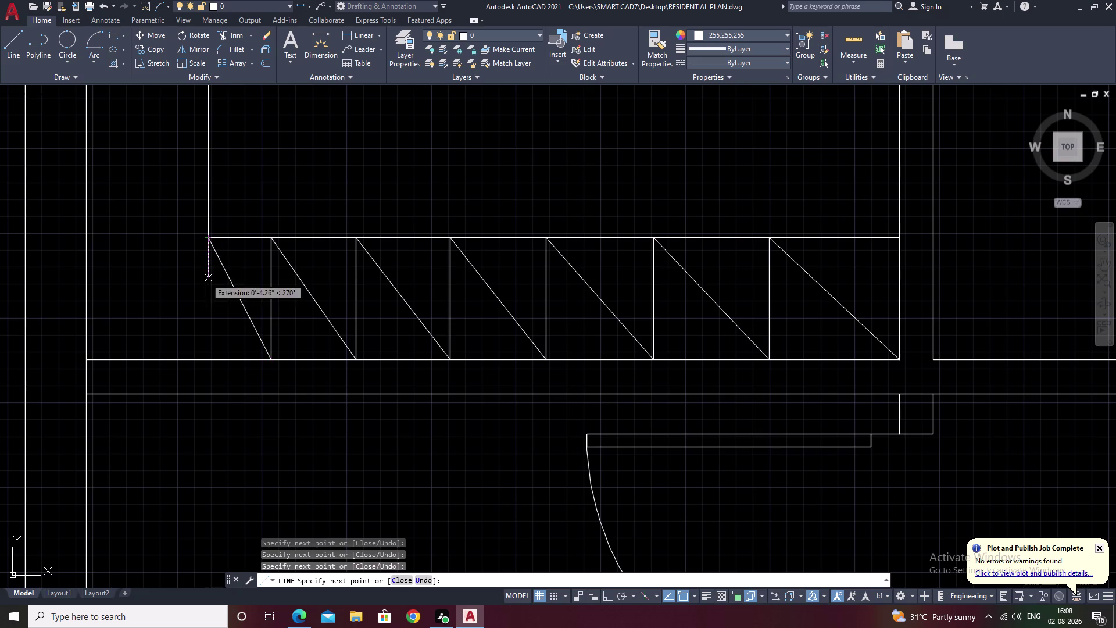
click(209, 355)
key(Escape)
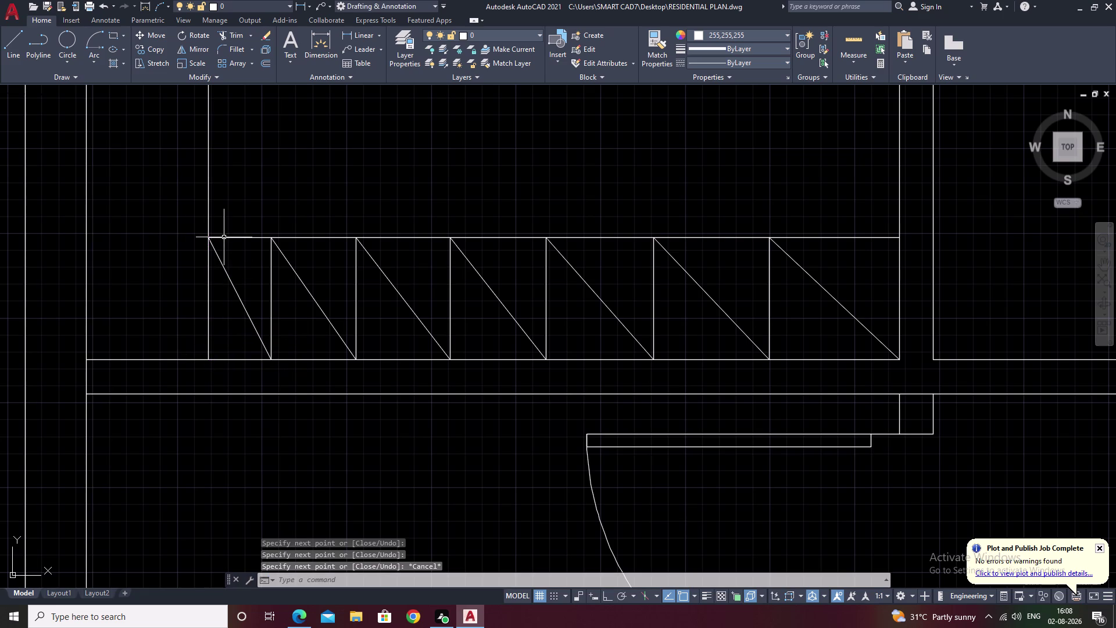
middle_drag(188, 228, 414, 305)
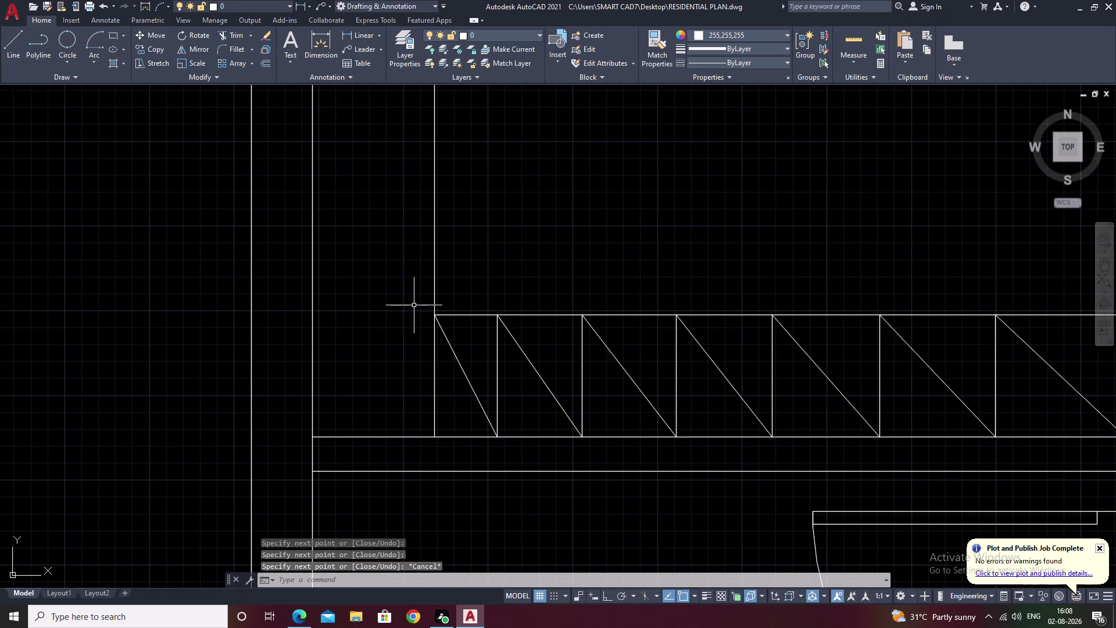
text(l)
key(space)
click(437, 316)
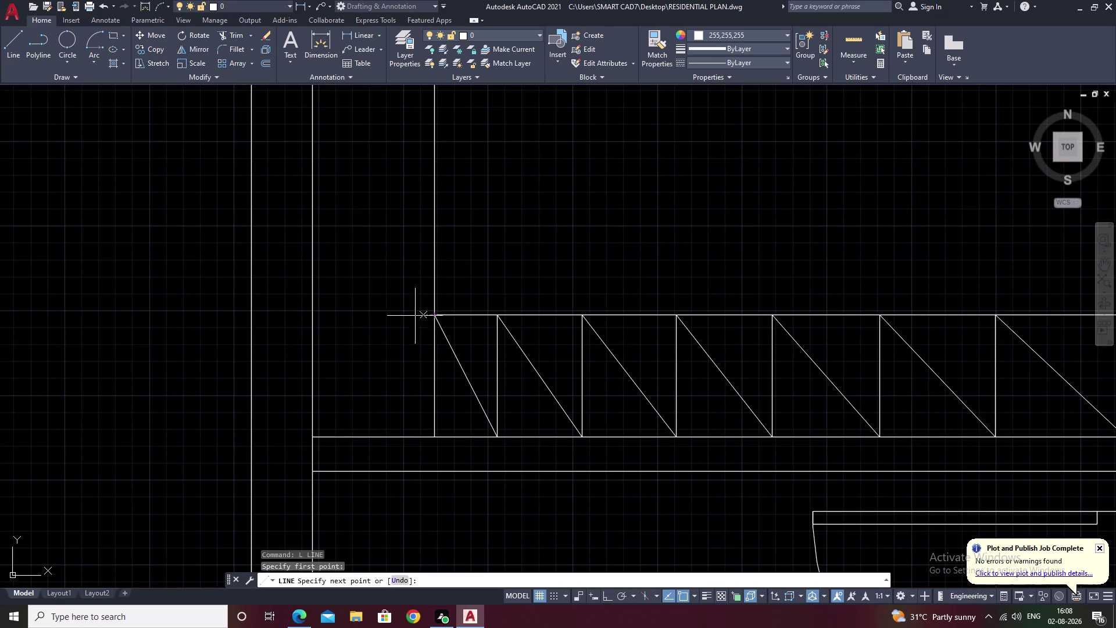
click(311, 314)
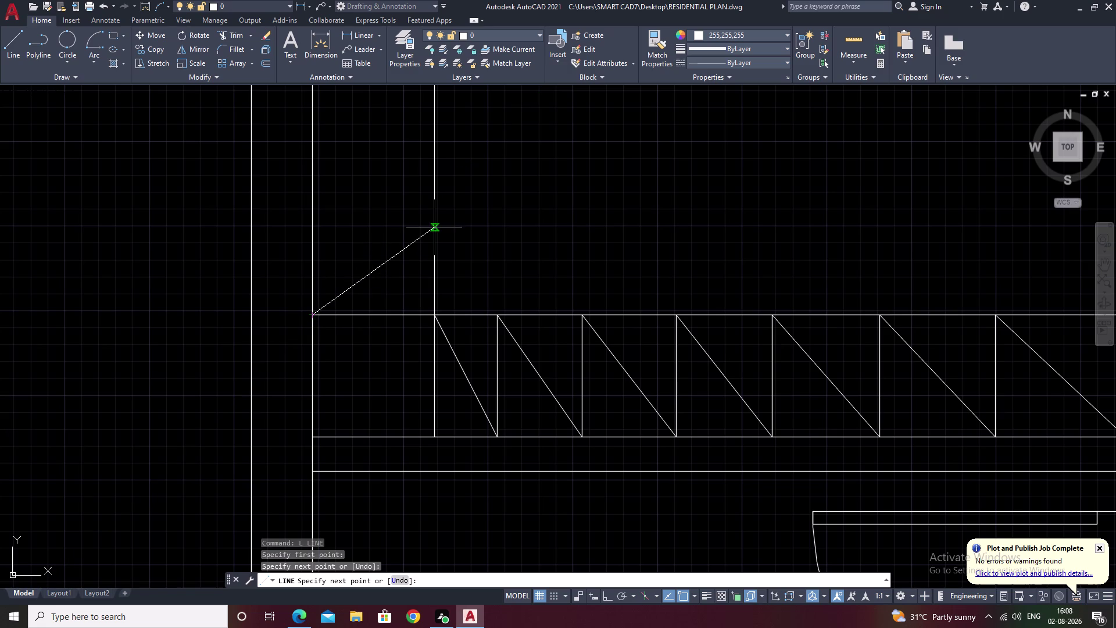
click(434, 227)
click(311, 226)
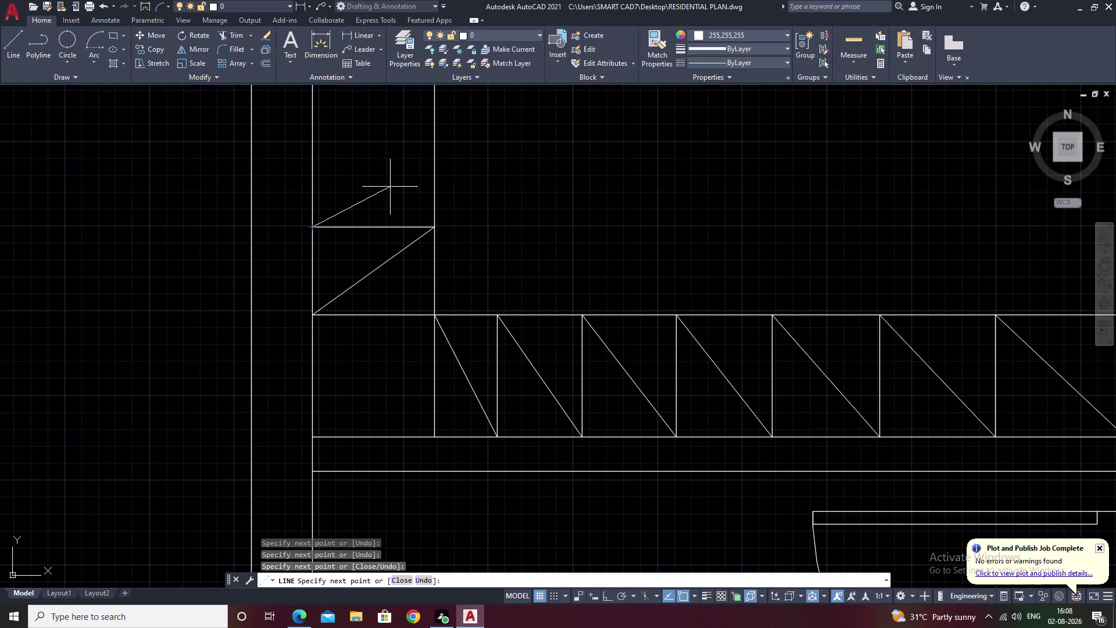
click(434, 144)
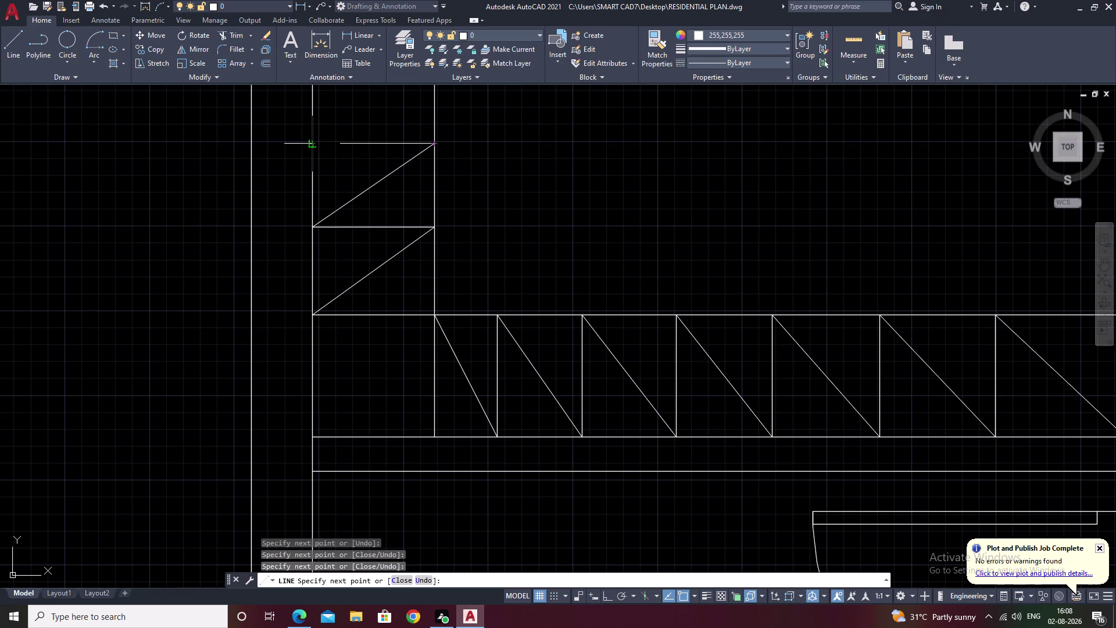
click(315, 143)
middle_drag(371, 153, 354, 325)
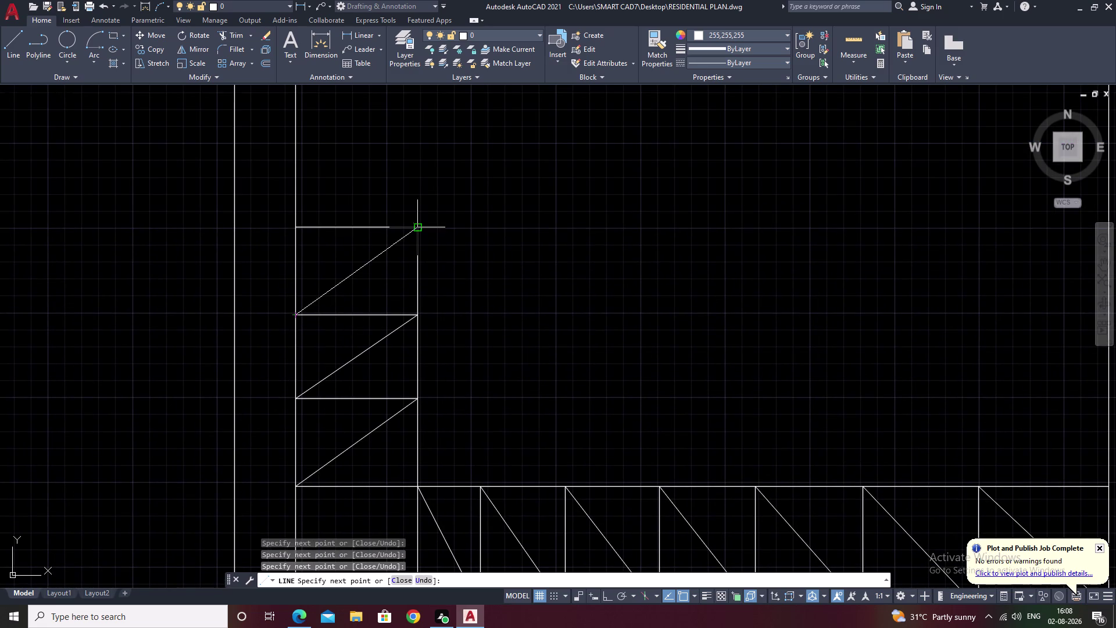
click(418, 230)
key(Escape)
scroll(down, 3)
middle_drag(564, 331, 571, 304)
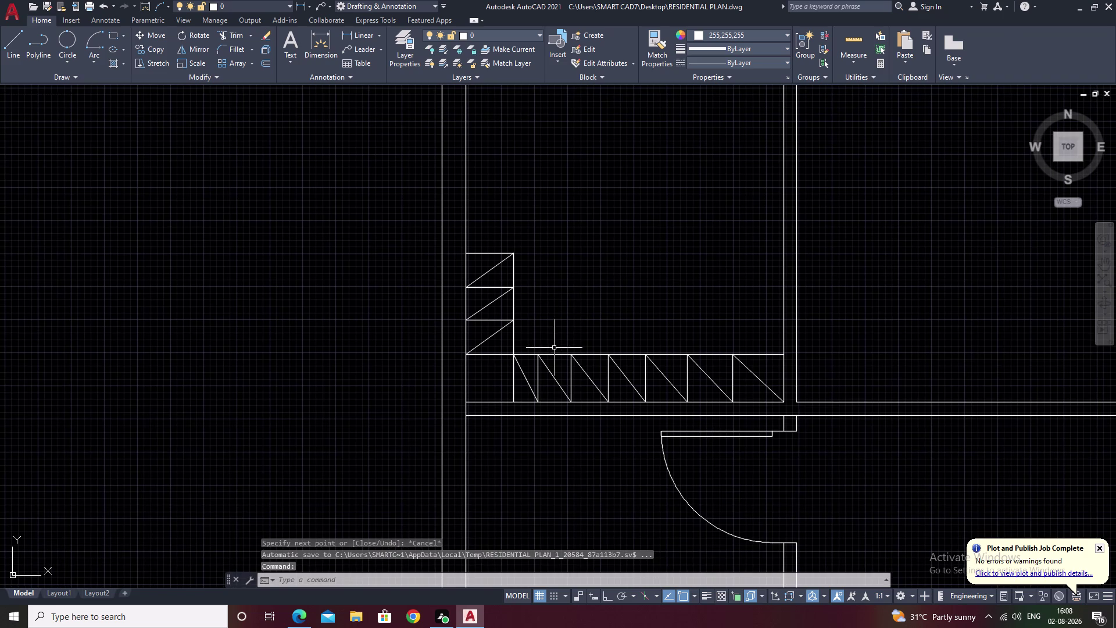
key(space)
scroll(up, 3)
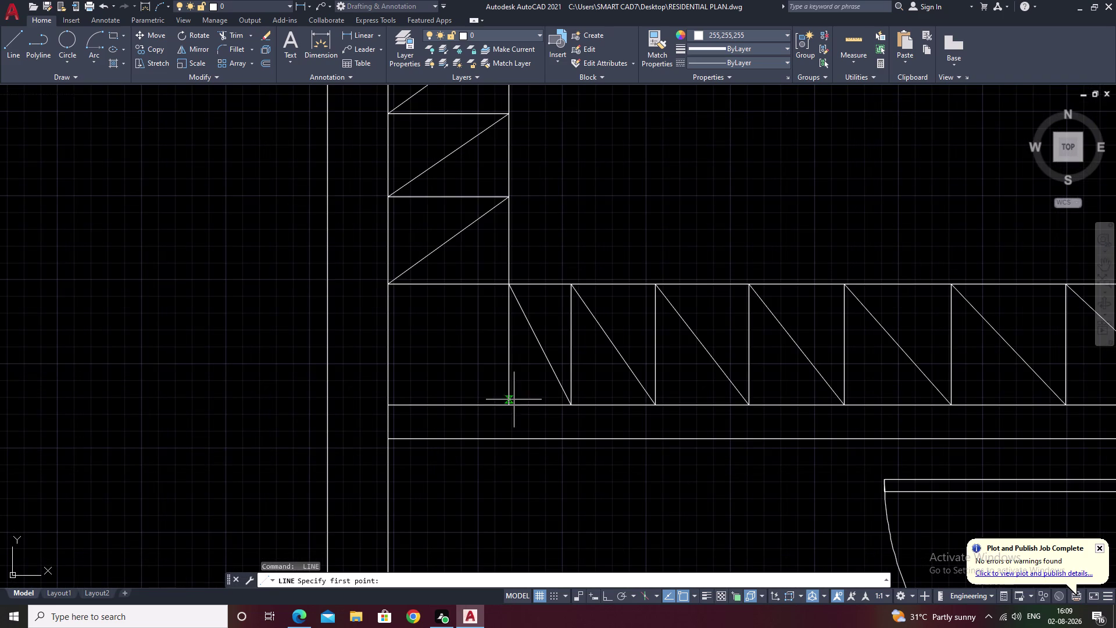
click(509, 405)
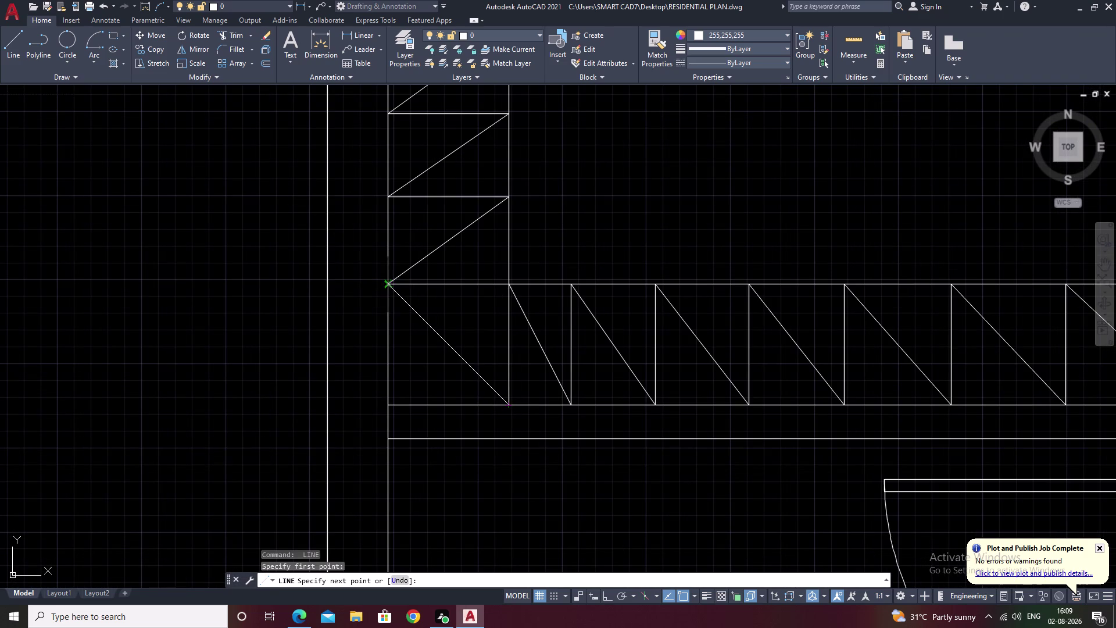
click(391, 283)
key(space)
key(space)
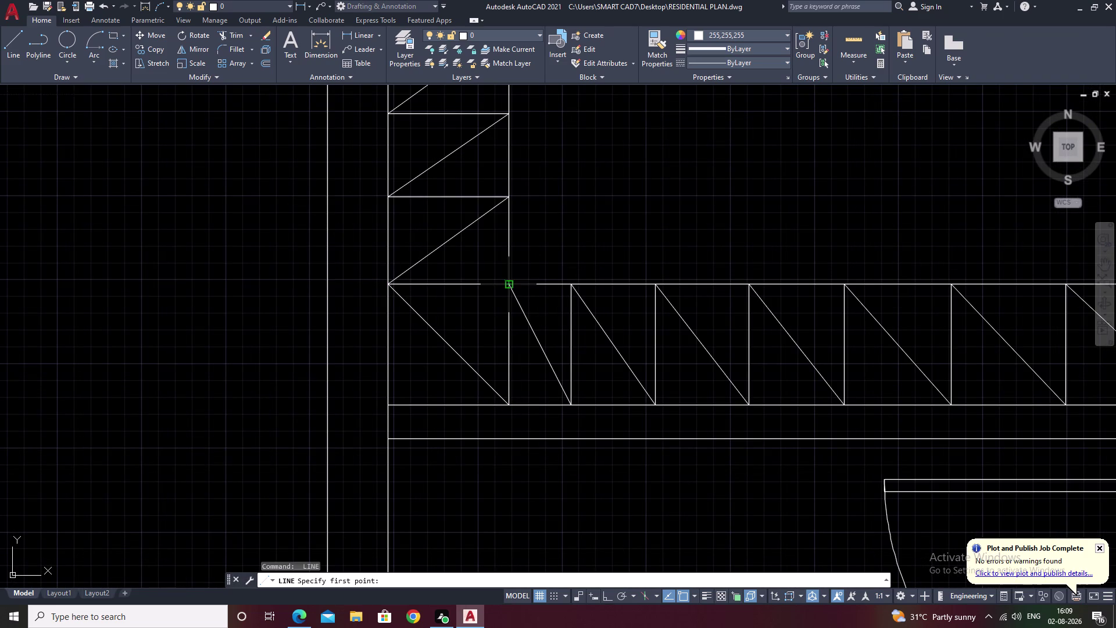
click(509, 286)
click(392, 403)
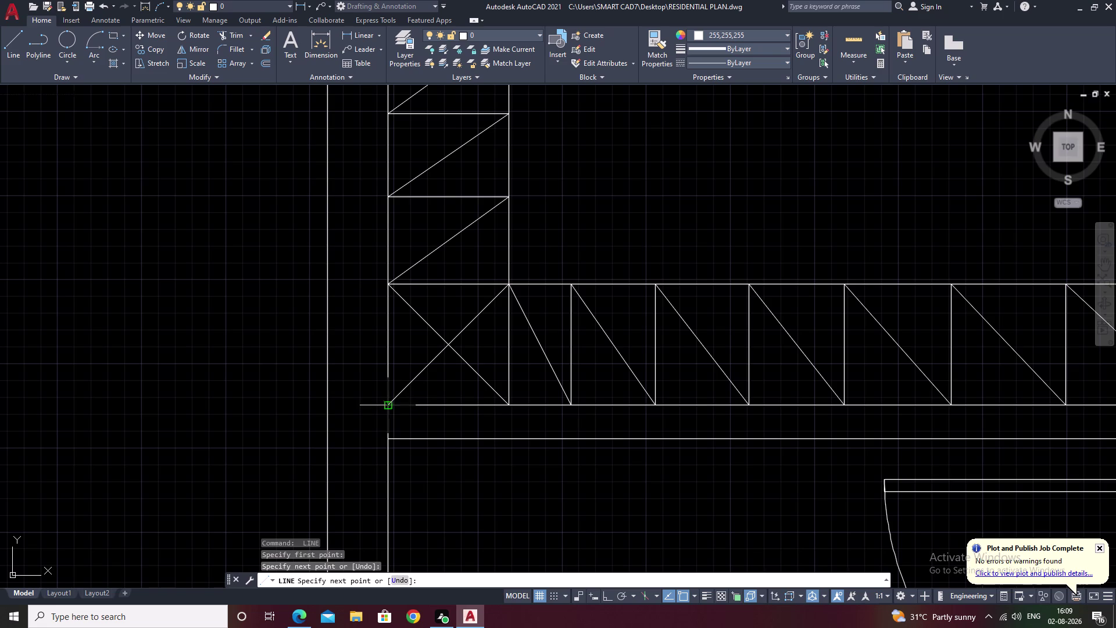
key(Escape)
scroll(down, 3)
middle_drag(643, 325, 432, 359)
scroll(down, 3)
middle_drag(537, 356, 537, 356)
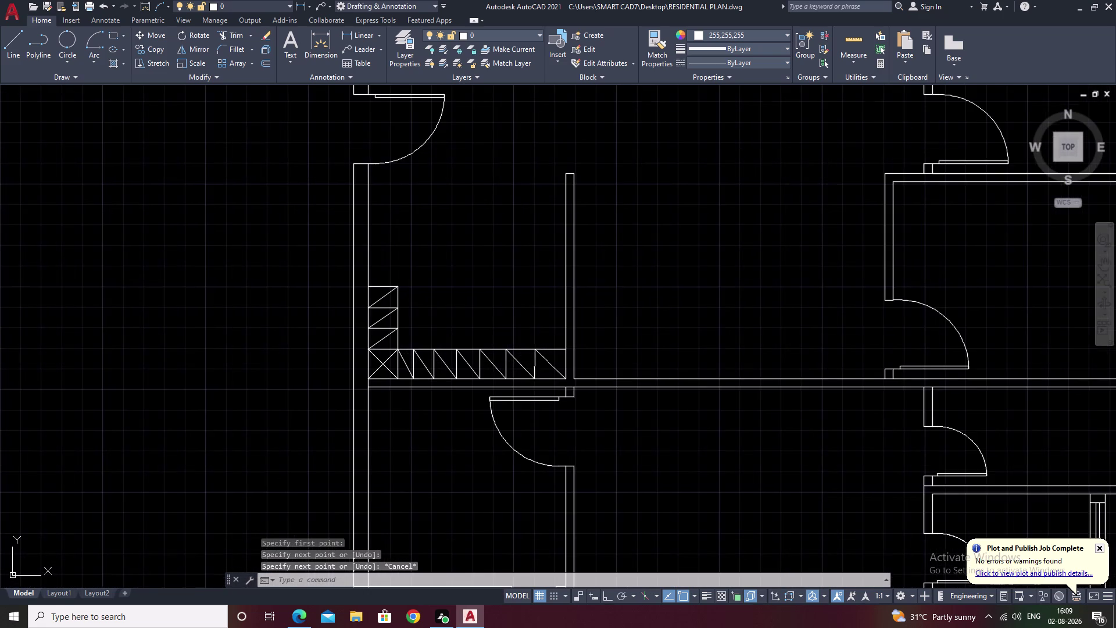
middle_drag(537, 356, 519, 277)
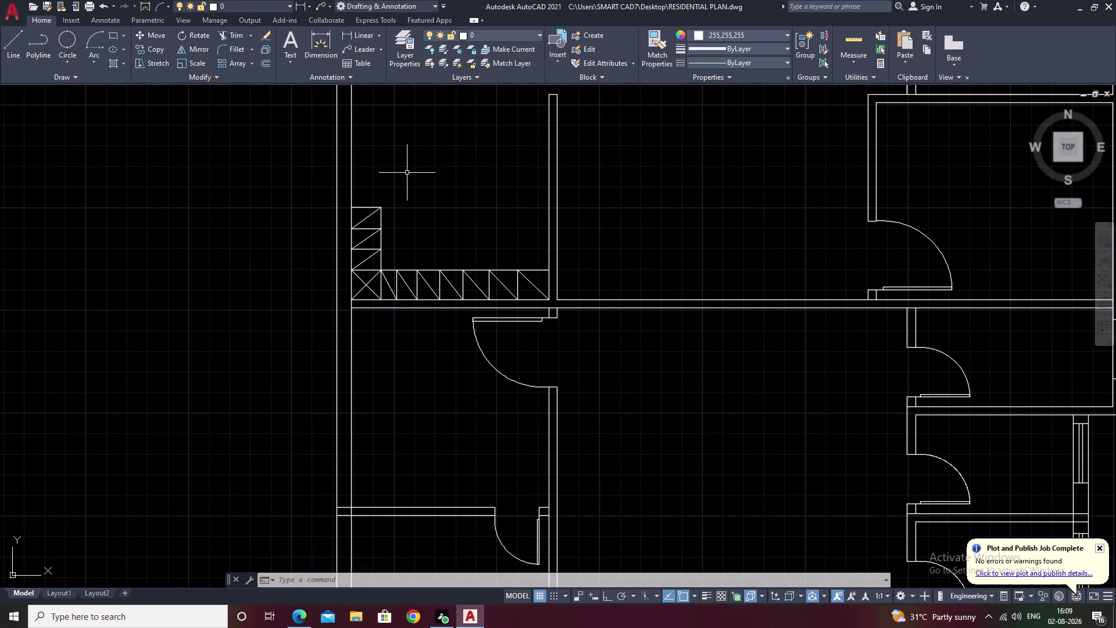
Start a line at the counter hatch top, turn on Ortho, then cancel it.
text(l)
key(space)
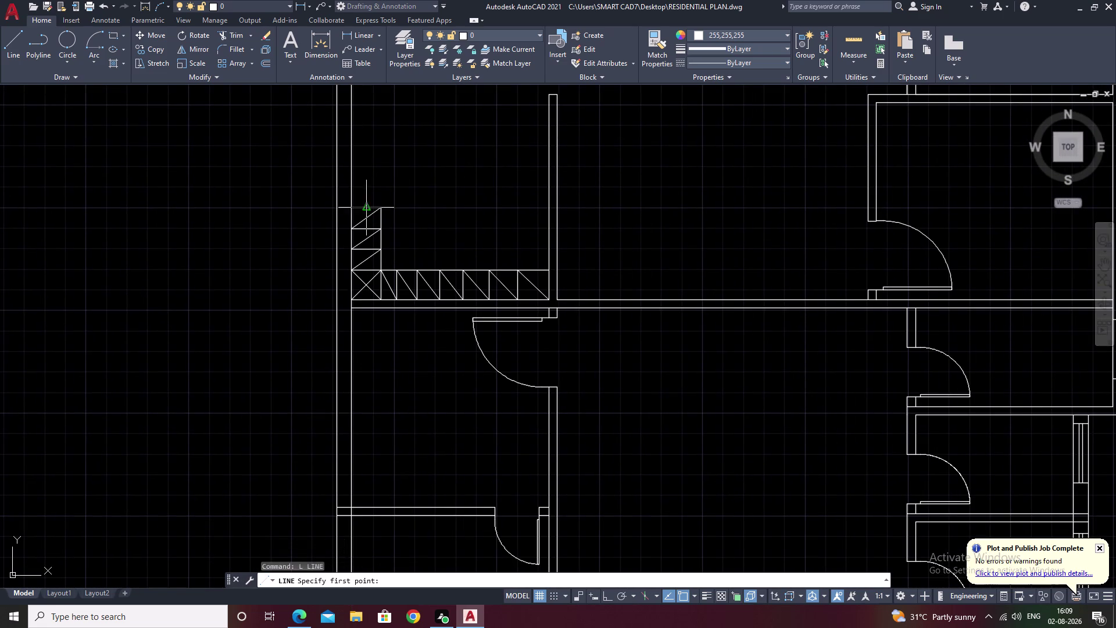
click(355, 209)
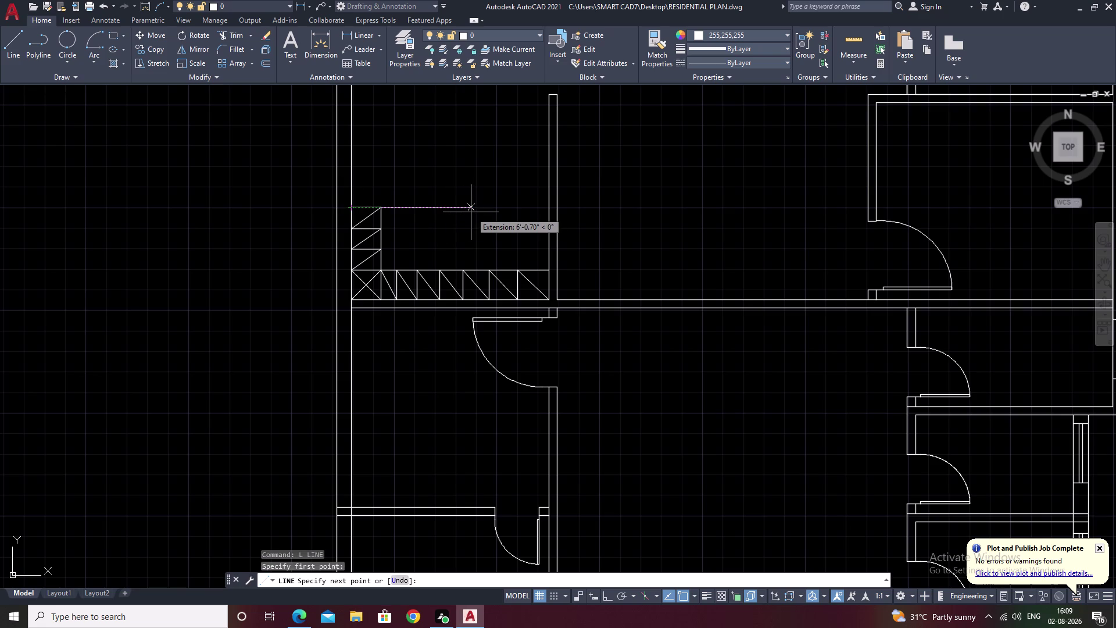
key(F8)
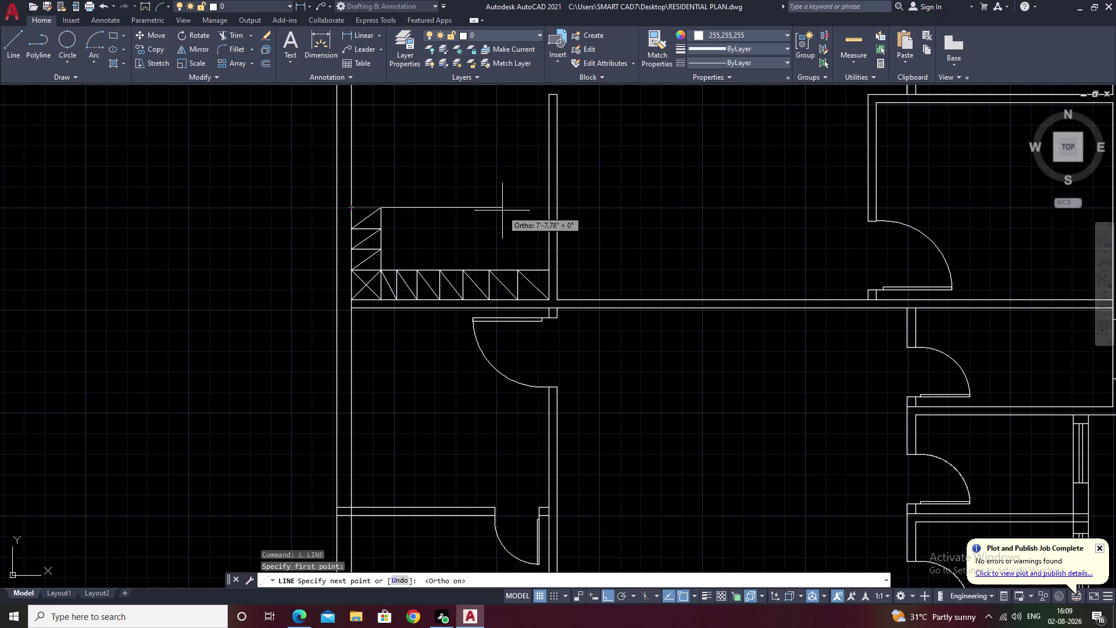
key(Escape)
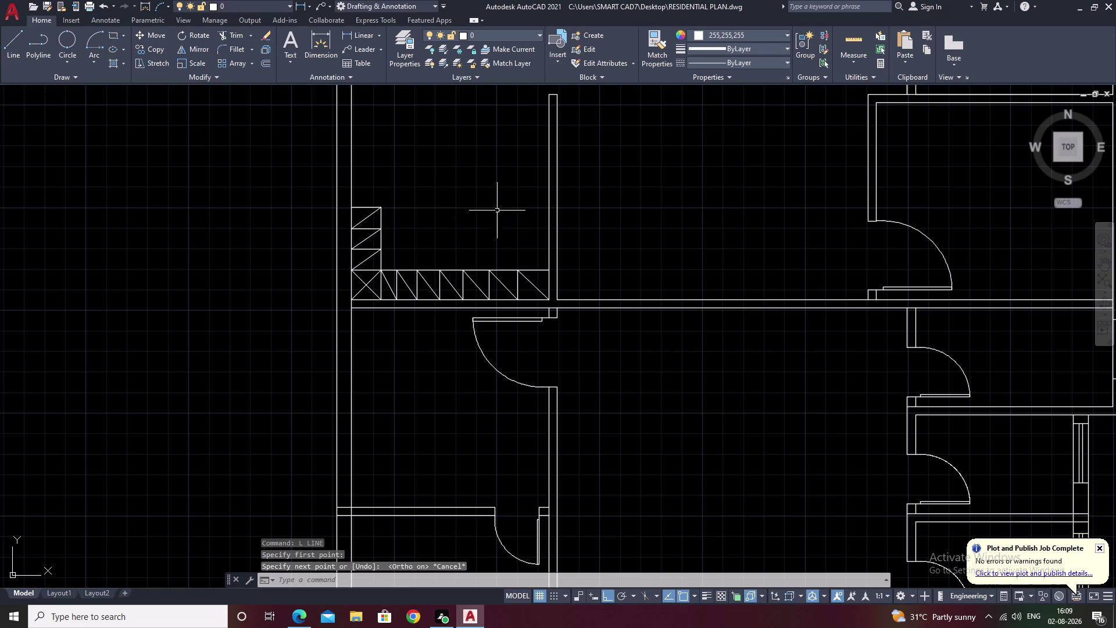
middle_drag(441, 230, 448, 219)
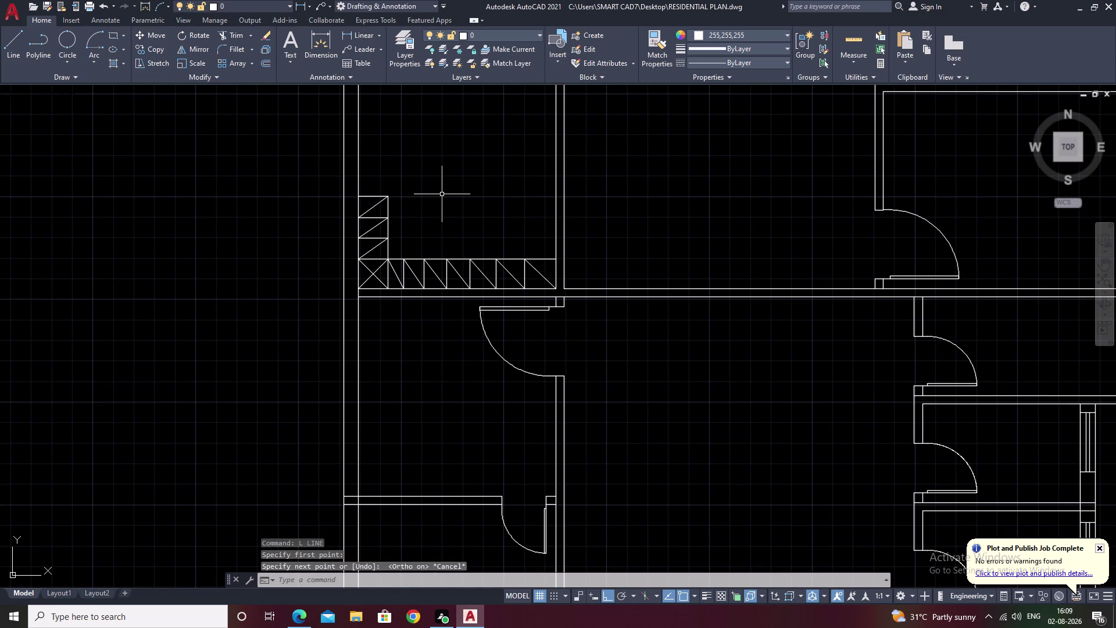
Draw the outline from the hatched leg's top right, up, and left to the wall.
text(l)
key(space)
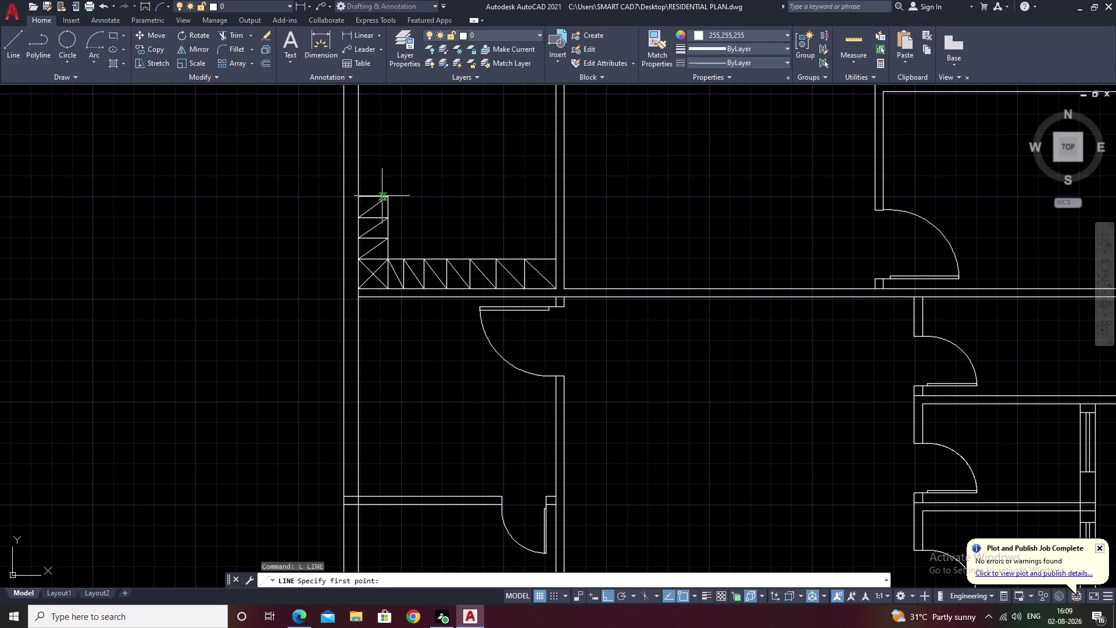
click(386, 196)
click(505, 199)
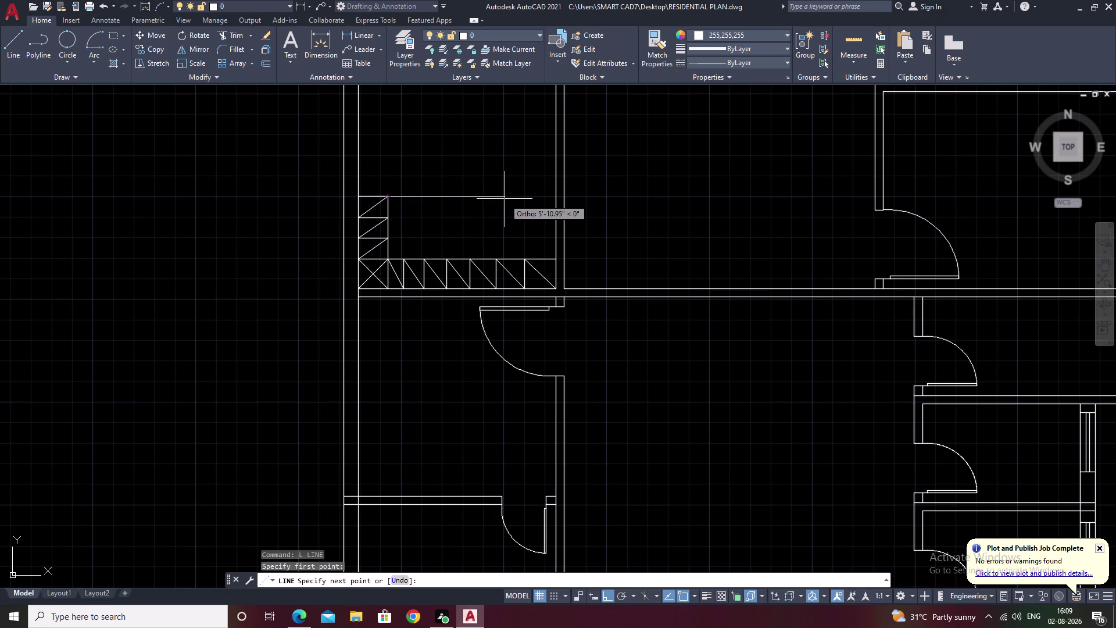
click(504, 139)
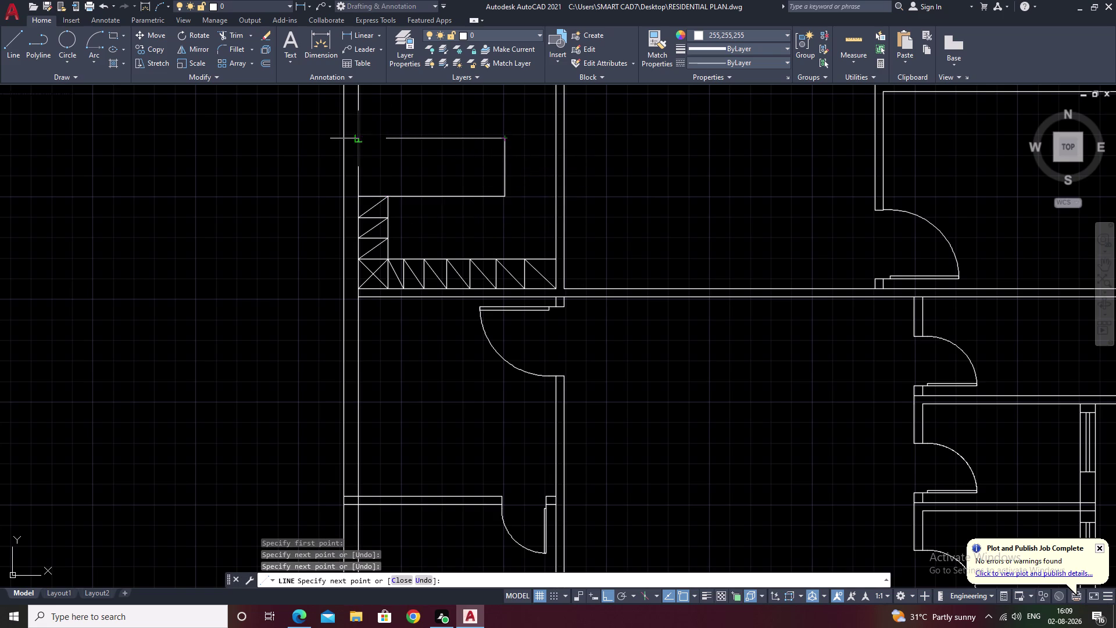
click(359, 137)
key(Escape)
scroll(down, 3)
middle_drag(570, 244, 576, 216)
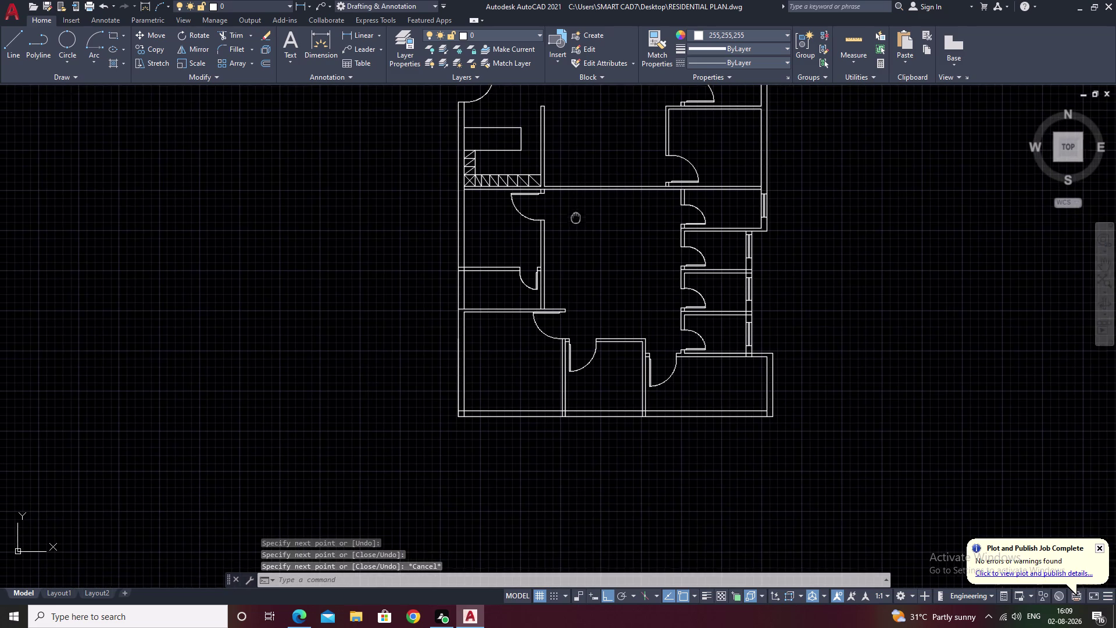
Draw a line from the left wall 1' to the right, then down to the wall below.
middle_click(611, 277)
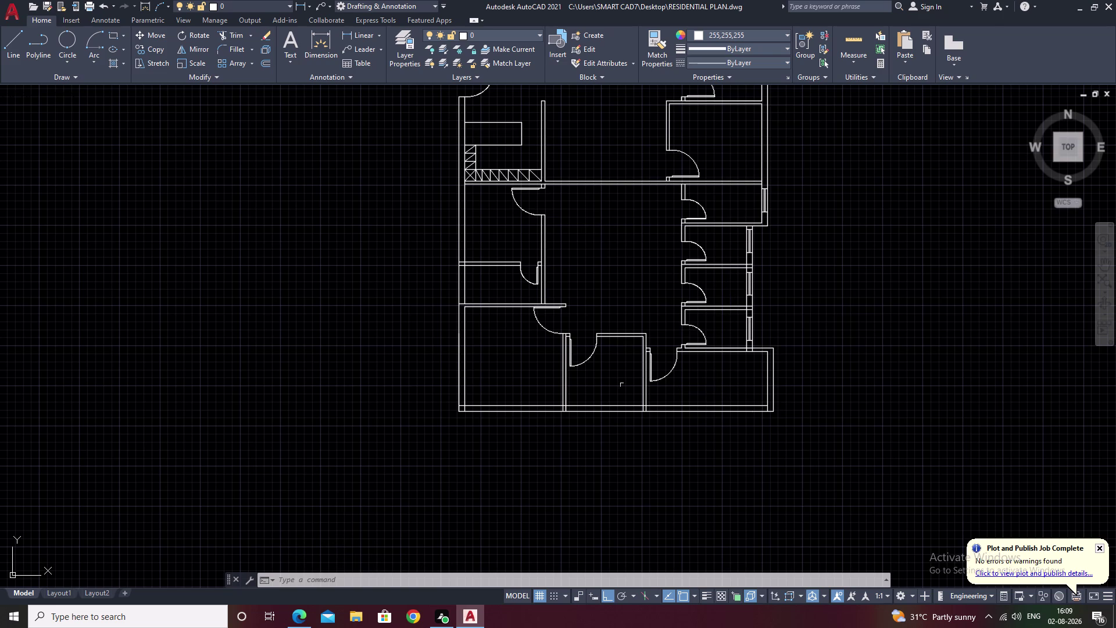
middle_drag(480, 211, 485, 244)
scroll(up, 3)
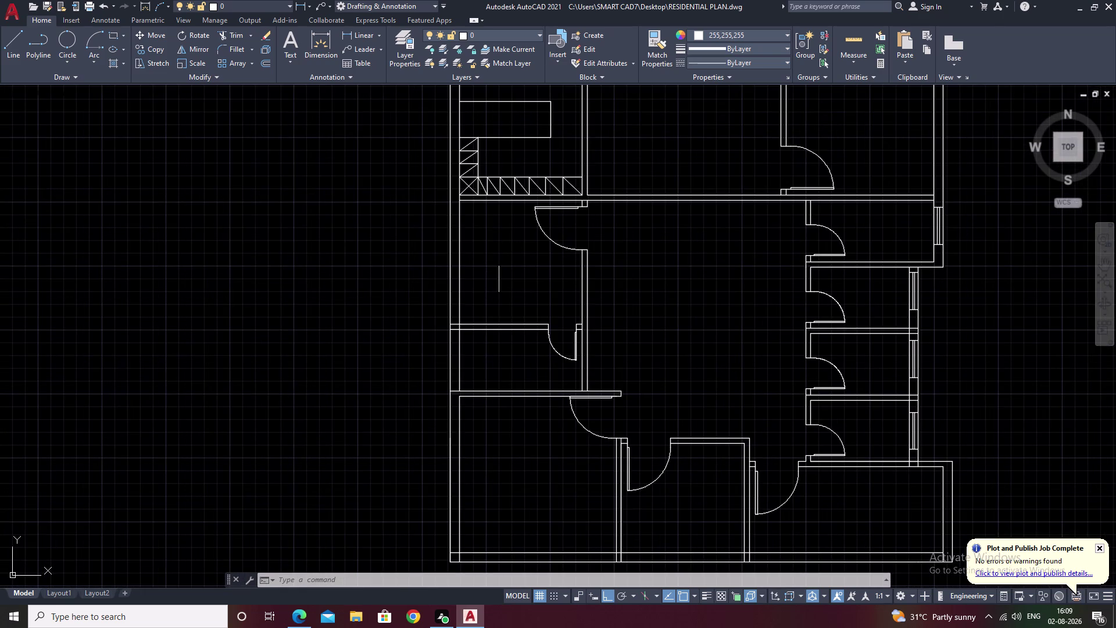
middle_drag(499, 264, 505, 239)
scroll(up, 3)
text(l)
key(space)
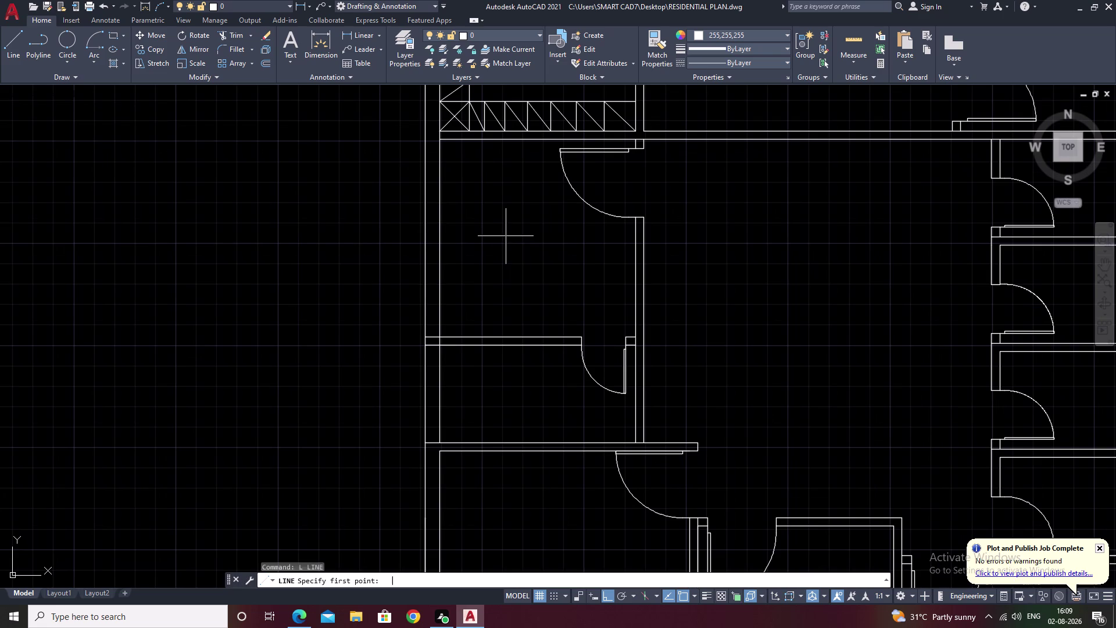
click(440, 242)
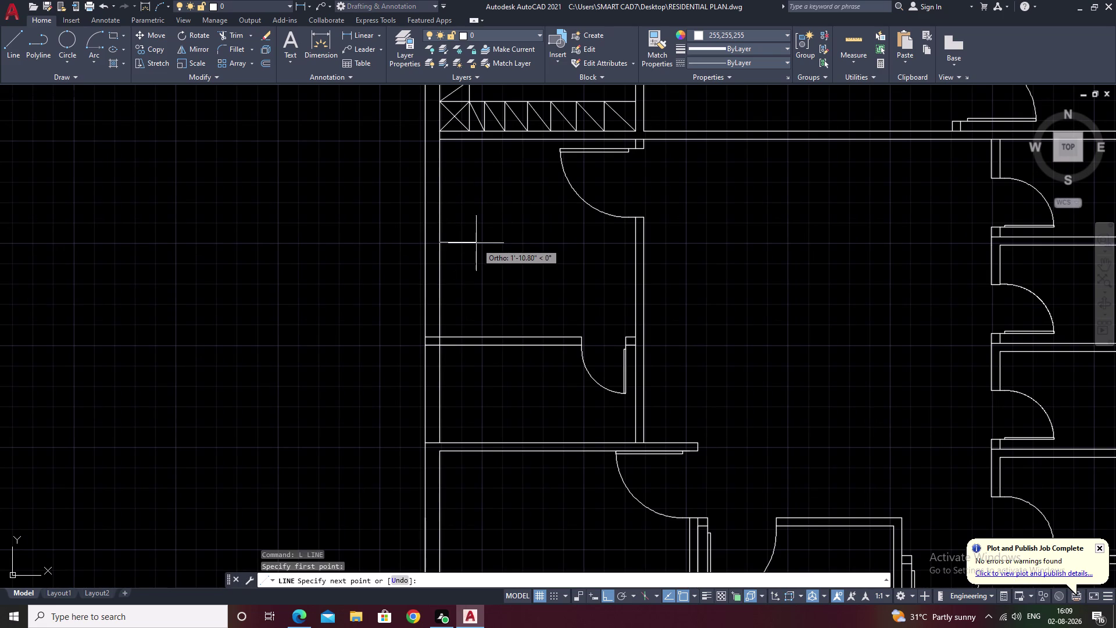
text(1)
text(')
key(space)
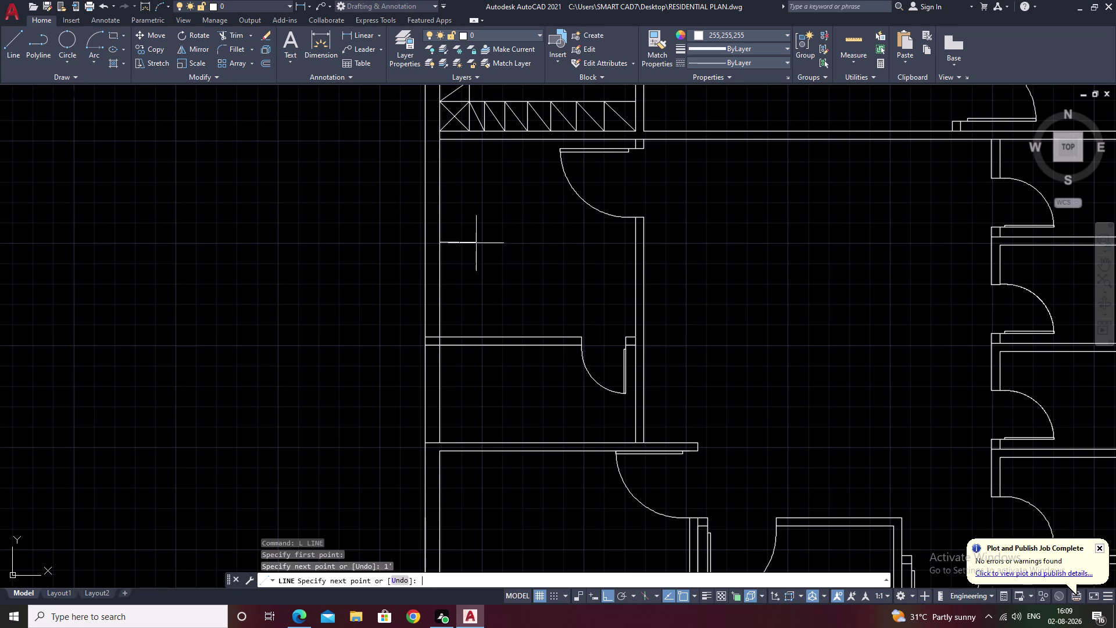
click(461, 336)
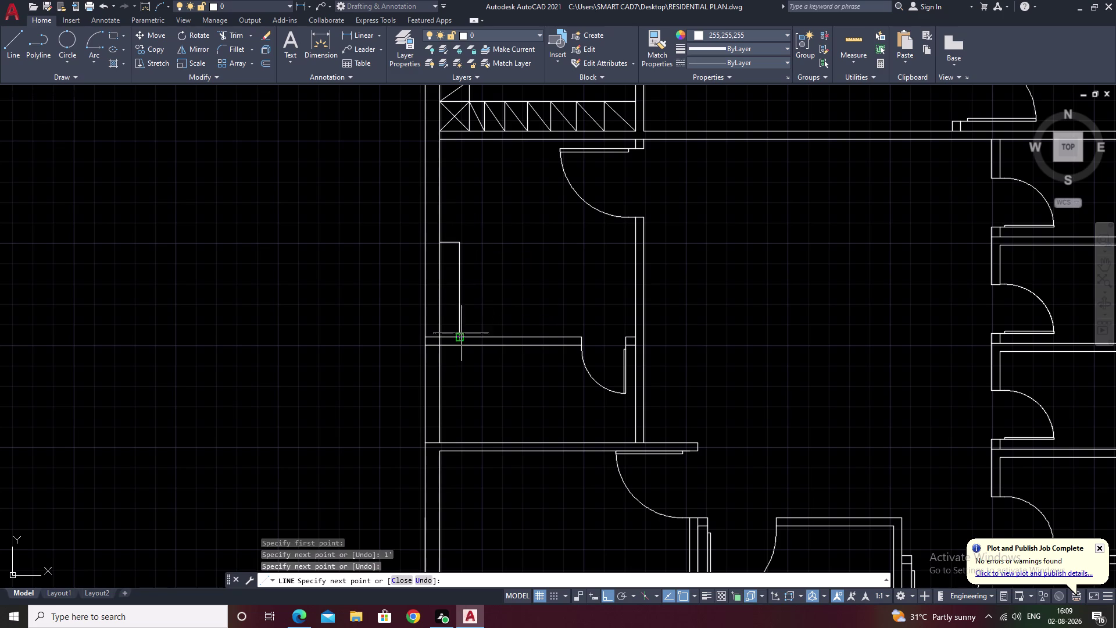
key(Escape)
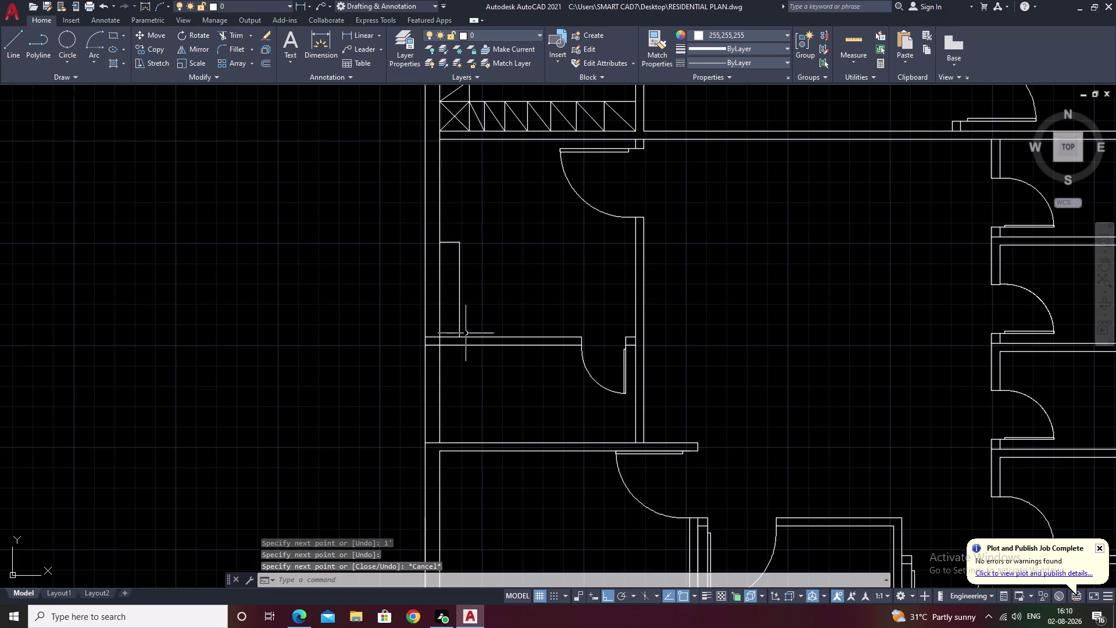
text(tr)
key(space)
Fence-trim the wall line crossing inside the narrow outline.
scroll(up, 3)
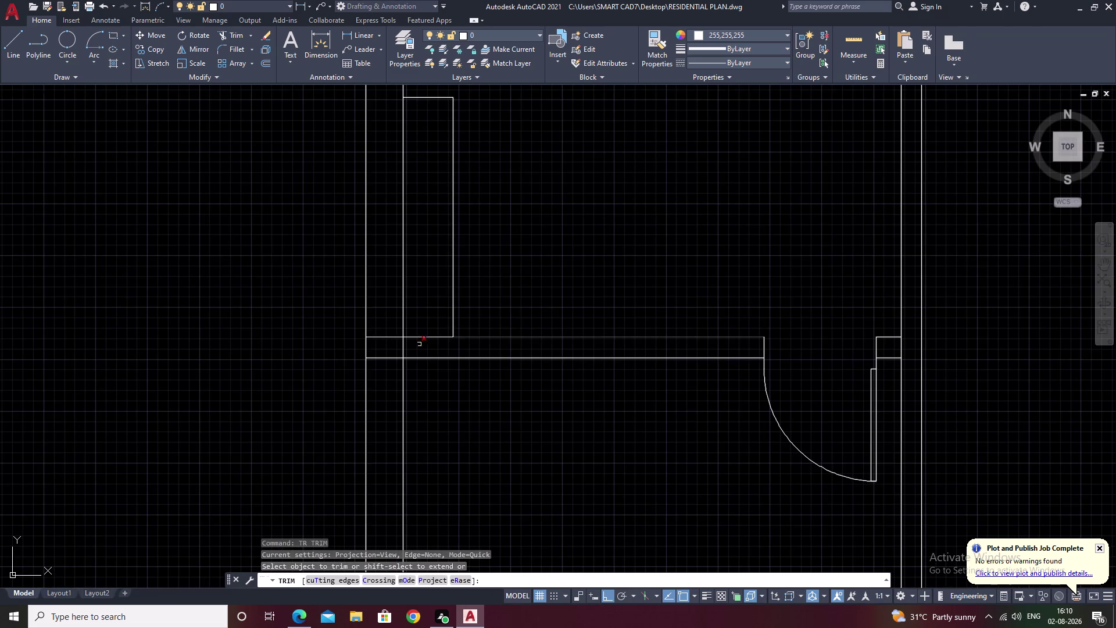
drag(378, 321, 375, 343)
double_click(377, 344)
click(383, 347)
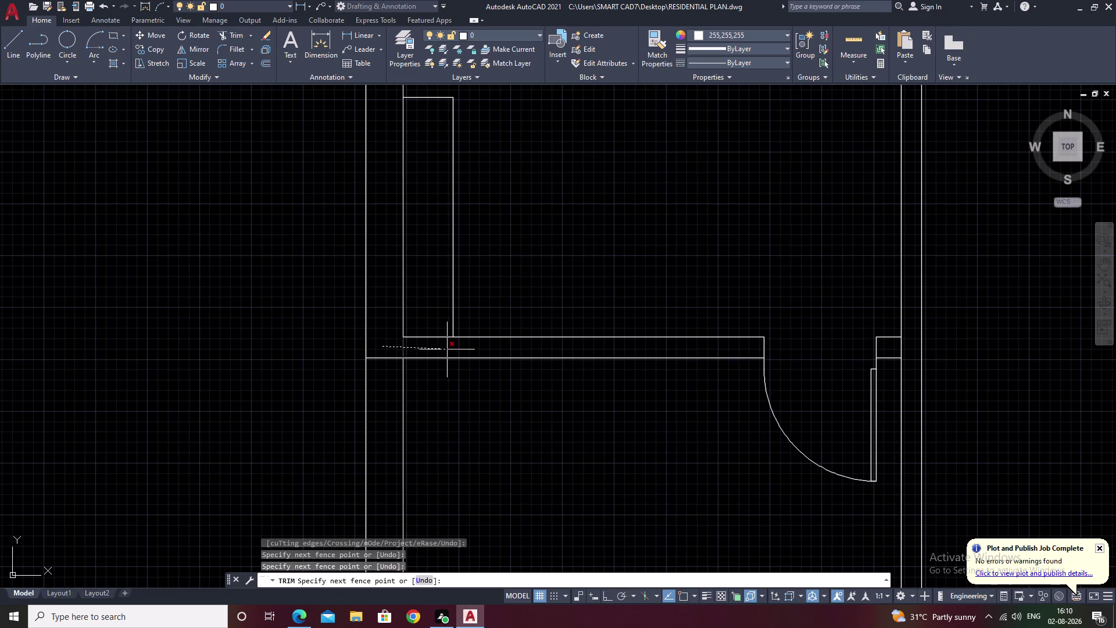
click(445, 350)
drag(388, 348, 379, 375)
scroll(down, 3)
key(Escape)
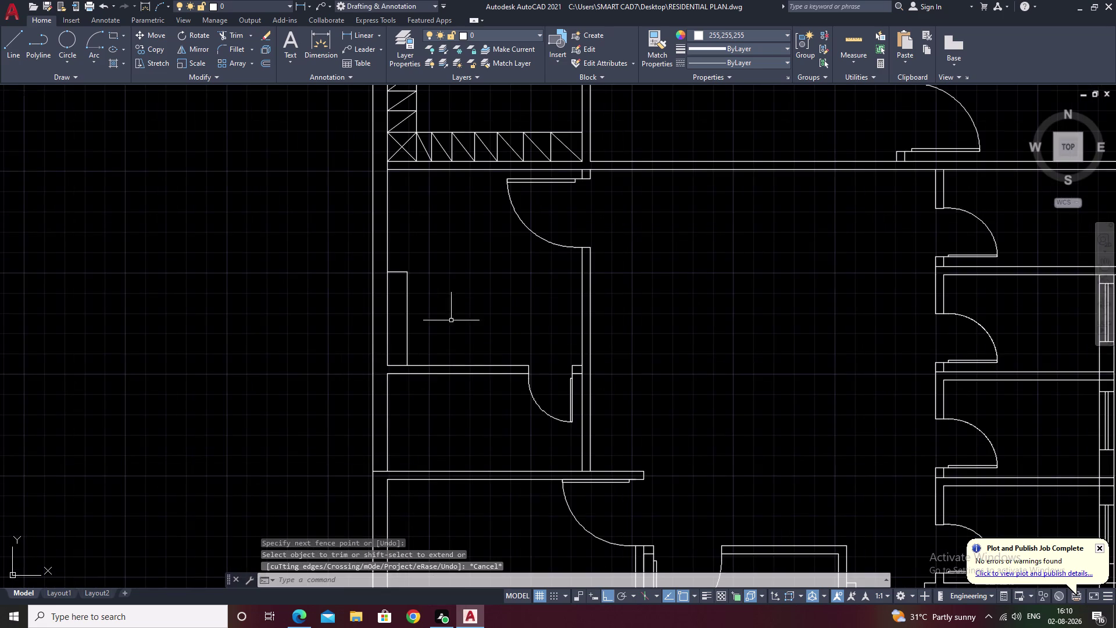
Type a 2' distance, then delete it and cancel.
middle_drag(451, 320, 380, 347)
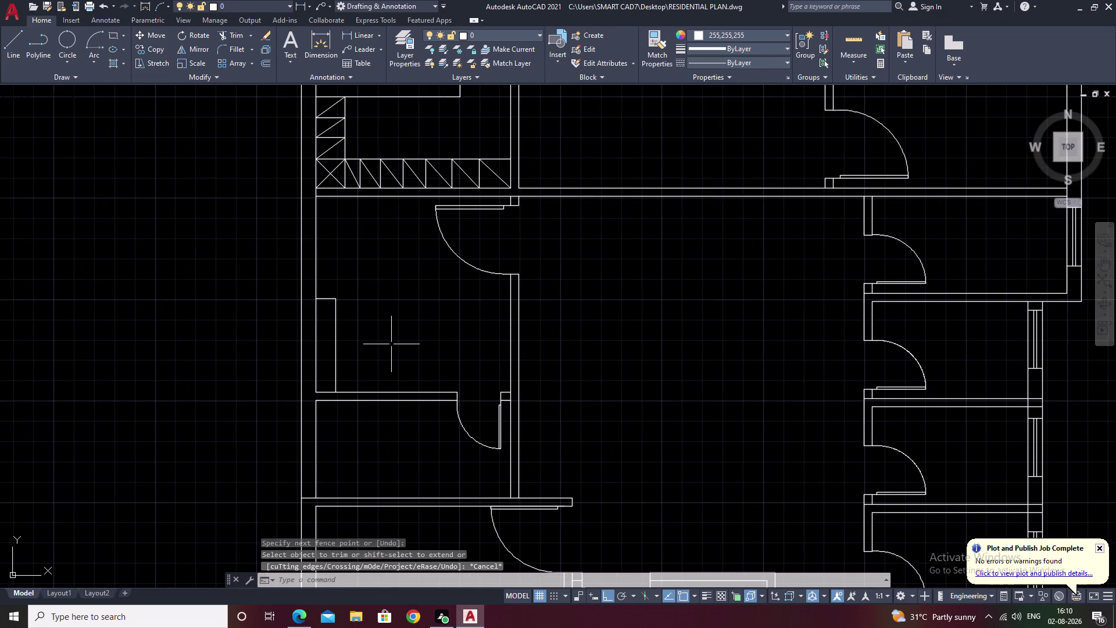
text(2')
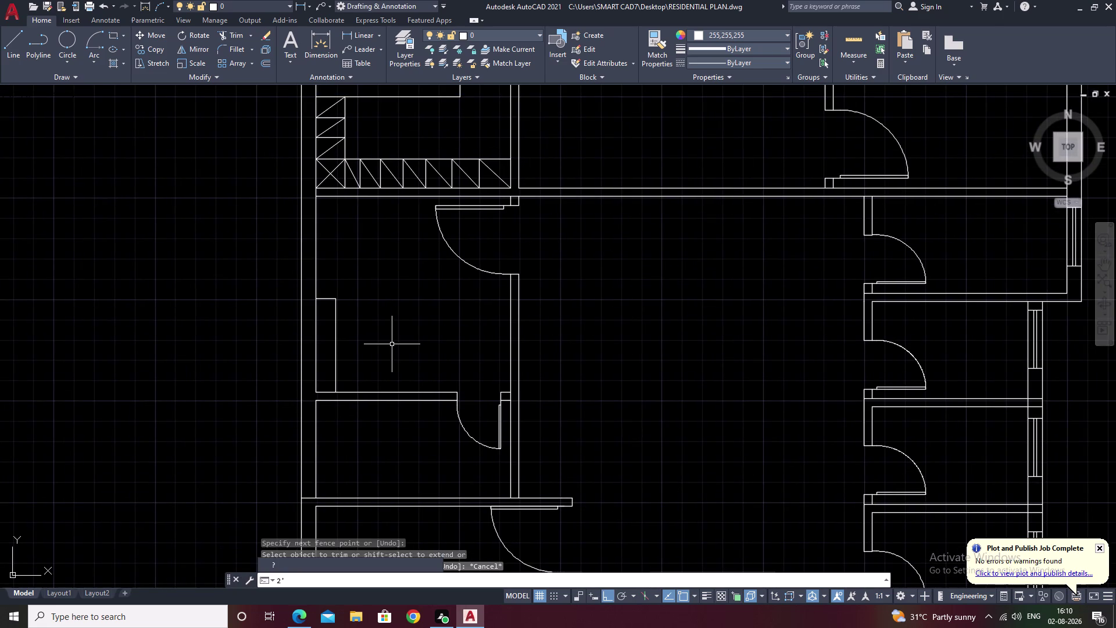
key(BackSpace)
key(BackSpace)
key(BackSpace)
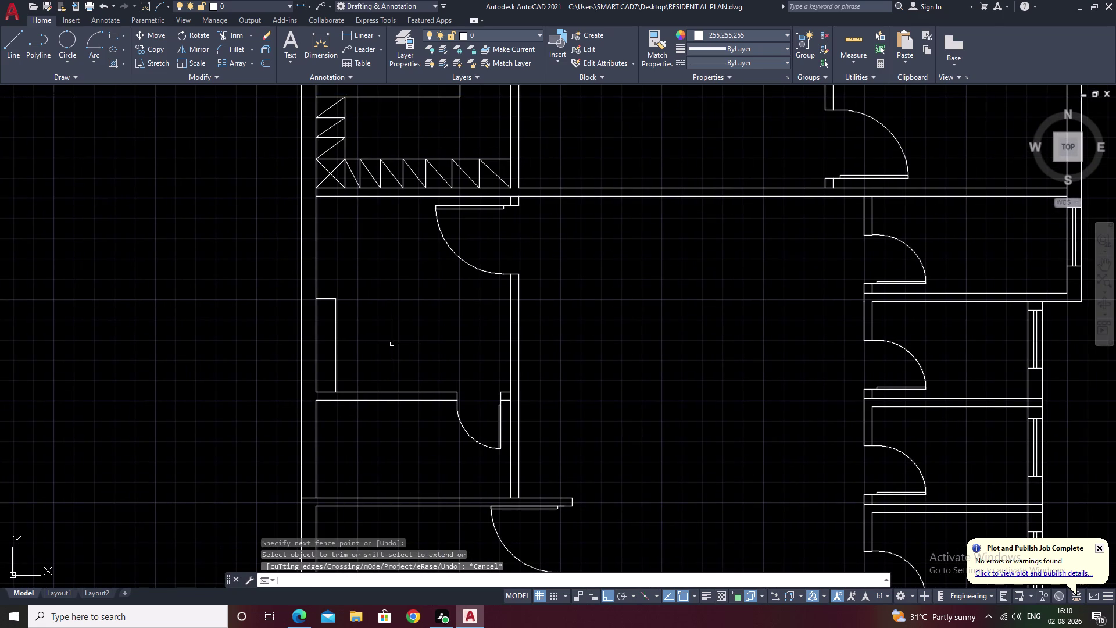
key(Escape)
Offset the bottom line 2' upward across the small room.
text(o)
key(space)
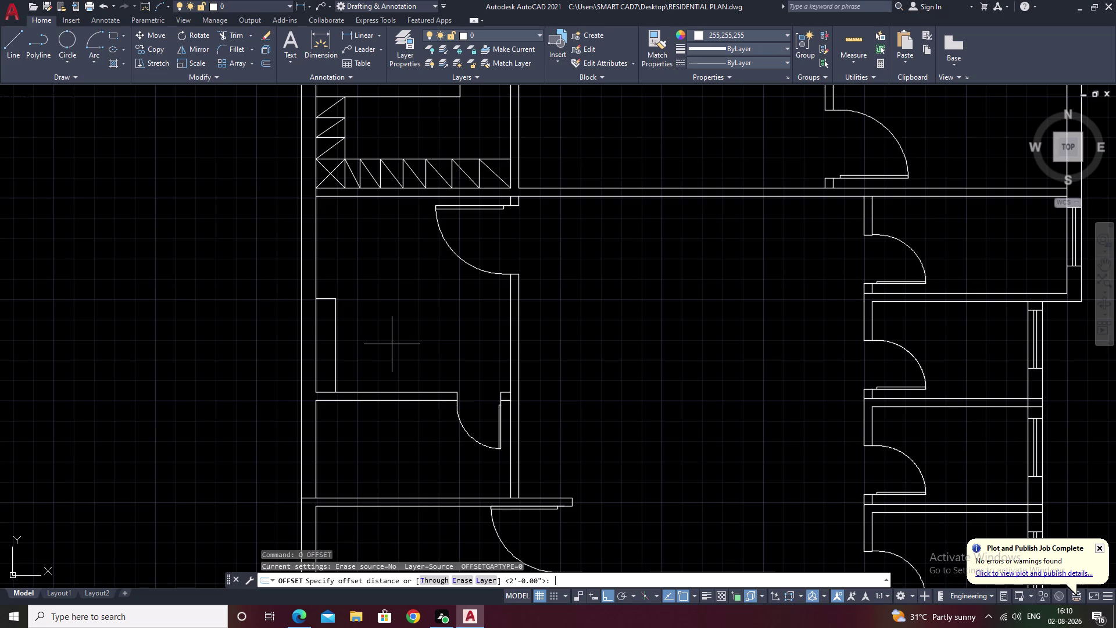
key(space)
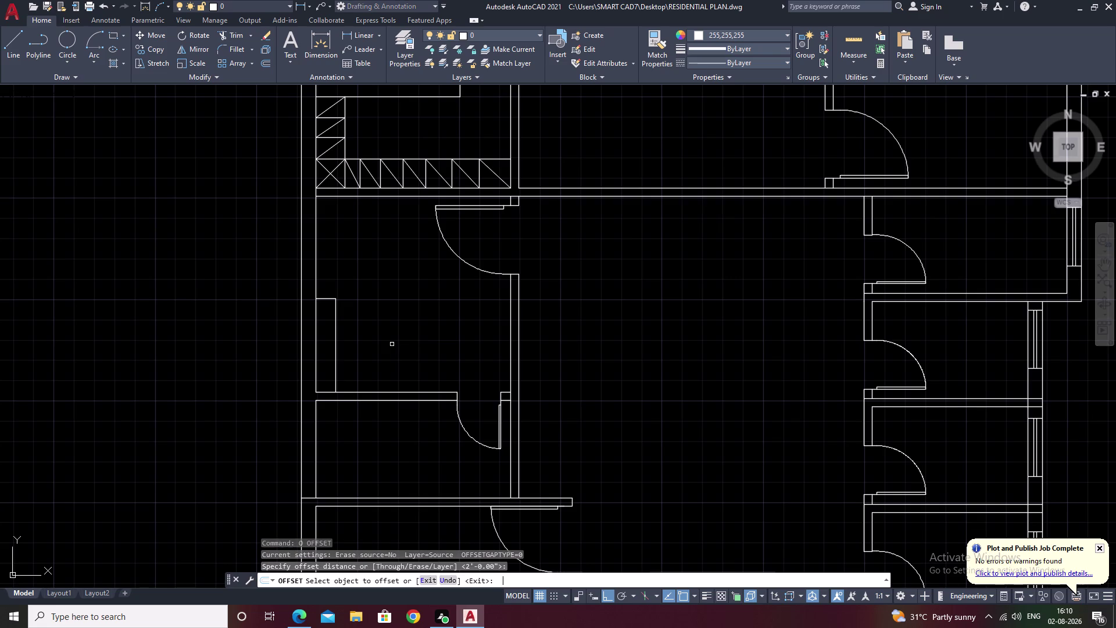
click(361, 391)
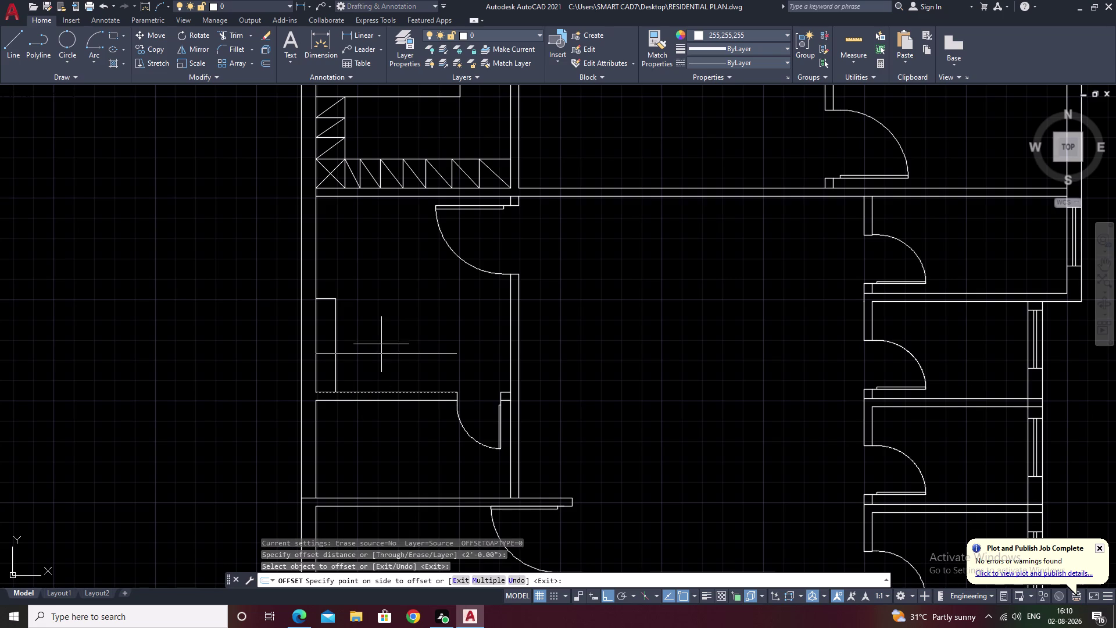
click(382, 343)
Fence-trim the crossed line segment in the small room, then end Trim.
text(tr)
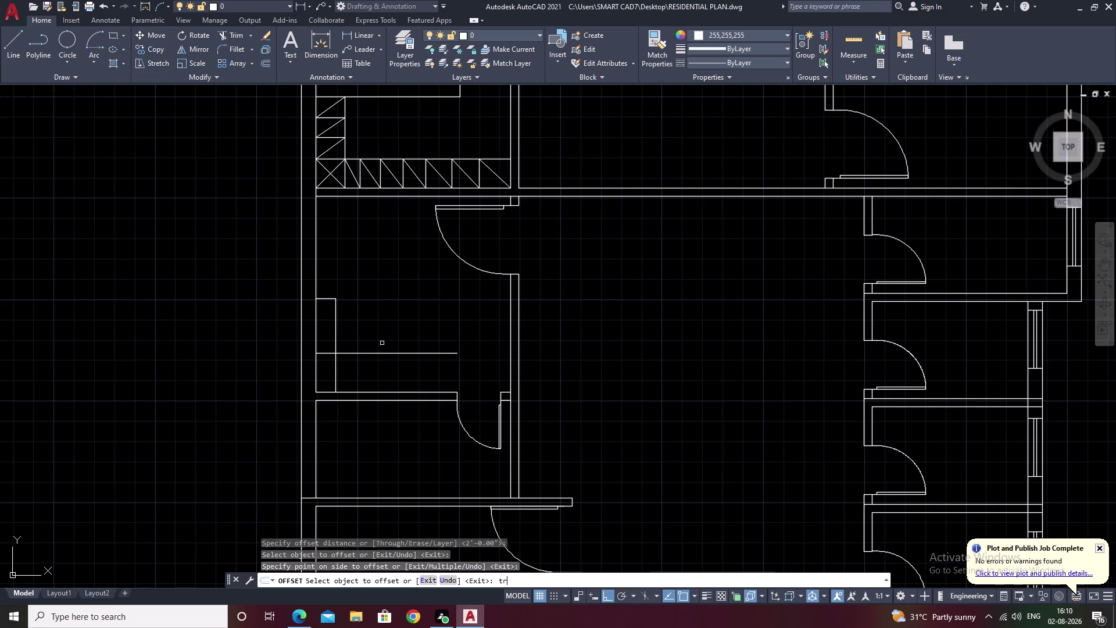
key(Escape)
key(y)
key(BackSpace)
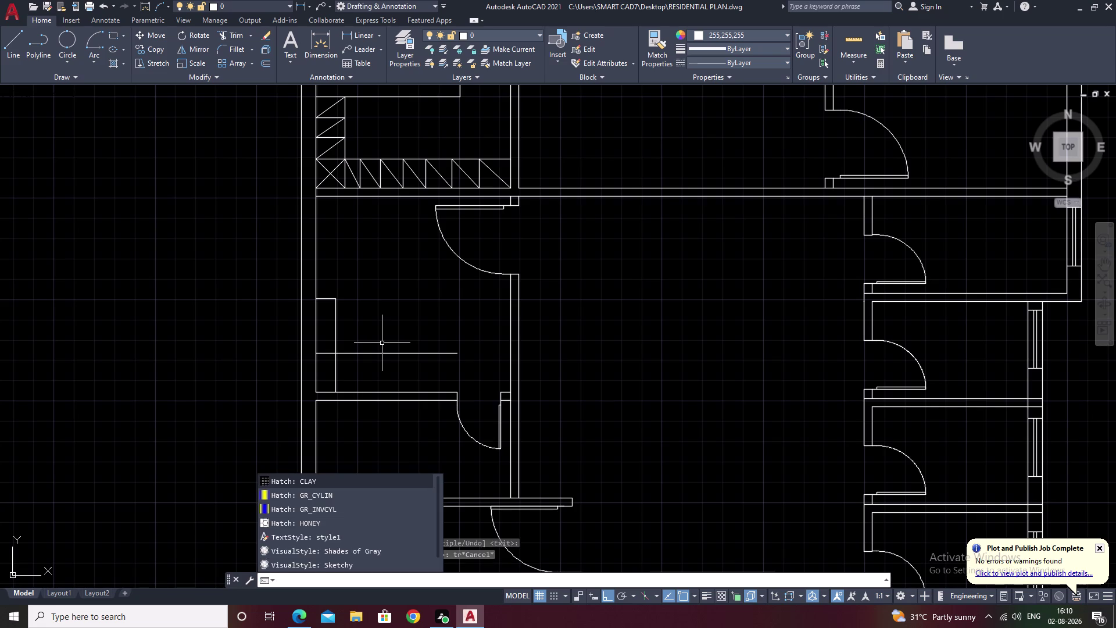
text(tr)
key(space)
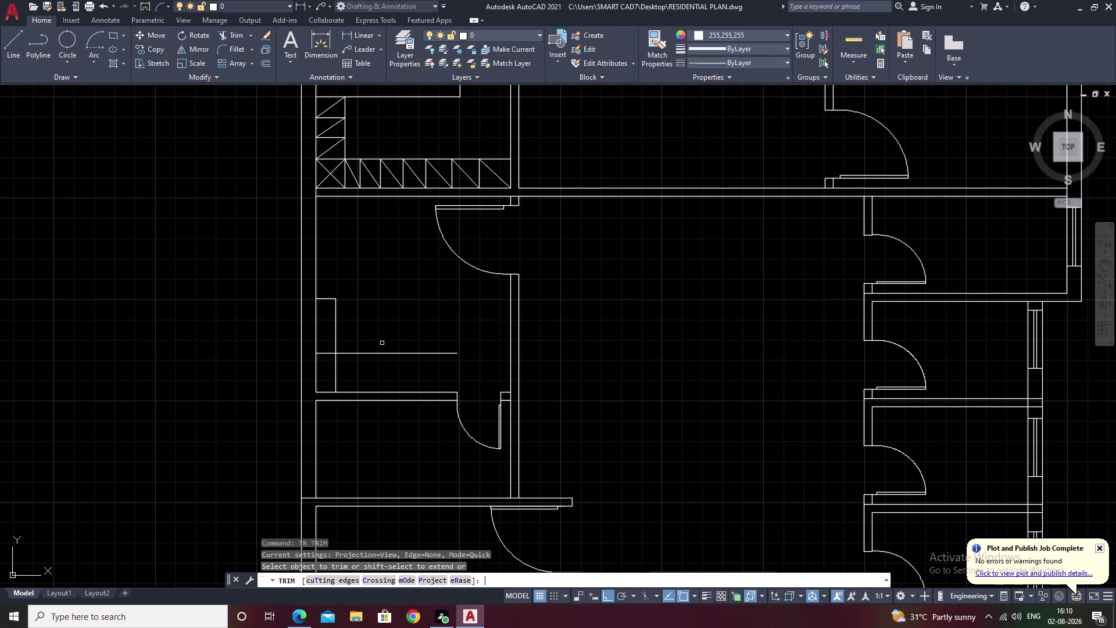
scroll(up, 3)
drag(345, 295, 337, 362)
scroll(down, 3)
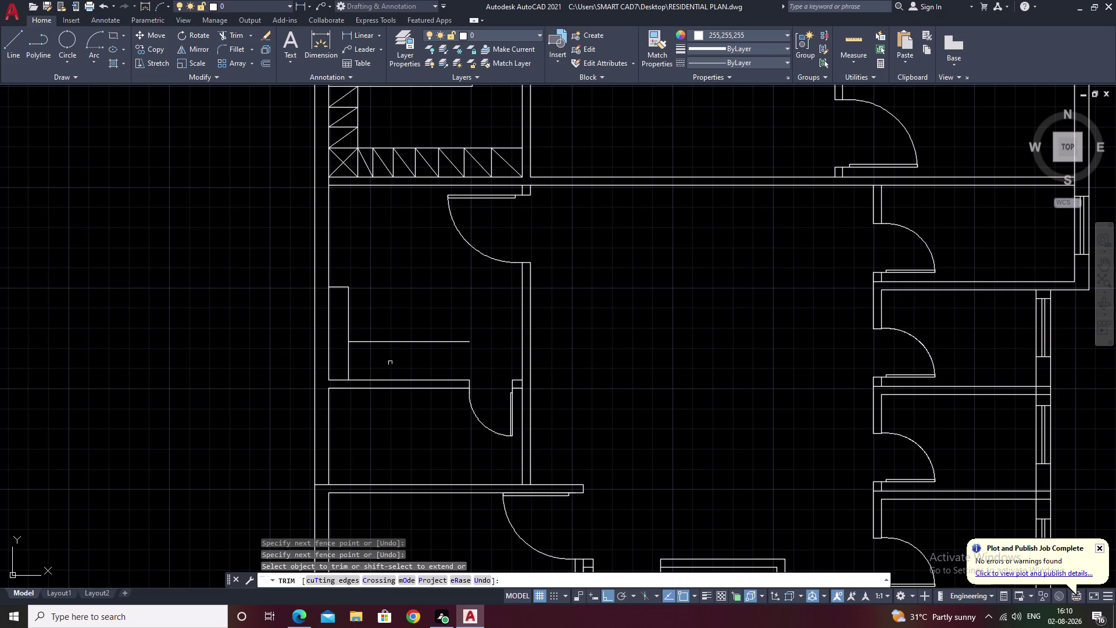
key(Escape)
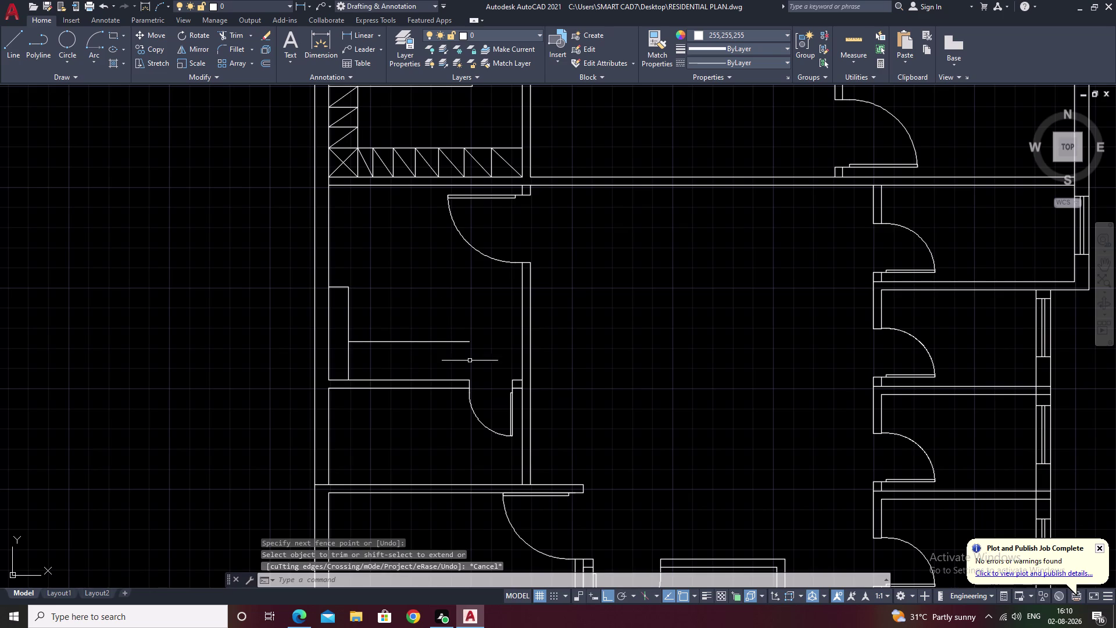
Draw a tall narrow three-sided box outline rising from the 2-foot line.
text(l)
key(space)
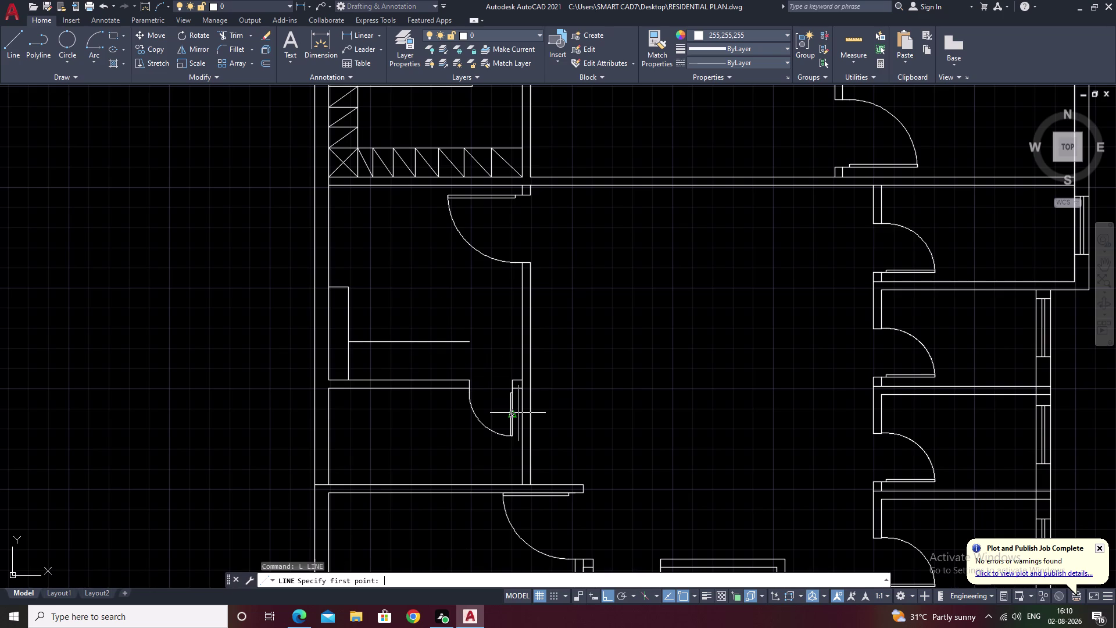
click(411, 381)
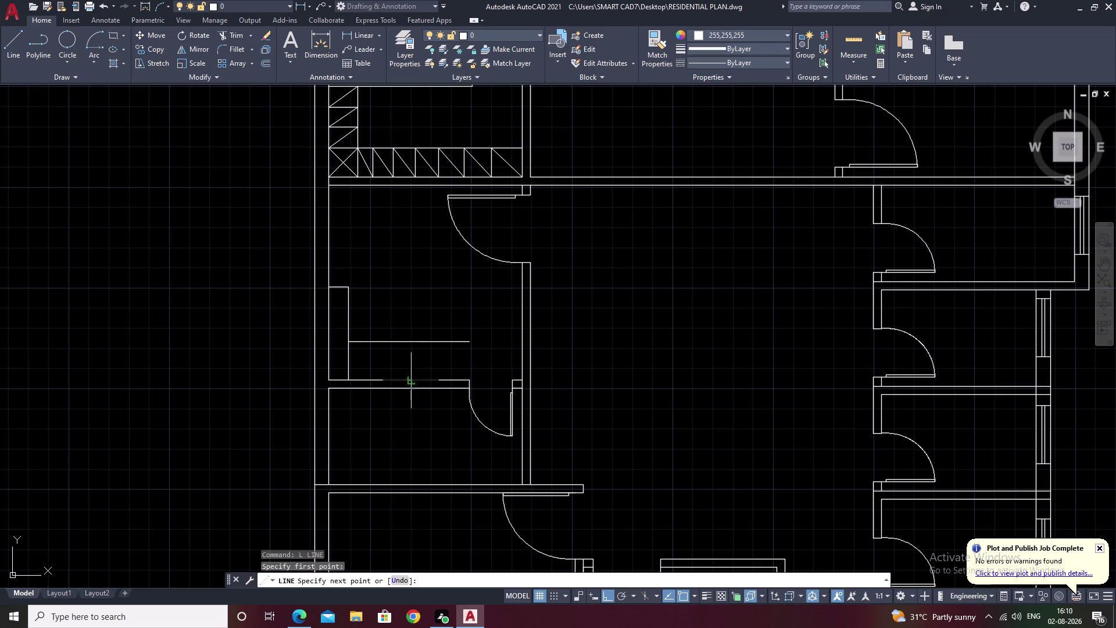
click(411, 289)
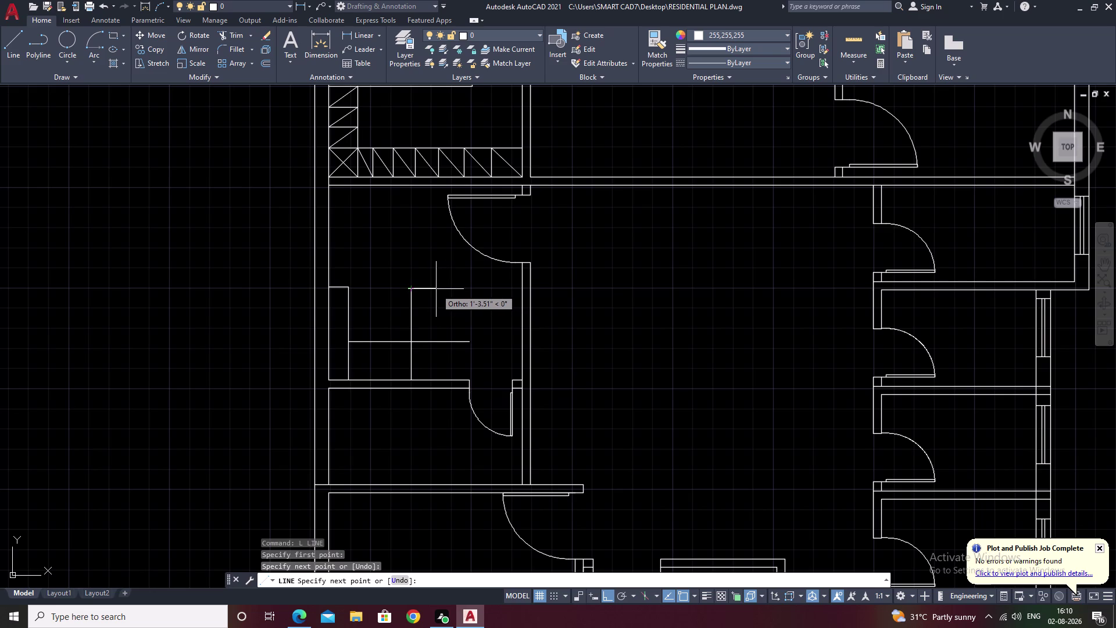
click(437, 289)
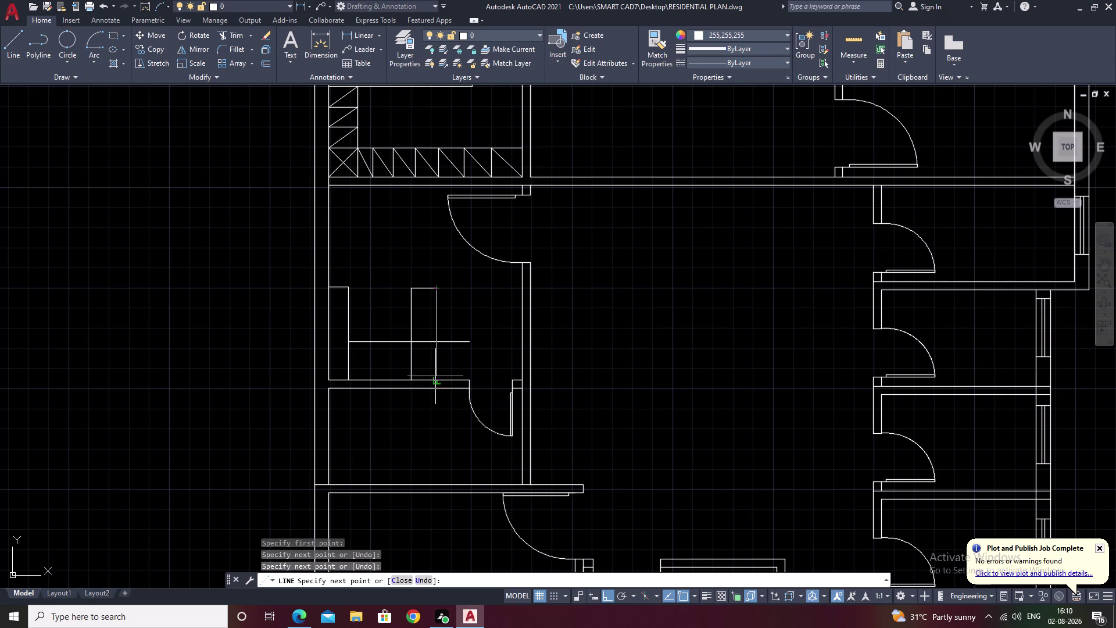
click(435, 376)
key(Escape)
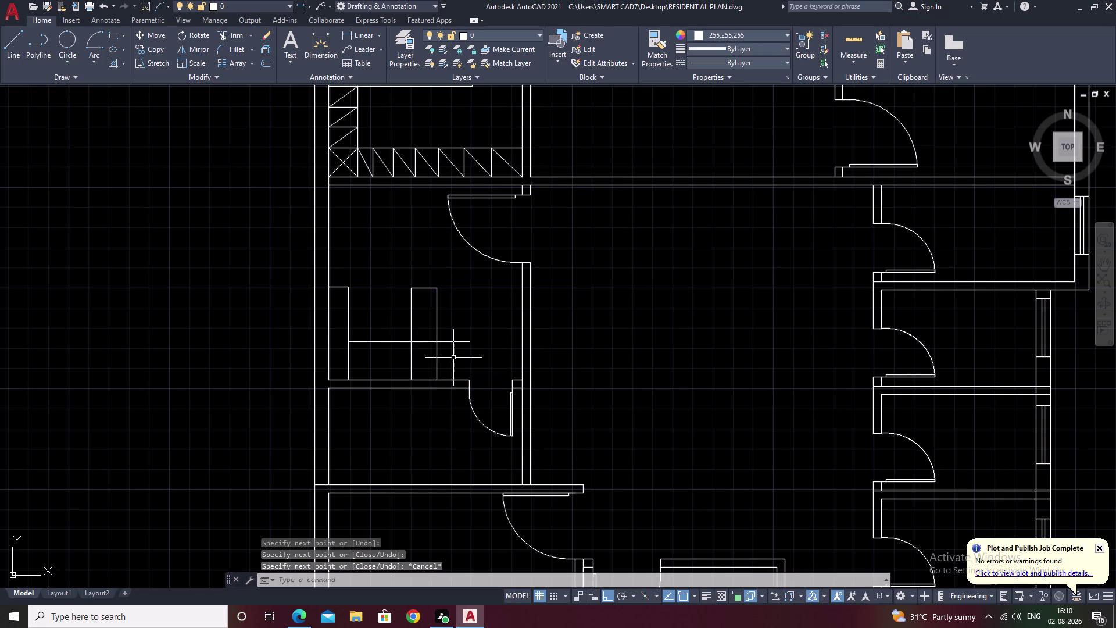
Fence-trim the shelf line segments extending past the box.
text(tr)
key(space)
drag(466, 330, 457, 367)
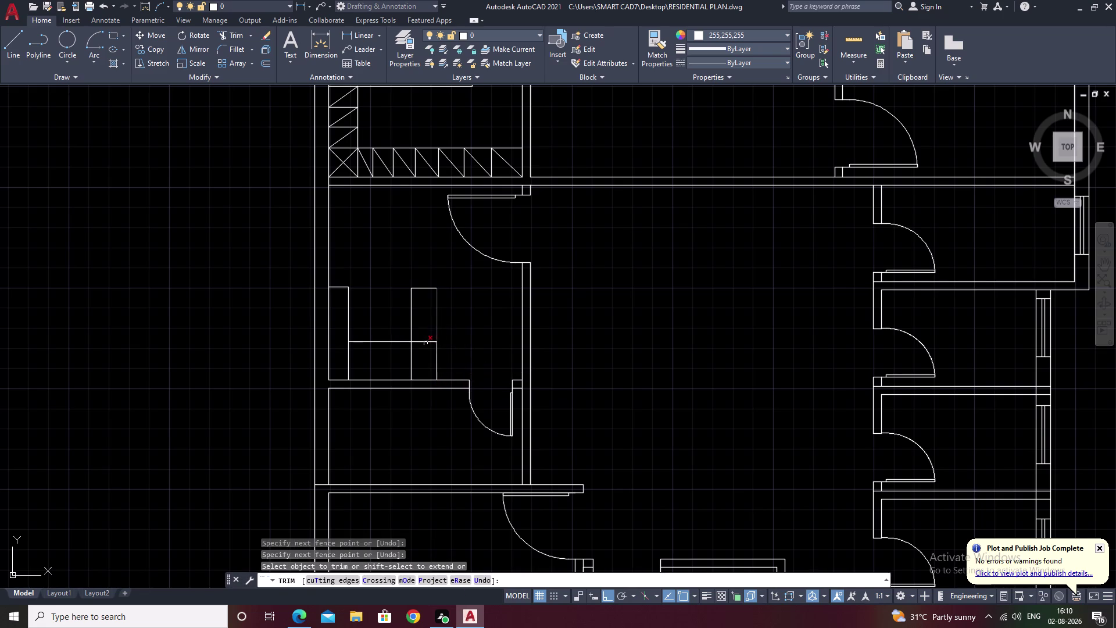
drag(427, 335, 425, 363)
scroll(down, 3)
middle_drag(442, 352, 387, 355)
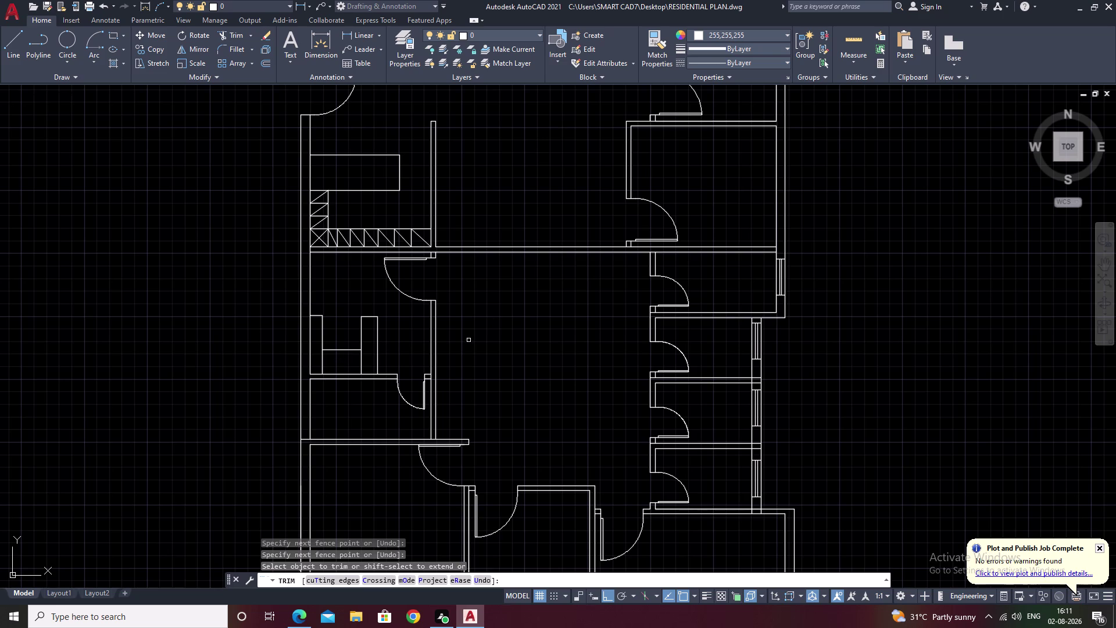
middle_drag(518, 368, 526, 233)
middle_drag(507, 298, 508, 285)
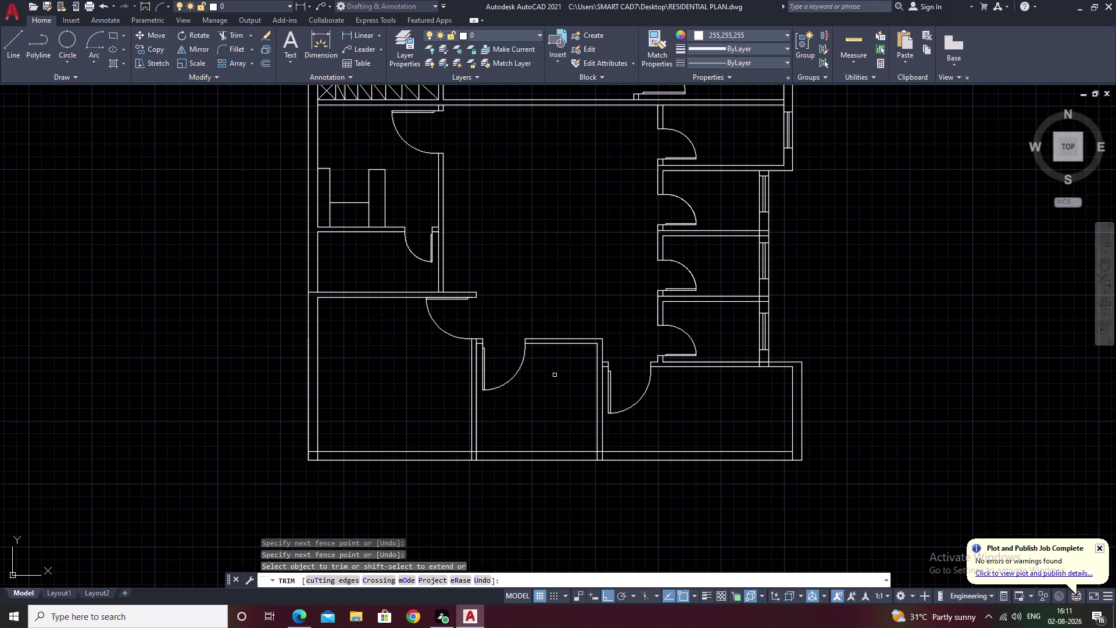
middle_drag(540, 415, 440, 415)
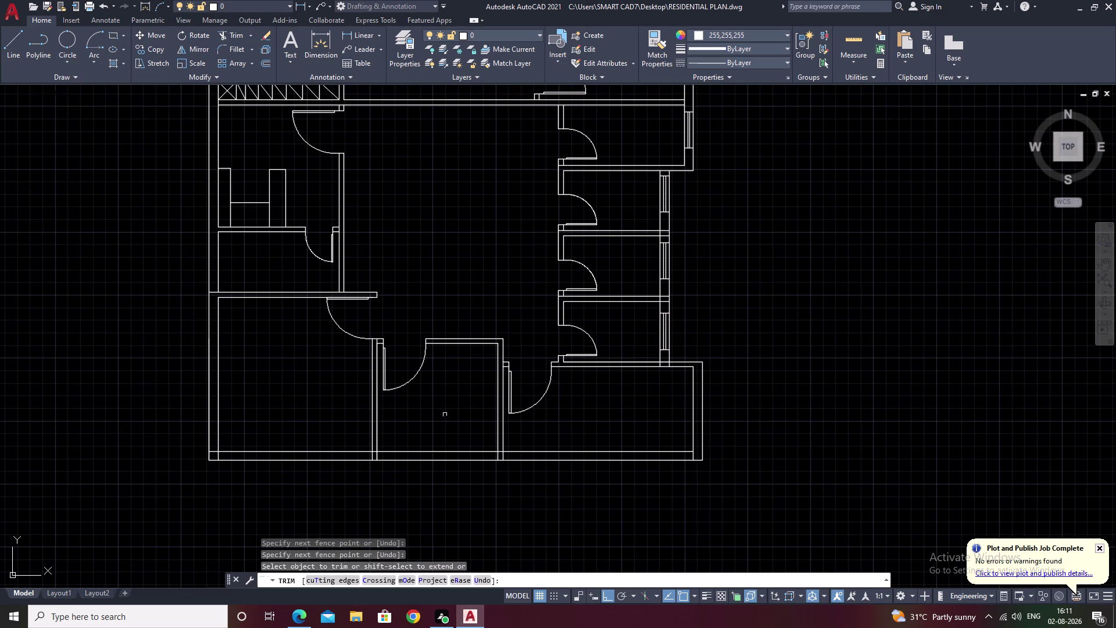
middle_drag(539, 412, 536, 406)
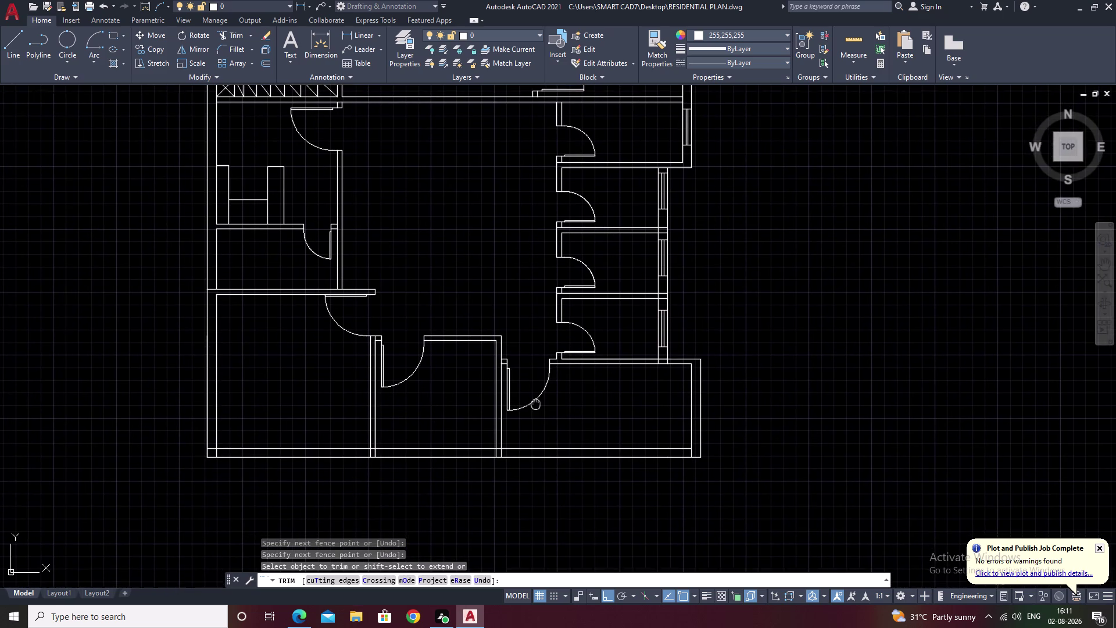
middle_drag(536, 405, 530, 381)
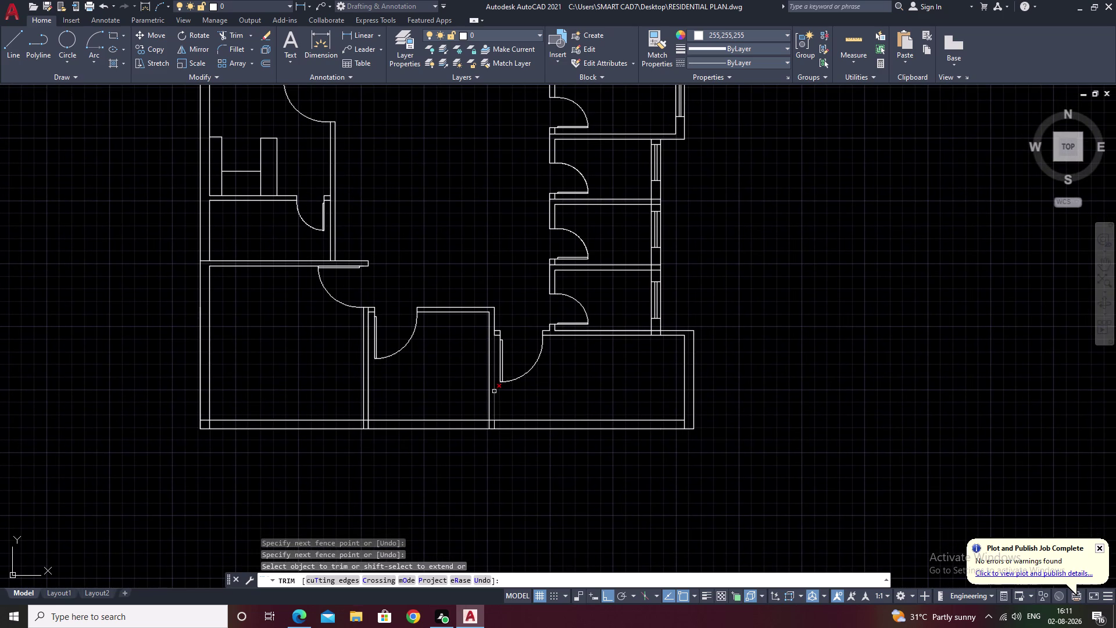
text(o)
key(space)
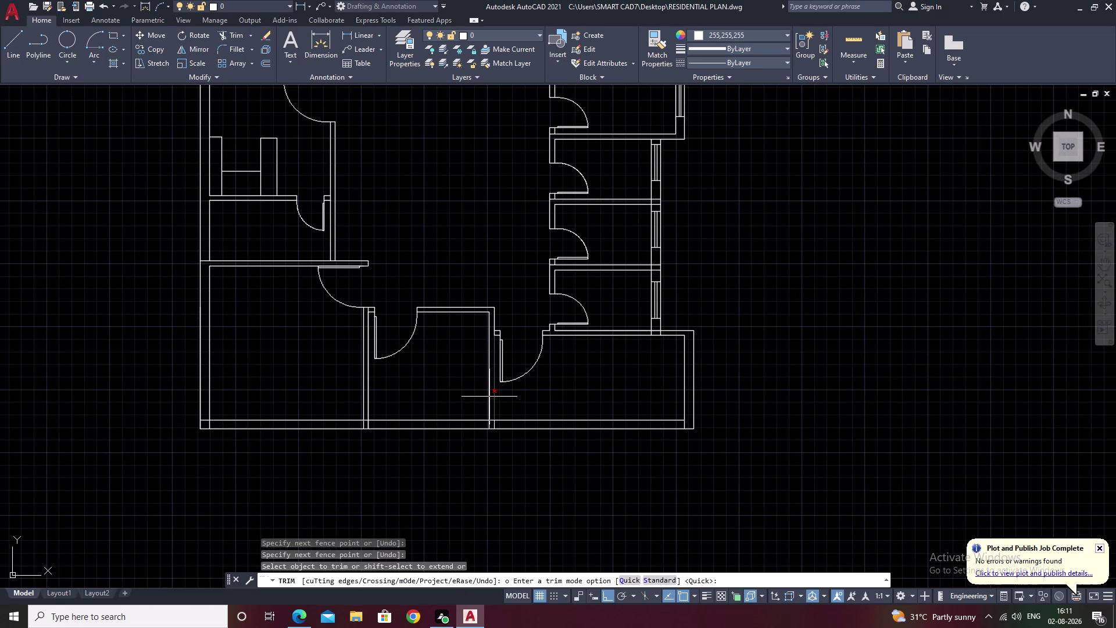
text(1')
key(space)
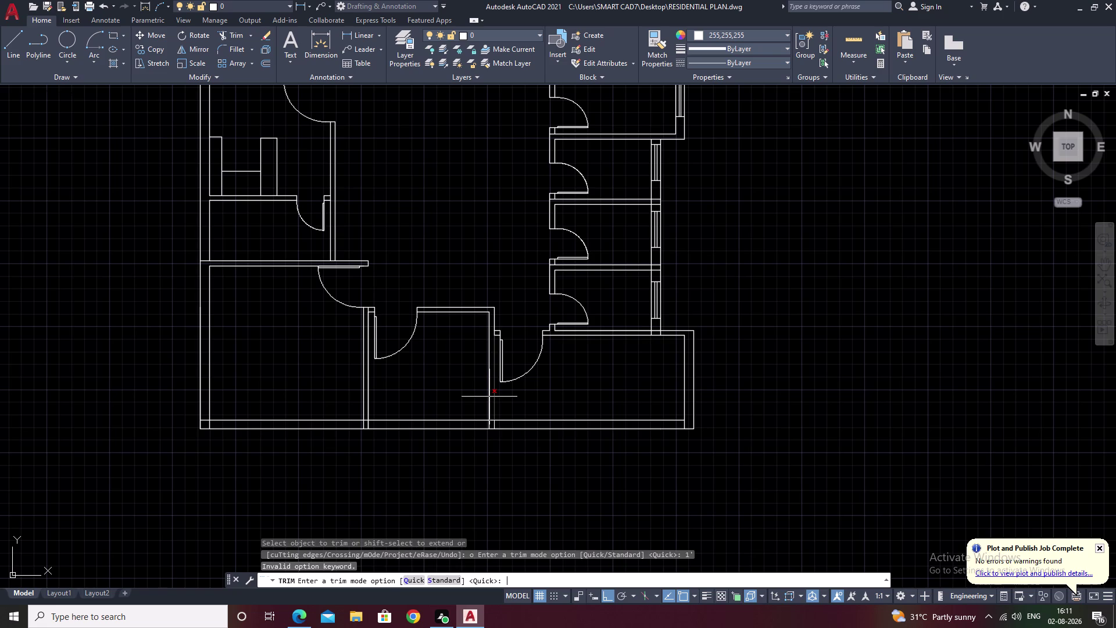
key(Escape)
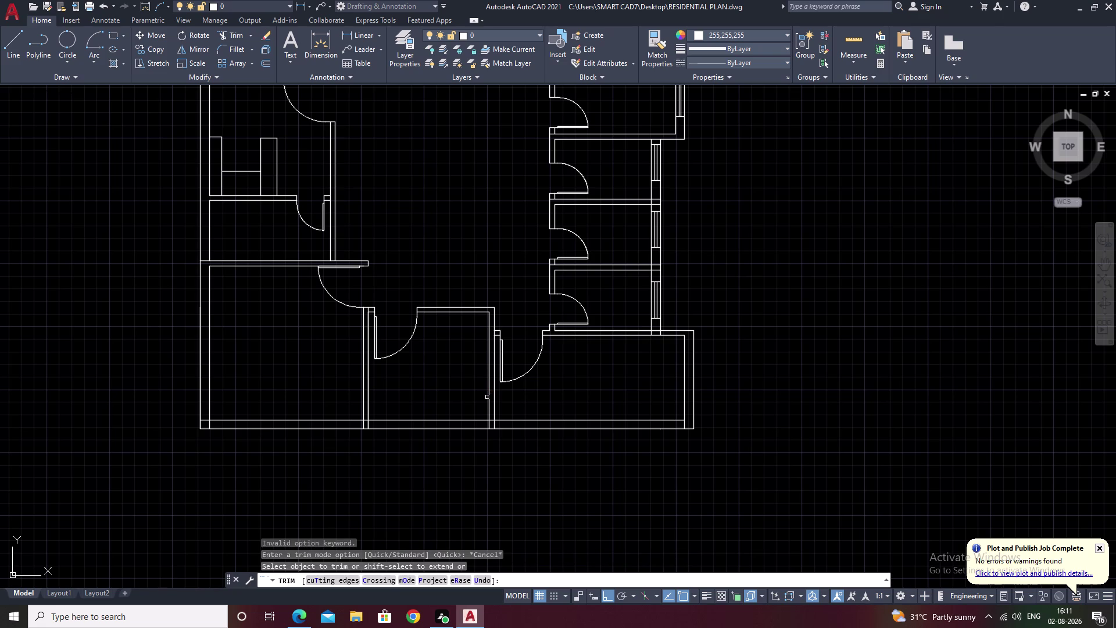
text(o 1)
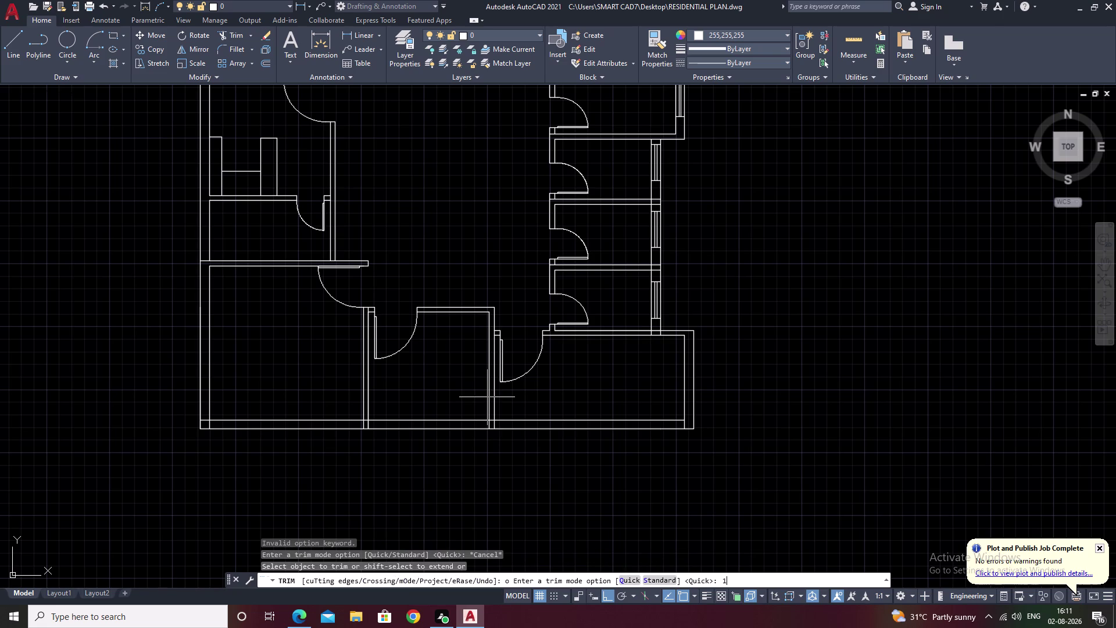
text(')
key(space)
scroll(up, 3)
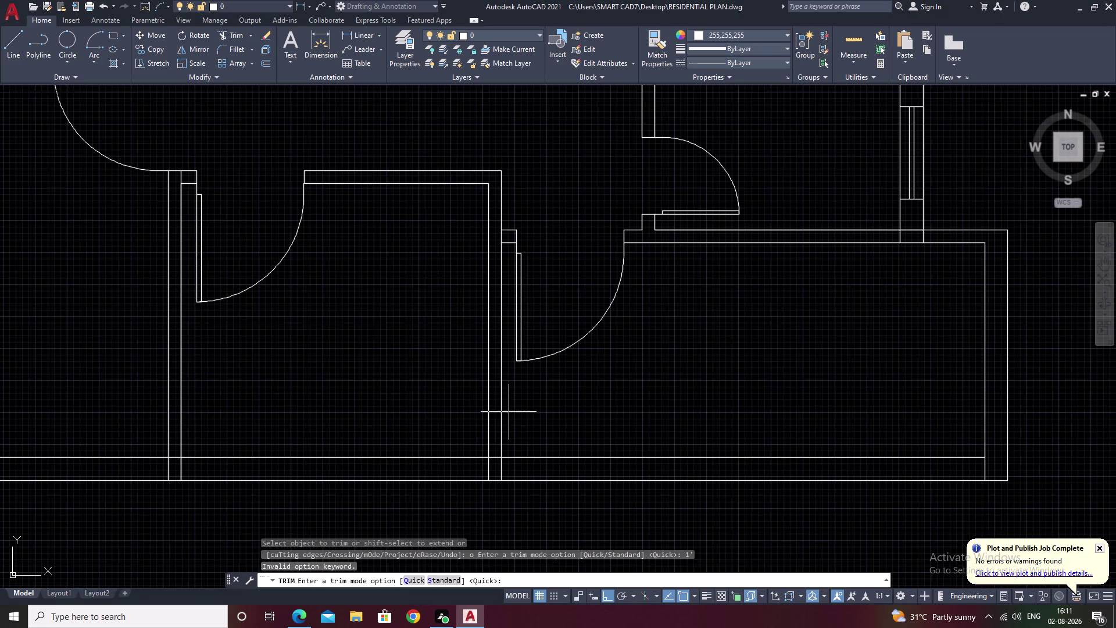
key(Escape)
key(Escape)
key(Escape)
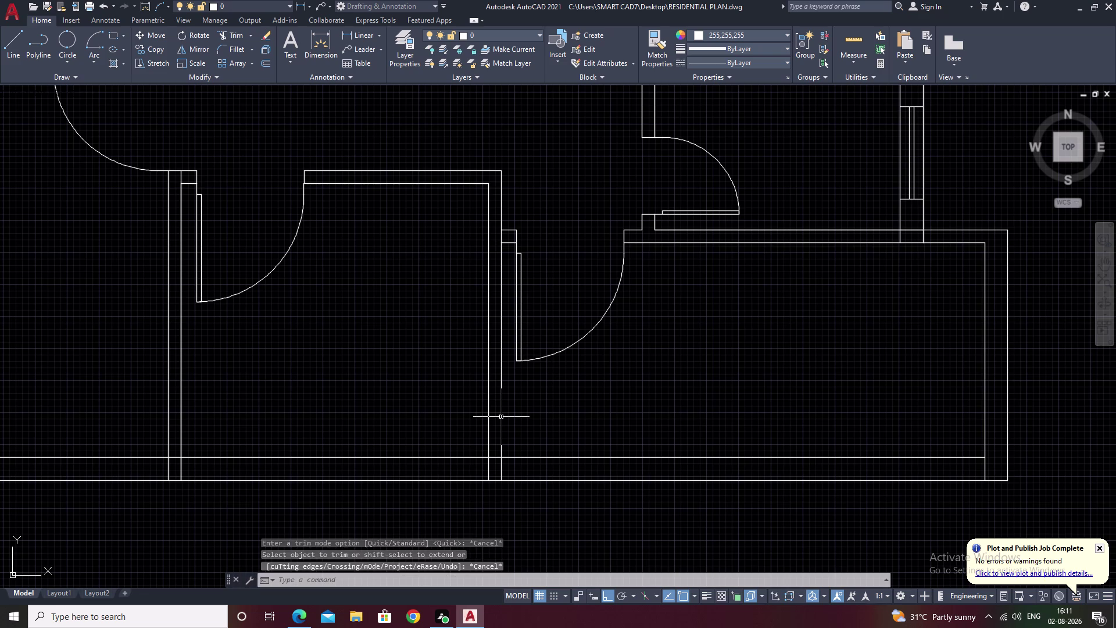
key(Escape)
text(o)
Offset the room's right inner wall line 1' inward.
key(space)
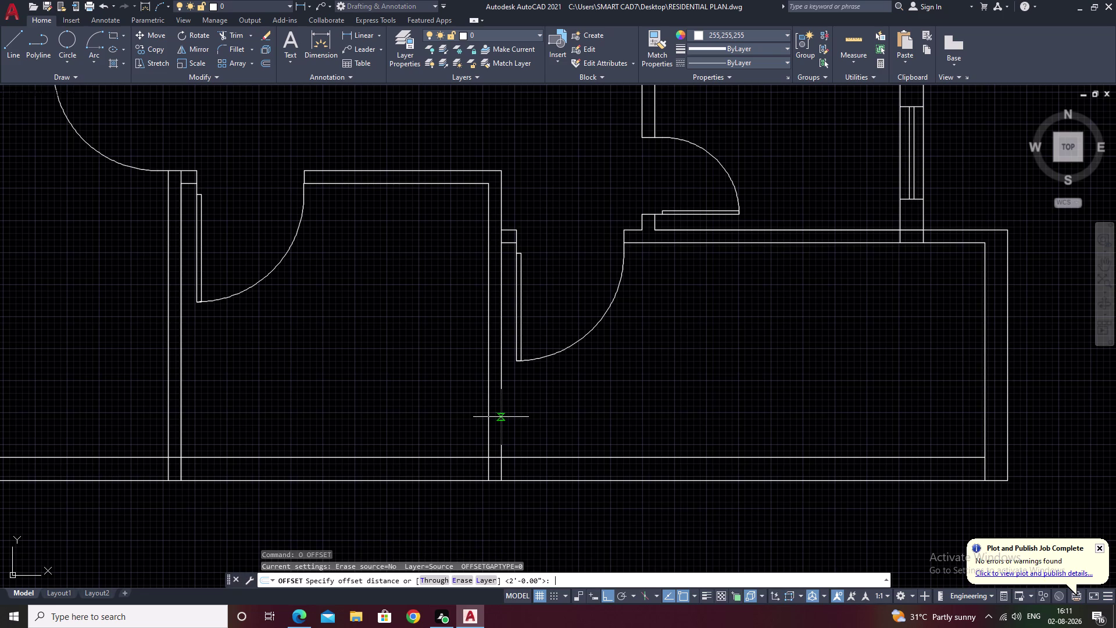
key(2)
key(BackSpace)
text(1')
key(space)
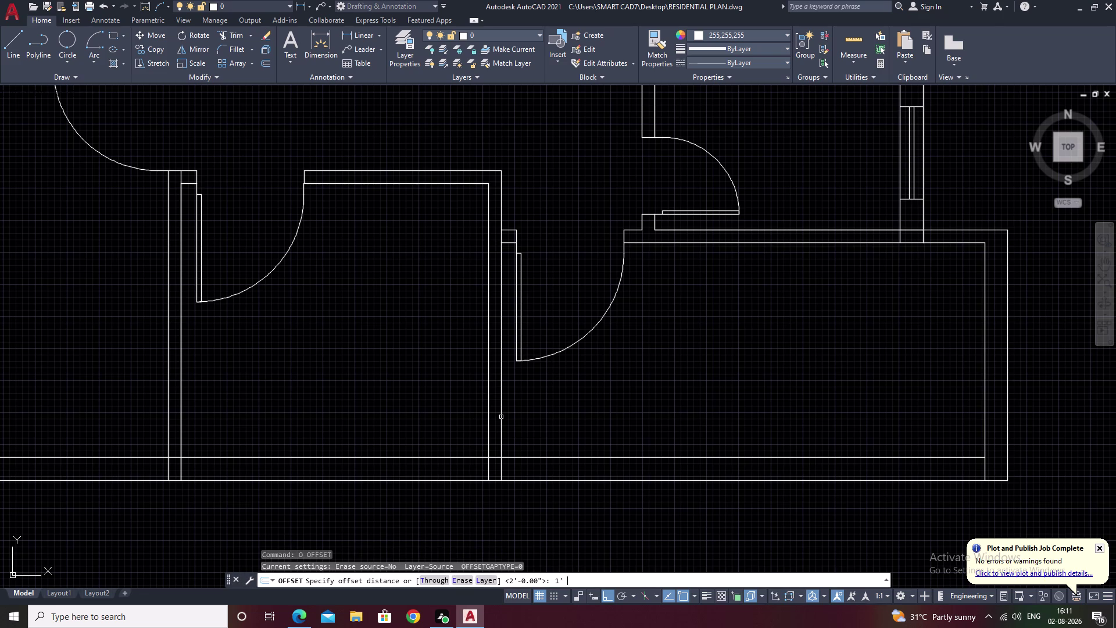
click(491, 419)
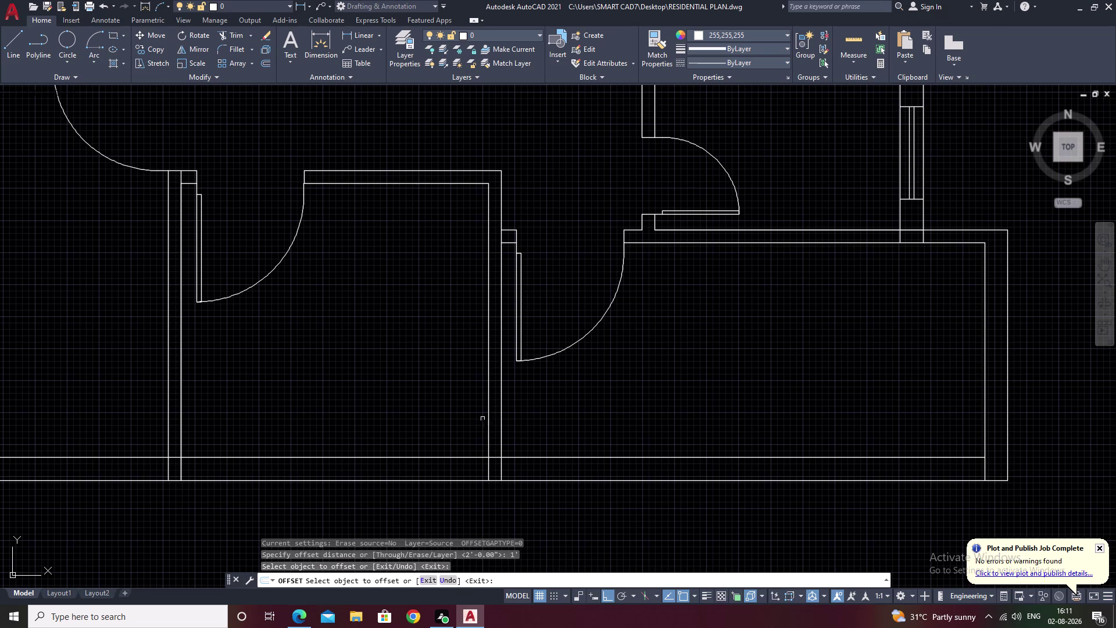
click(487, 419)
click(383, 409)
key(Escape)
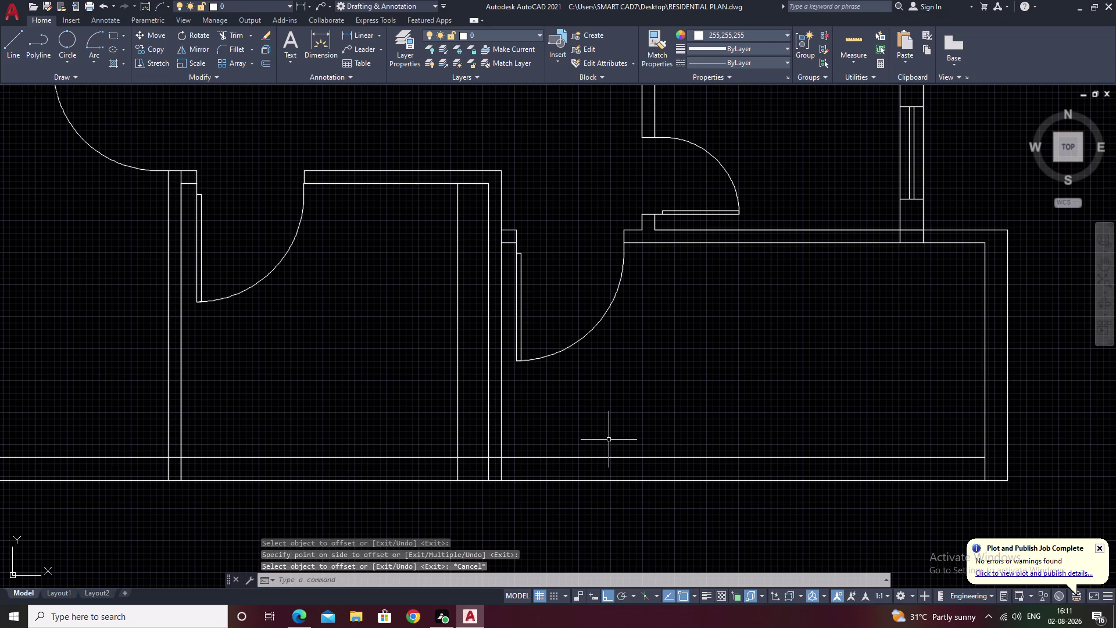
Offset the long bottom wall line 2' upward.
text(o)
key(space)
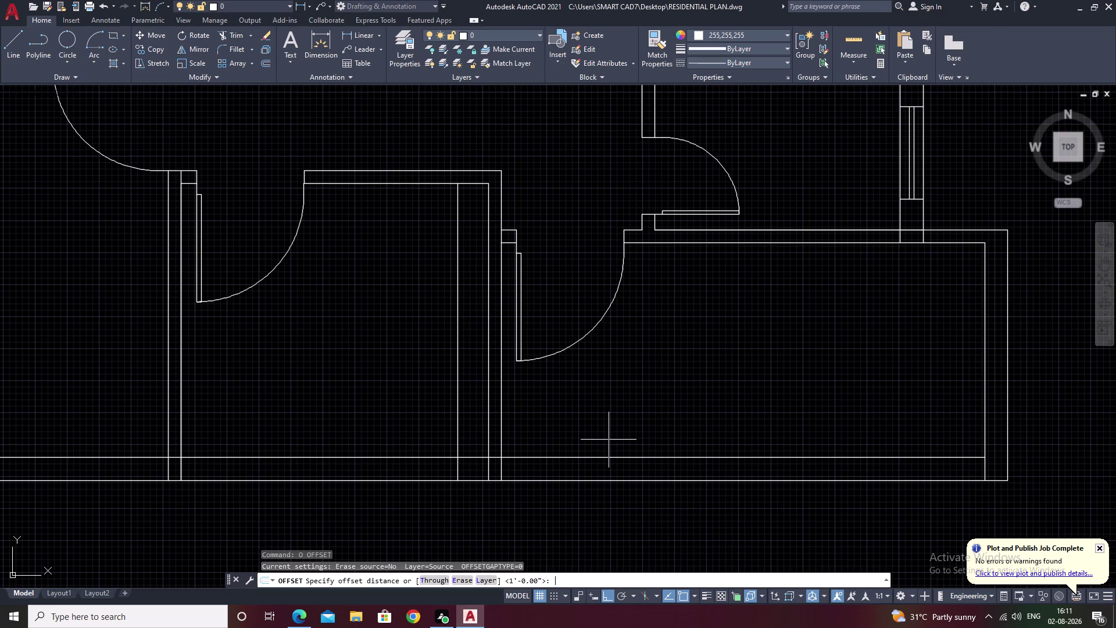
text(2')
key(space)
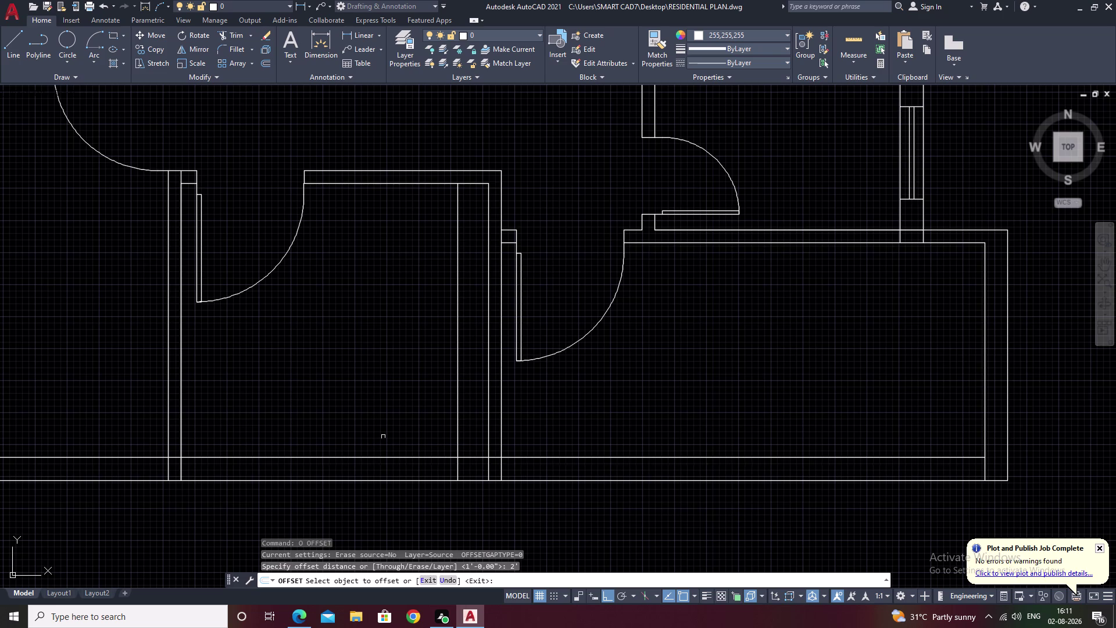
click(392, 457)
click(383, 358)
key(Escape)
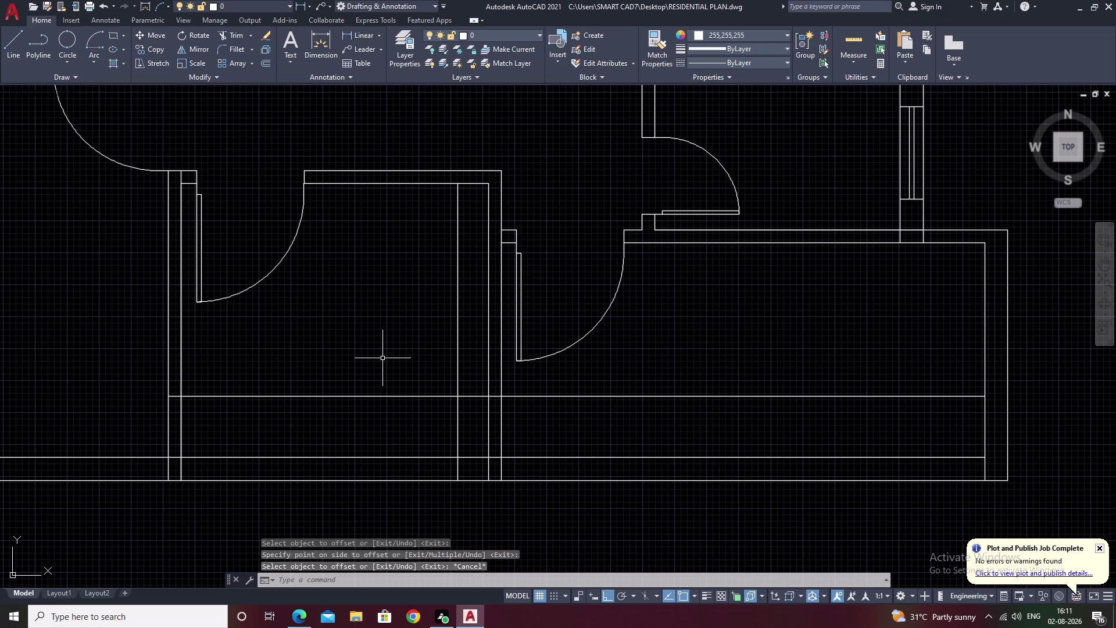
text(tr)
key(space)
scroll(up, 3)
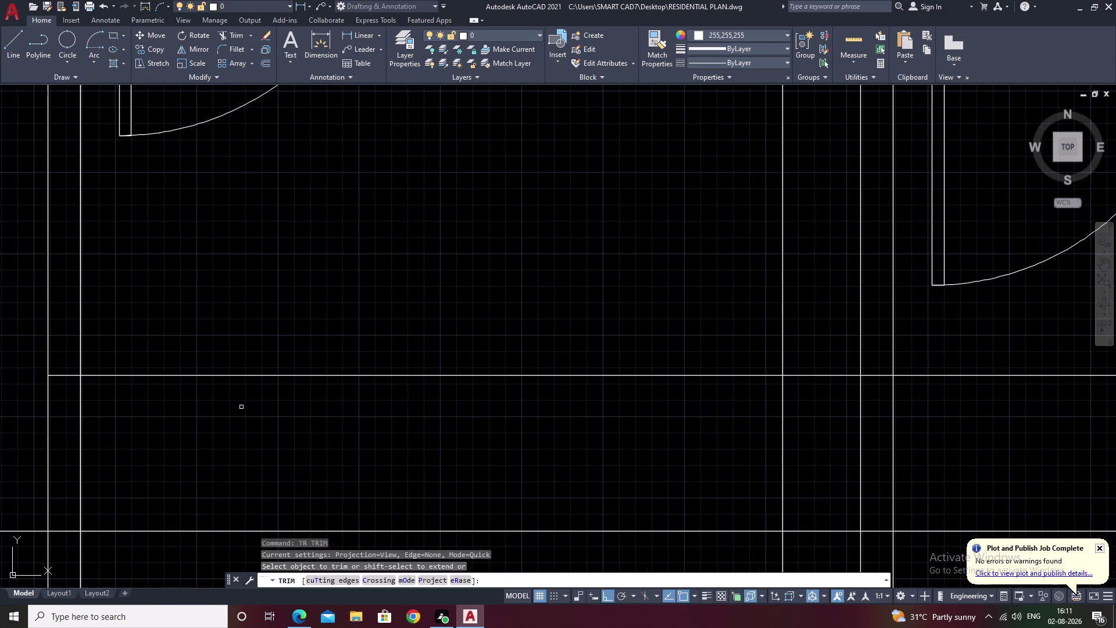
Fence-trim the counter line segments crossing the wall lines.
drag(63, 361, 61, 378)
scroll(down, 3)
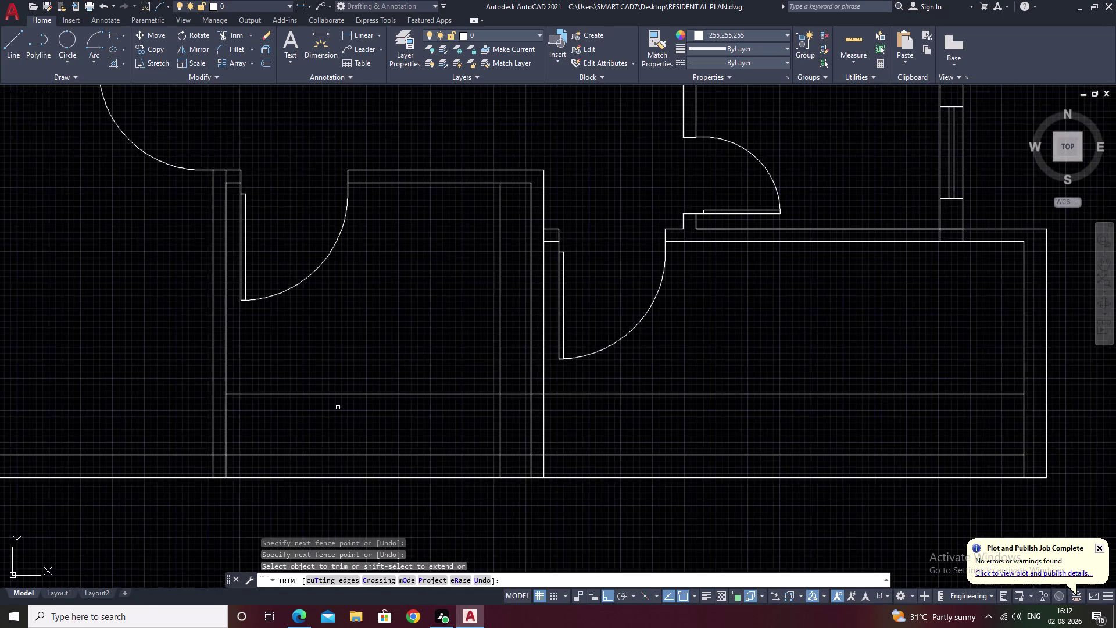
middle_drag(339, 408, 246, 412)
scroll(up, 3)
drag(330, 305, 320, 388)
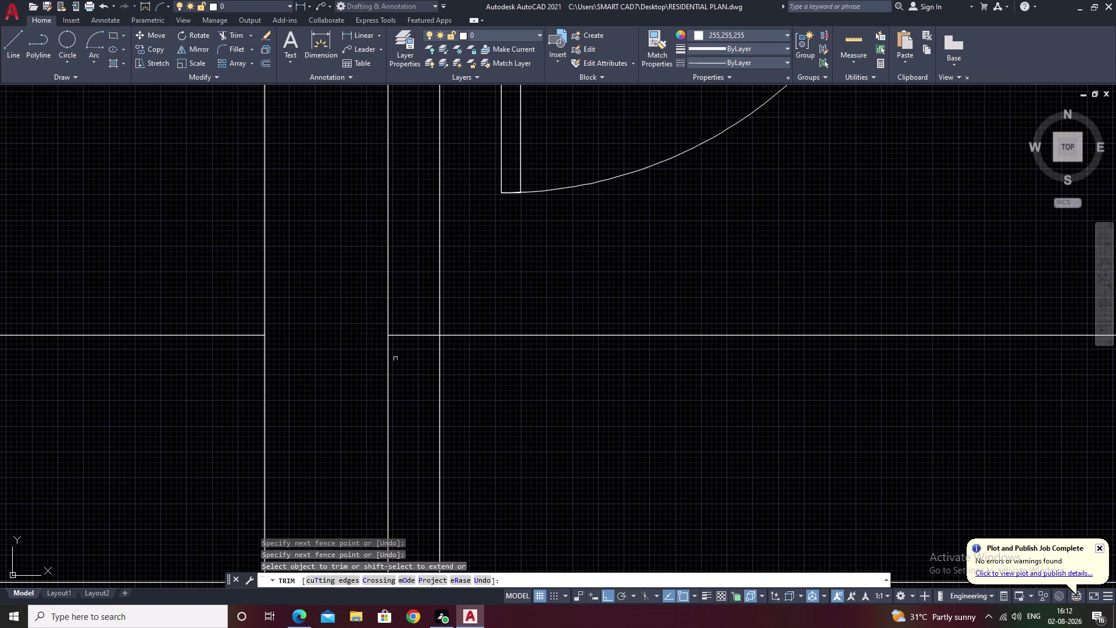
drag(422, 319, 416, 394)
scroll(down, 3)
key(Escape)
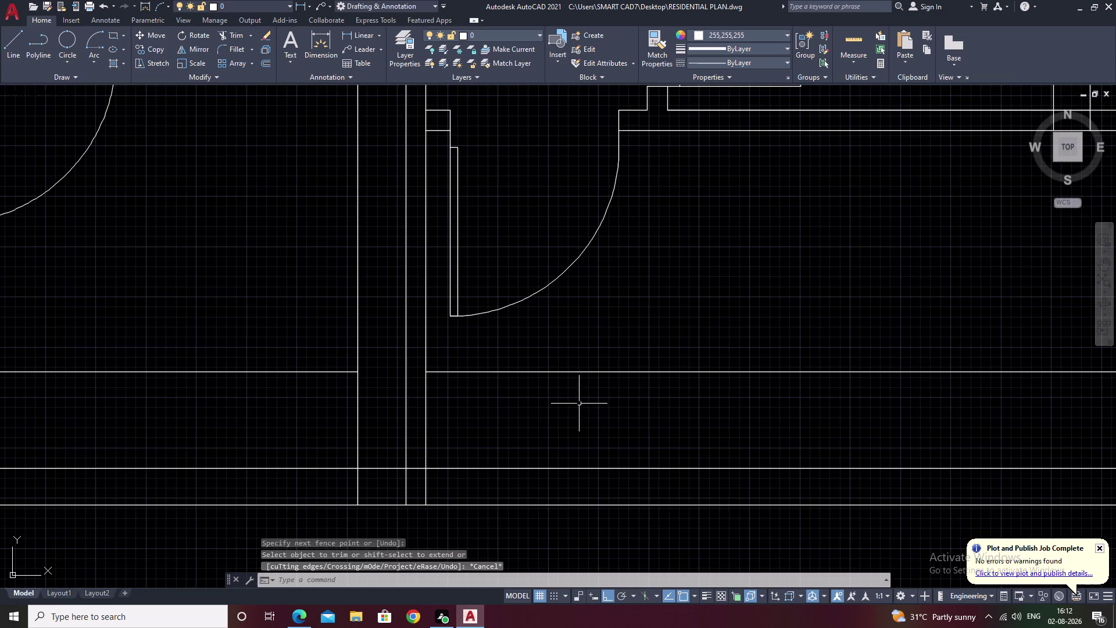
Erase the leftover counter line piece.
drag(613, 341, 564, 418)
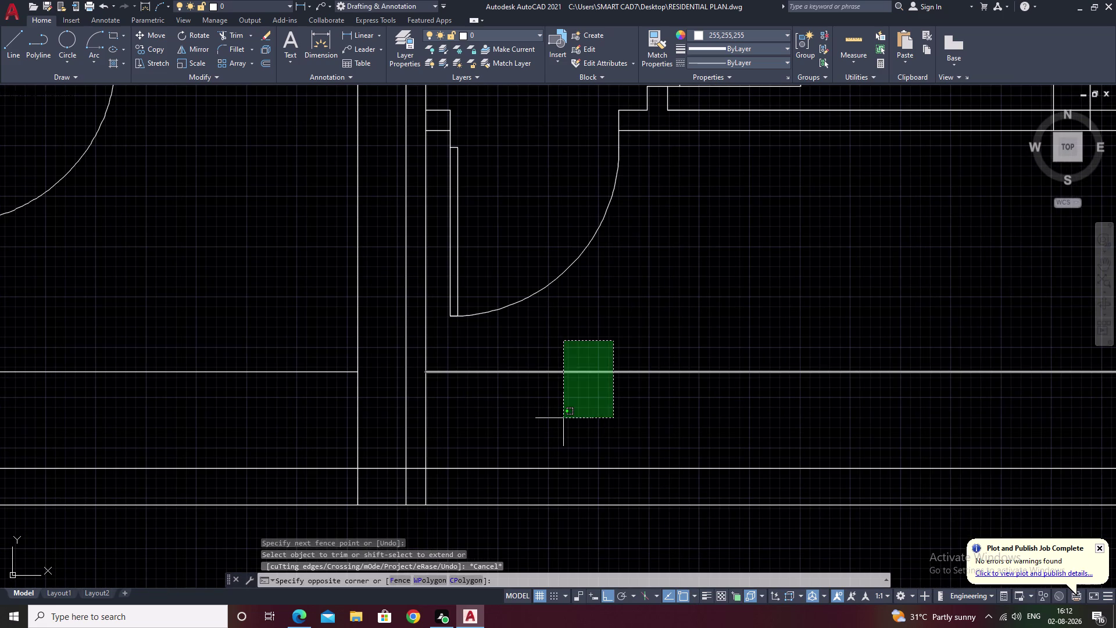
click(563, 418)
text(e)
key(space)
middle_drag(465, 398, 472, 398)
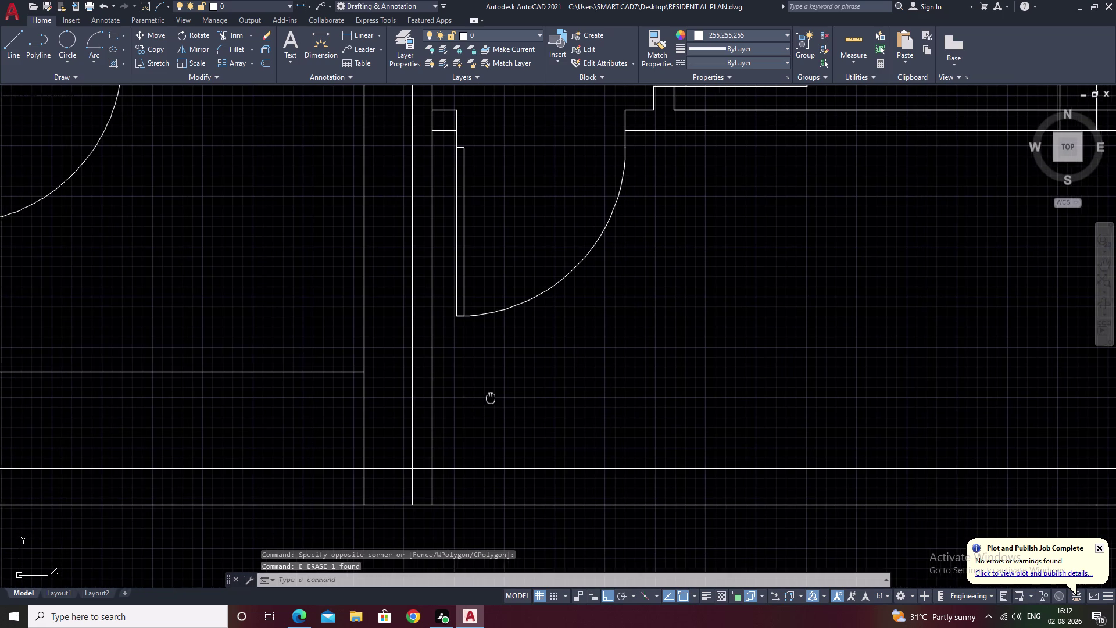
middle_drag(472, 398, 755, 420)
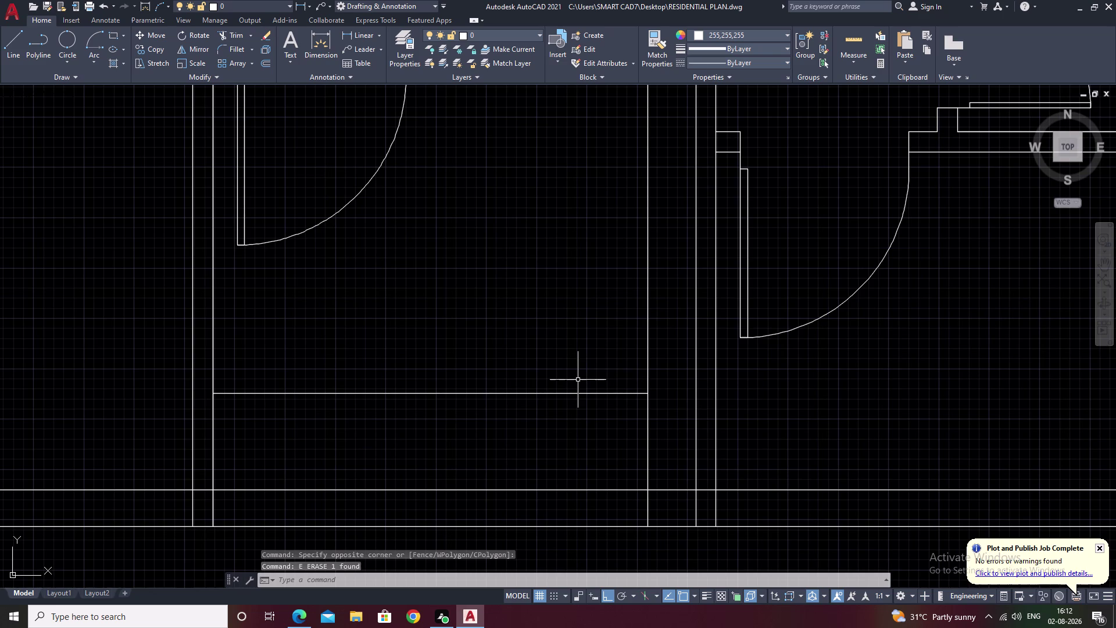
Extend the 2-foot horizontal counter line to the right outer wall.
text(e)
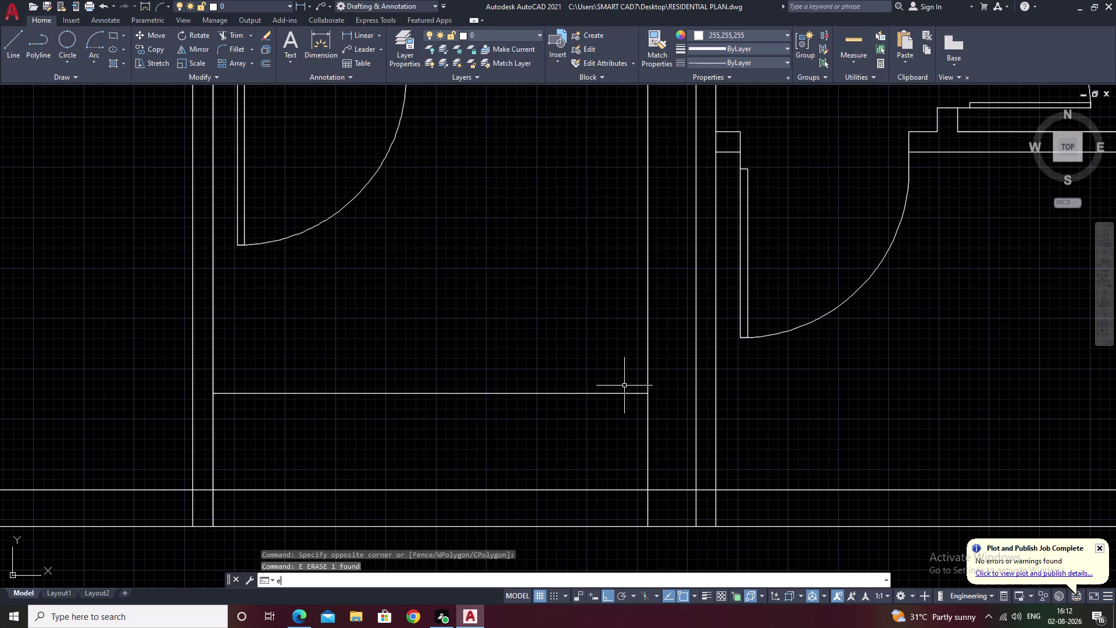
text(x)
key(space)
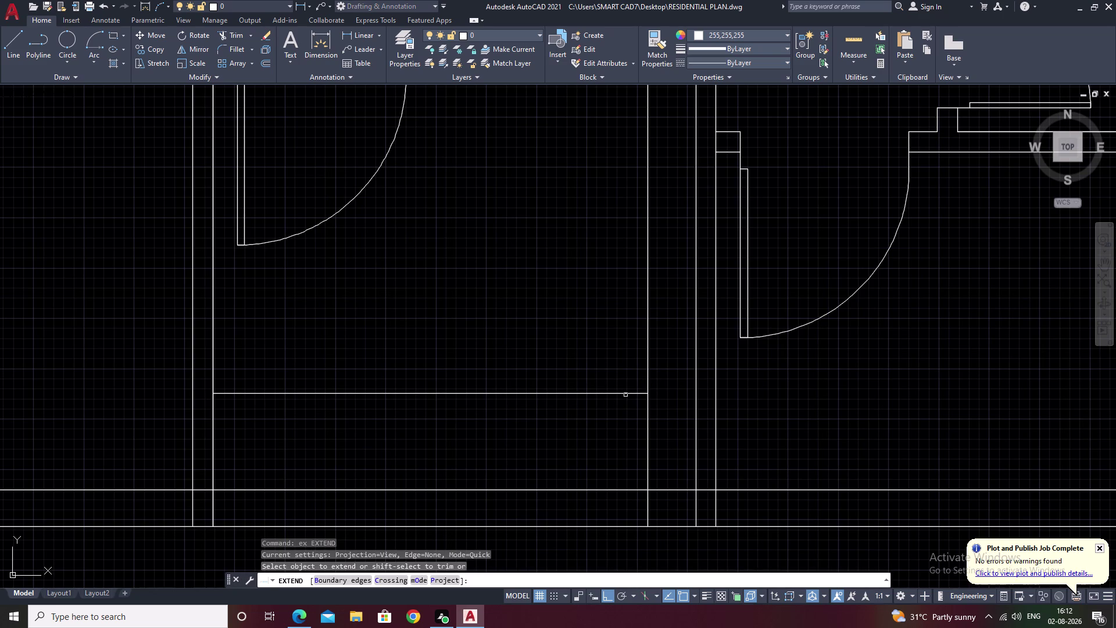
click(629, 393)
key(Escape)
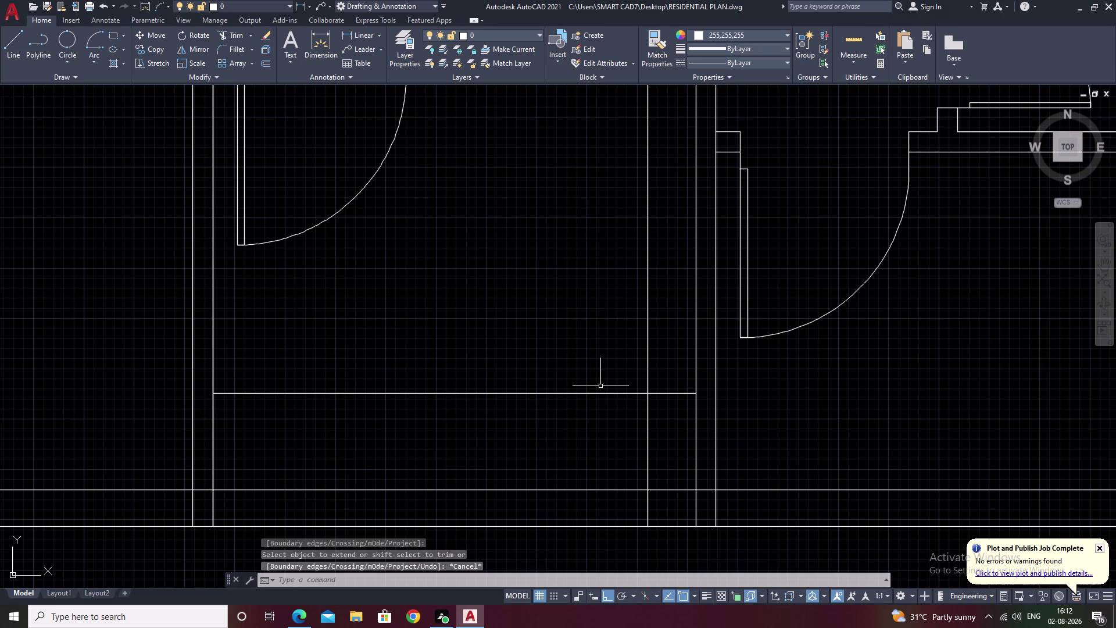
middle_drag(560, 366, 568, 399)
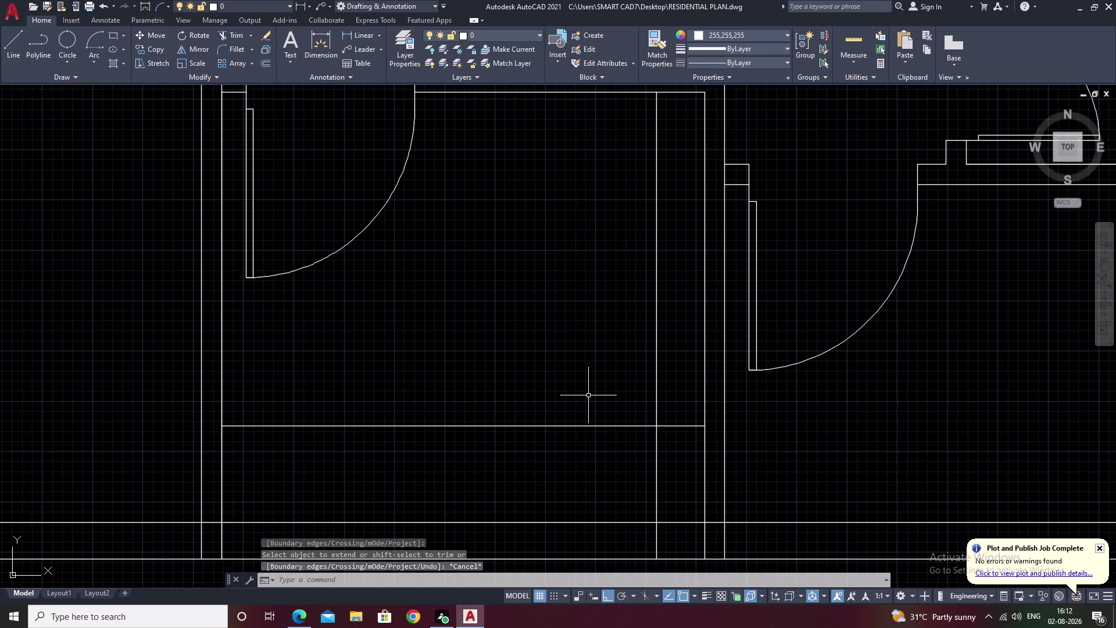
key(Escape)
Offset the counter line 2' upward.
text(o)
key(space)
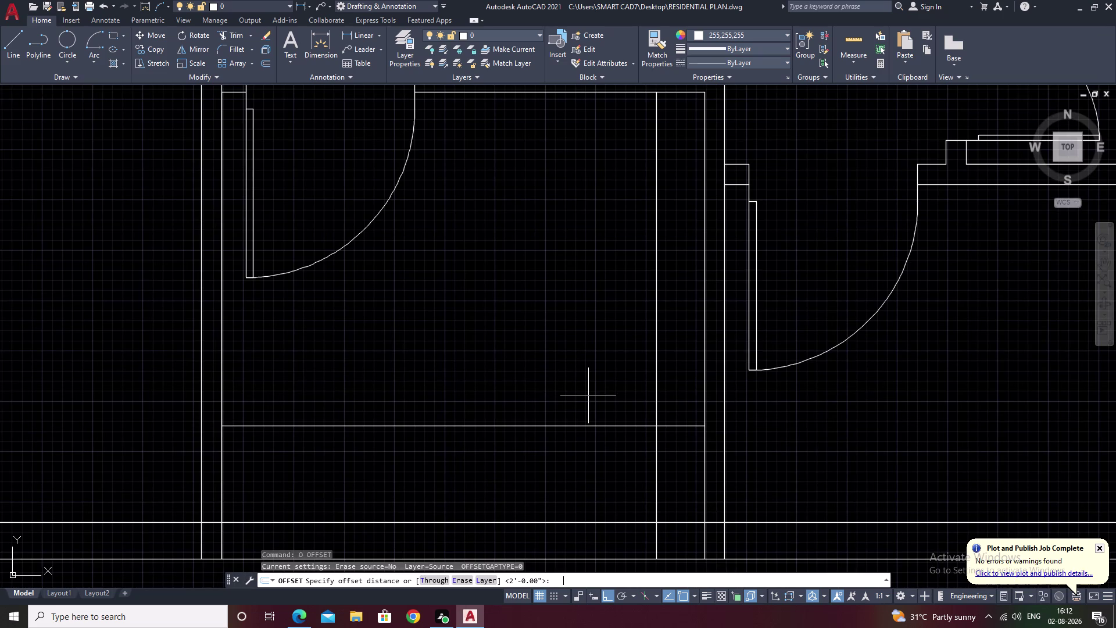
text(2')
key(space)
click(573, 426)
click(567, 368)
key(Escape)
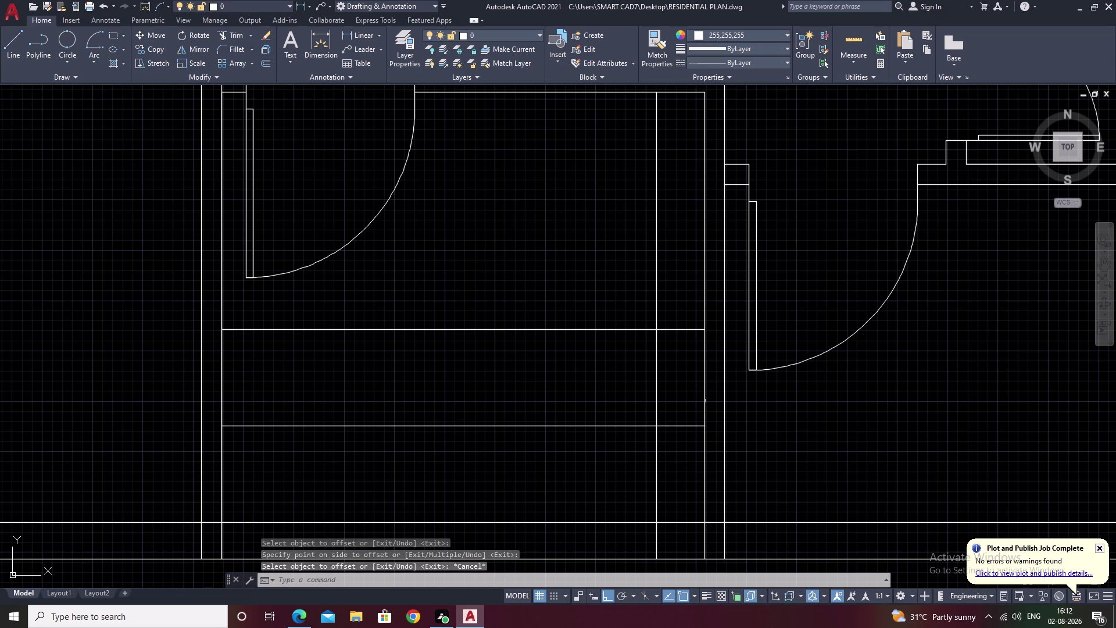
Offset the right wall line 4' into the room.
text(o)
key(space)
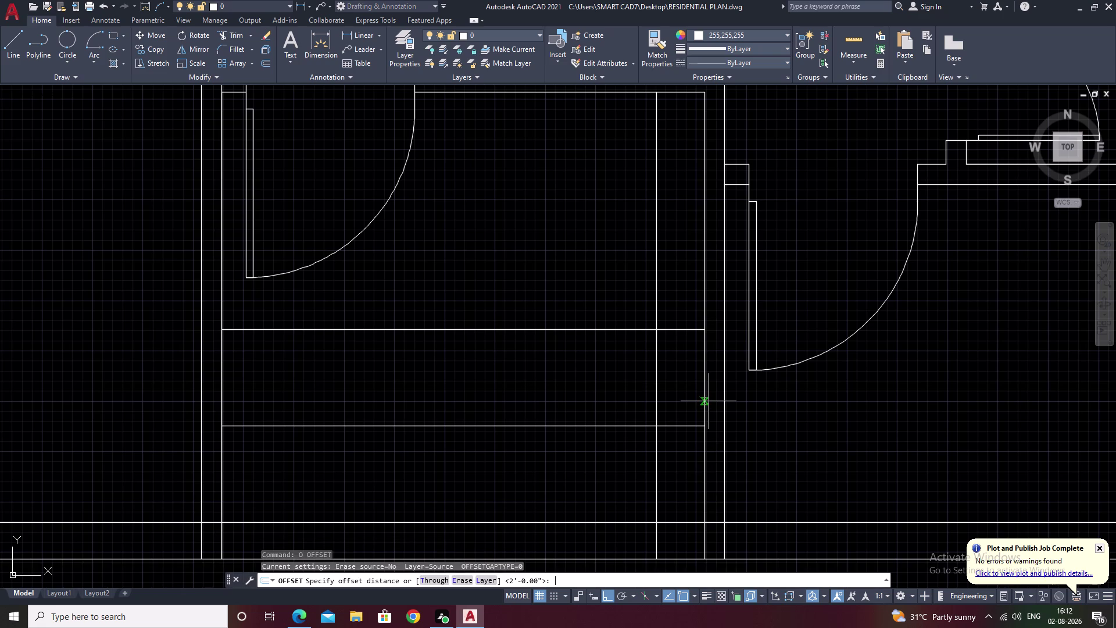
text(4')
key(space)
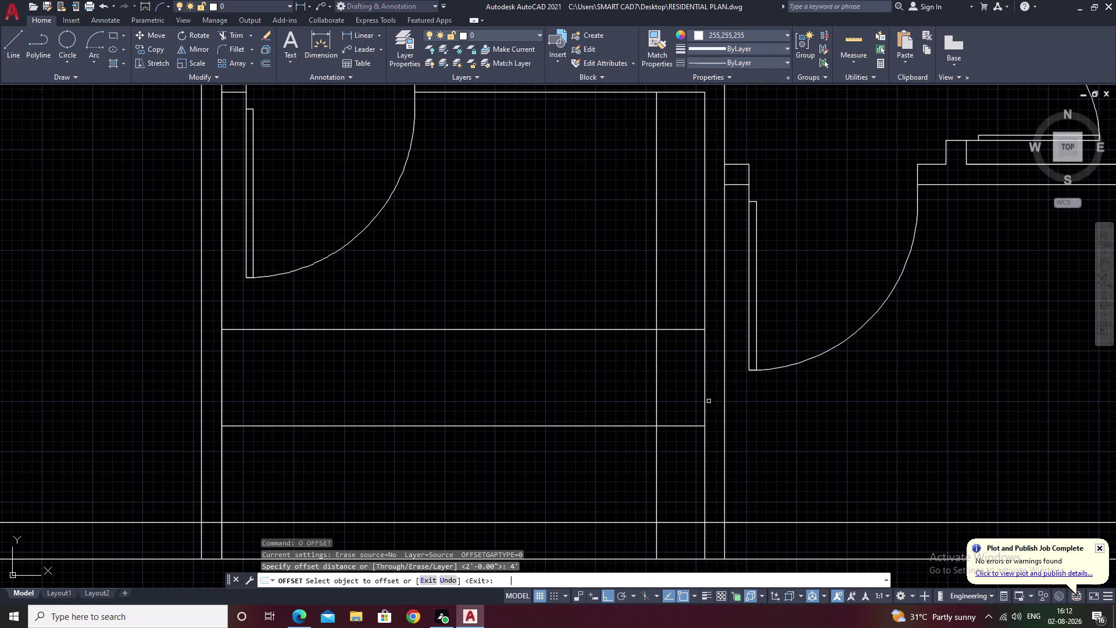
click(704, 389)
click(597, 391)
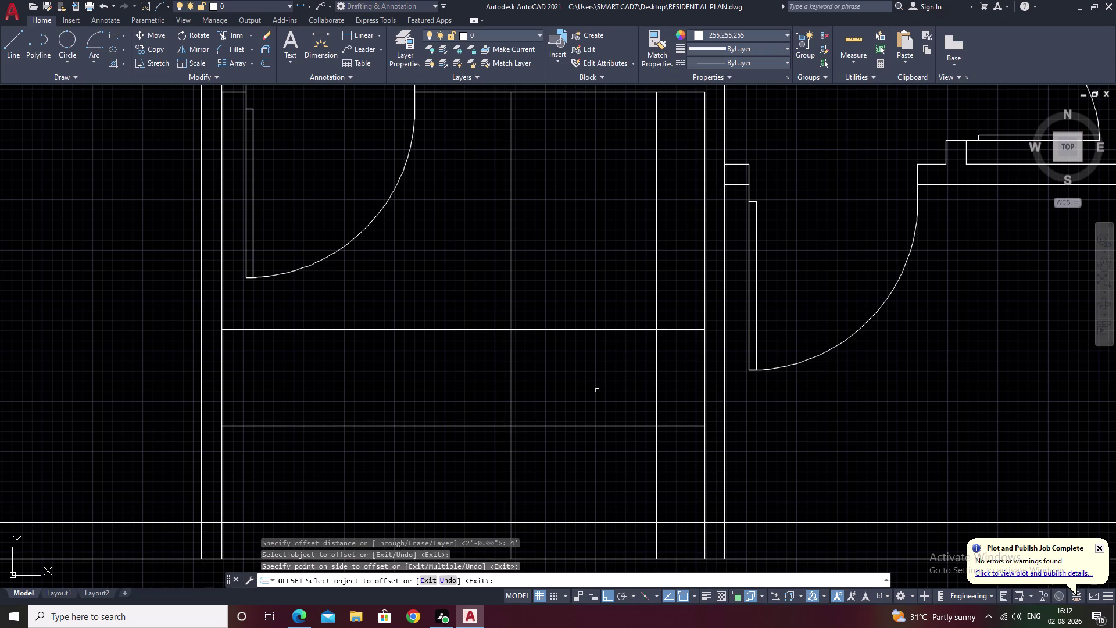
key(Escape)
Fence-trim the excess lines around and inside the 2' x 4' counter block.
text(tr)
key(space)
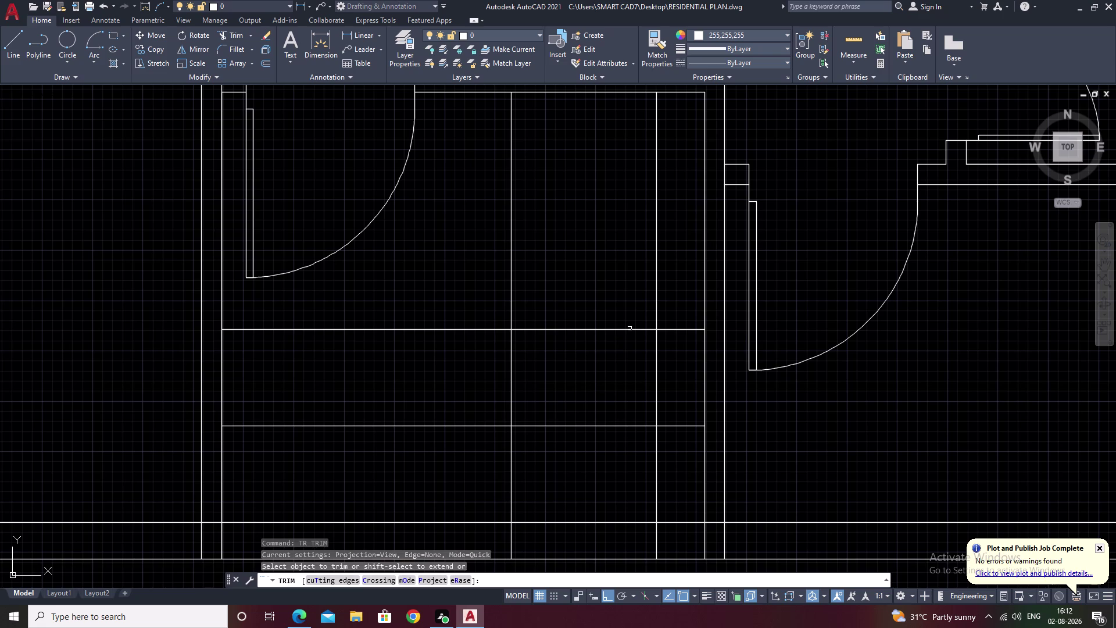
drag(678, 294, 452, 304)
click(452, 304)
drag(448, 309, 447, 317)
drag(441, 339, 465, 439)
drag(507, 448, 529, 450)
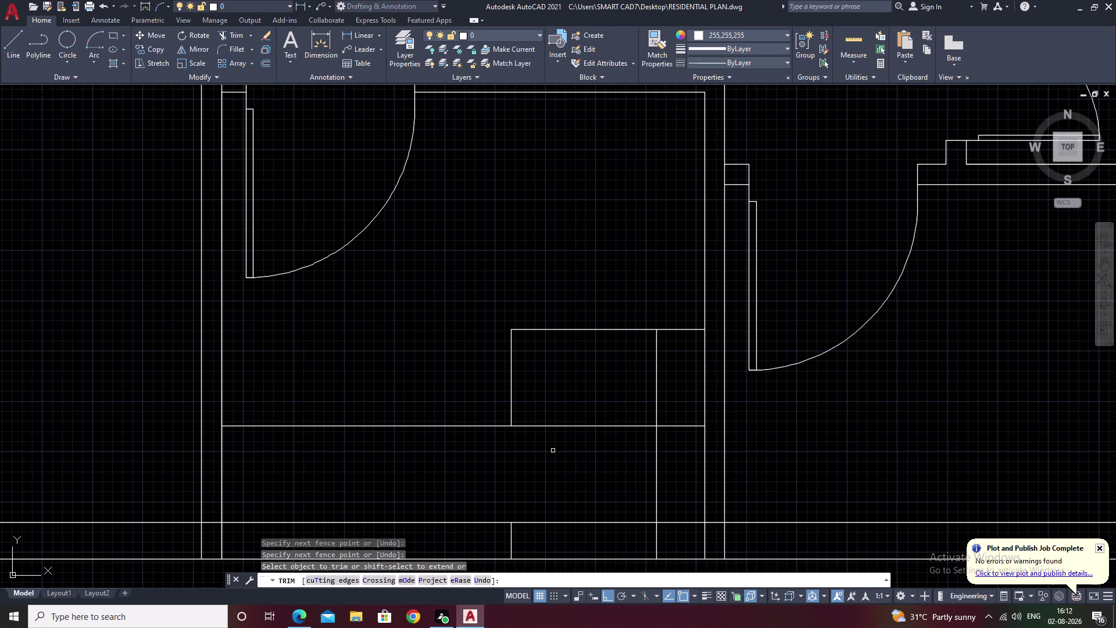
drag(580, 455, 423, 449)
drag(419, 411, 430, 468)
drag(678, 384, 561, 383)
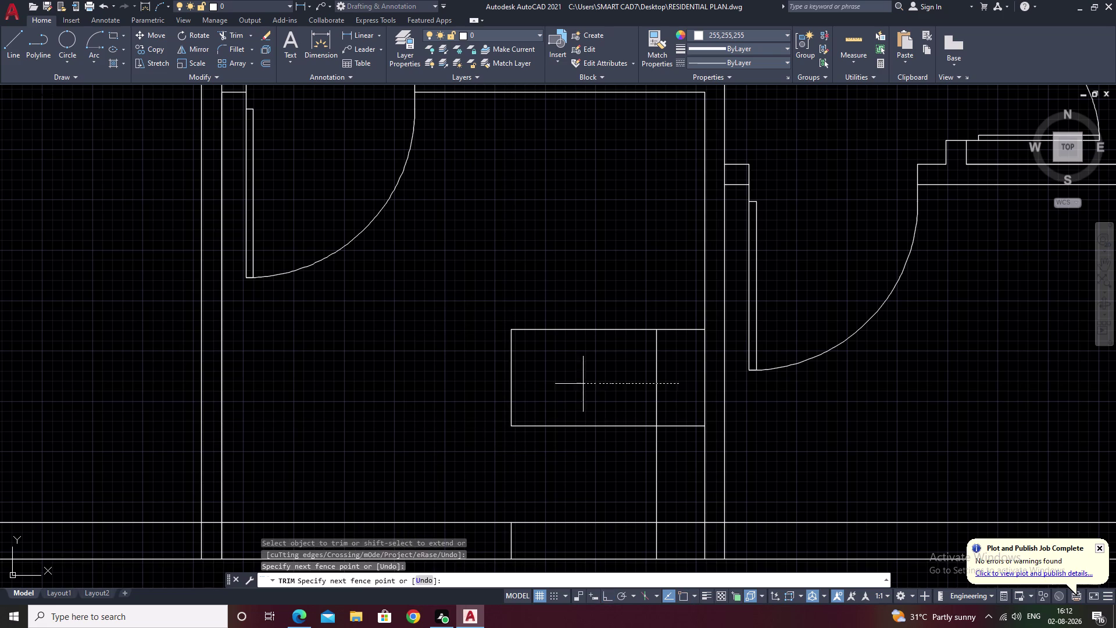
drag(561, 383, 557, 383)
Trim the leftover line stubs below the block and along the lower wall.
scroll(down, 3)
middle_drag(563, 427, 478, 440)
scroll(up, 3)
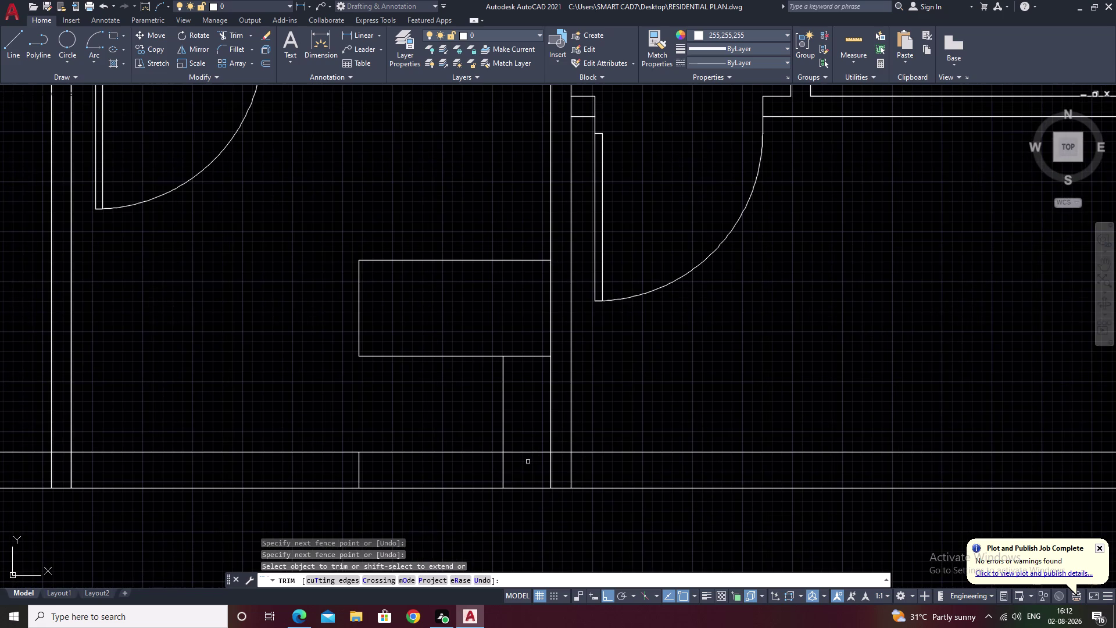
drag(529, 472, 444, 474)
scroll(down, 3)
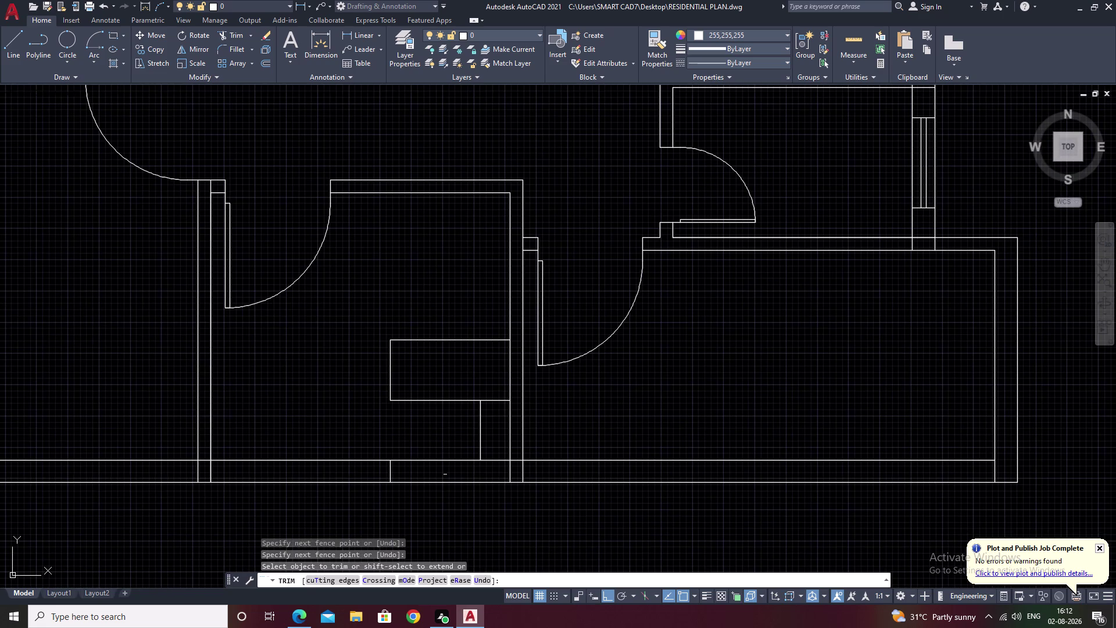
drag(439, 474, 362, 470)
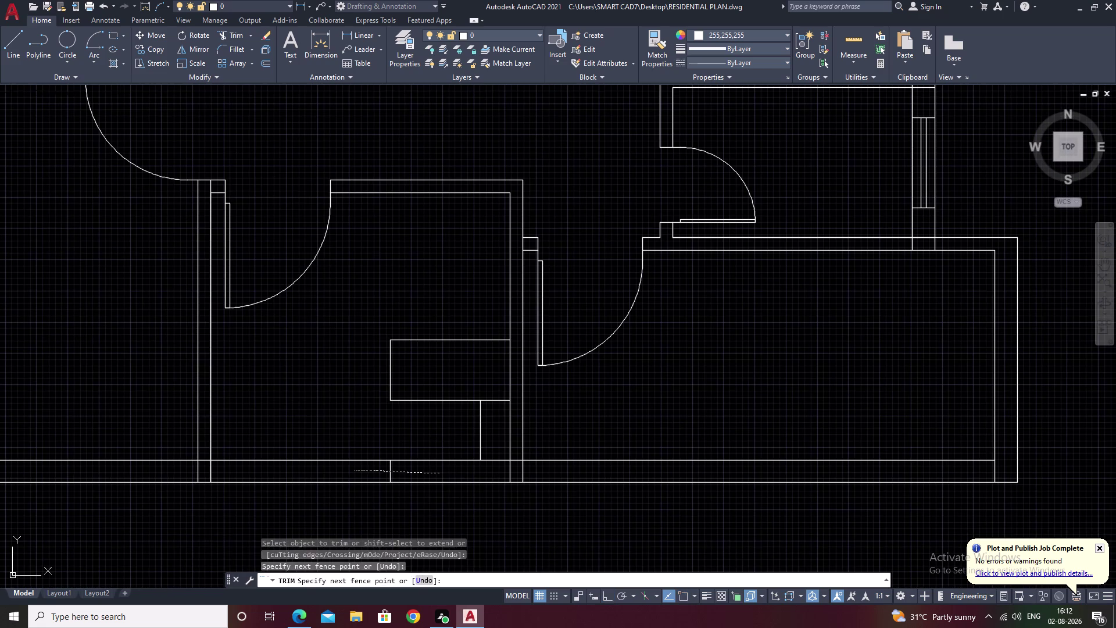
drag(362, 471, 337, 470)
scroll(down, 3)
scroll(up, 3)
drag(396, 461, 134, 454)
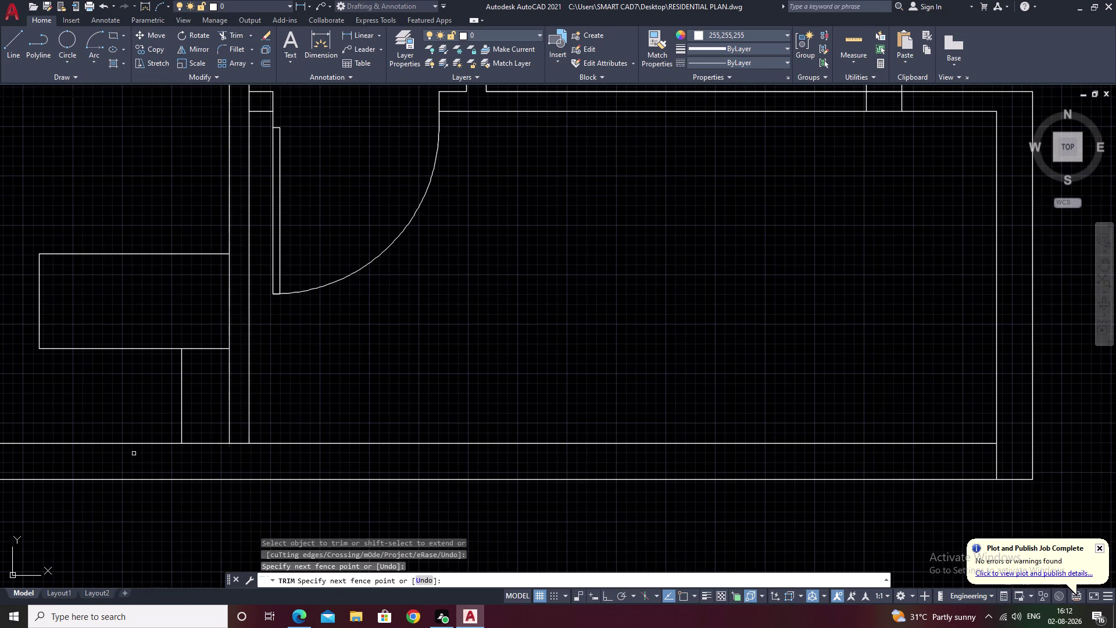
scroll(down, 3)
Pan across the plan, recentre on the counter block, and end Trim.
middle_drag(213, 426, 529, 436)
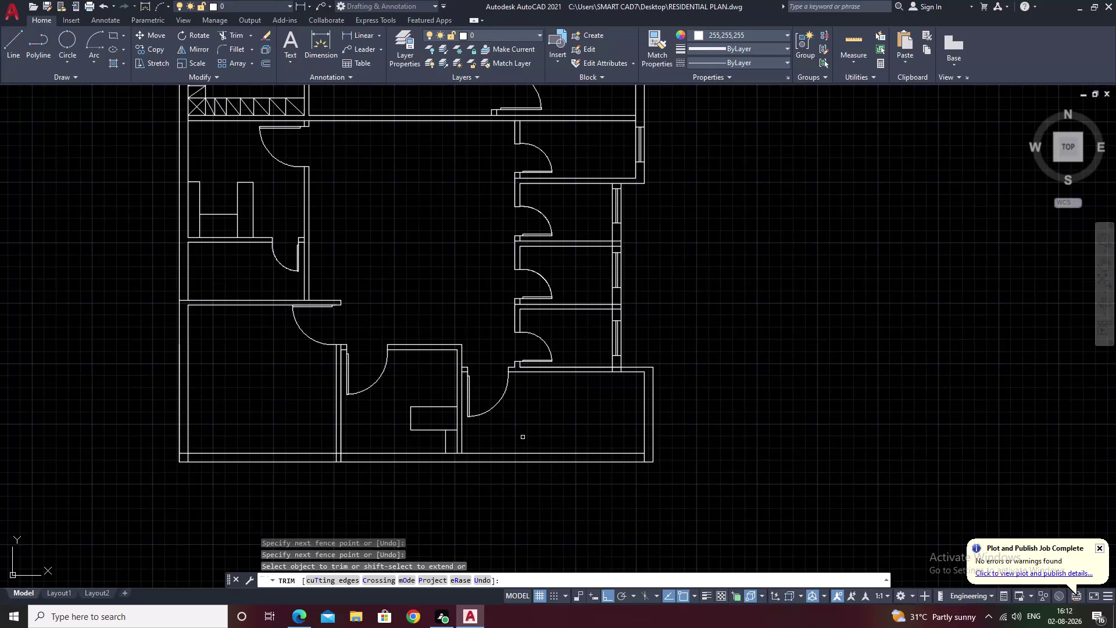
middle_drag(523, 437, 413, 456)
scroll(up, 3)
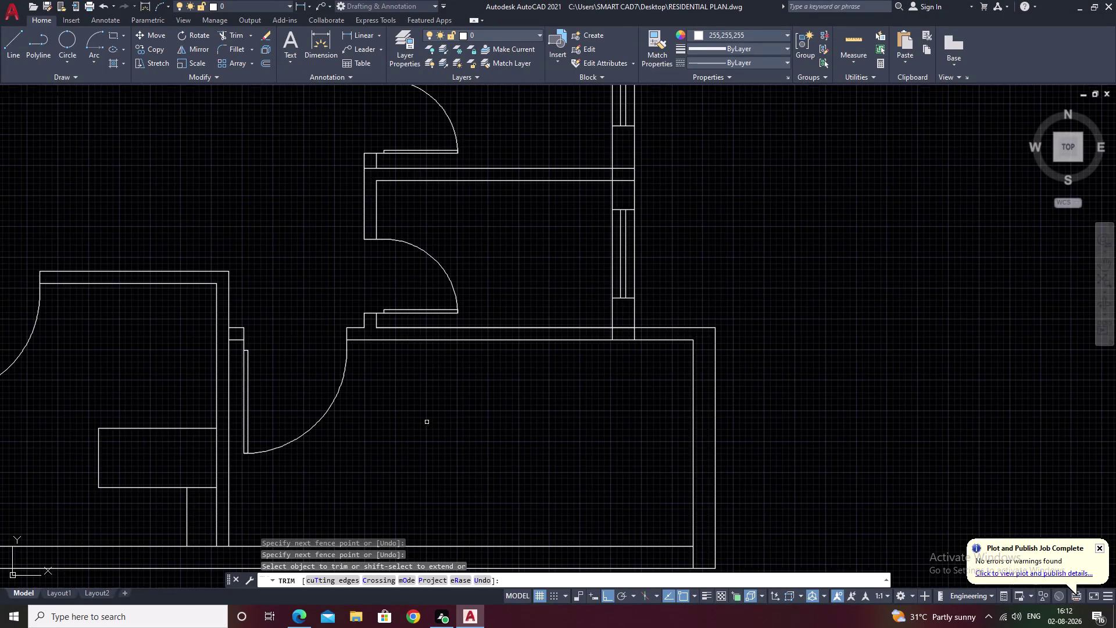
middle_drag(396, 425, 657, 430)
middle_drag(487, 415, 542, 414)
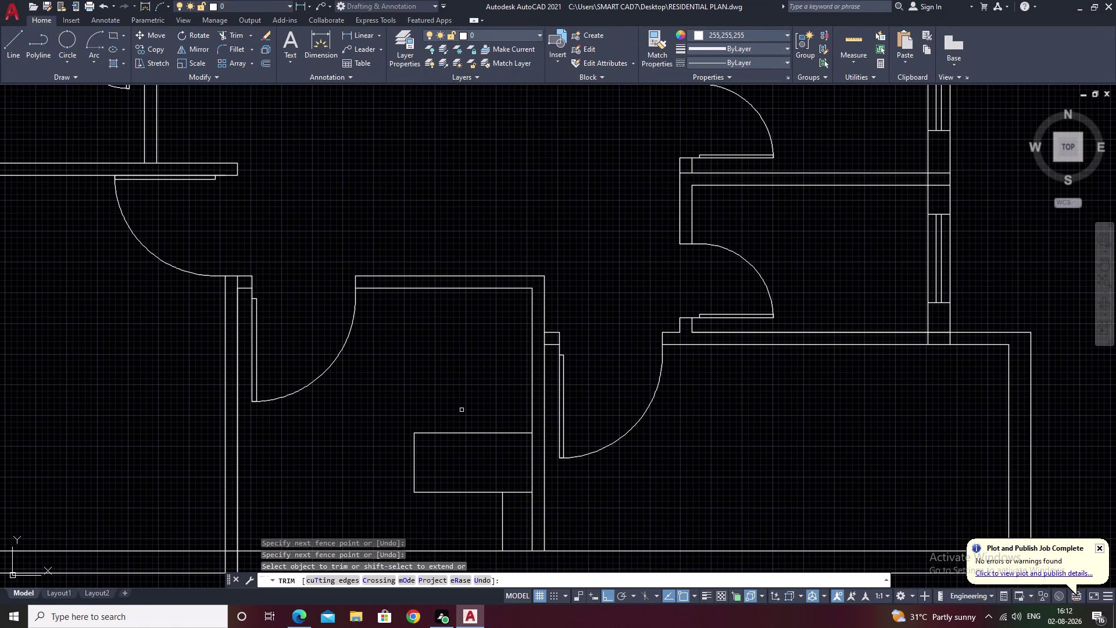
middle_drag(462, 410, 577, 401)
scroll(up, 3)
middle_drag(548, 415, 594, 384)
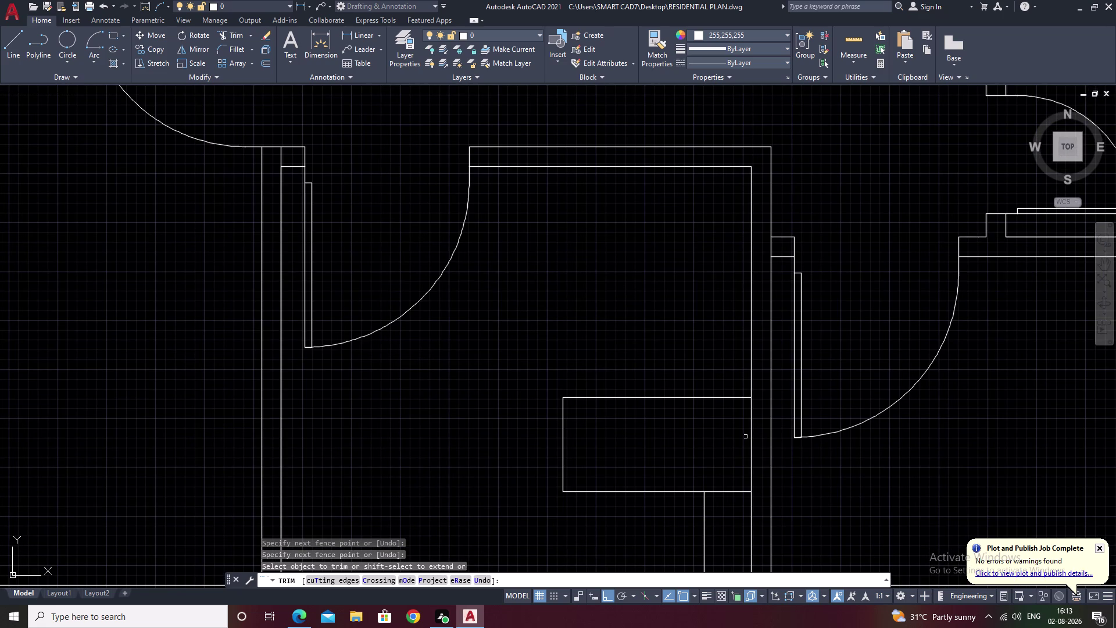
key(Escape)
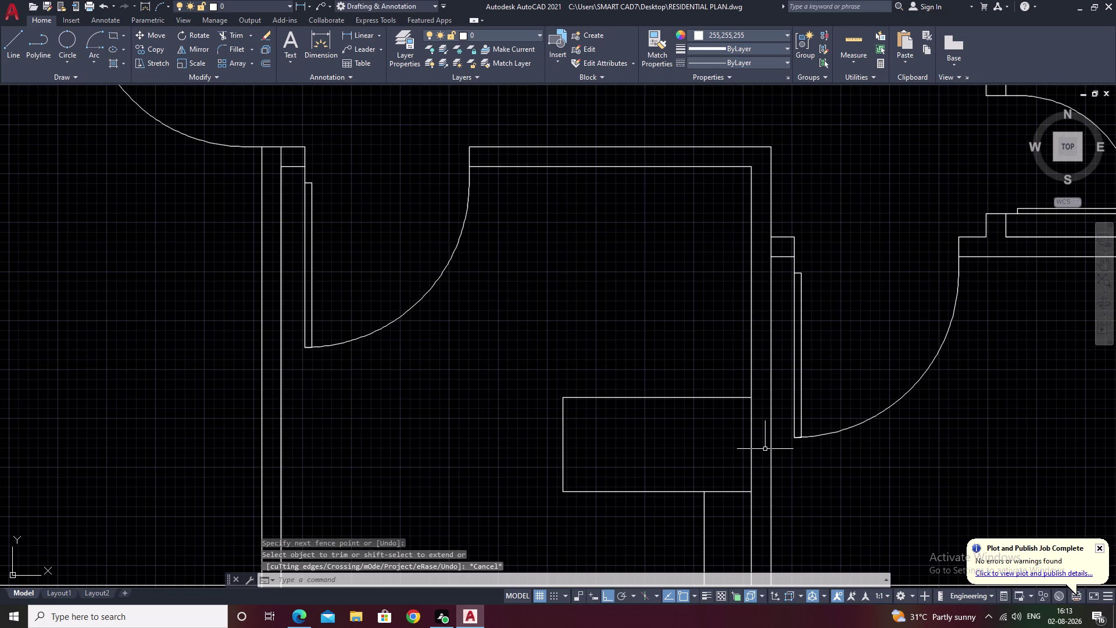
text(o)
key(space)
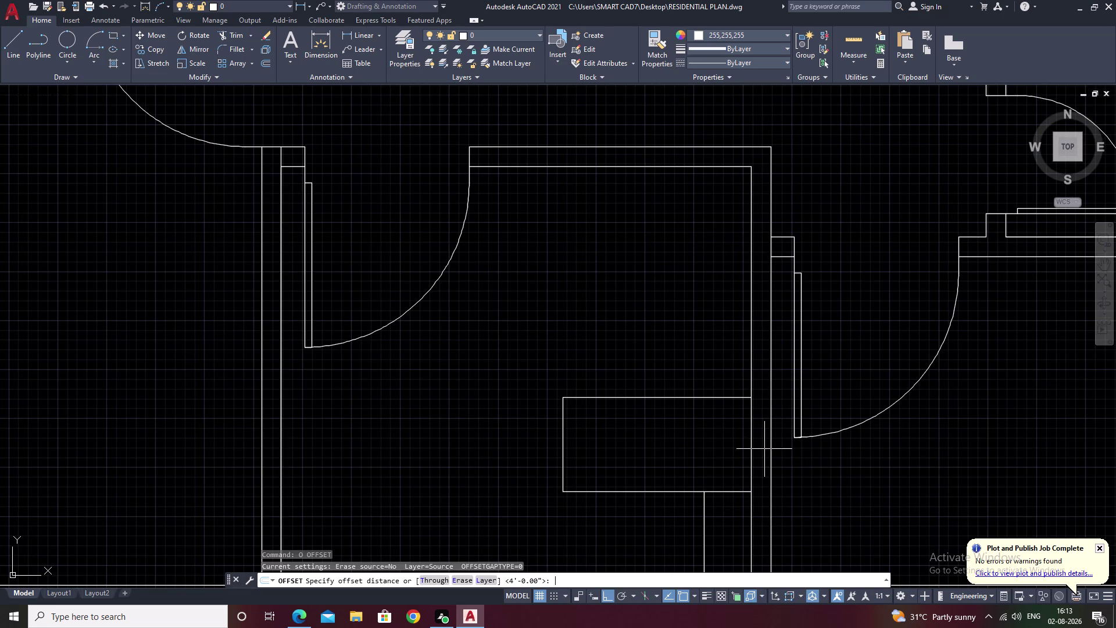
text(6')
key(space)
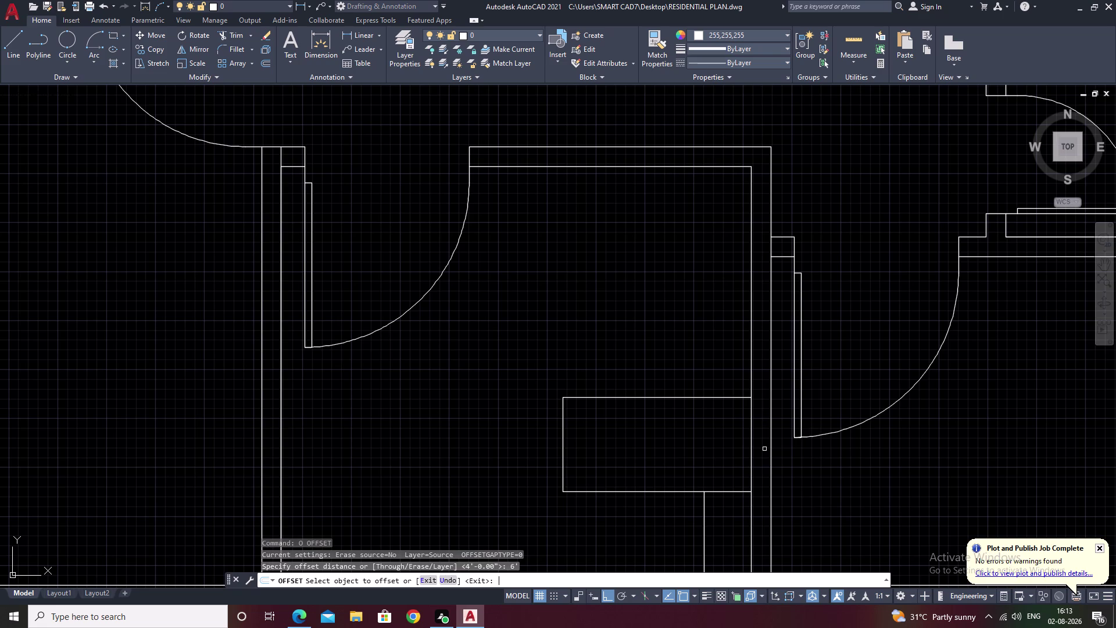
click(750, 439)
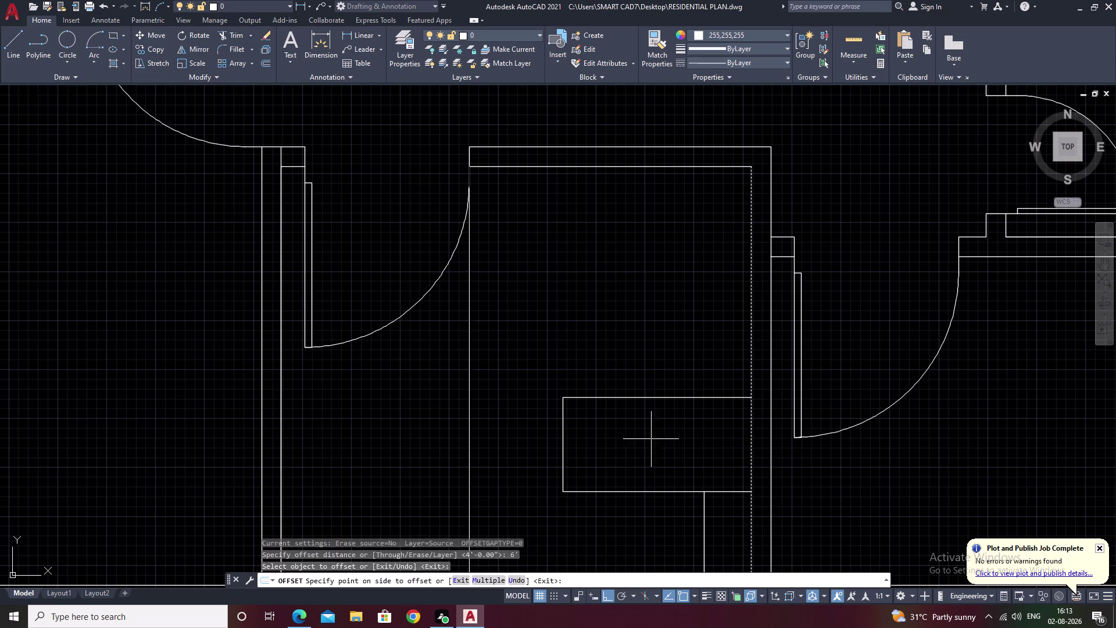
click(651, 439)
key(ctrl+z)
key(Escape)
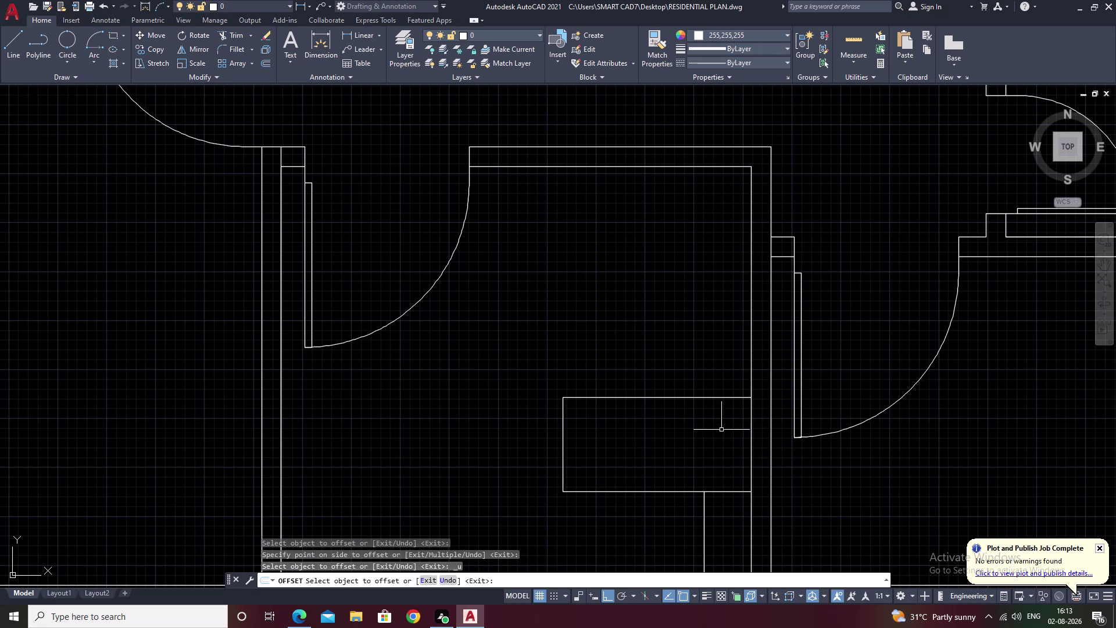
key(space)
text(5')
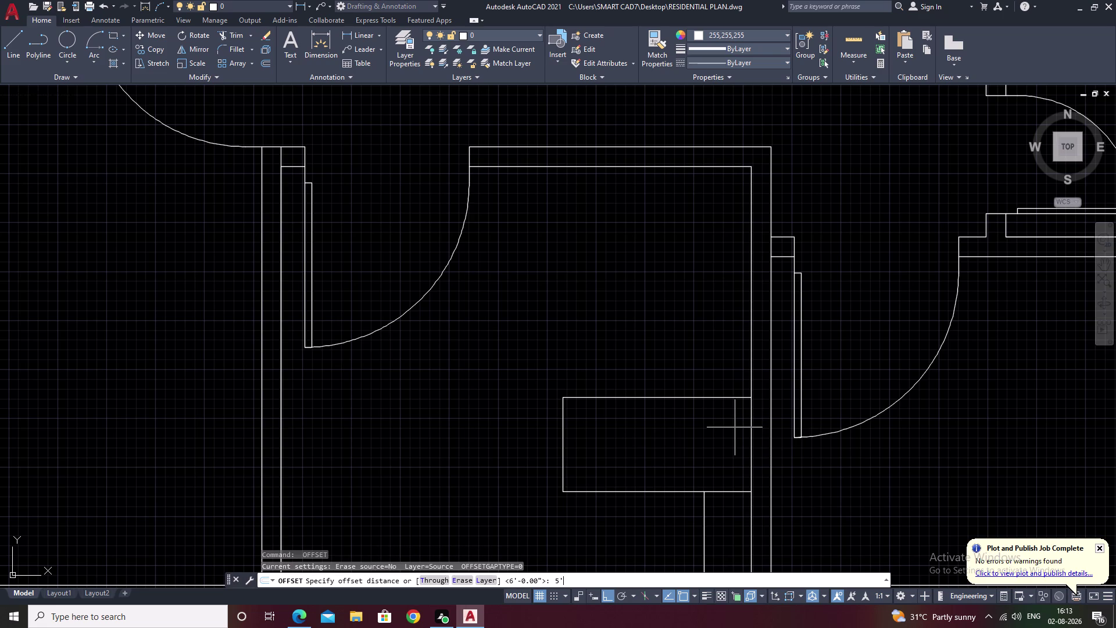
key(space)
click(752, 425)
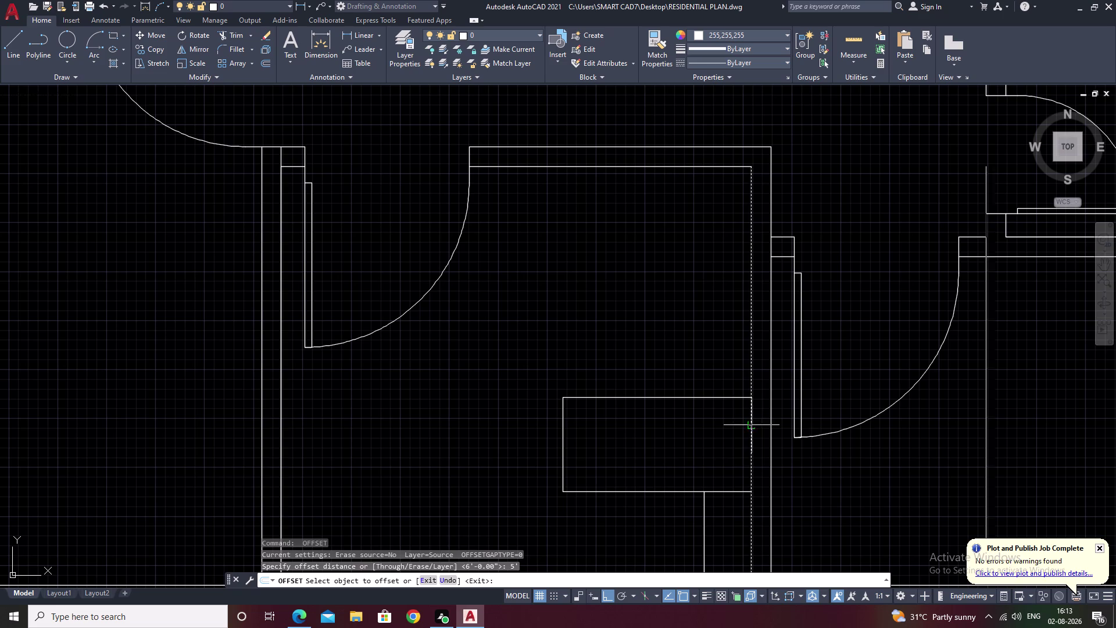
click(618, 426)
key(Escape)
text(ex)
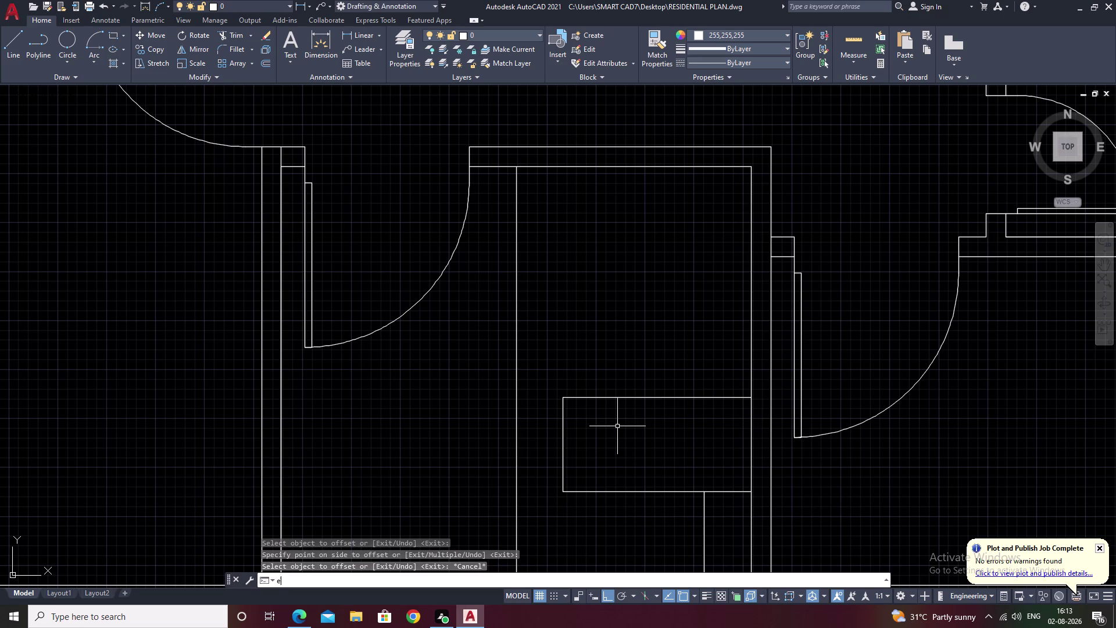
key(space)
click(617, 399)
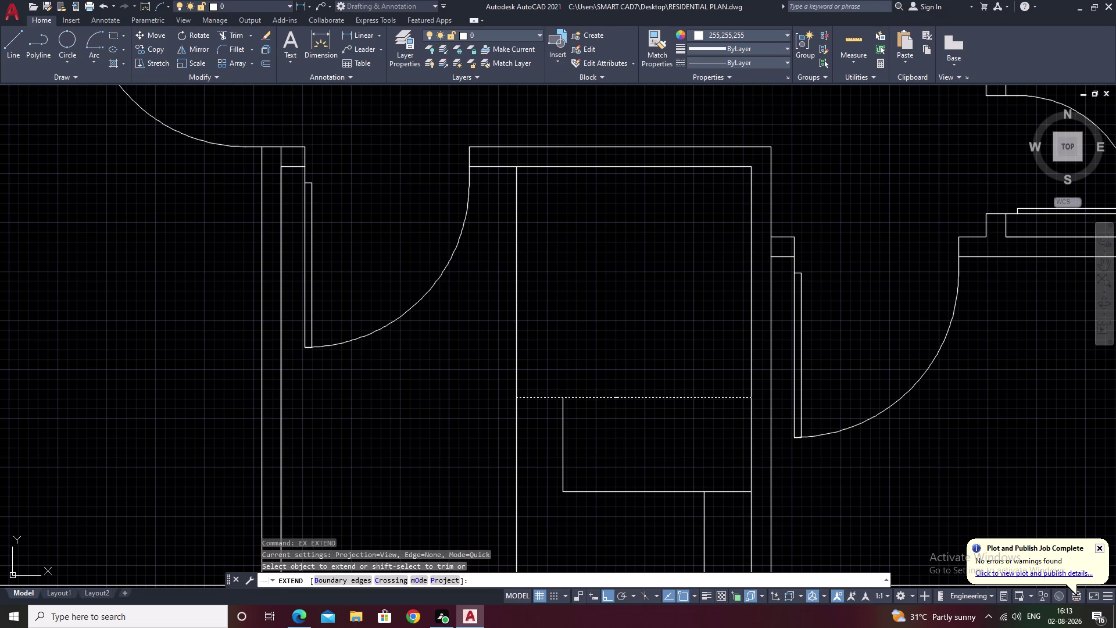
click(618, 491)
key(Escape)
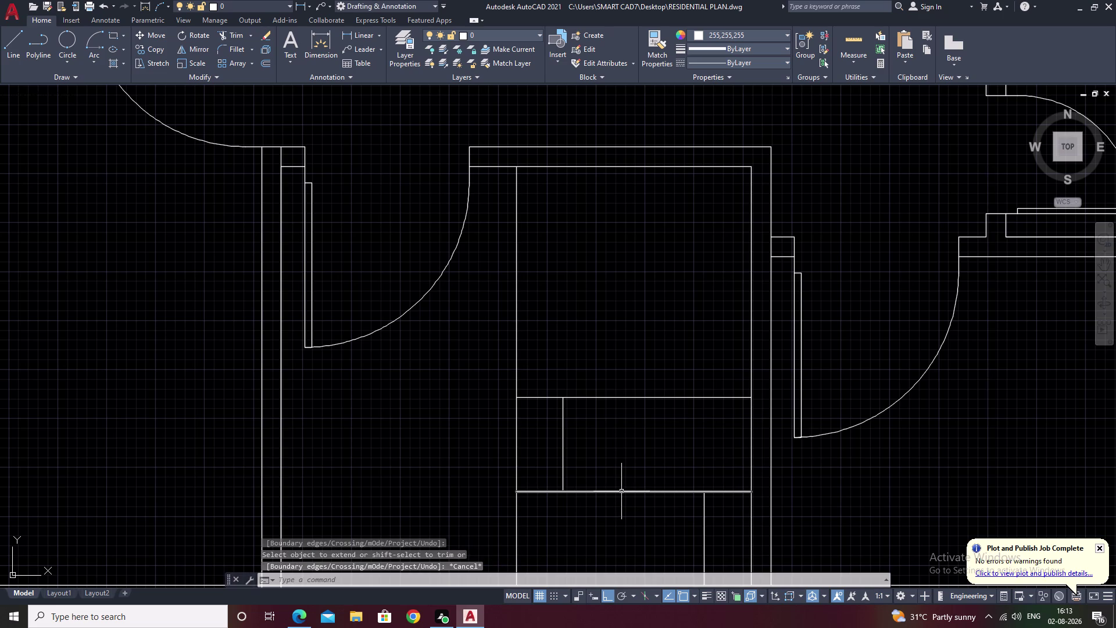
text(tr)
key(space)
drag(623, 371, 417, 391)
scroll(down, 3)
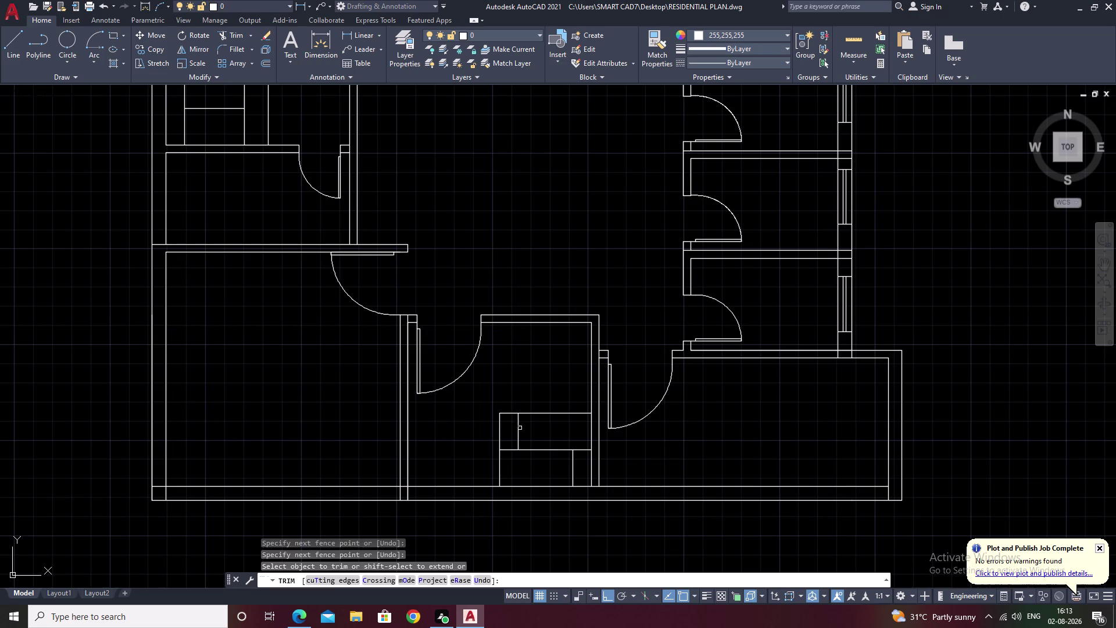
drag(529, 429, 515, 430)
drag(526, 468, 471, 465)
scroll(down, 3)
Cancel the running trim and pan and zoom toward the right-side rooms.
middle_drag(730, 441, 643, 472)
key(Escape)
scroll(up, 3)
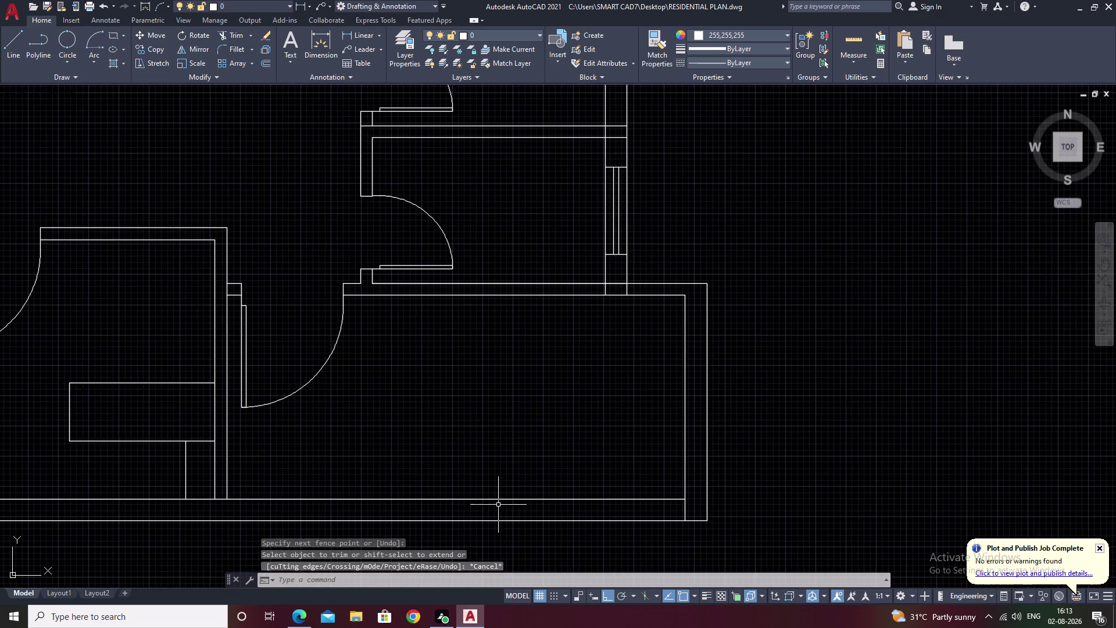
middle_drag(499, 505, 360, 497)
scroll(up, 3)
middle_drag(456, 499, 574, 481)
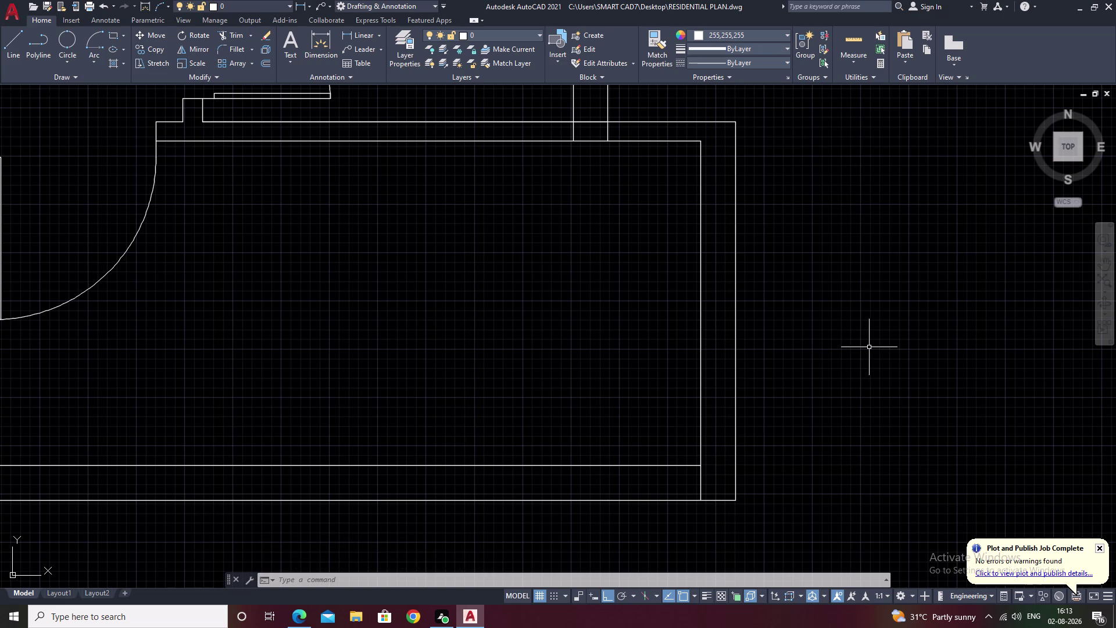
Restart TRIM with TR and try a fence cut across the room.
text(tr)
key(space)
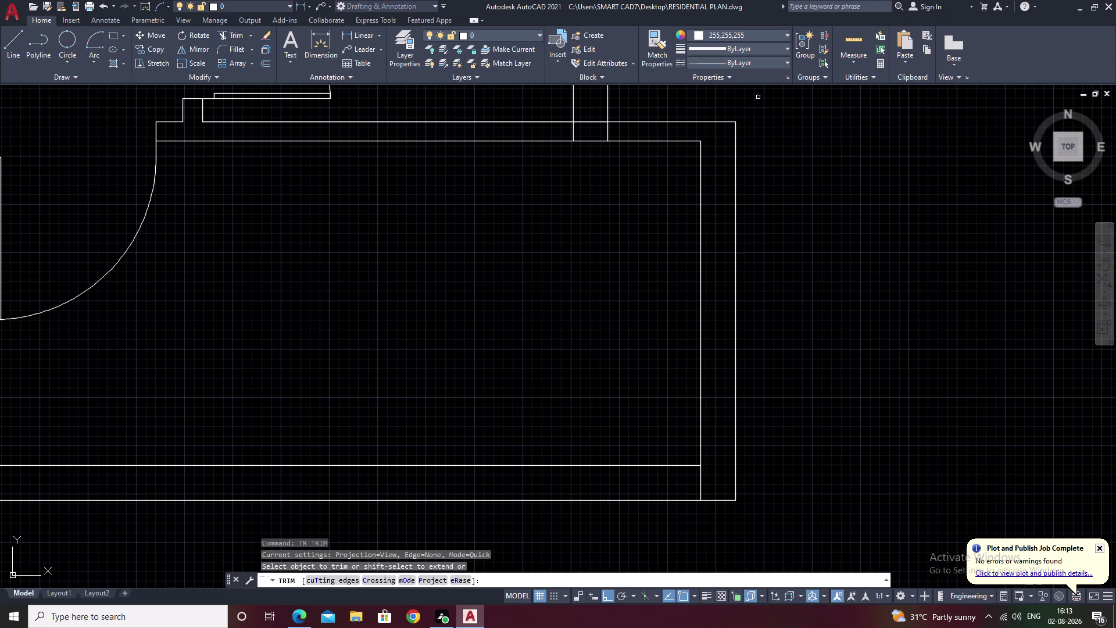
middle_drag(652, 163, 692, 328)
scroll(up, 3)
drag(686, 261, 403, 262)
scroll(down, 3)
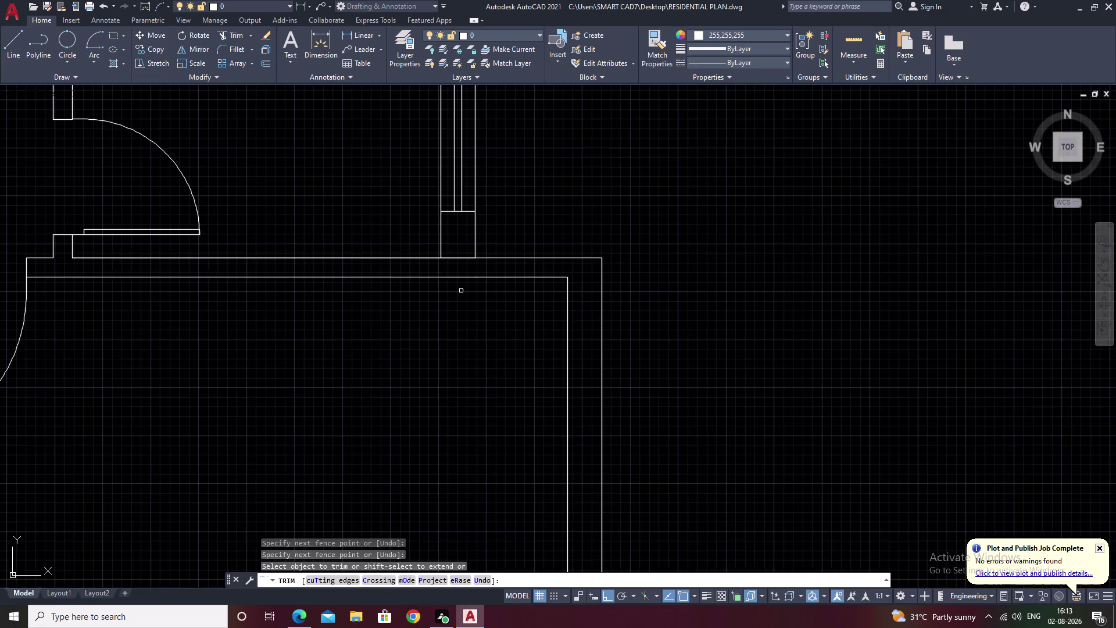
Zoom out to see the whole plan, then pan over the central rooms.
middle_drag(443, 312, 961, 367)
middle_drag(653, 333, 960, 352)
scroll(down, 3)
scroll(down, 3)
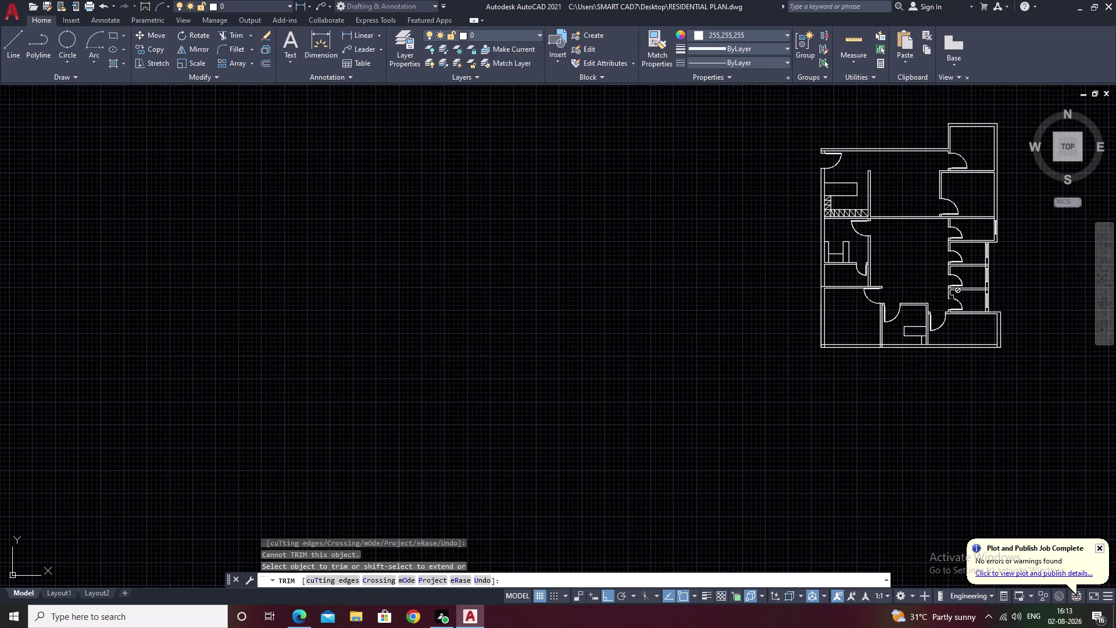
middle_drag(907, 234, 704, 322)
scroll(down, 3)
scroll(up, 3)
scroll(up, 3)
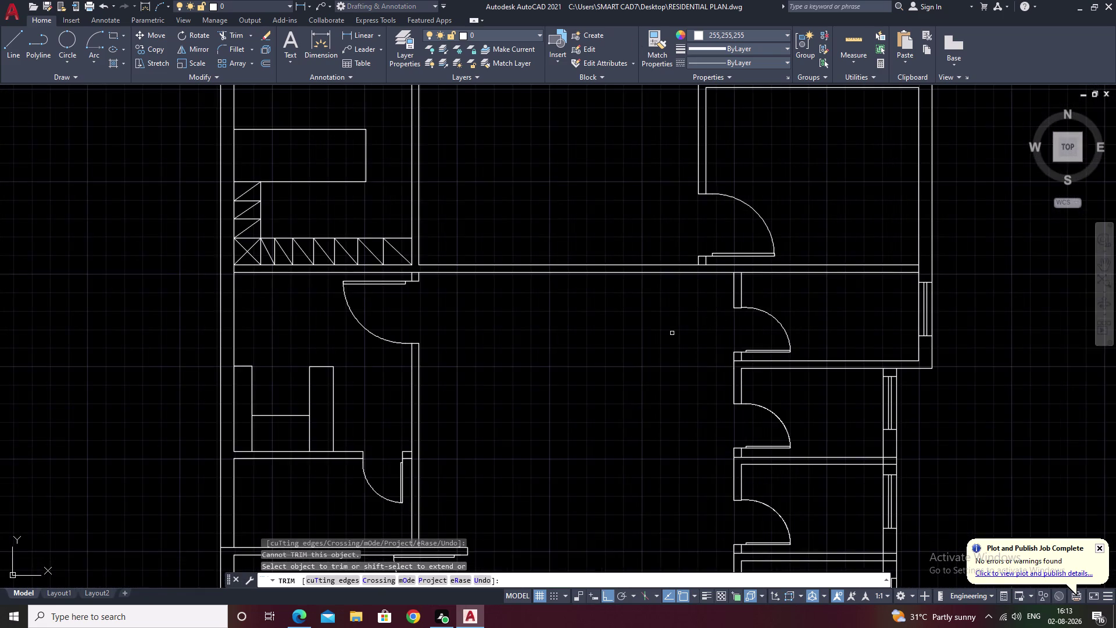
middle_drag(641, 359, 558, 138)
middle_drag(622, 271, 581, 181)
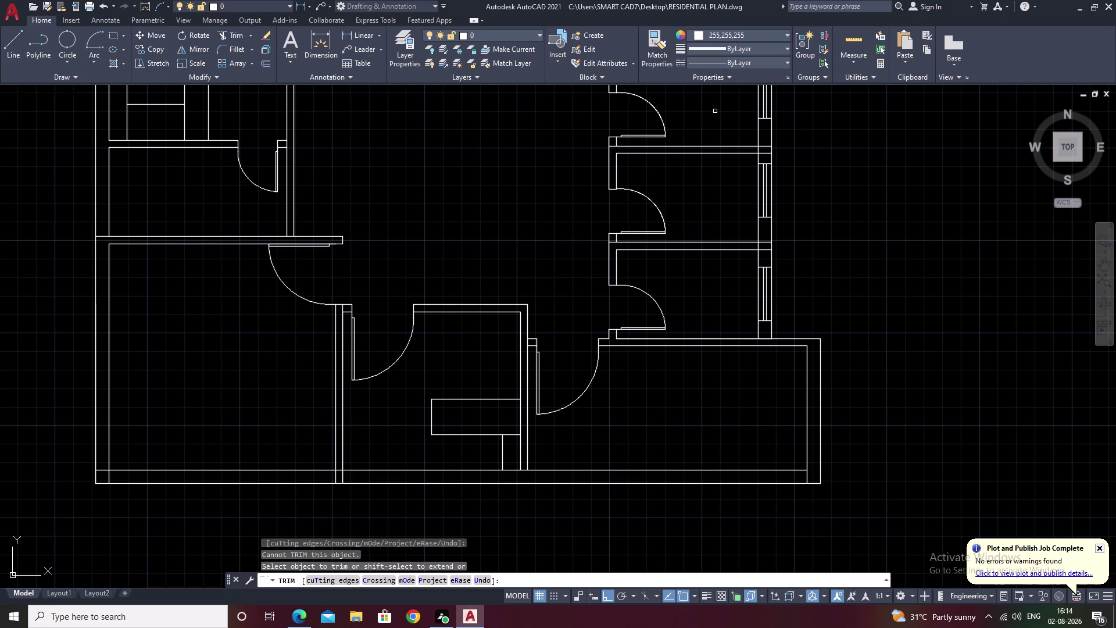
Pan and zoom until the top-right room is centered in view.
middle_drag(518, 280, 525, 344)
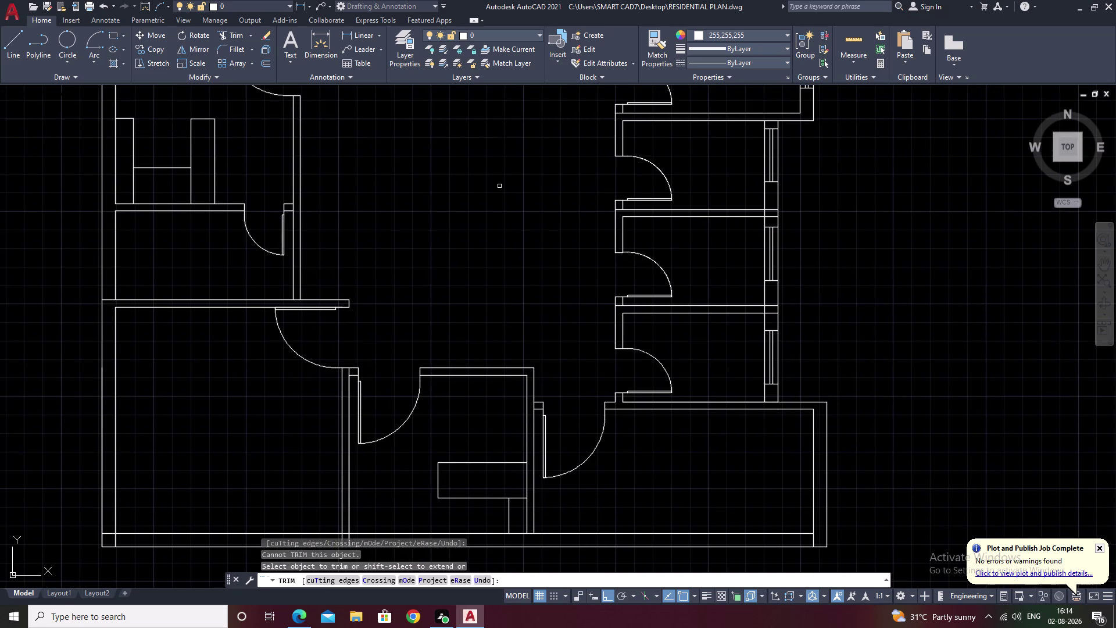
middle_drag(523, 189, 467, 438)
scroll(down, 3)
middle_drag(628, 211, 577, 430)
scroll(down, 3)
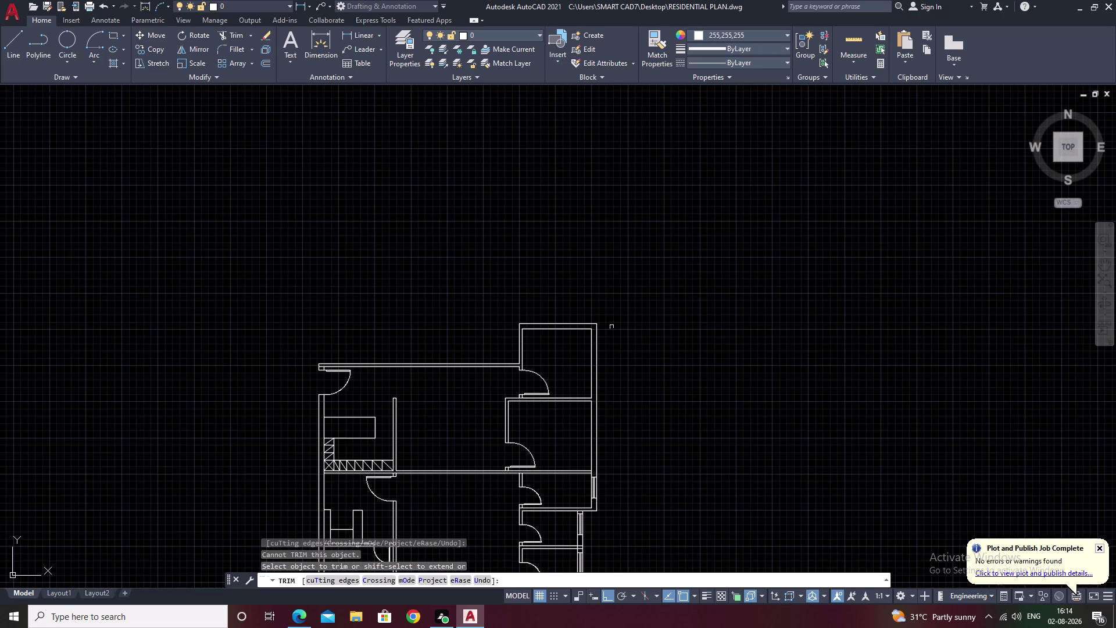
scroll(up, 3)
middle_drag(599, 403, 666, 427)
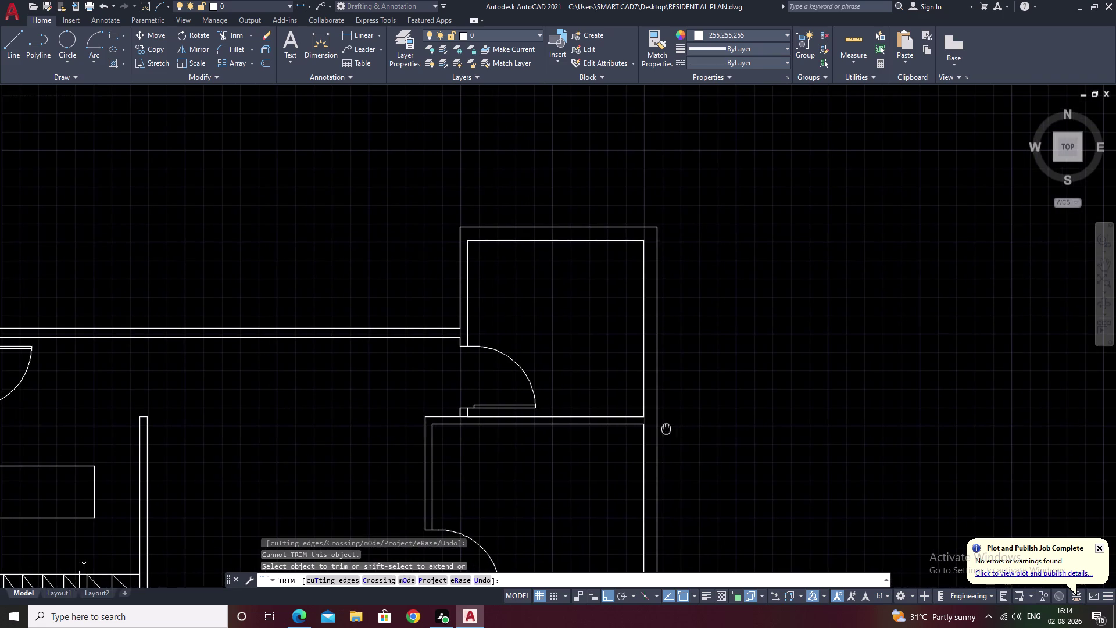
Offset the room's right inner wall 1' inward as a vertical guide line.
key(Escape)
text(o)
key(space)
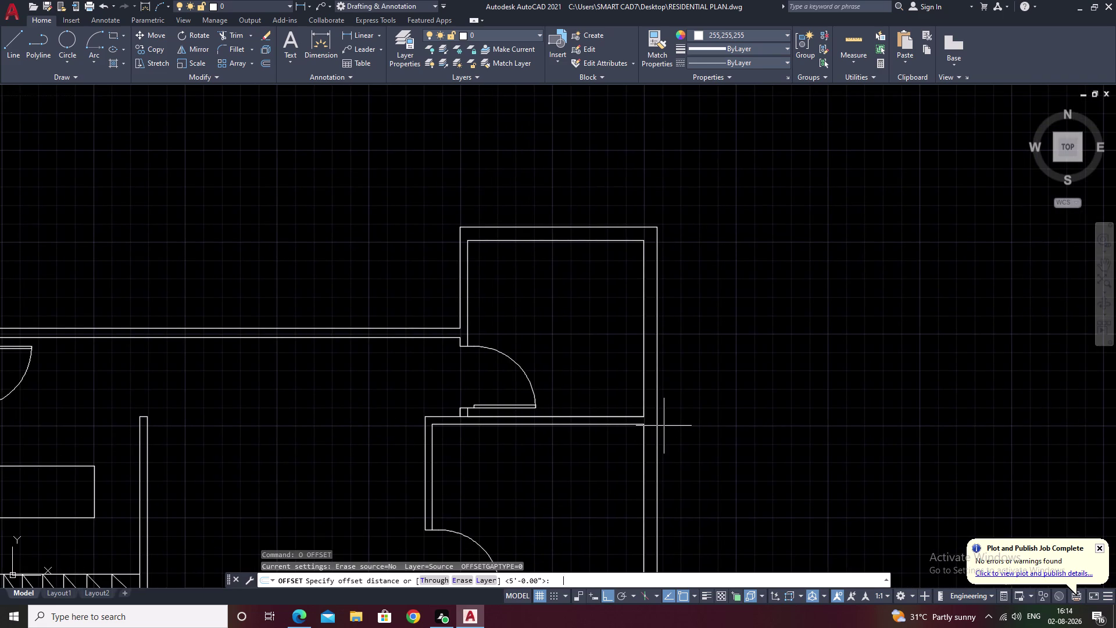
text(1')
key(space)
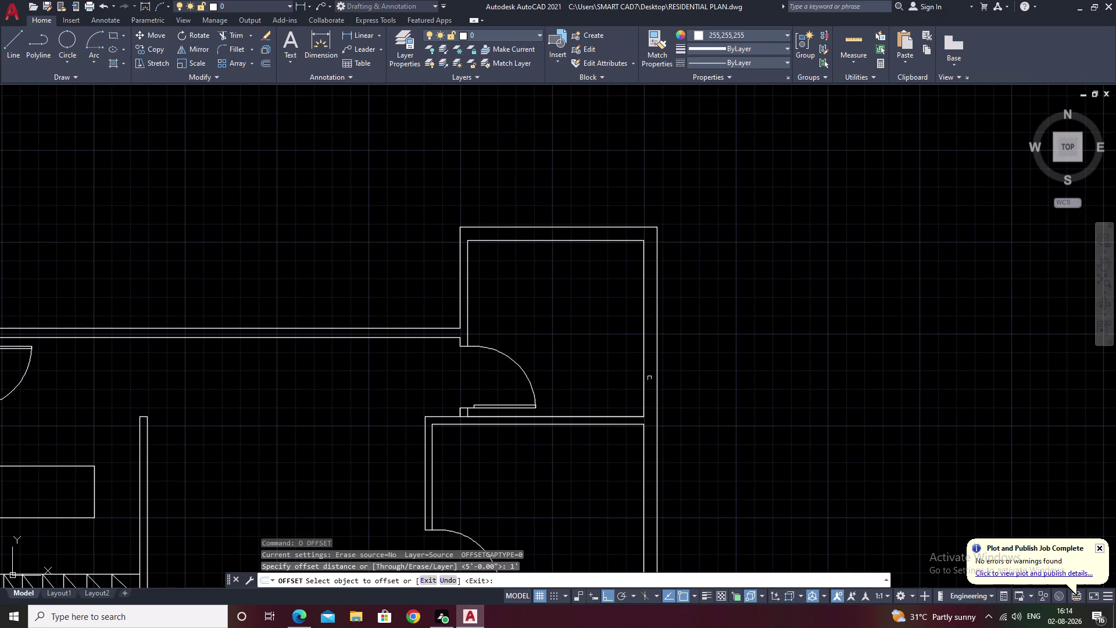
click(643, 349)
click(514, 338)
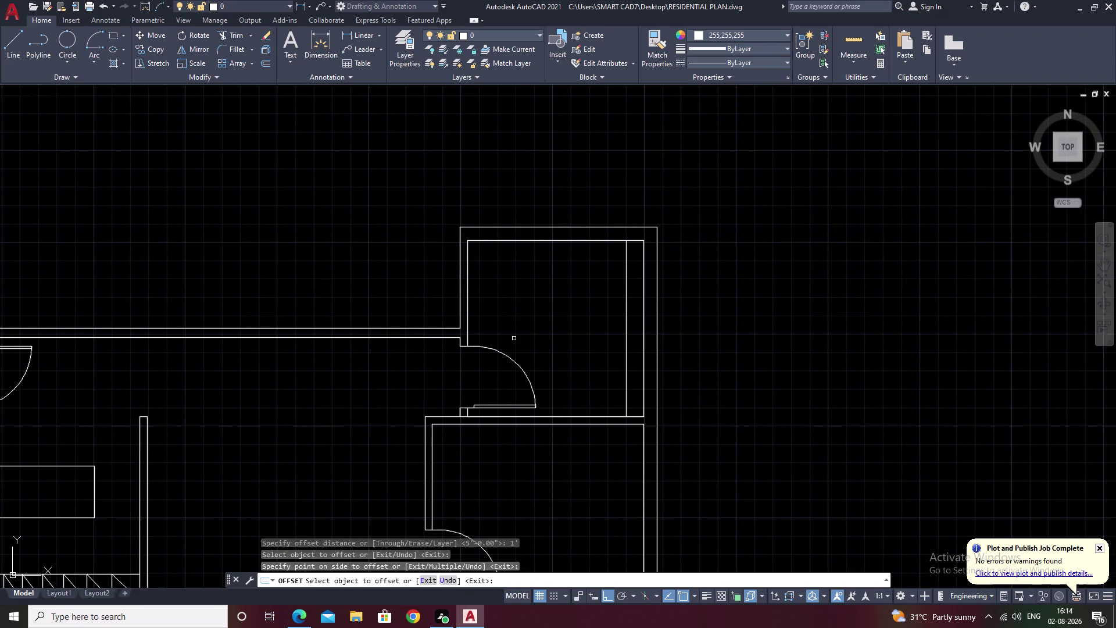
key(Escape)
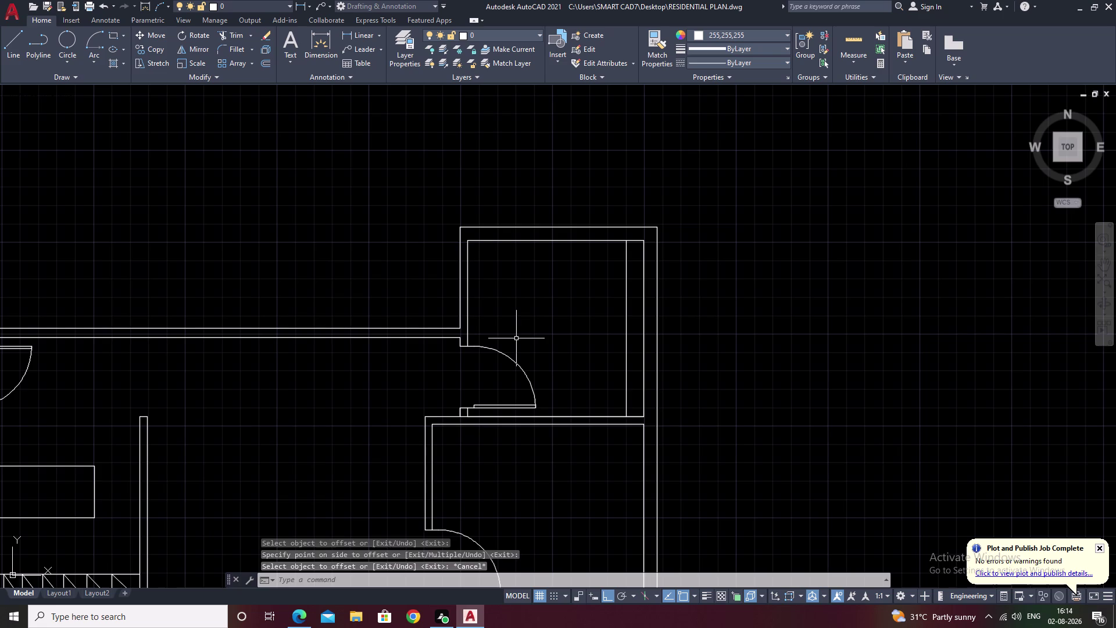
Abandon a 2' offset and offset the top inner wall 1'-6" downward instead.
key(space)
text(2')
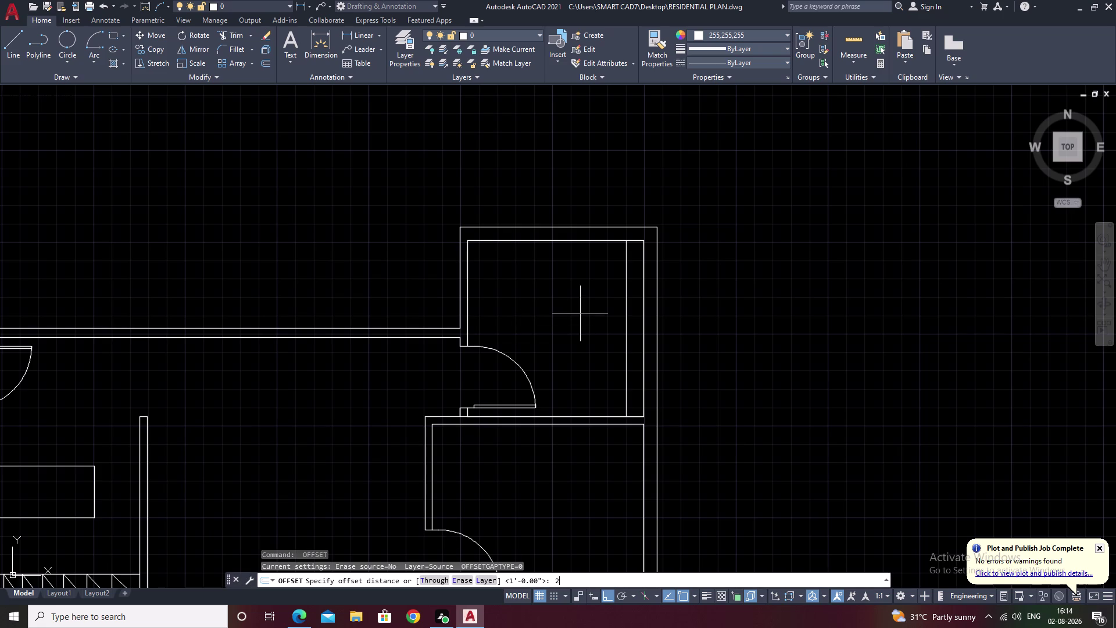
key(space)
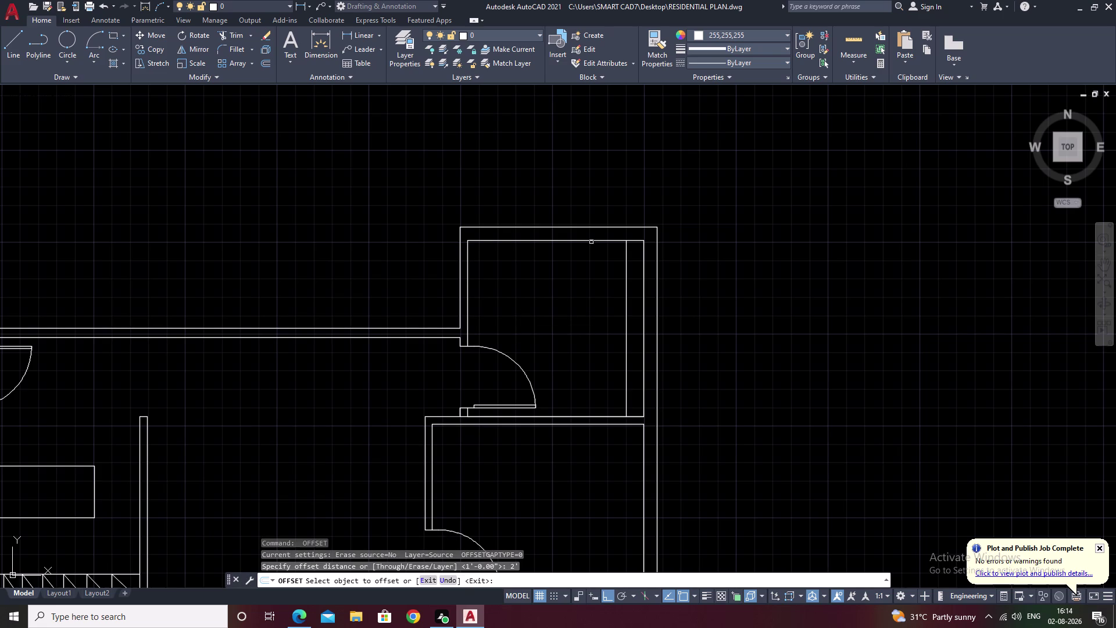
click(592, 242)
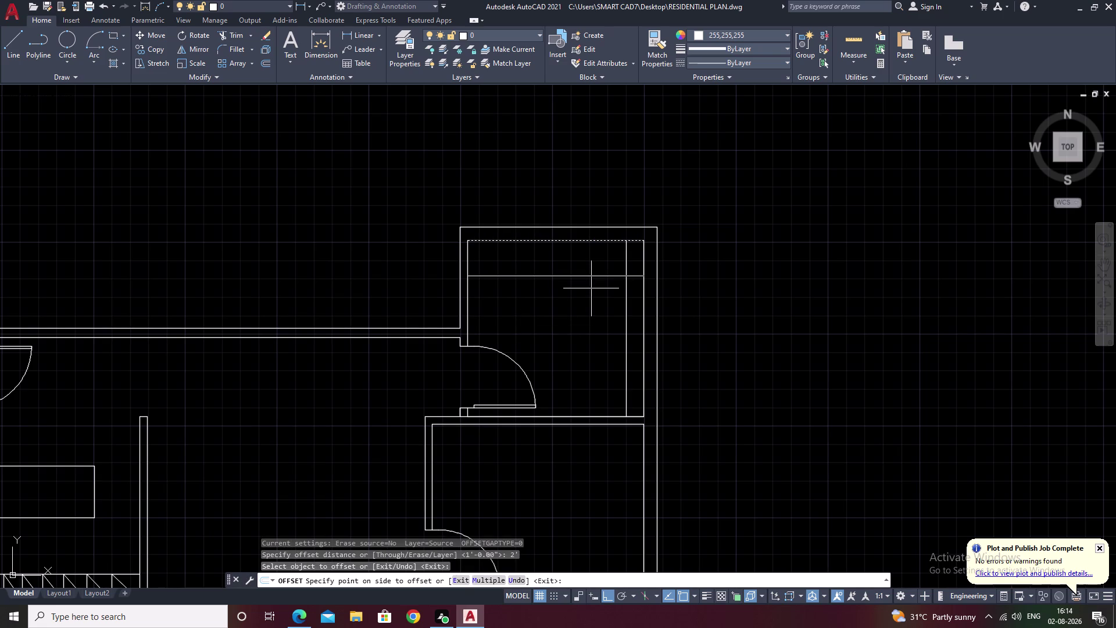
key(Escape)
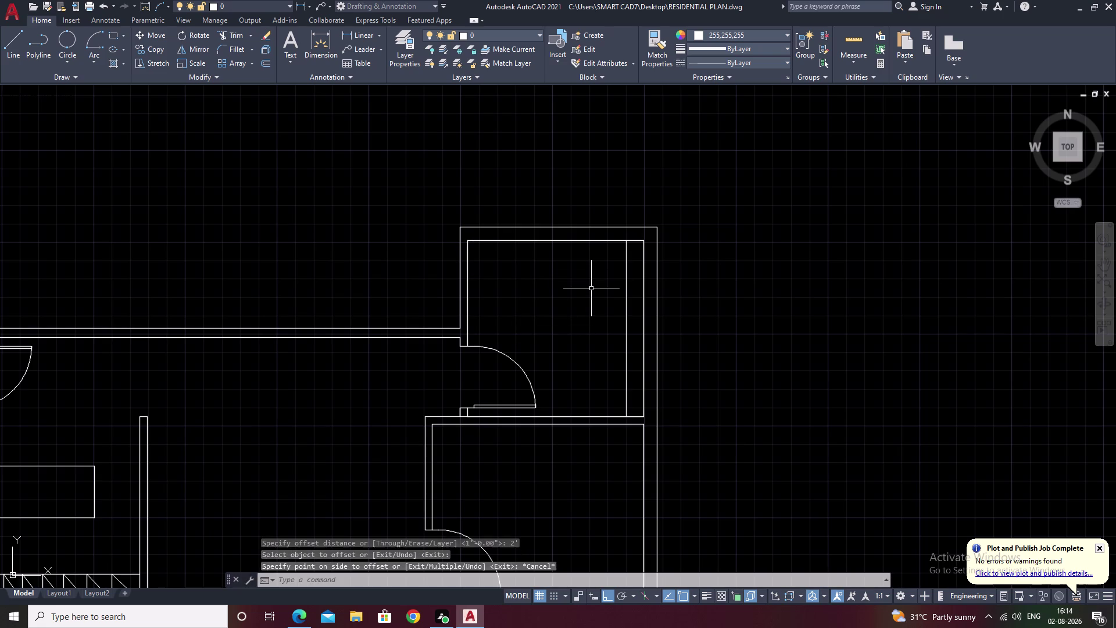
key(space)
text(1.5)
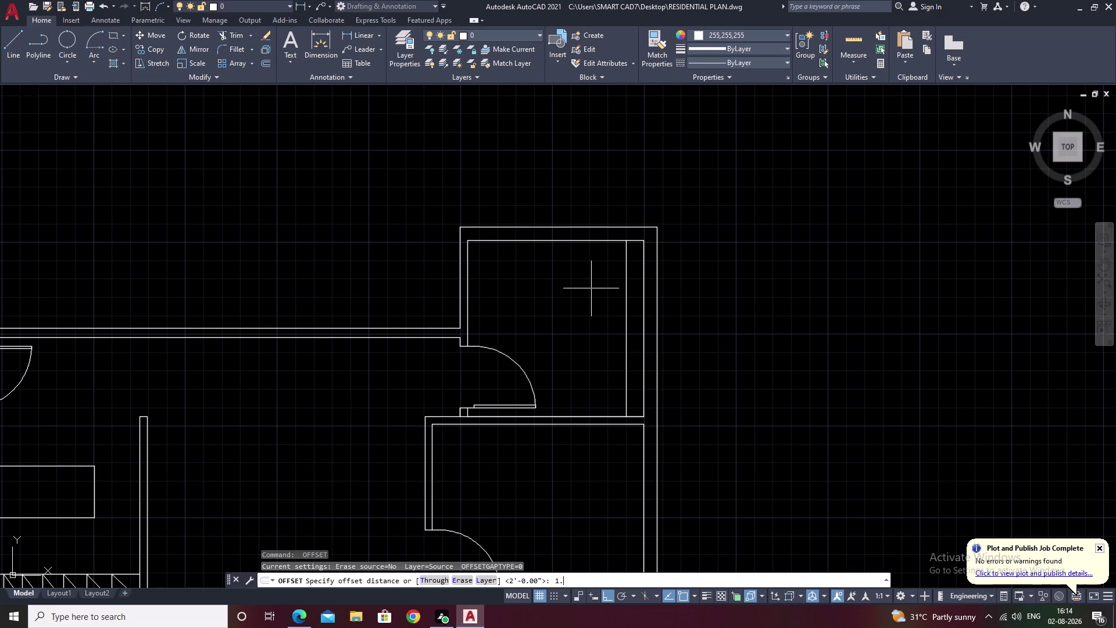
text(')
key(space)
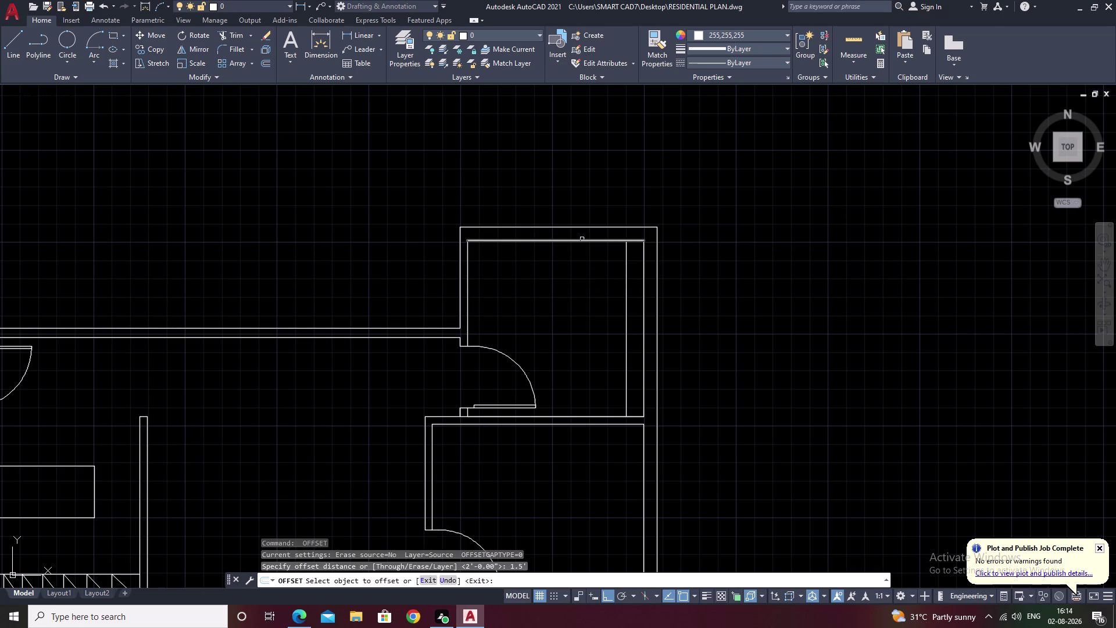
click(582, 239)
click(579, 284)
key(Escape)
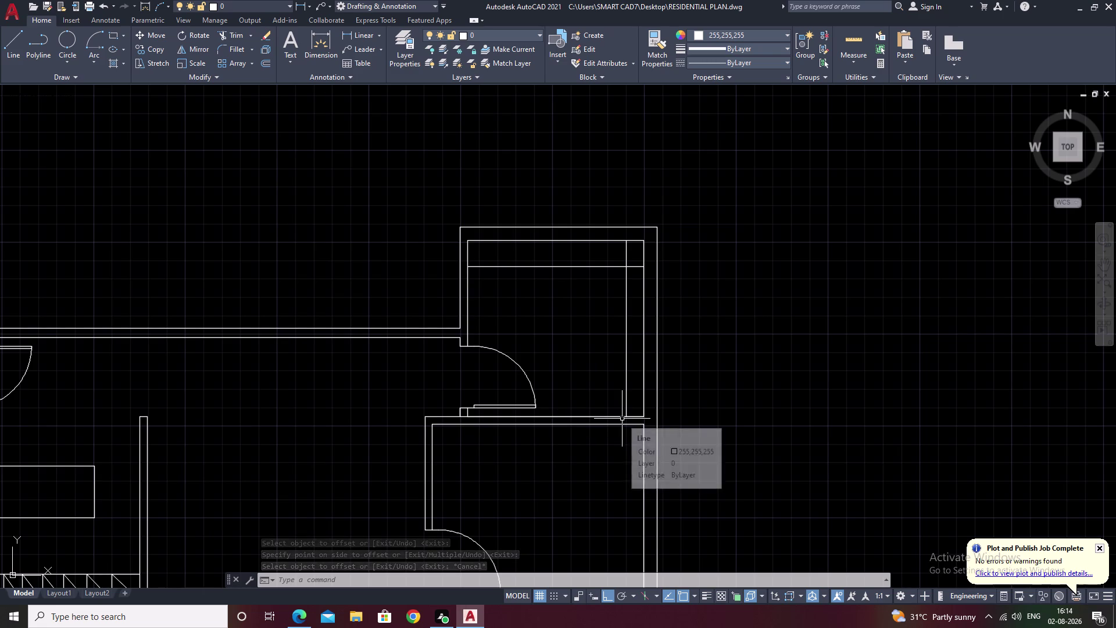
Offset the new vertical guide line 4' to the left, then select the leftmost line.
key(Escape)
text(o)
key(space)
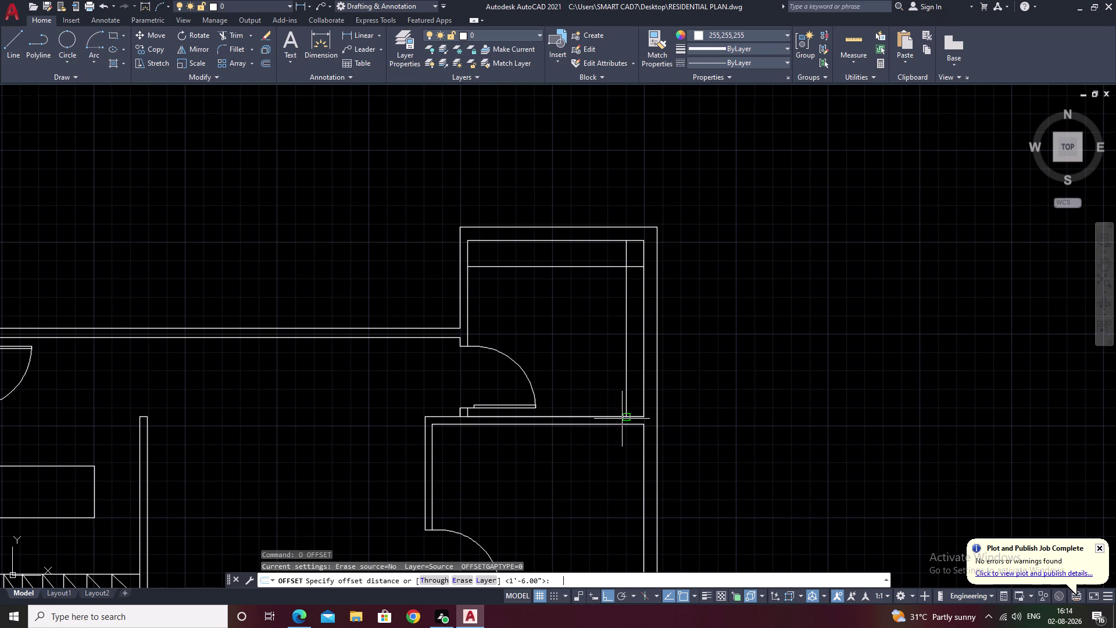
text(4)
key(space)
key(space)
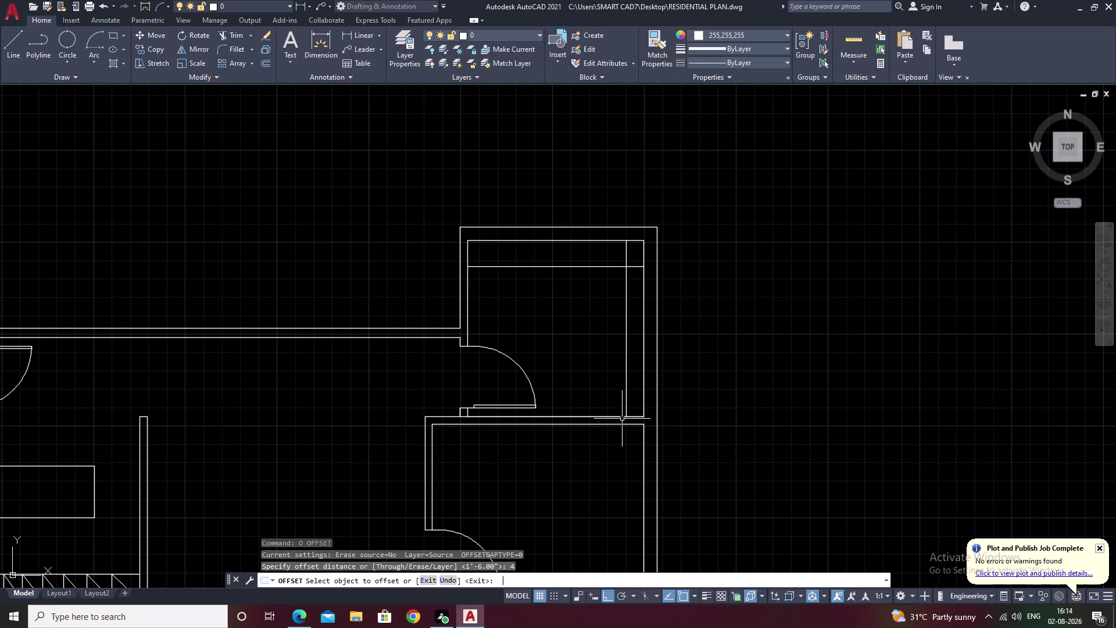
key(space)
text(4')
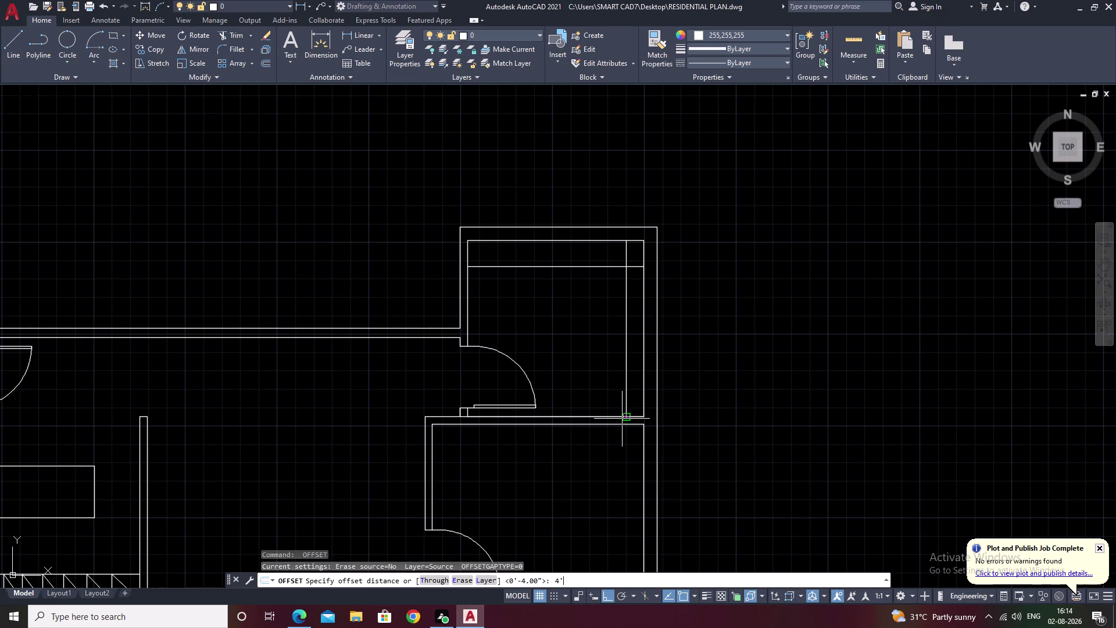
key(space)
click(626, 353)
click(580, 350)
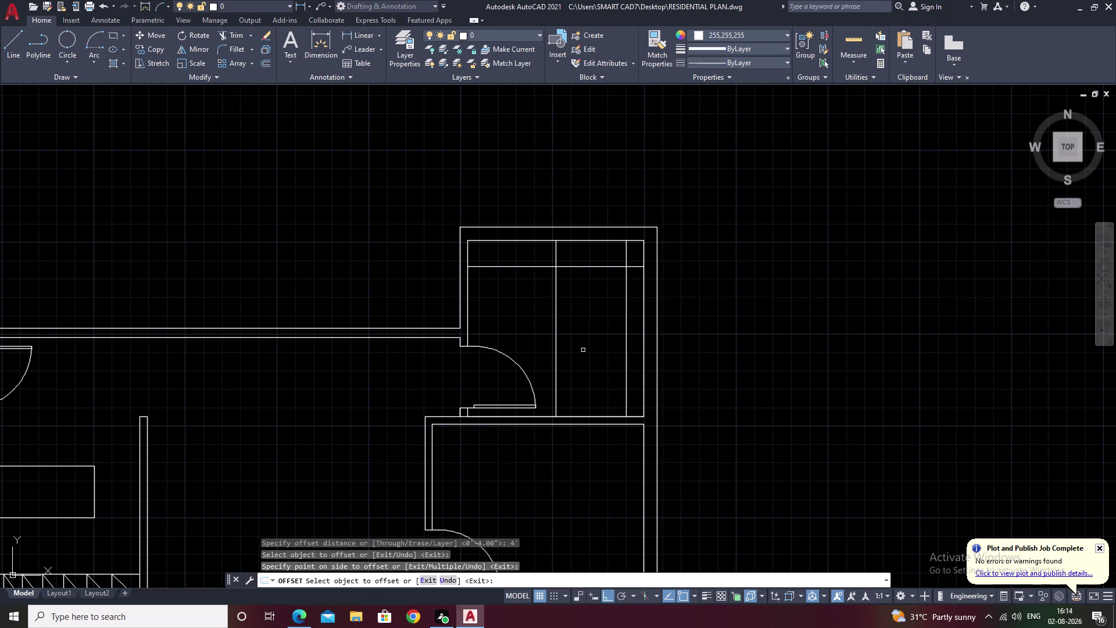
key(Escape)
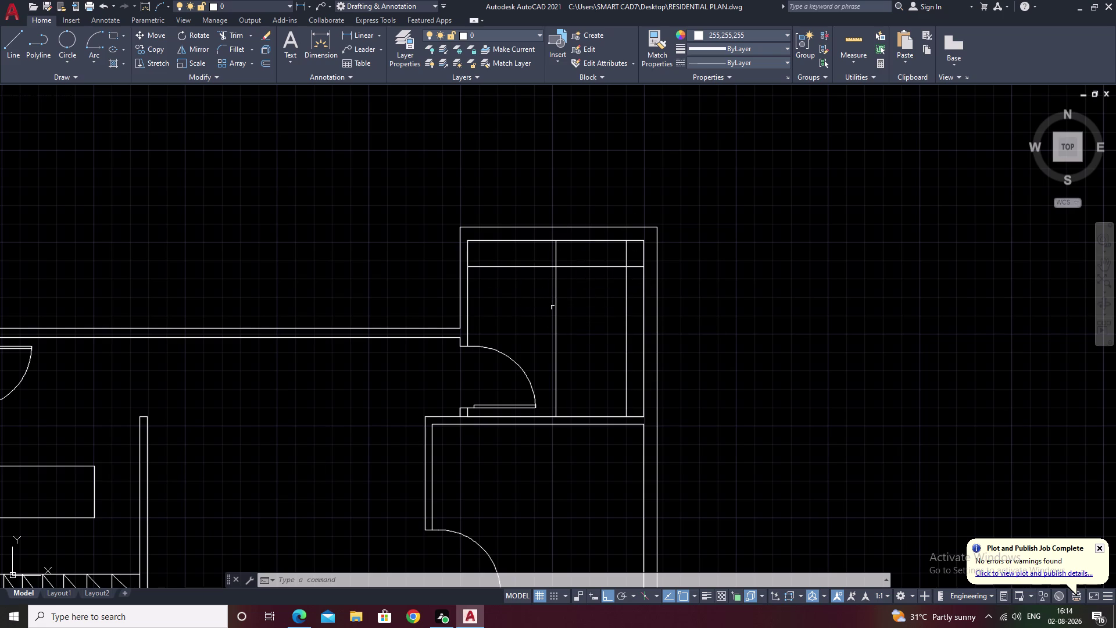
click(557, 322)
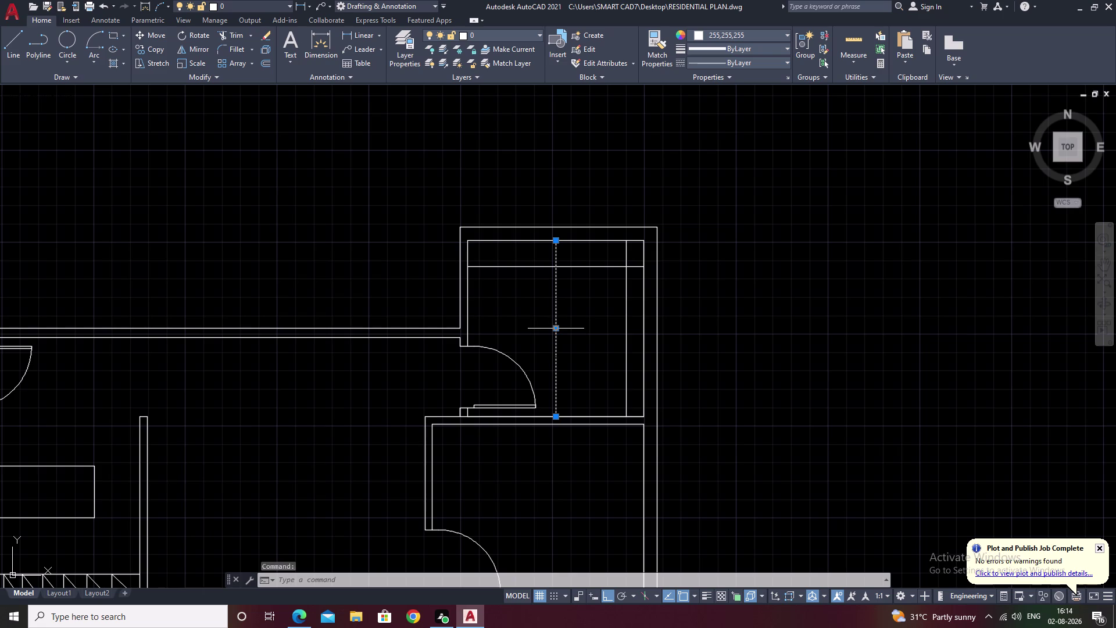
click(555, 327)
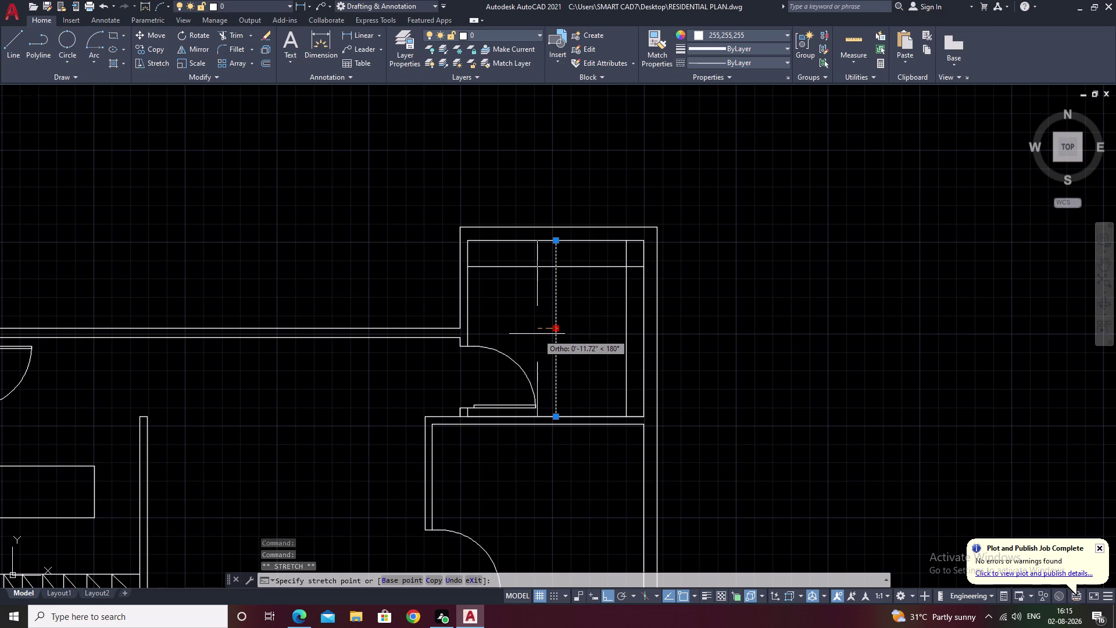
click(539, 335)
key(space)
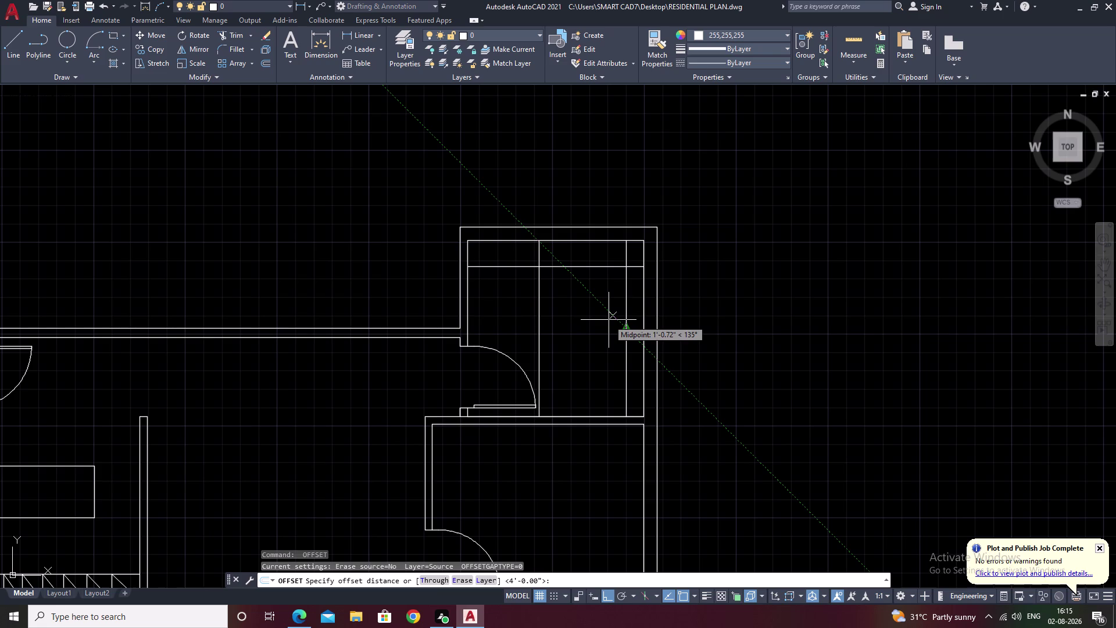
text(o)
key(space)
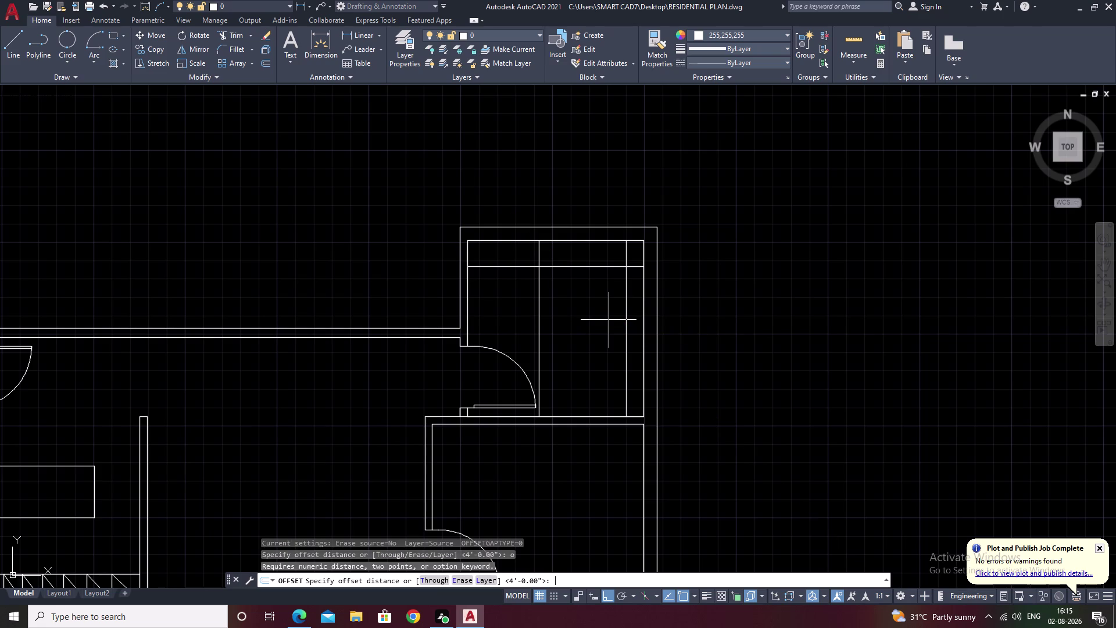
key(4)
text(')
key(space)
click(580, 310)
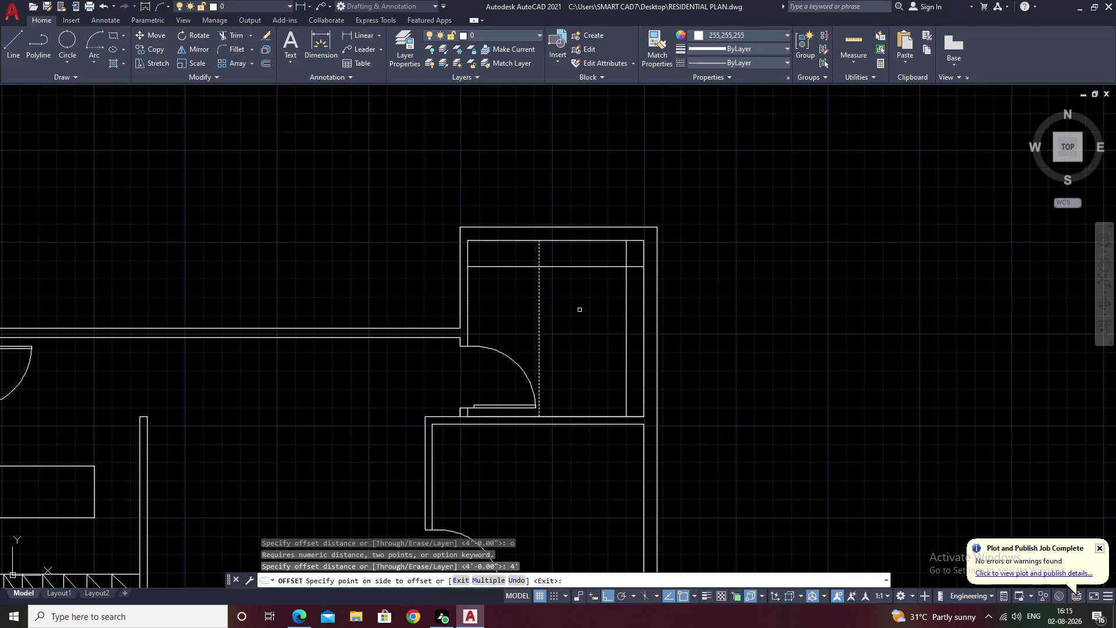
key(Escape)
scroll(up, 3)
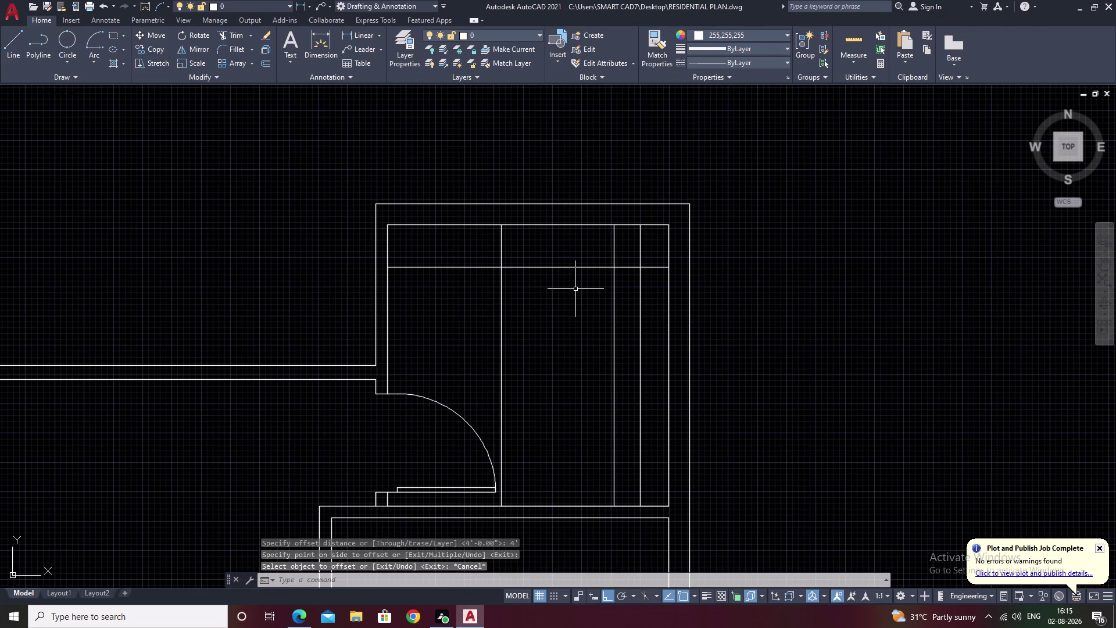
key(ctrl+z)
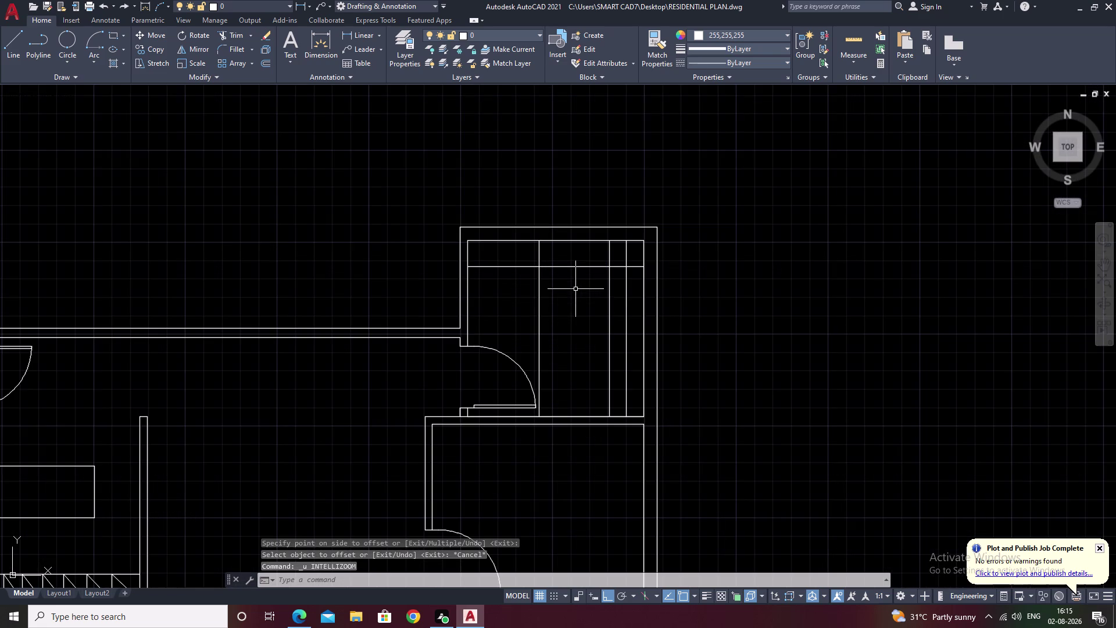
key(ctrl+z)
key(Escape)
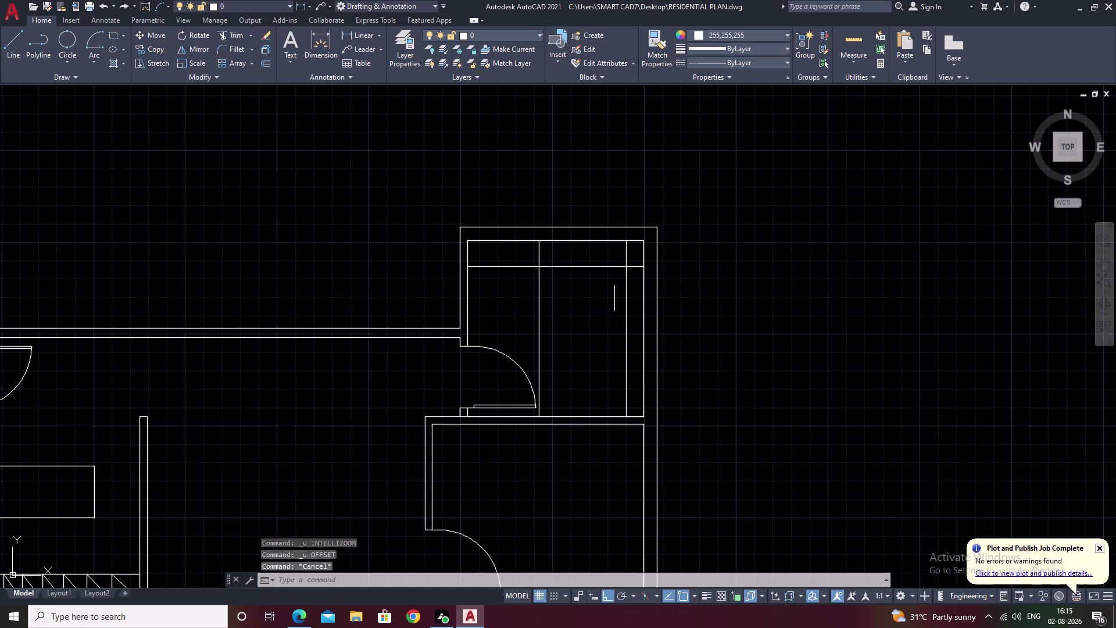
text(tr)
key(space)
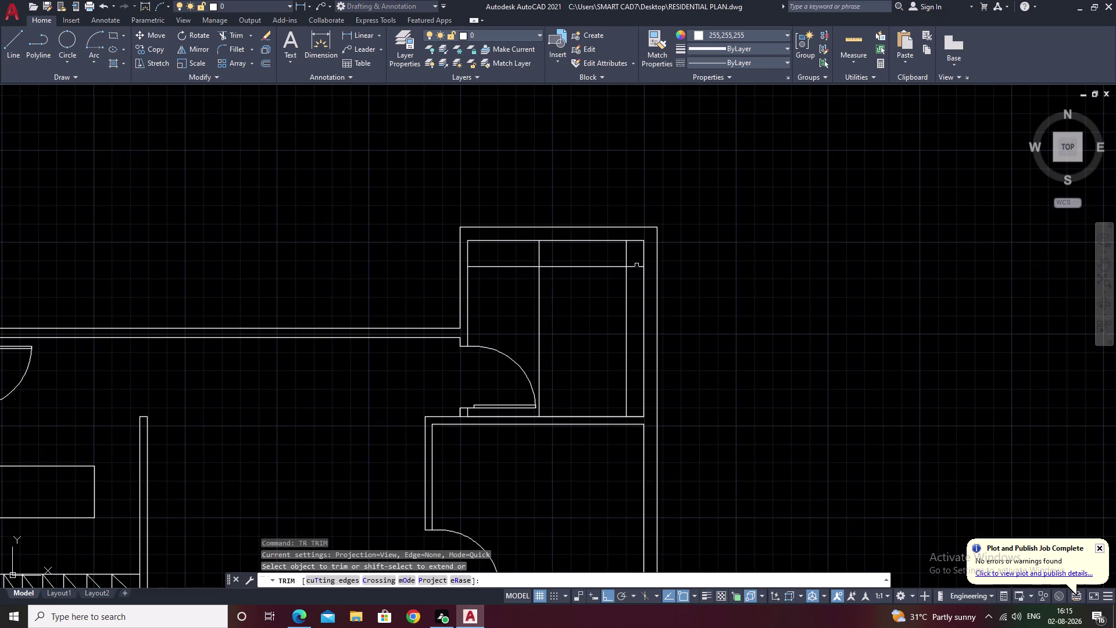
Fence-trim the short stray piece above the counter's right edge.
scroll(up, 3)
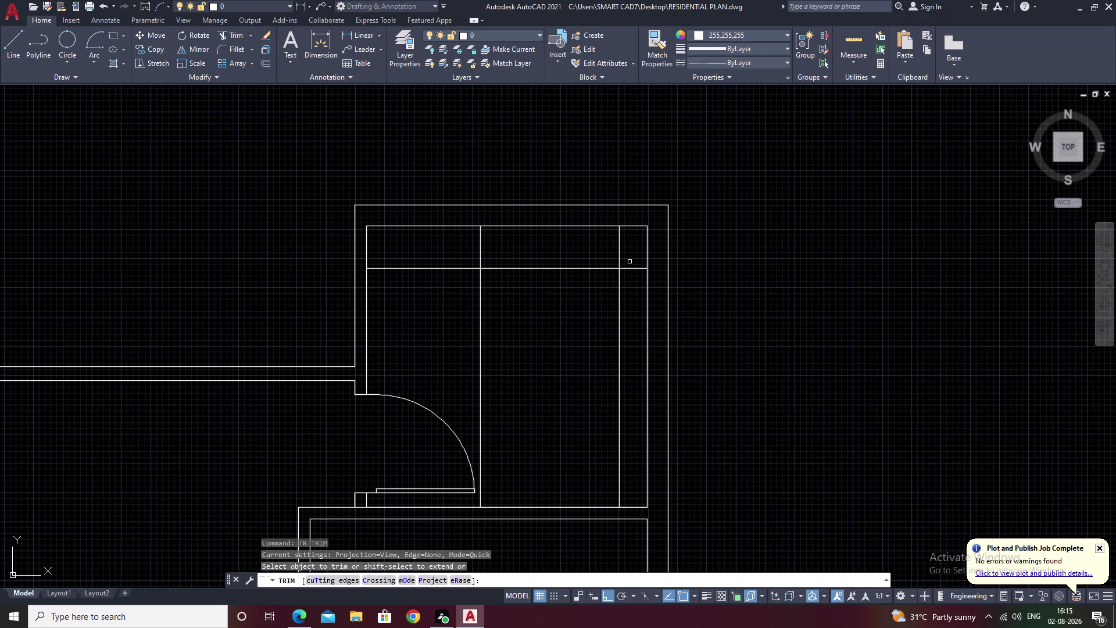
drag(629, 254, 574, 252)
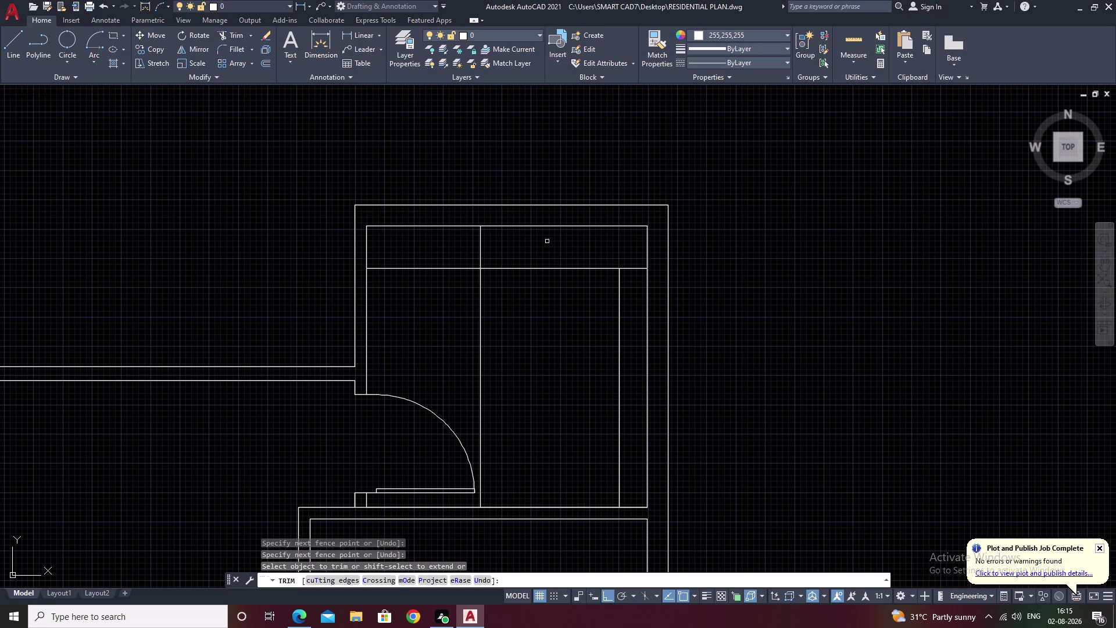
key(grave)
key(Escape)
key(Escape)
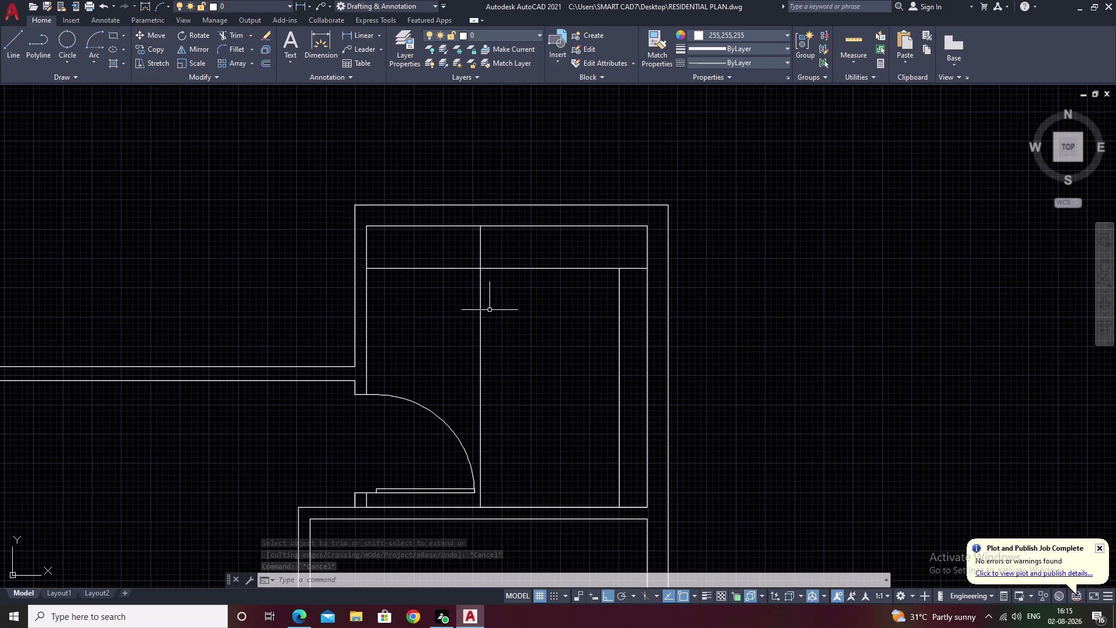
Copy the vertical divider line about 1'-10.90" to the right.
click(481, 338)
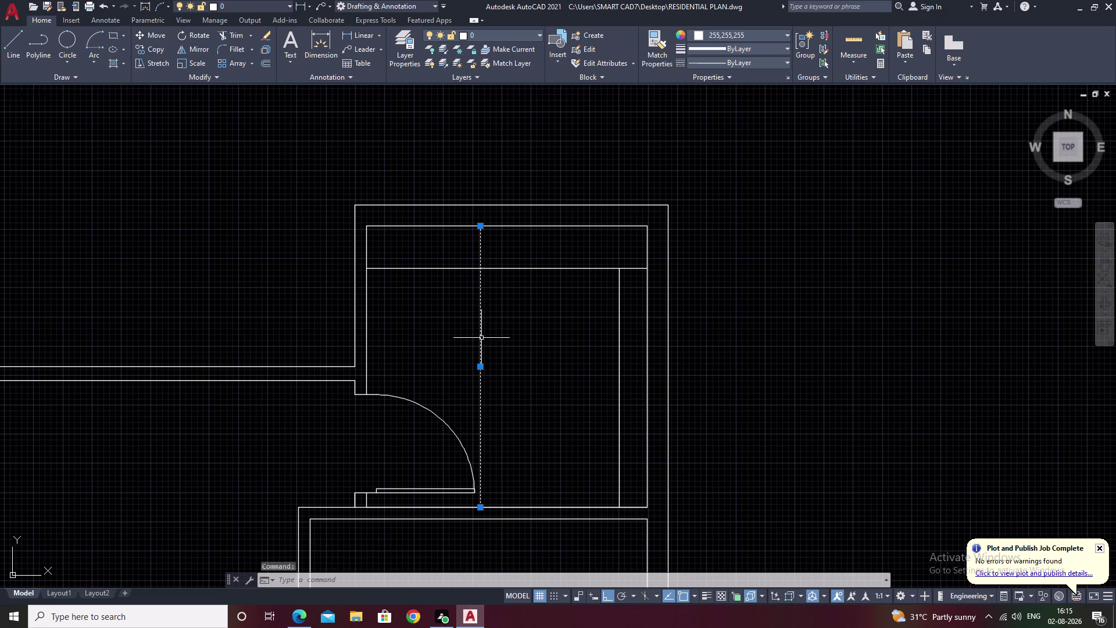
text(co)
key(space)
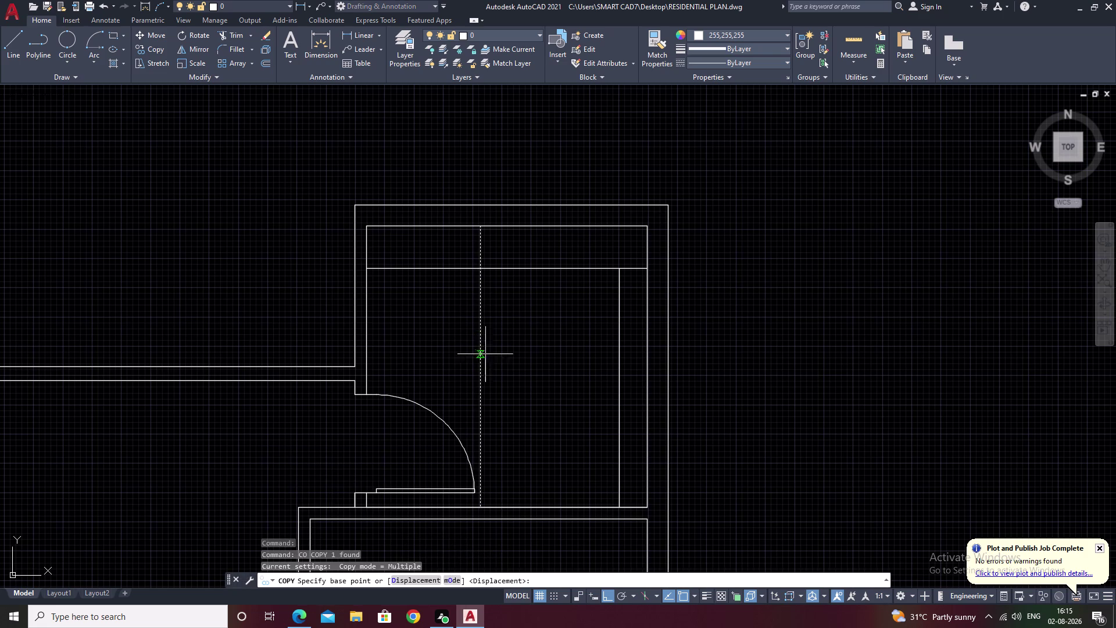
click(481, 229)
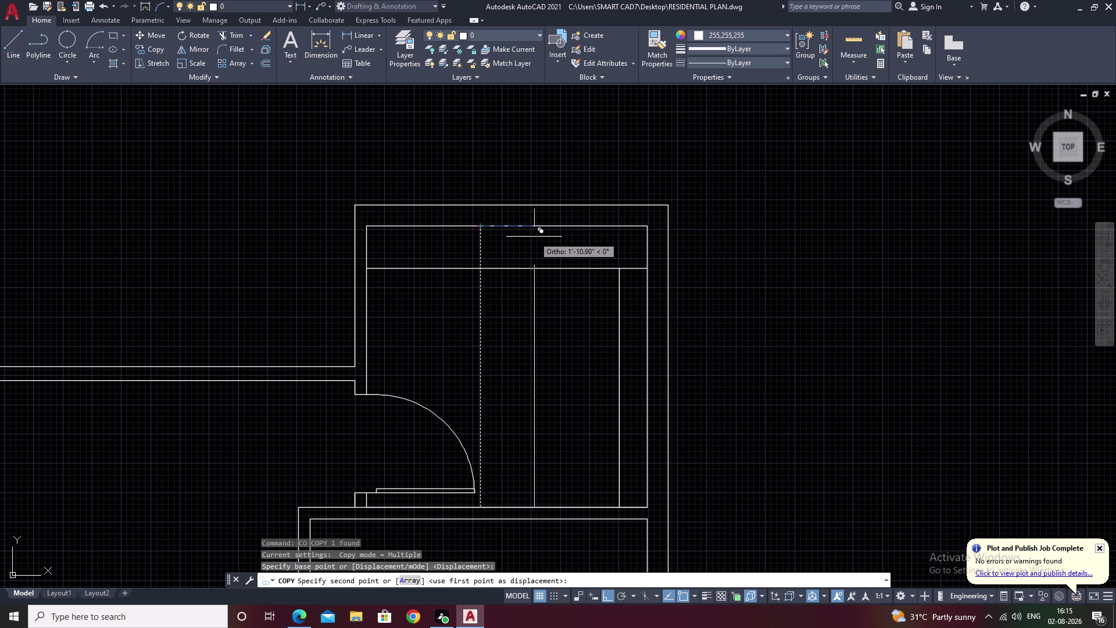
click(535, 237)
key(Escape)
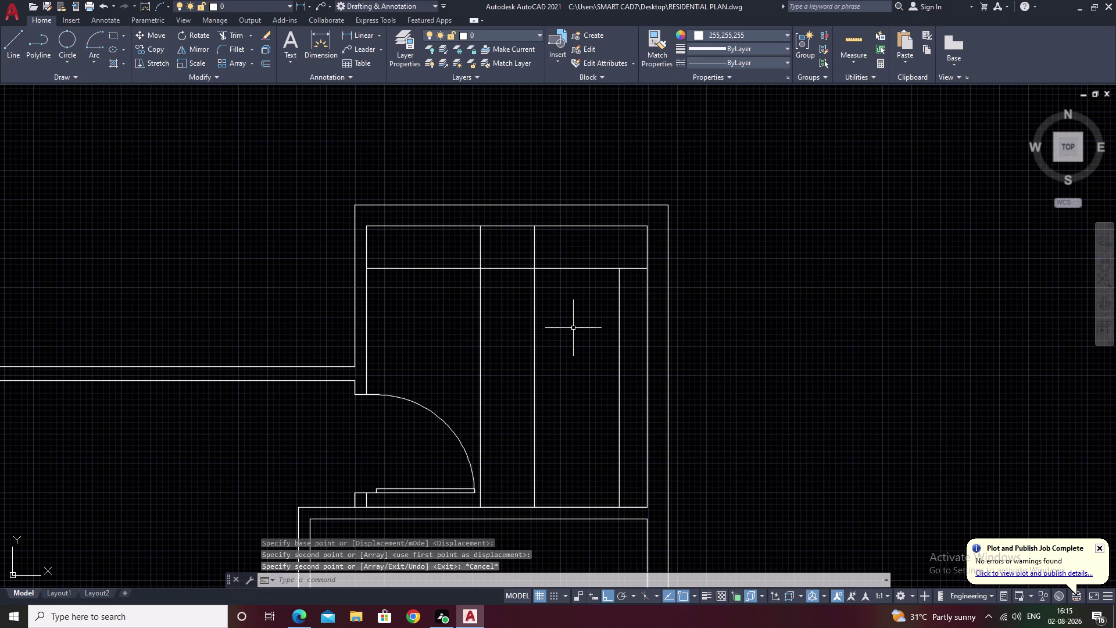
key(o)
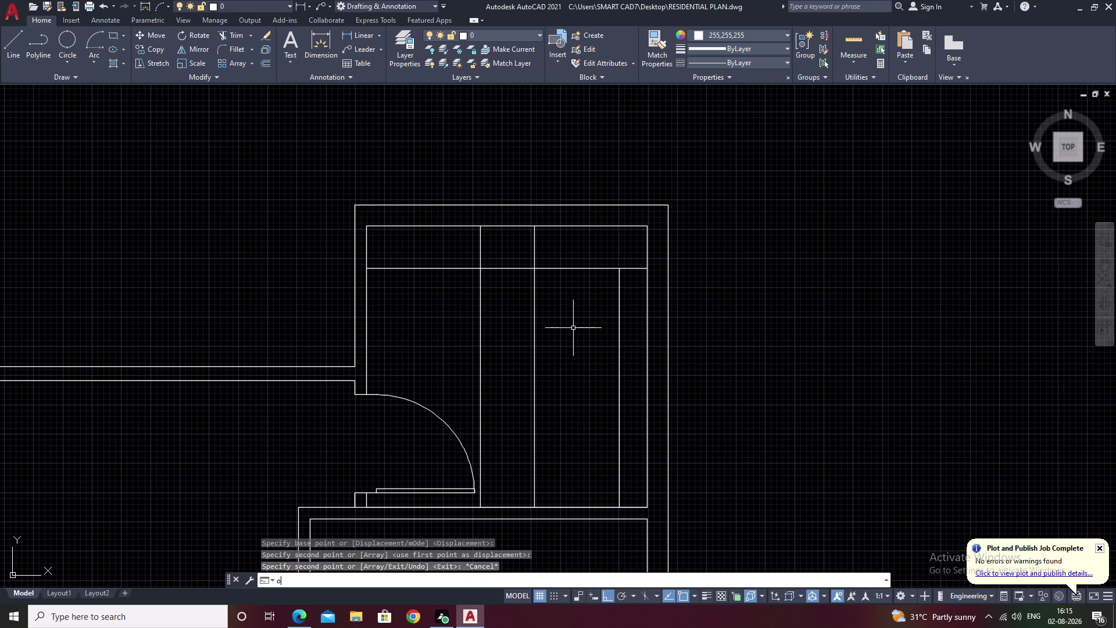
key(space)
Offset the top inner counter line 5" downward.
key(5)
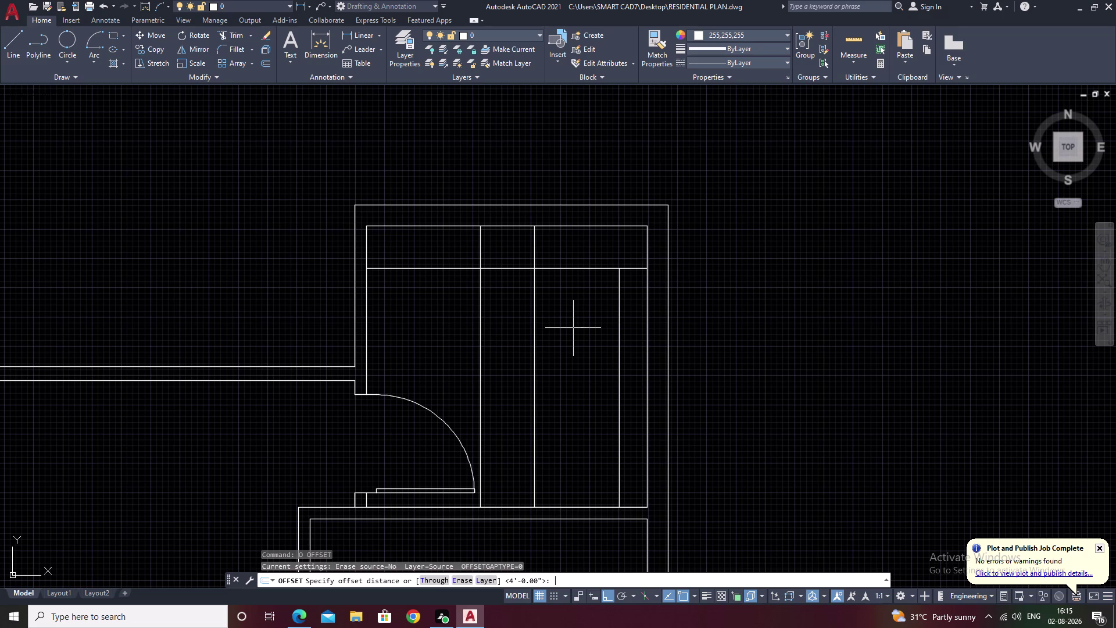
key(semicolon)
key(BackSpace)
text(')
key(space)
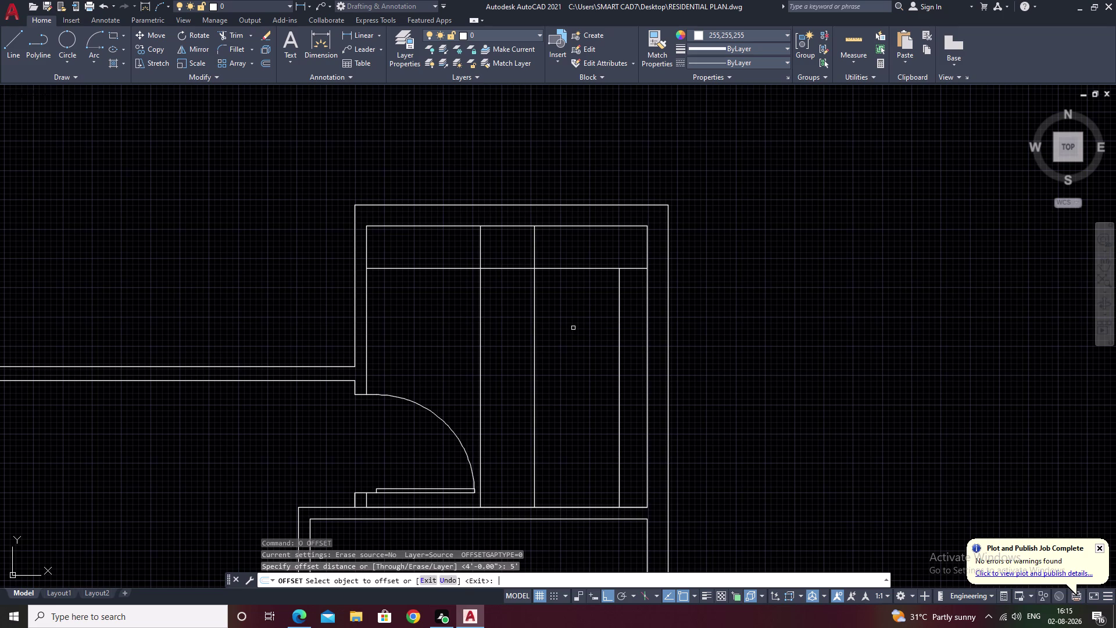
click(524, 226)
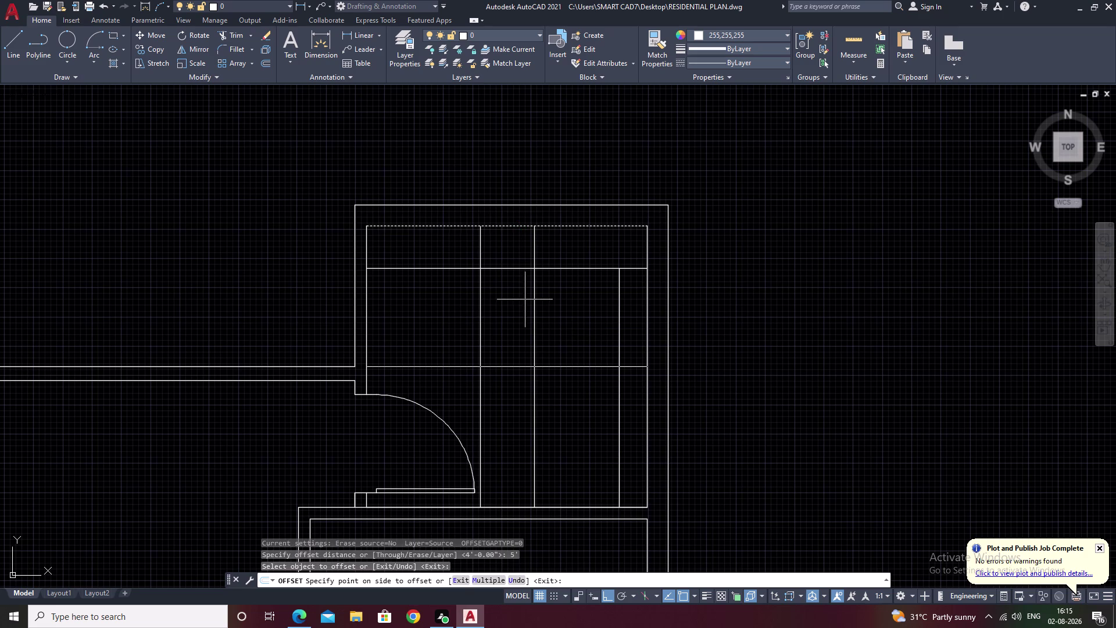
click(525, 300)
key(Escape)
Fence-trim the vertical lines' ends below and above the box, undoing one cut.
text(tr)
key(space)
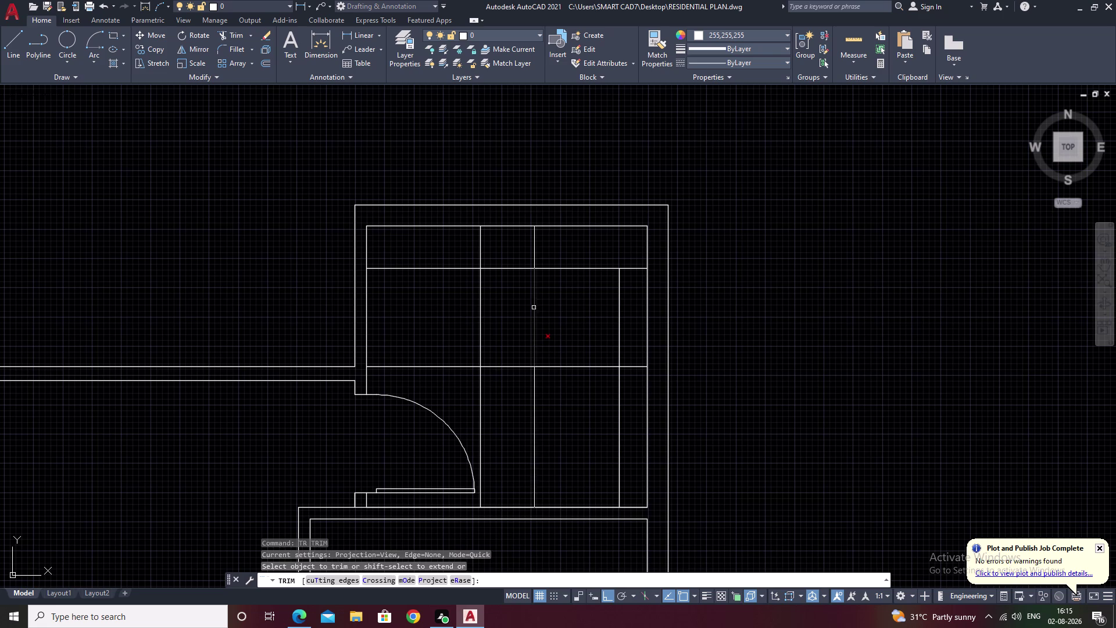
drag(560, 408, 454, 409)
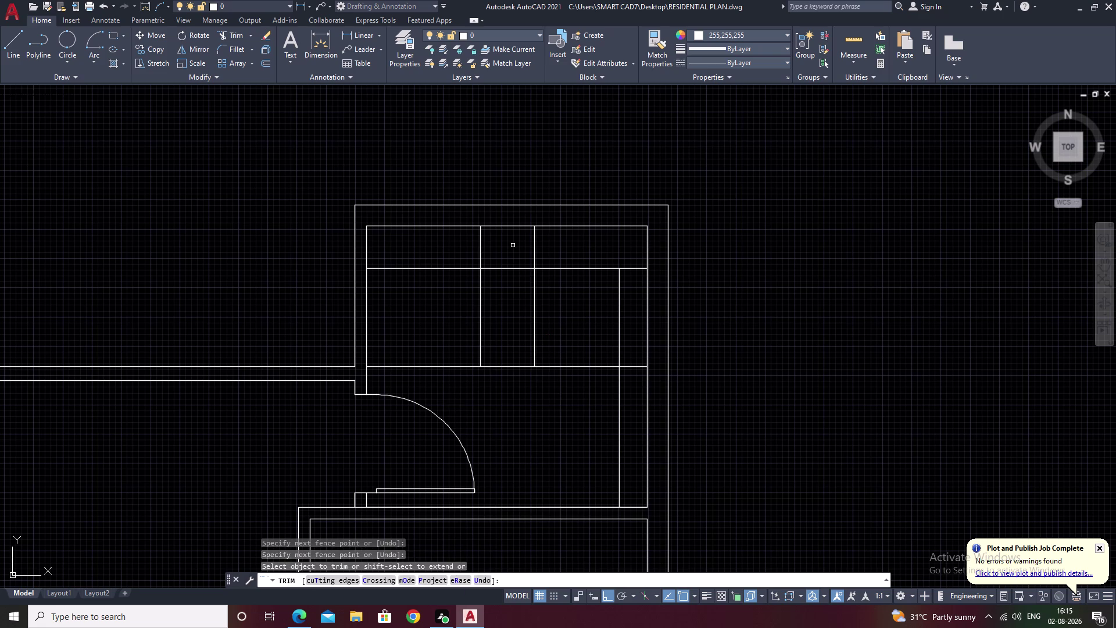
drag(512, 245, 510, 302)
drag(570, 249, 438, 247)
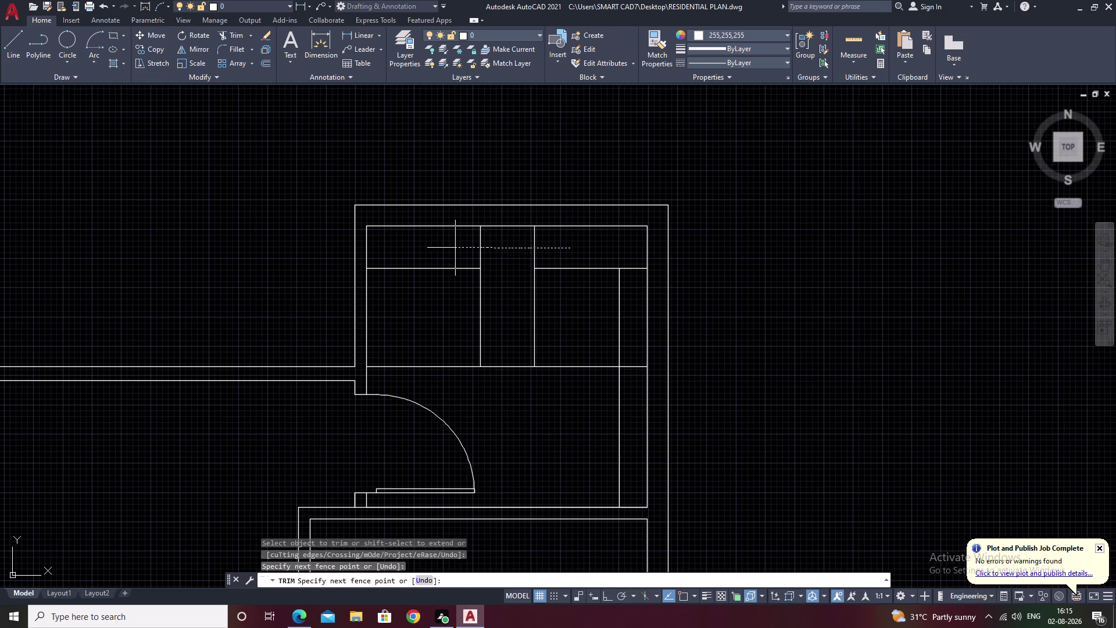
drag(438, 247, 415, 248)
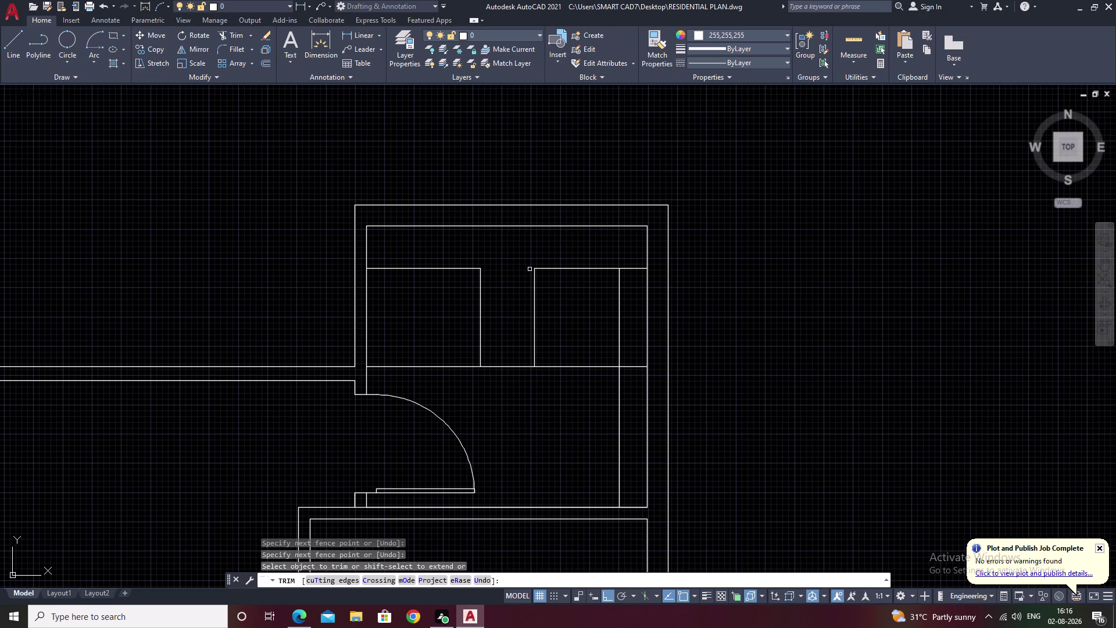
key(ctrl+z)
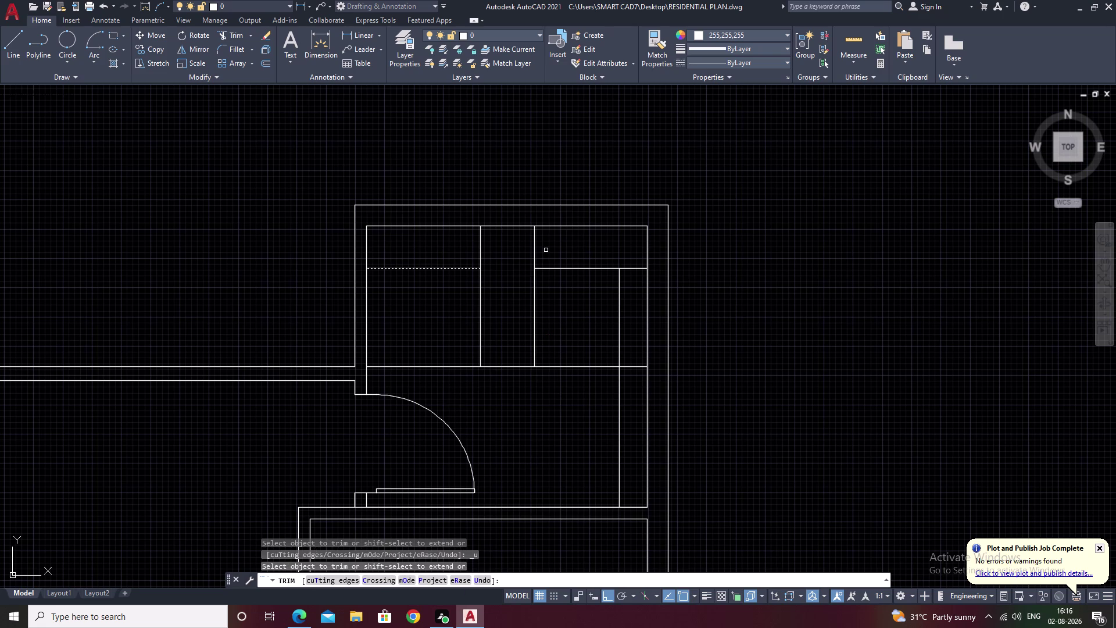
Trim the leftover horizontal pieces so a narrow box remains between the verticals.
drag(572, 246, 571, 296)
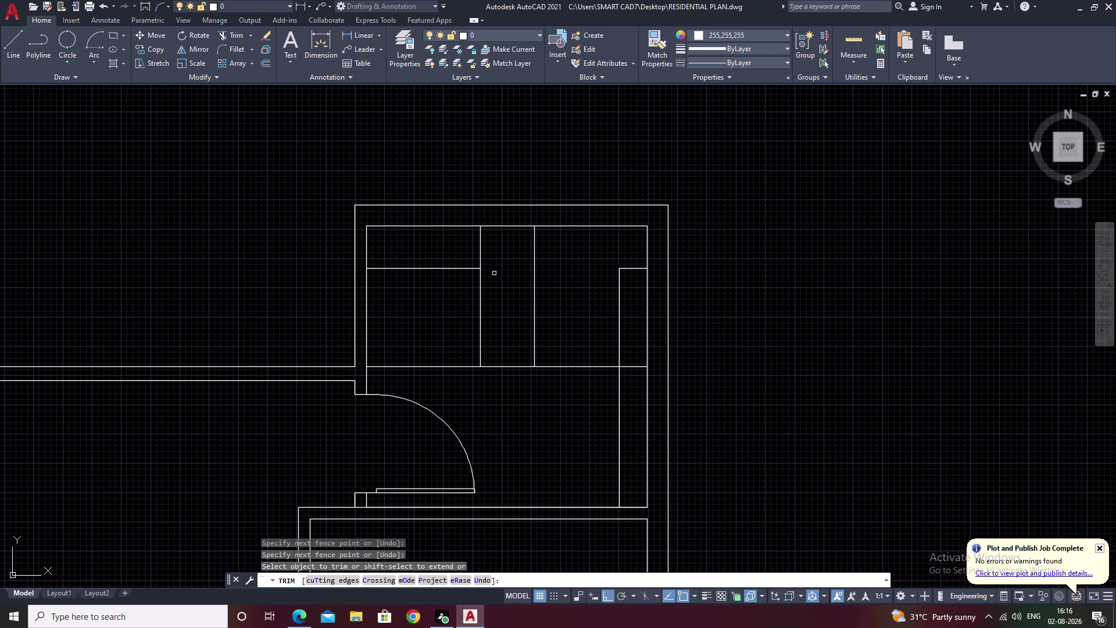
key(ctrl+z)
drag(576, 334, 557, 392)
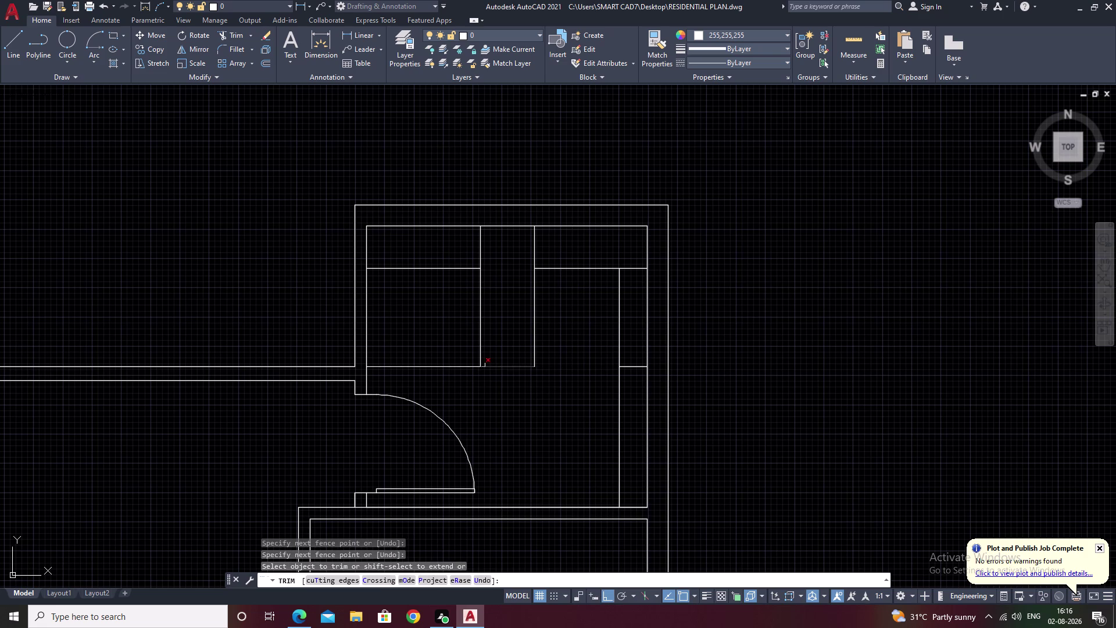
drag(433, 359, 447, 380)
drag(457, 256, 447, 282)
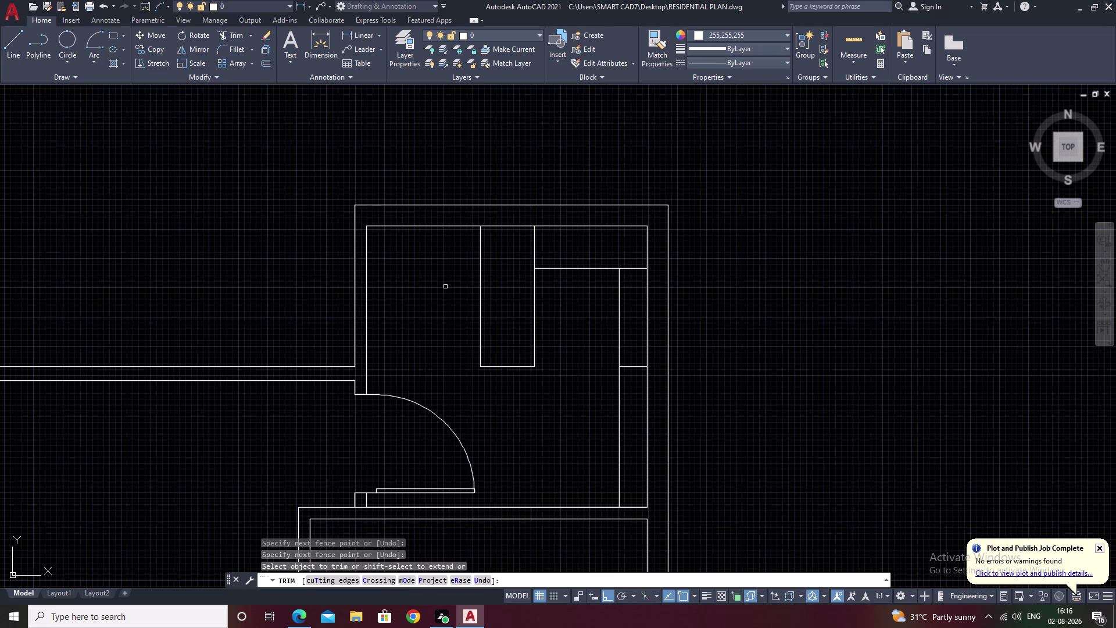
drag(625, 353, 634, 382)
Offset the right room wall 1' inward to form a counter edge.
middle_drag(552, 418, 546, 381)
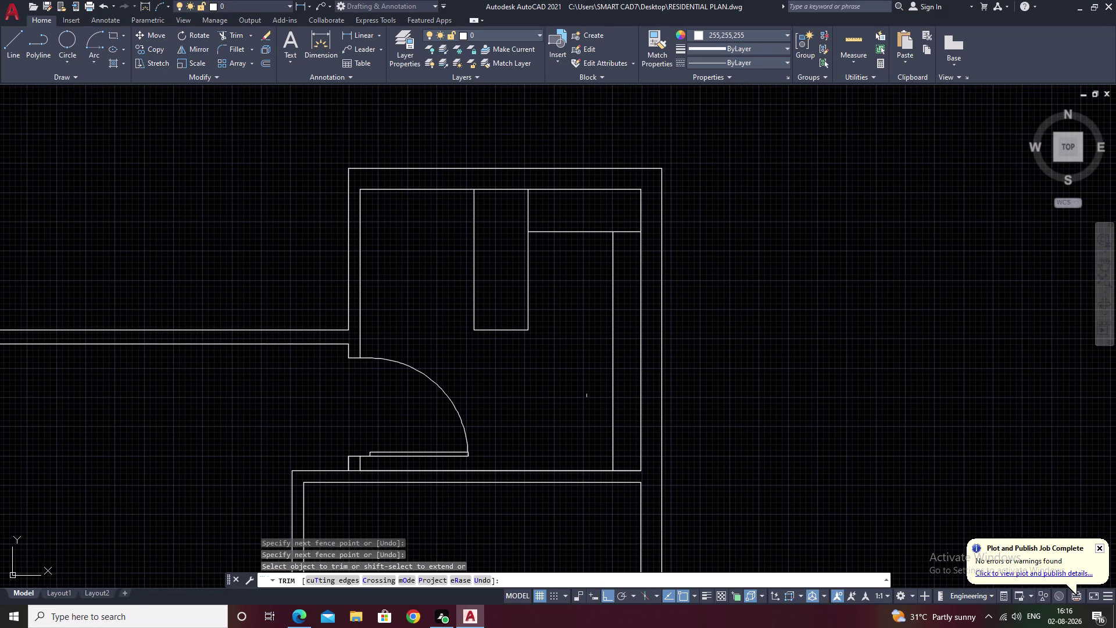
middle_drag(587, 383, 579, 253)
middle_drag(566, 349, 570, 250)
middle_click(596, 318)
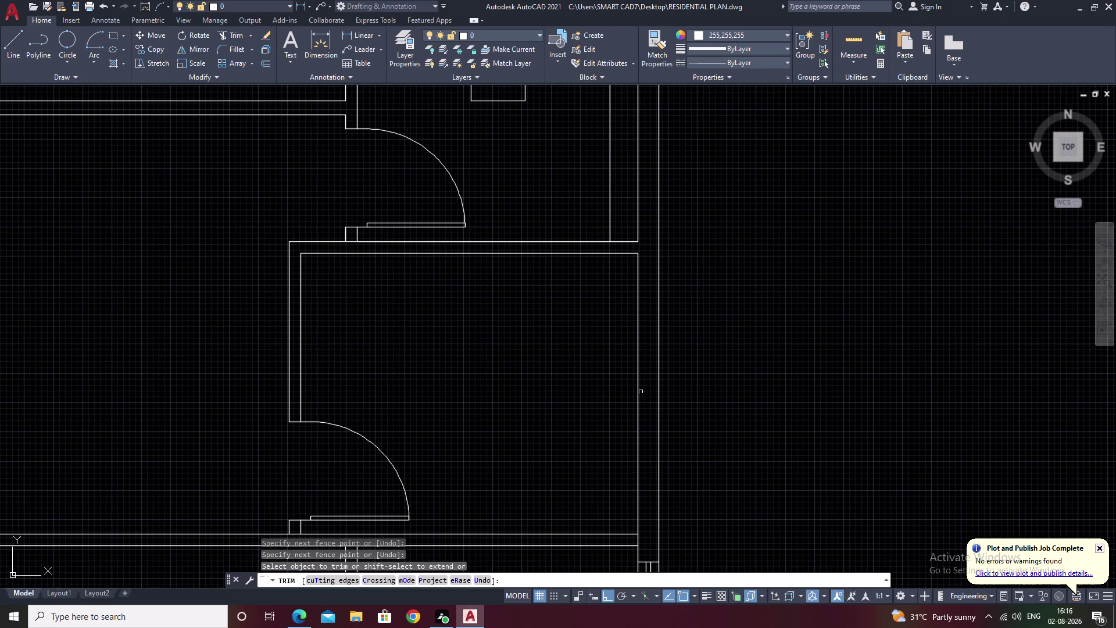
scroll(down, 3)
scroll(up, 3)
scroll(down, 3)
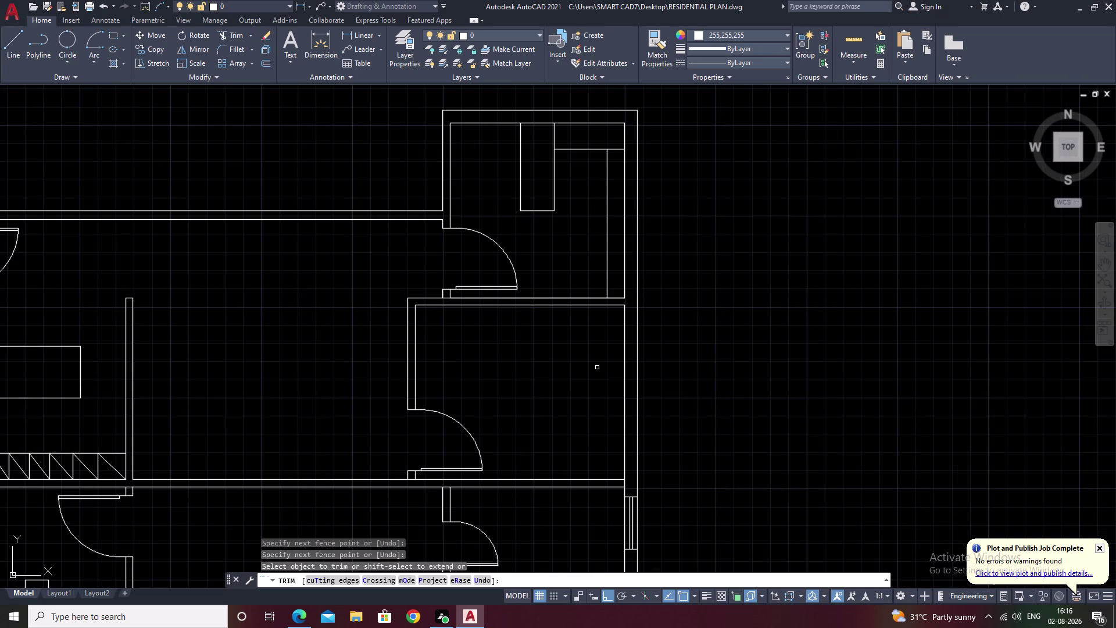
key(Escape)
text(o)
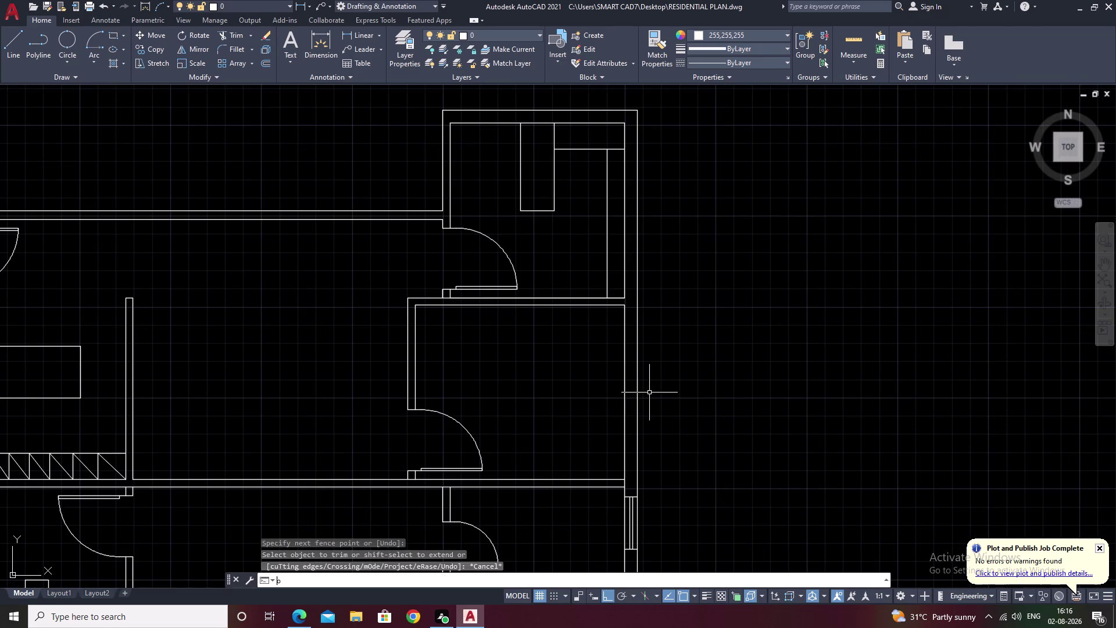
key(space)
text(1')
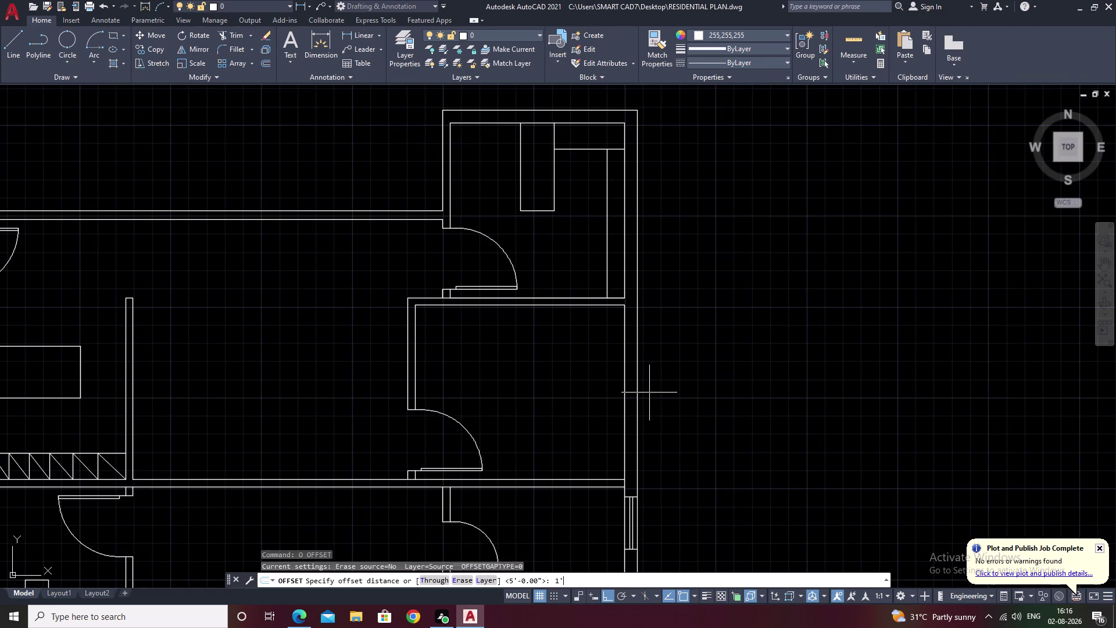
key(space)
click(623, 384)
click(568, 391)
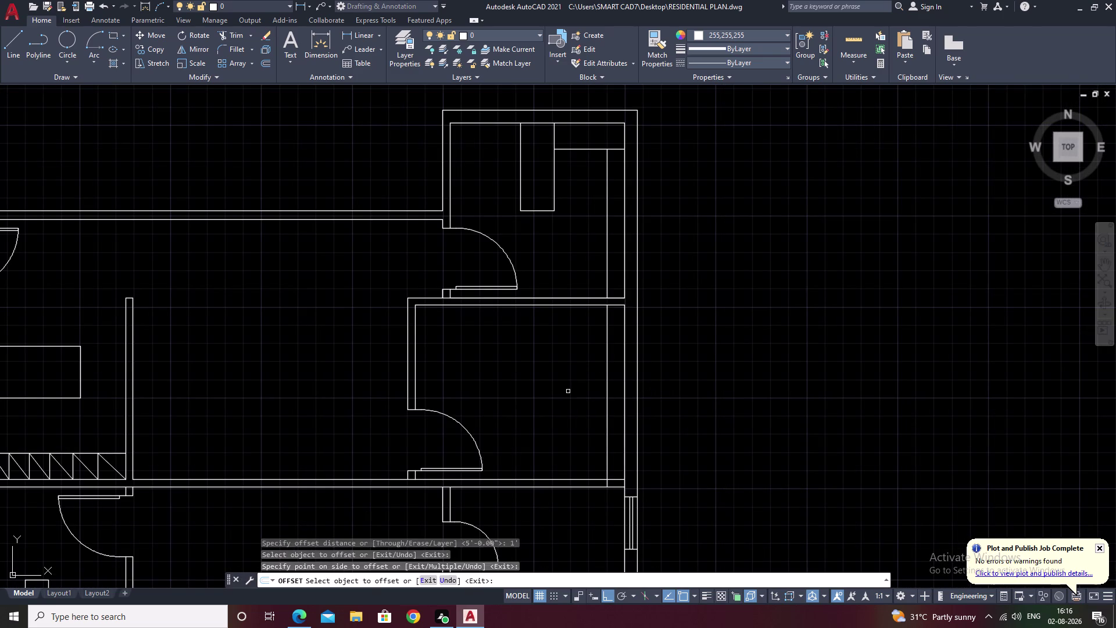
key(Escape)
Offset the bottom wall 1.5' upward, after undoing a 2' attempt.
key(space)
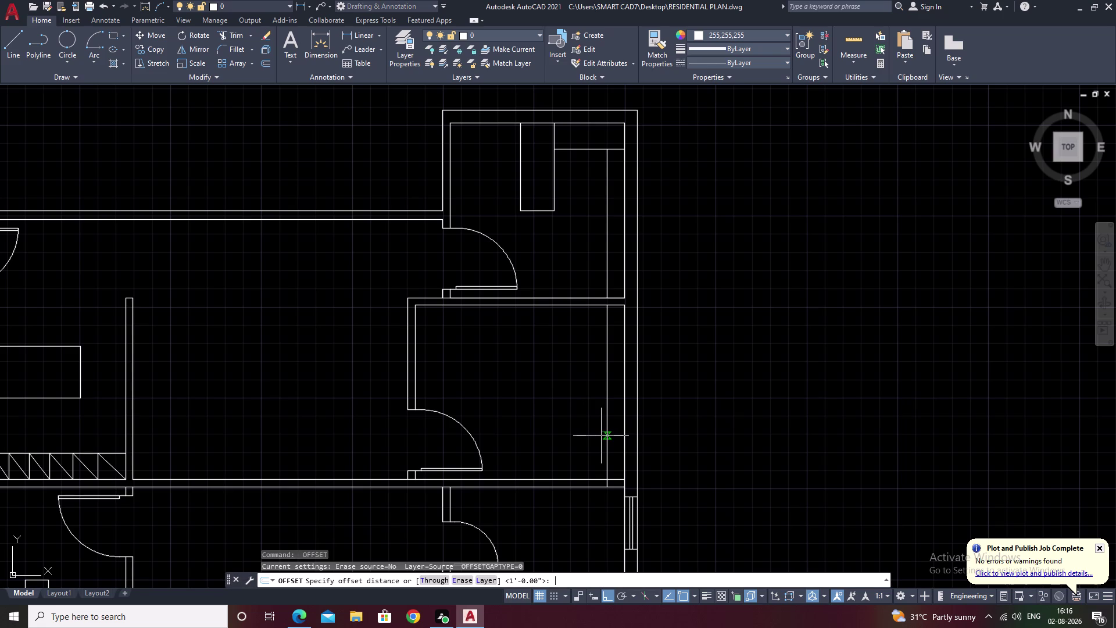
key(space)
key(2)
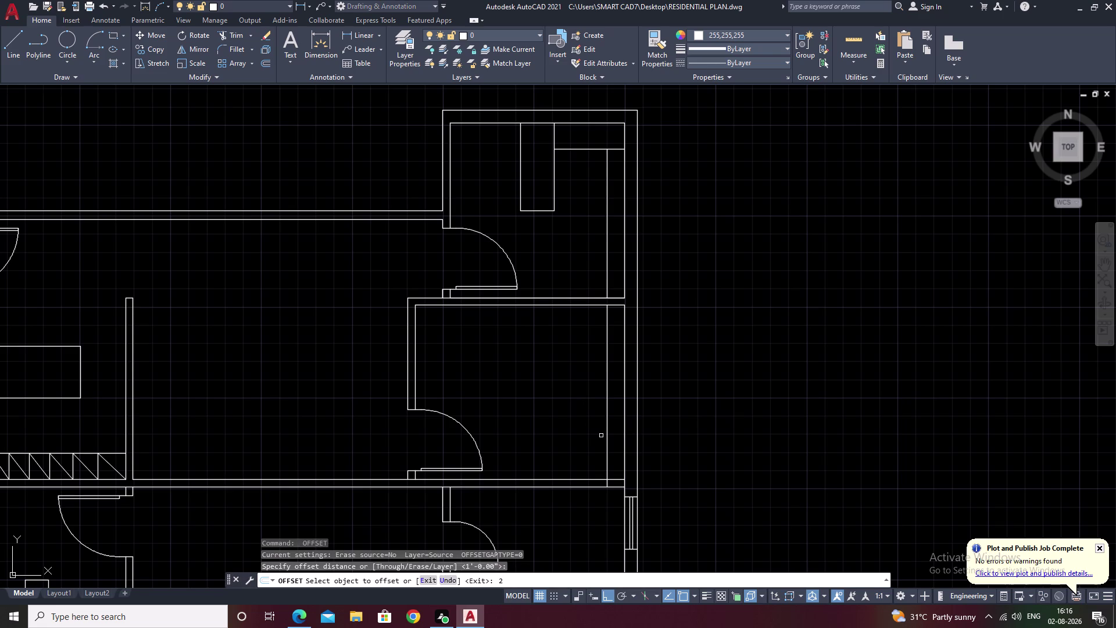
text(')
key(space)
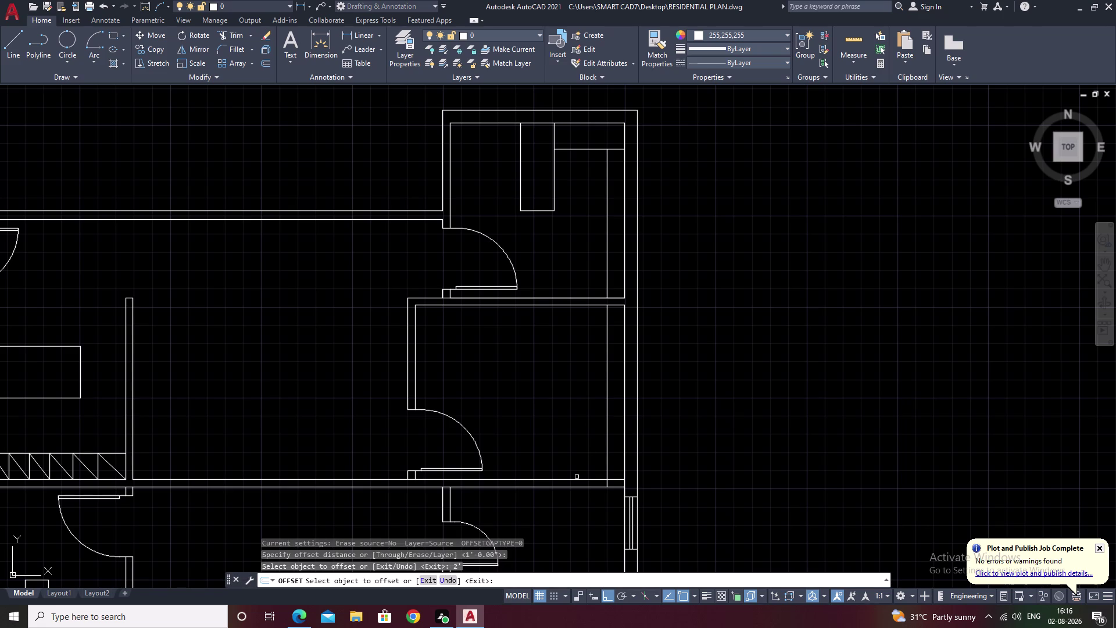
click(576, 479)
click(573, 399)
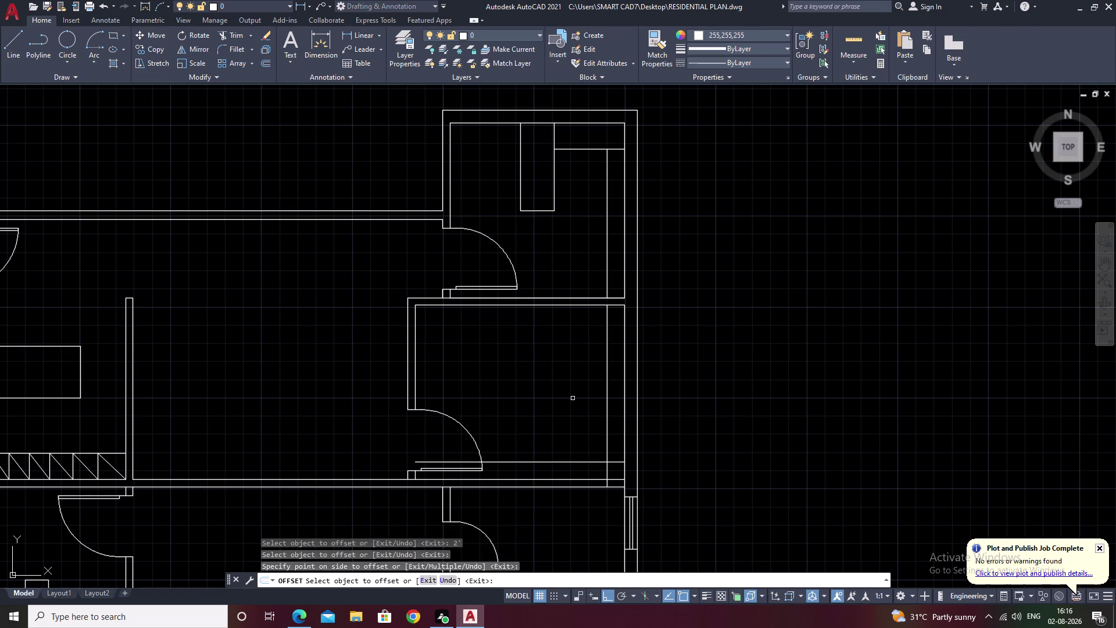
key(ctrl+z)
key(space)
key(space)
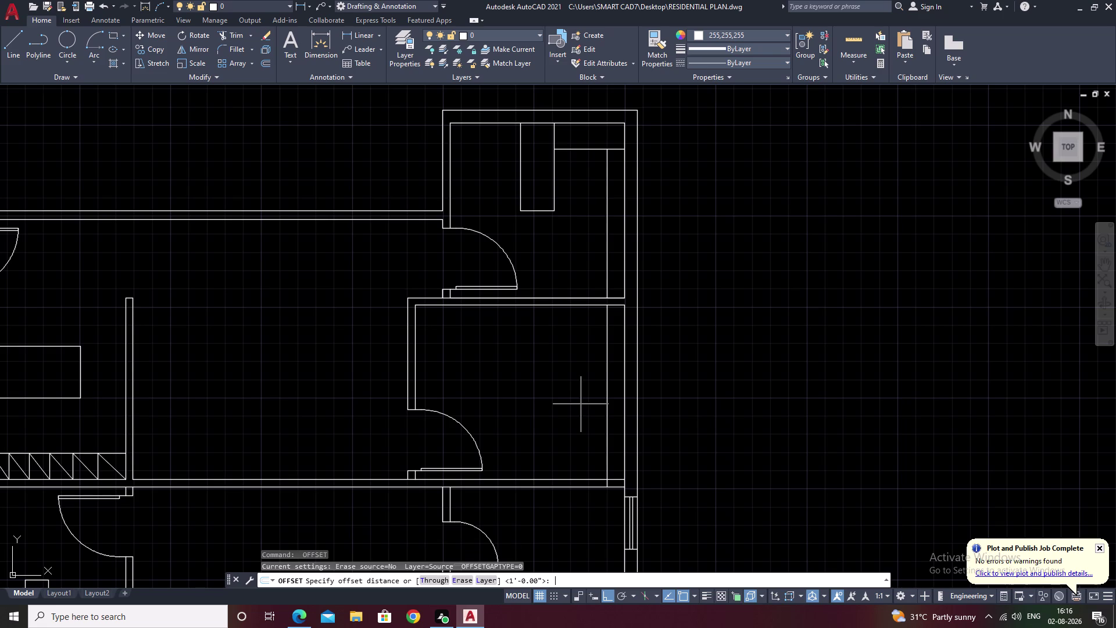
text(1.5)
text(')
key(space)
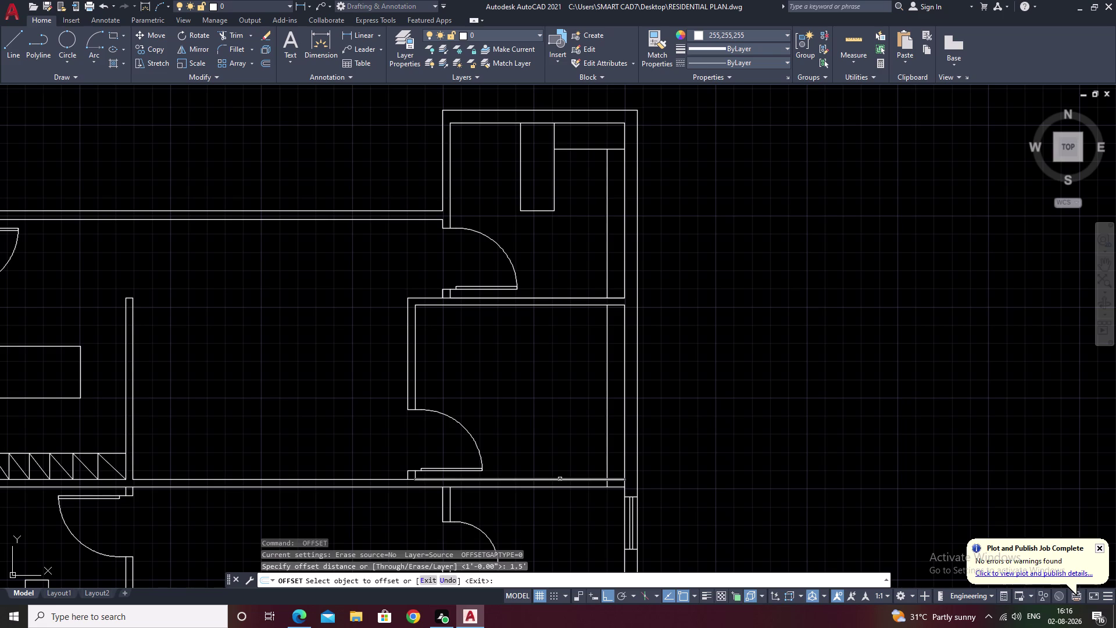
click(560, 479)
click(561, 403)
key(Escape)
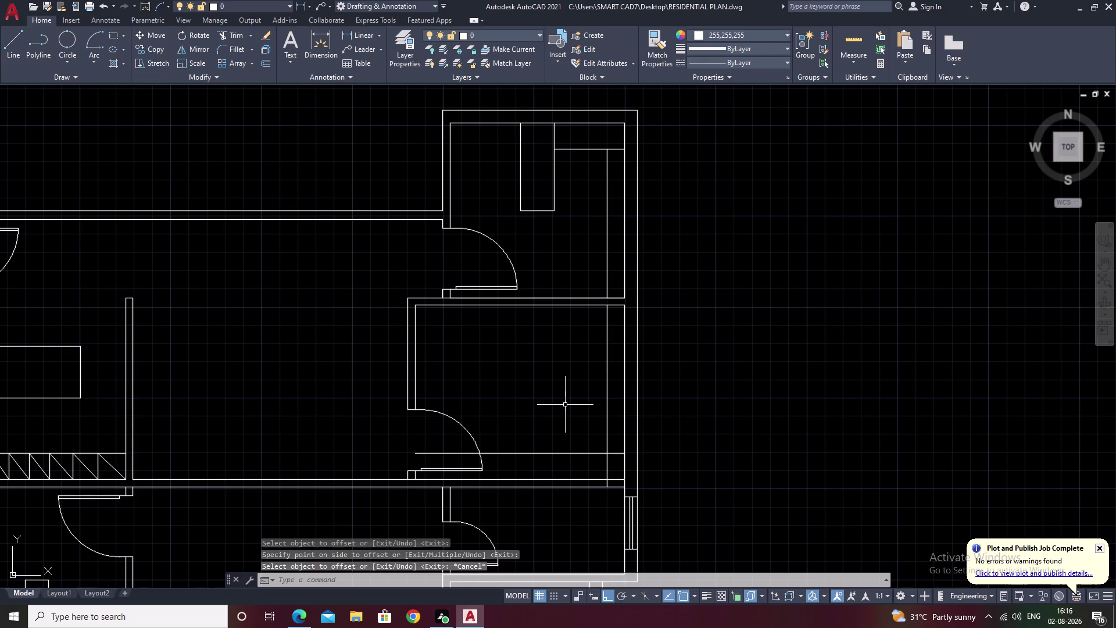
Trim the new bottom counter line back clear of the door swing.
text(tr)
key(space)
key(space)
scroll(up, 3)
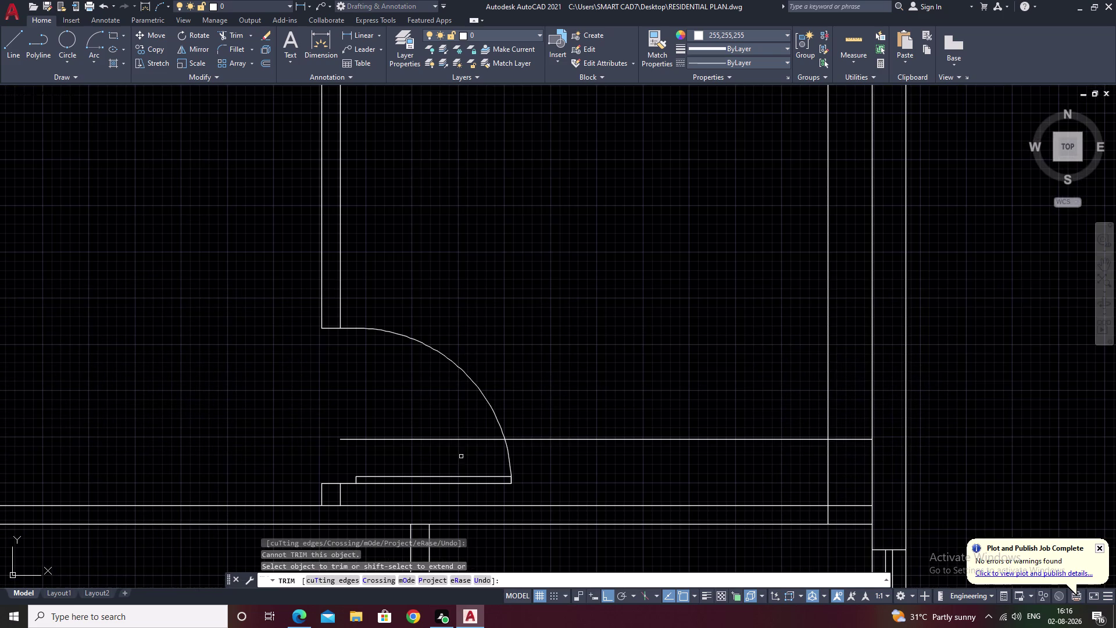
drag(464, 428, 456, 447)
click(401, 440)
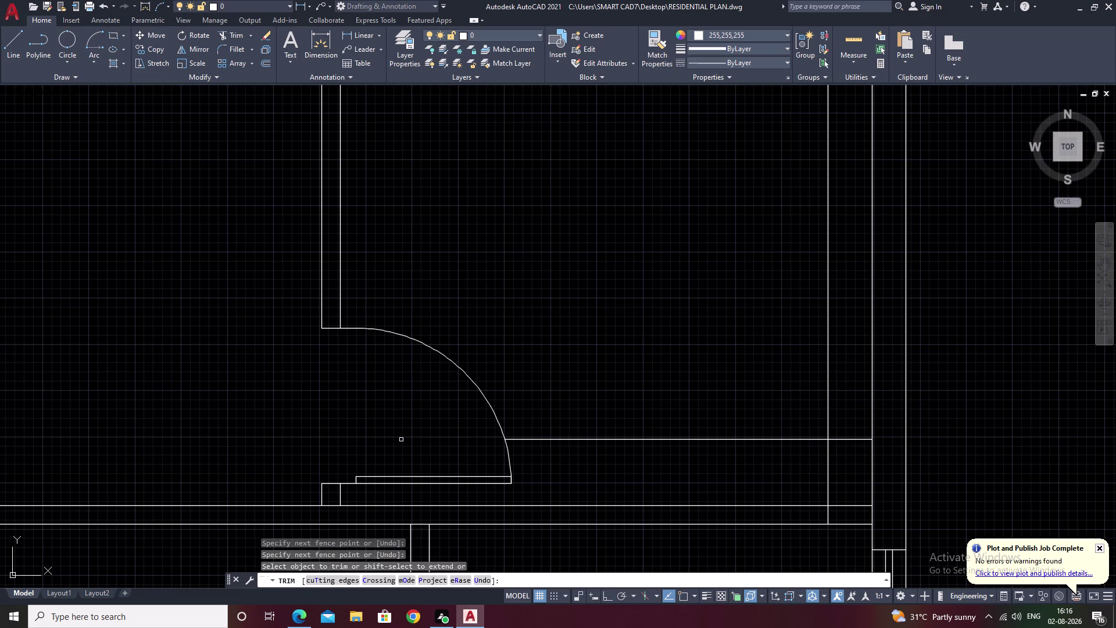
scroll(down, 3)
key(Escape)
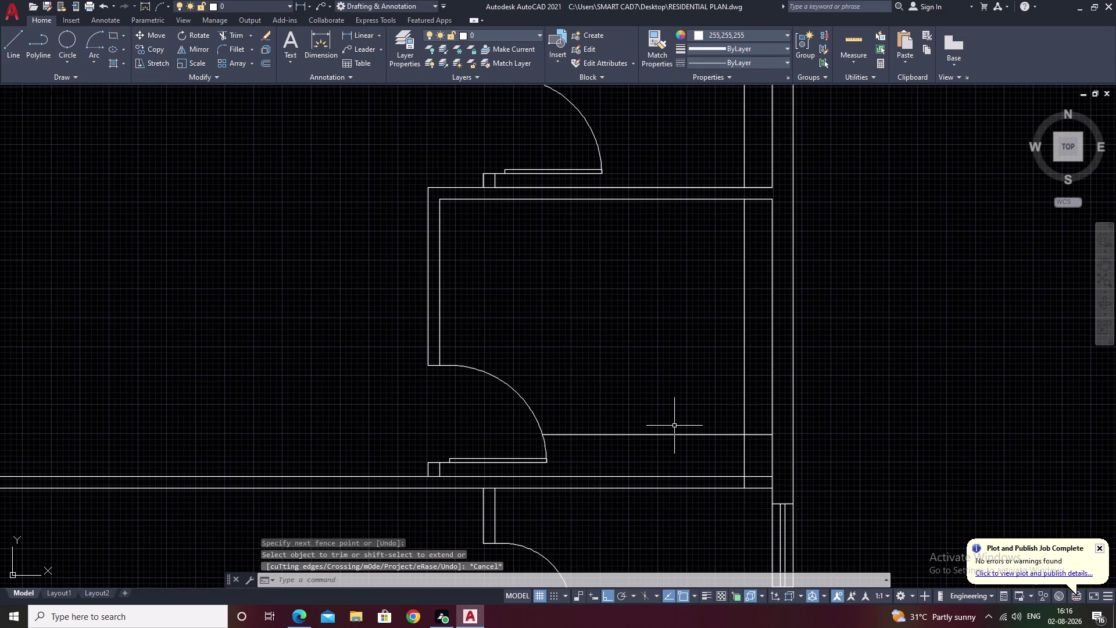
Add a 4' offset line, then erase it as unwanted.
text(o)
key(space)
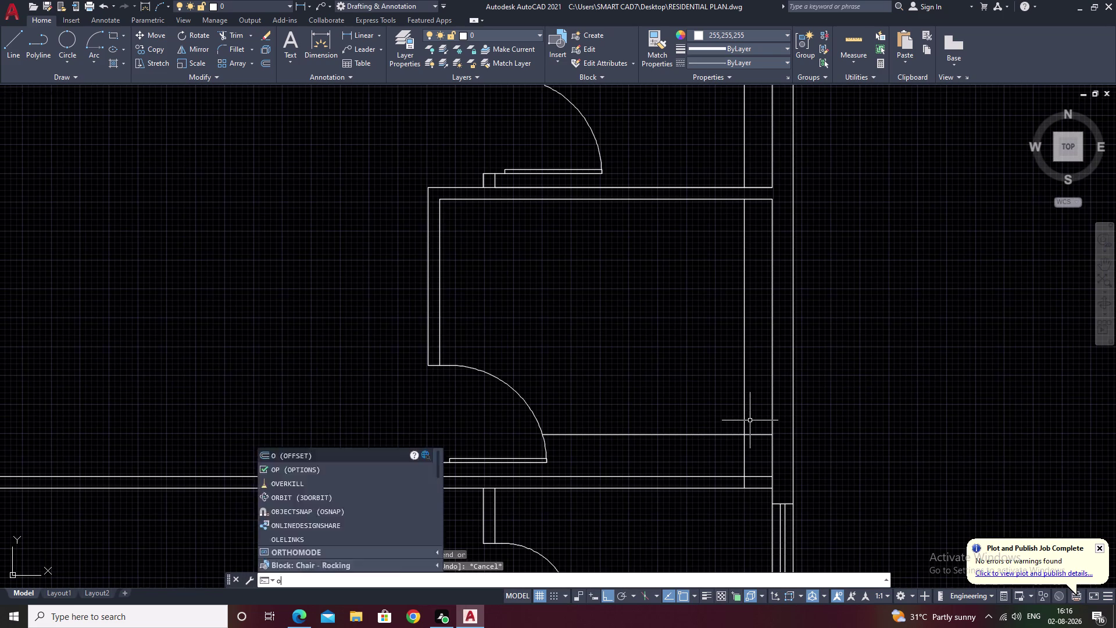
key(4)
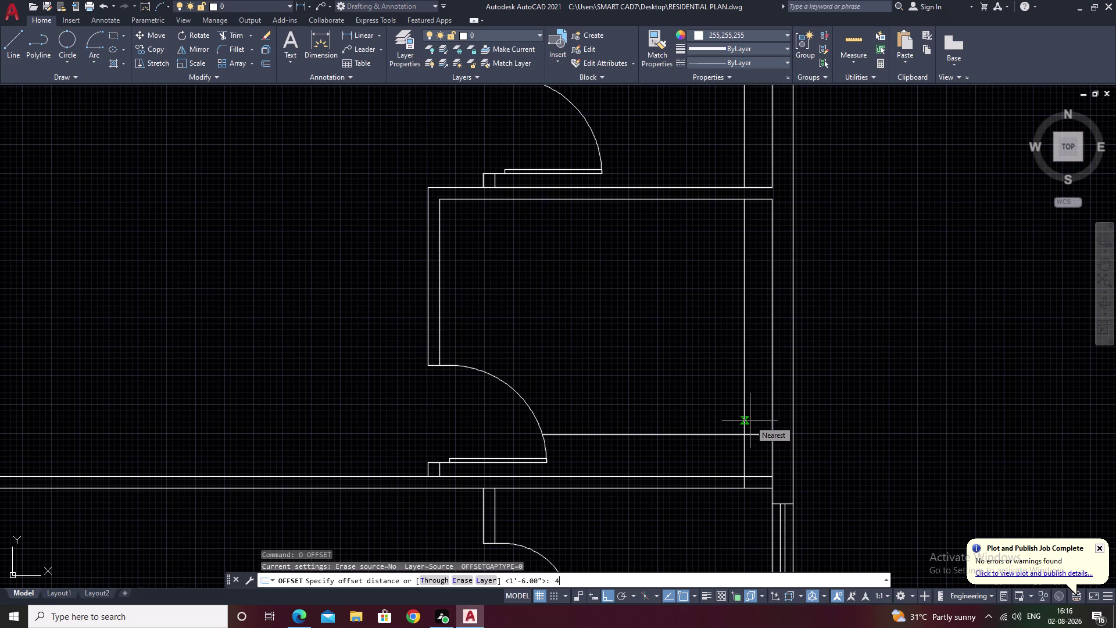
text(')
key(space)
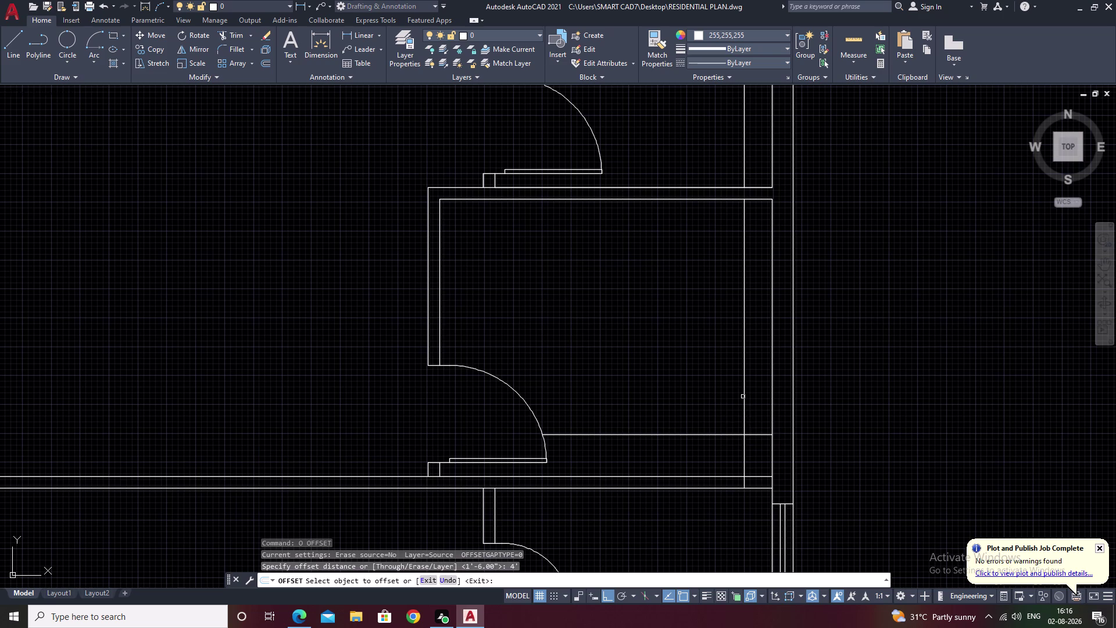
click(745, 396)
click(599, 398)
scroll(down, 3)
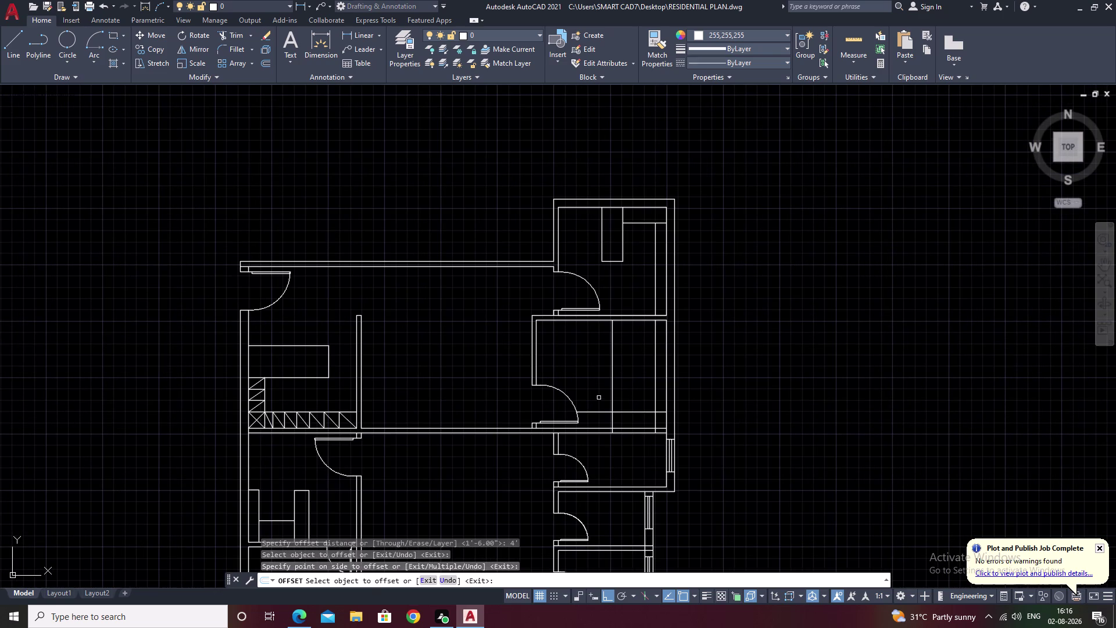
key(Escape)
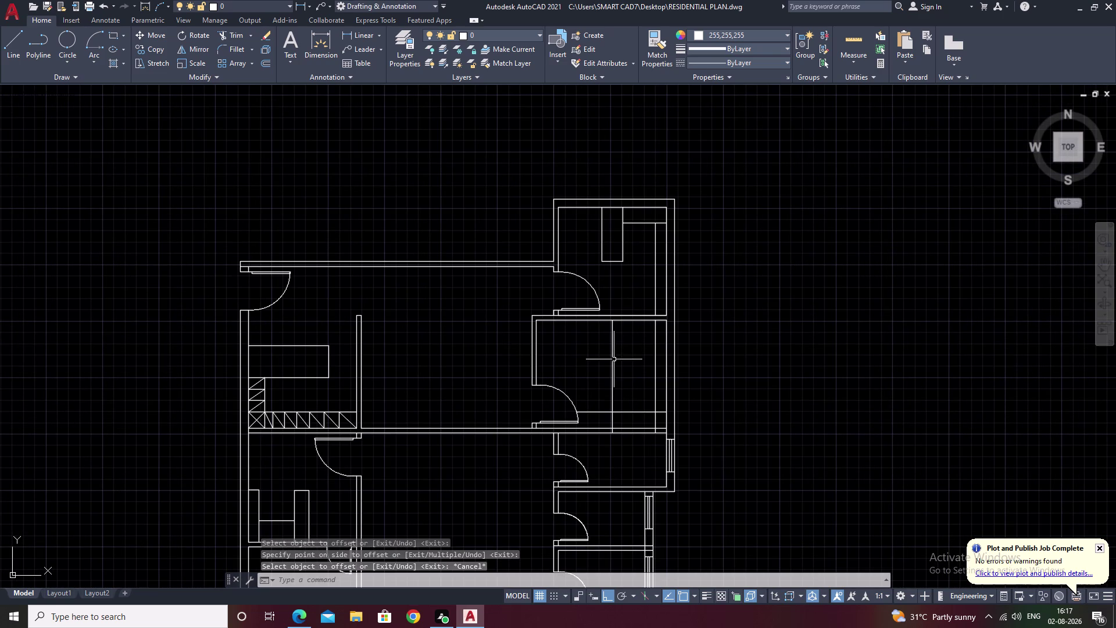
click(614, 360)
click(603, 361)
text(e)
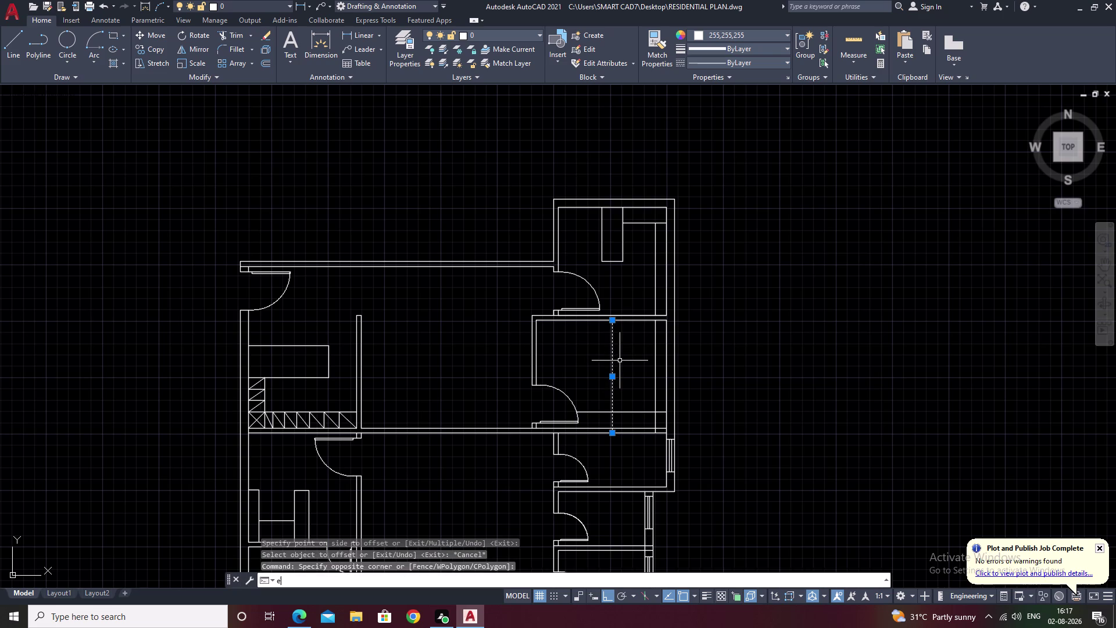
key(space)
text(e)
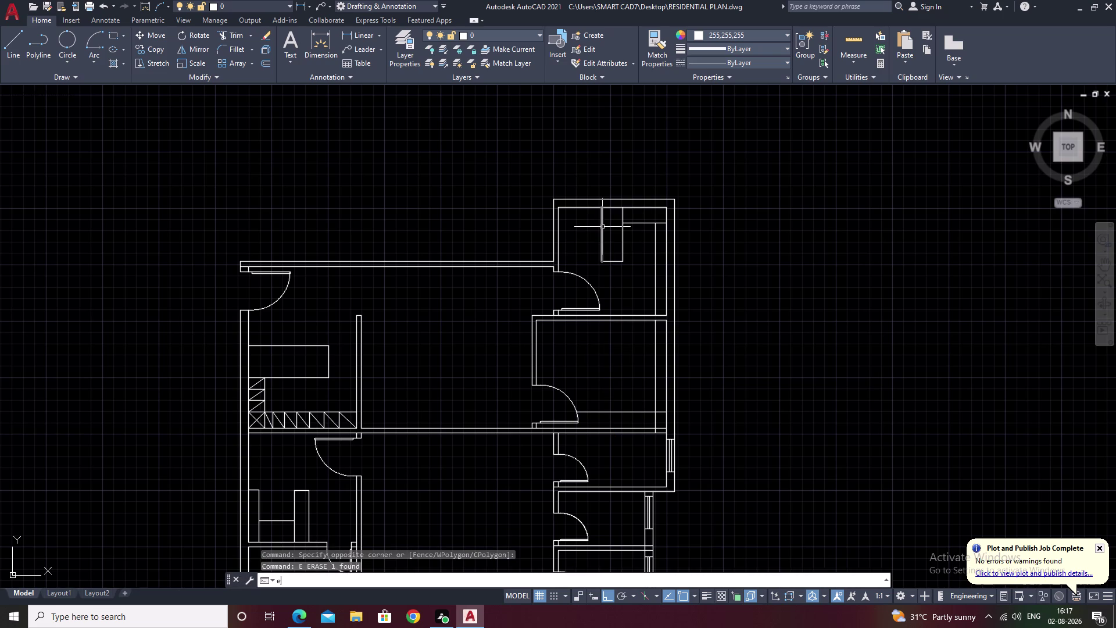
text(x)
key(space)
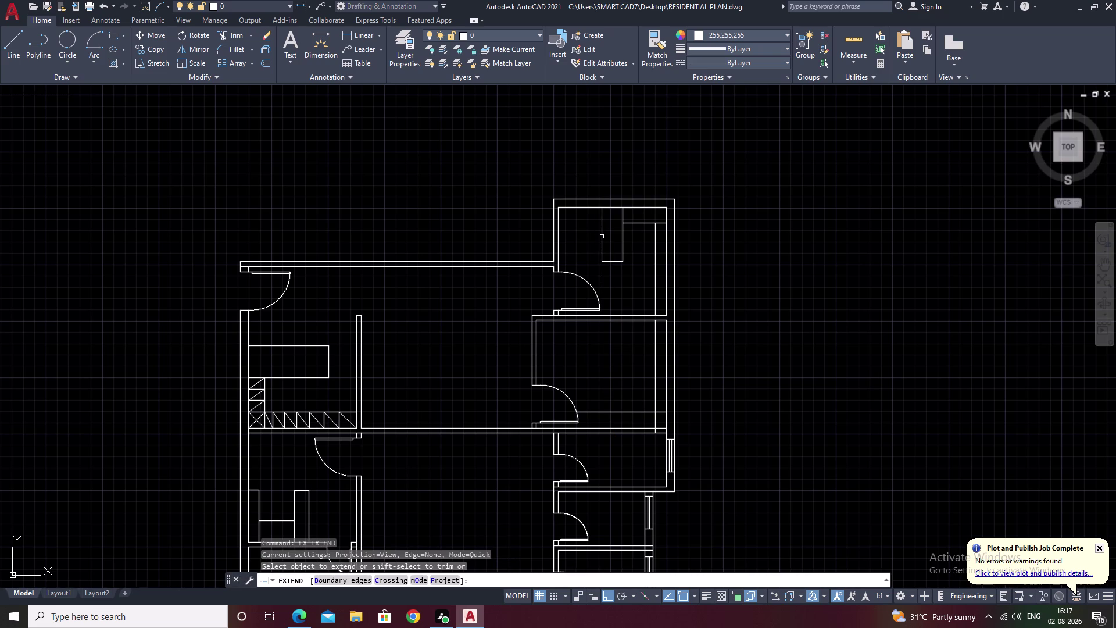
Extend the vertical counter line down to the wall boundary using a fence.
text(b)
key(space)
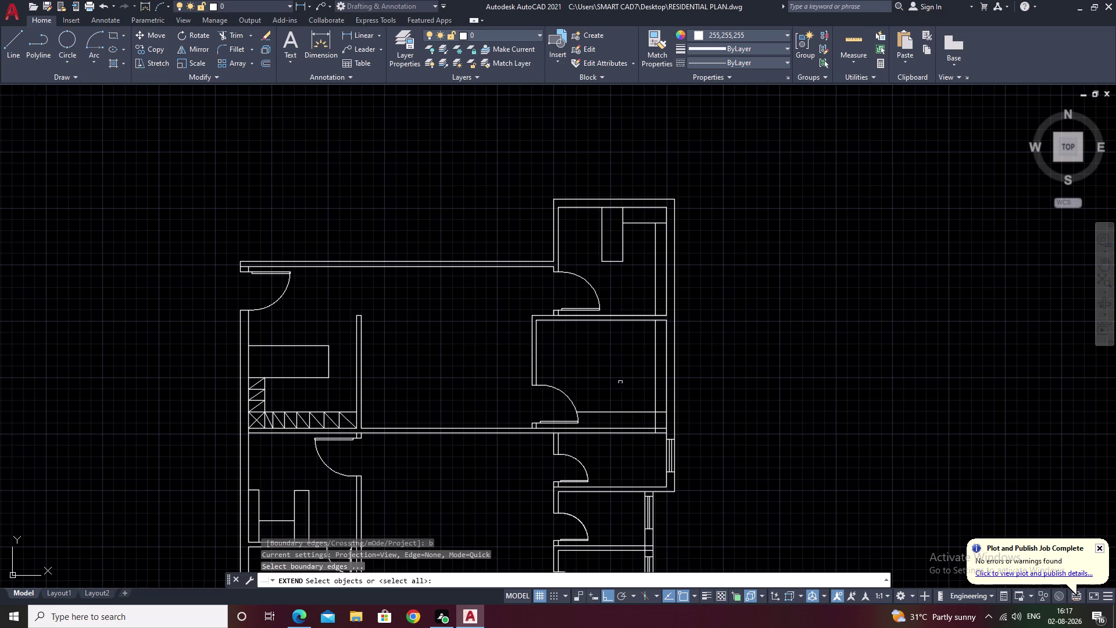
scroll(up, 3)
click(607, 461)
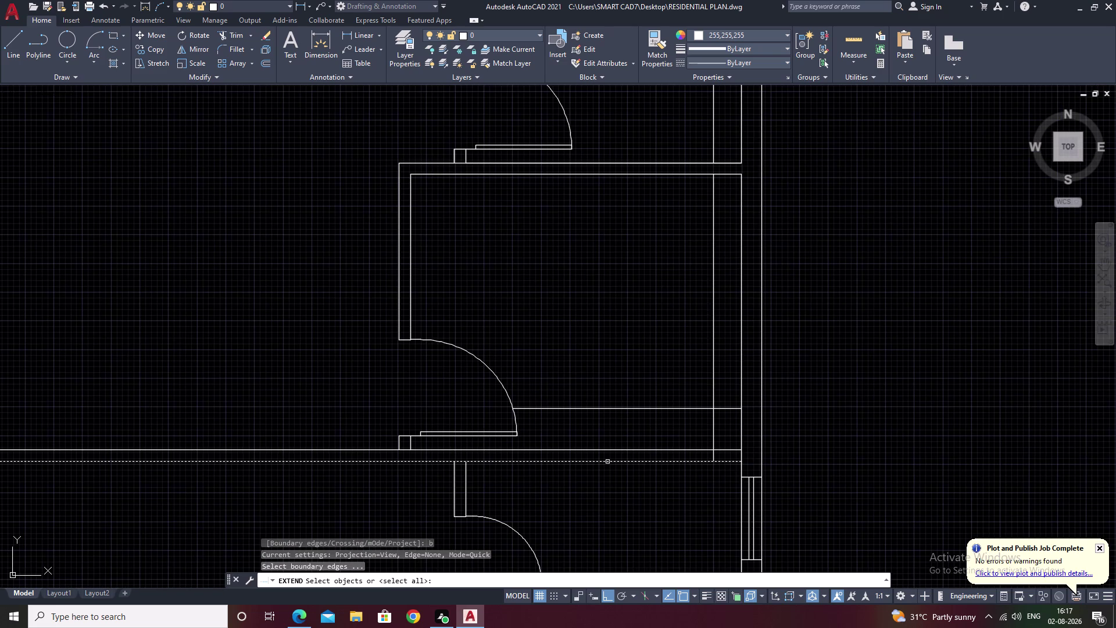
right_click(613, 343)
middle_drag(613, 238, 612, 404)
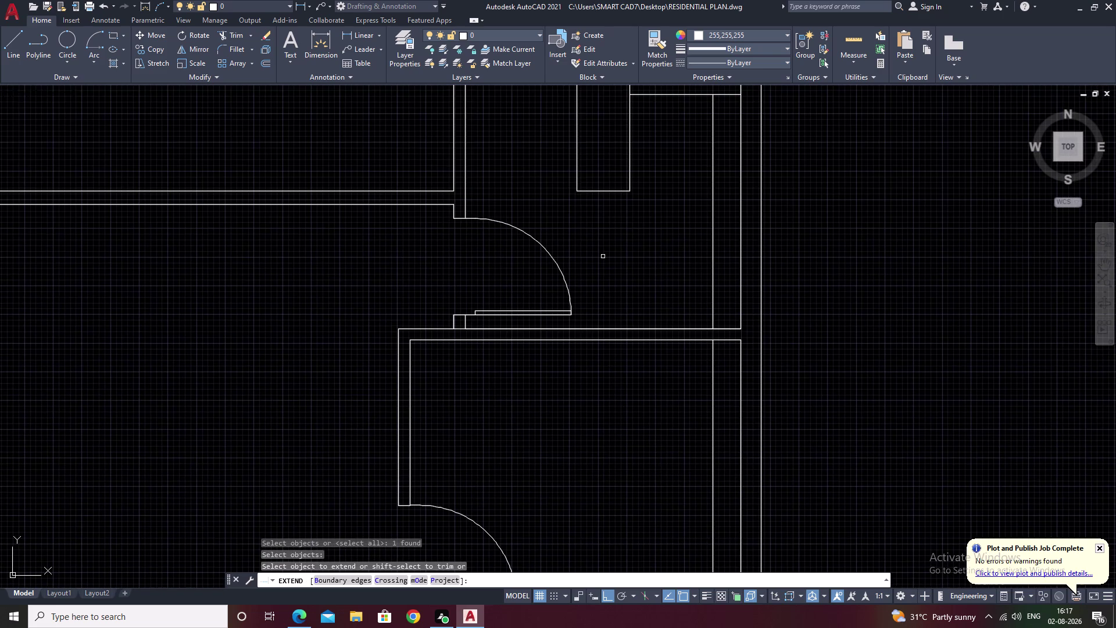
click(580, 162)
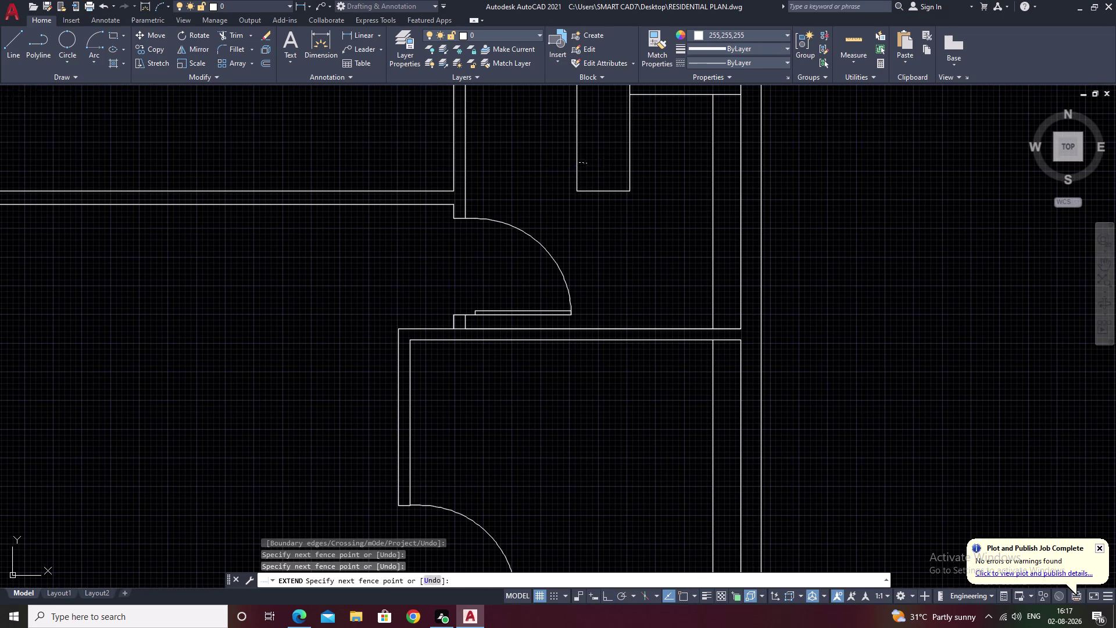
click(577, 164)
click(628, 163)
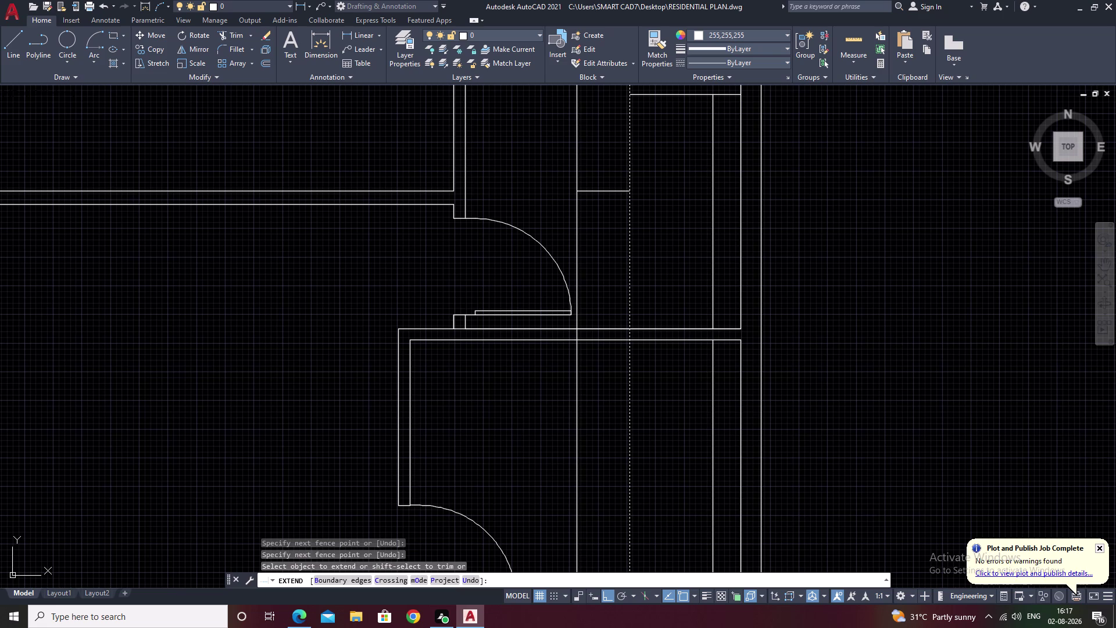
scroll(down, 3)
key(Escape)
scroll(up, 3)
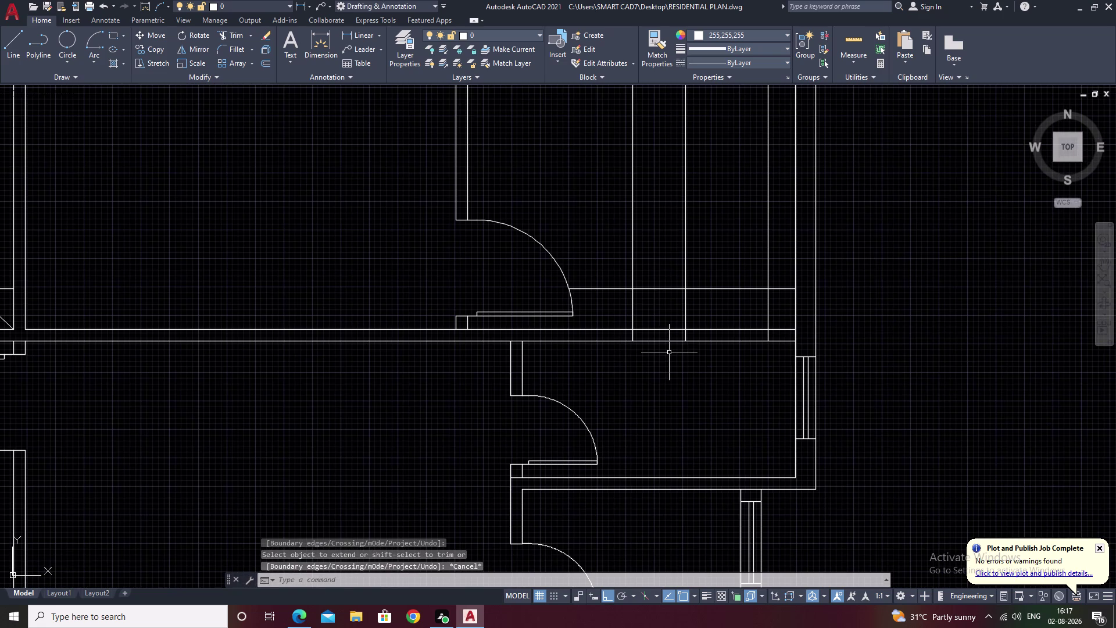
Offset the counter's lower edge line 4' upward.
text(o)
key(space)
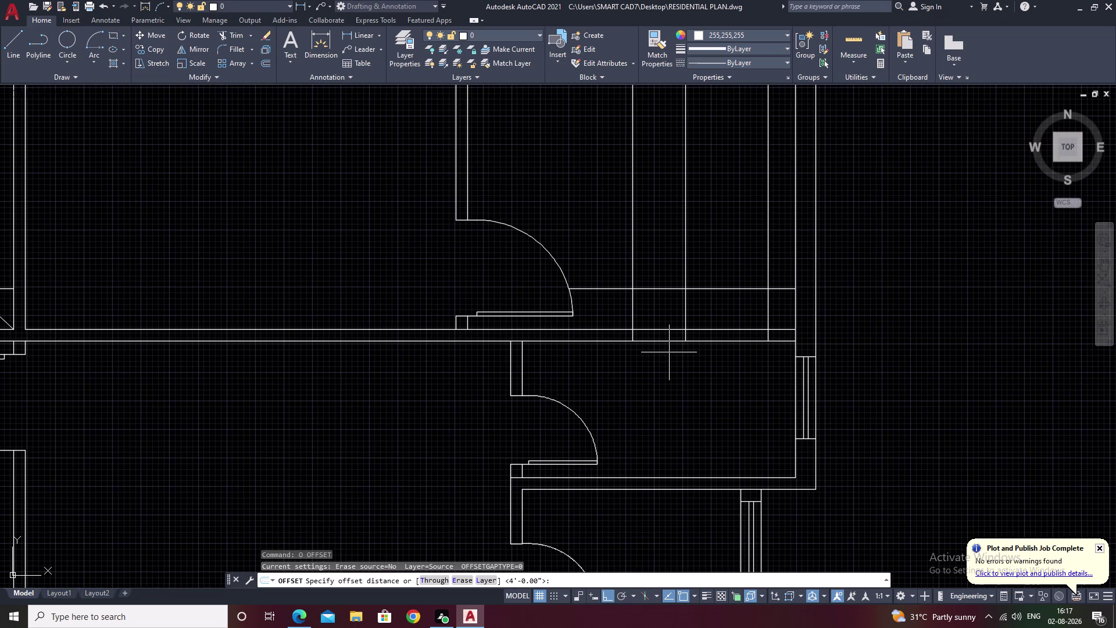
text(4')
key(space)
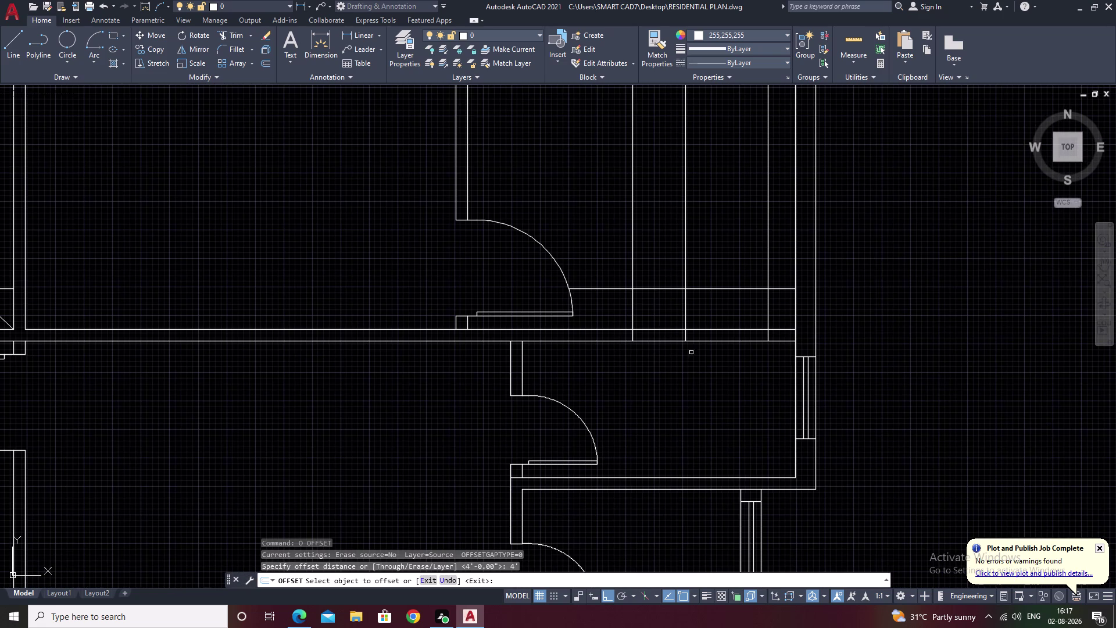
click(661, 288)
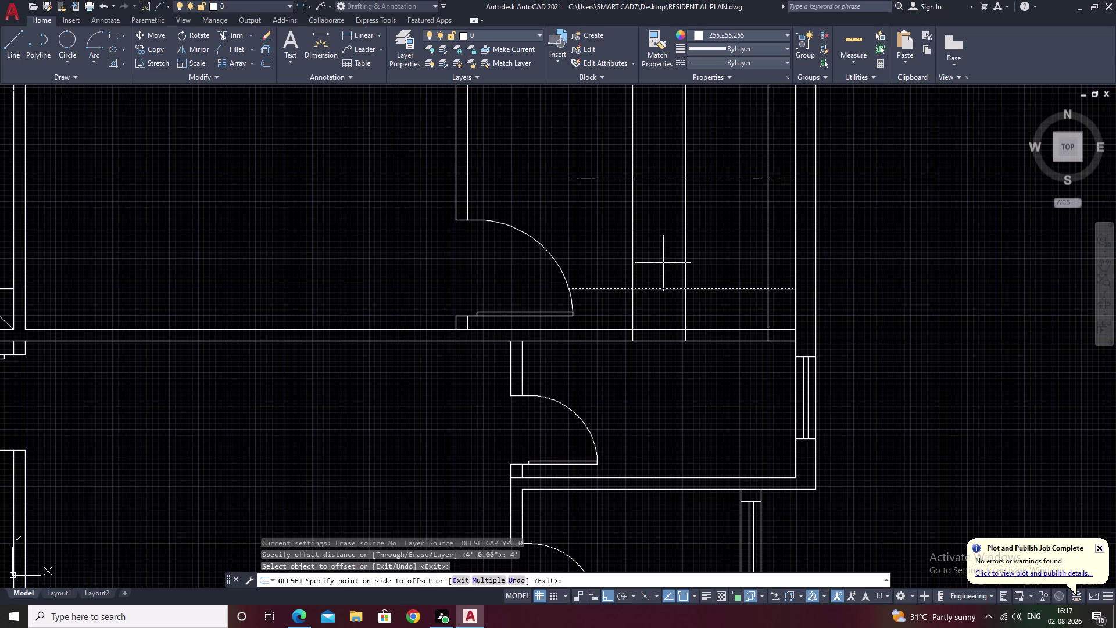
click(668, 206)
scroll(down, 3)
middle_drag(668, 218, 666, 269)
key(Escape)
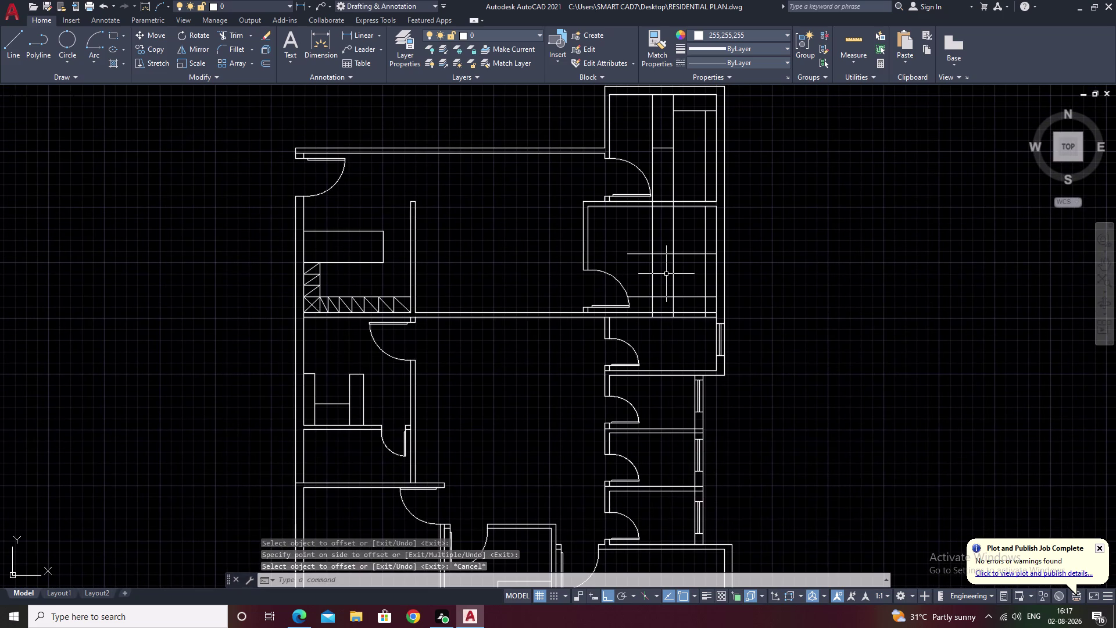
text(tr)
key(space)
Fence-trim the excess counter line ends in the upper room.
drag(684, 225, 638, 234)
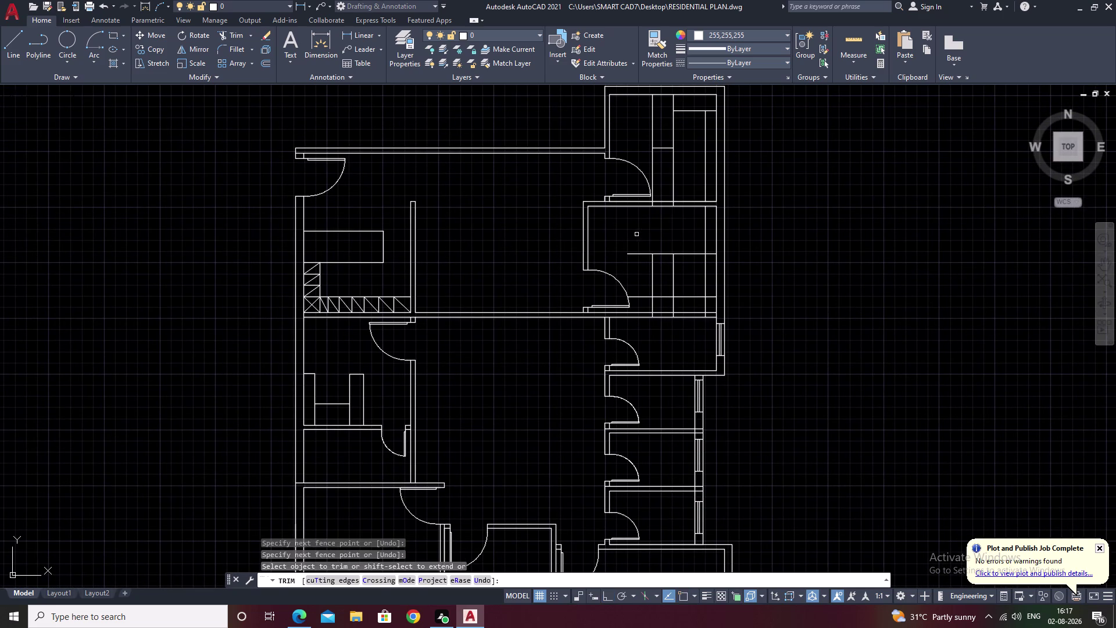
drag(637, 239, 638, 278)
drag(687, 236, 686, 280)
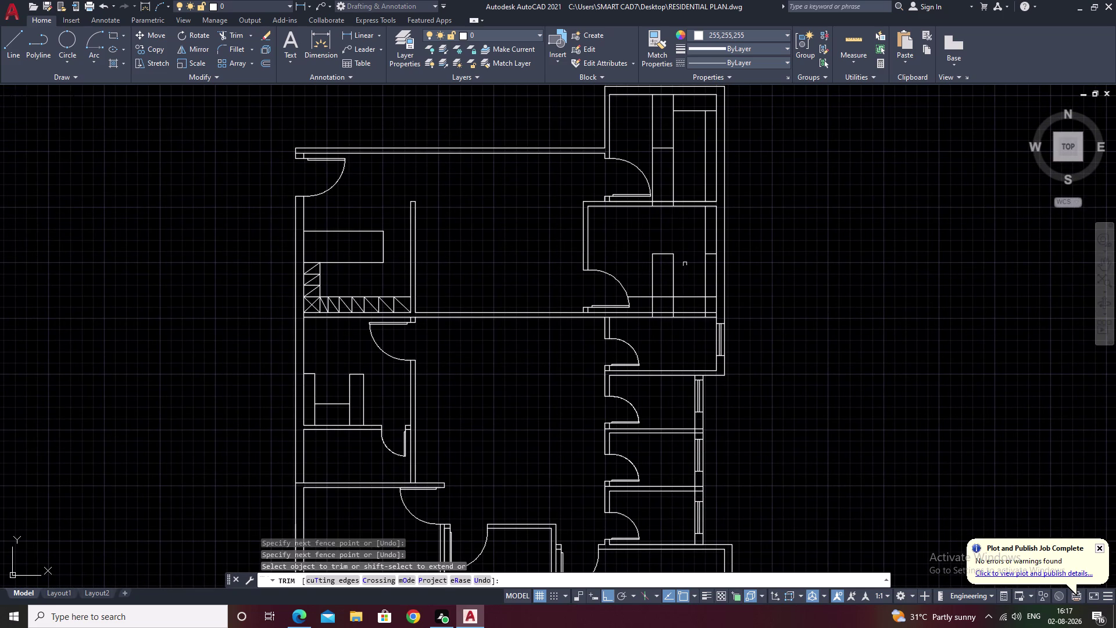
scroll(up, 3)
drag(724, 247, 724, 289)
scroll(down, 3)
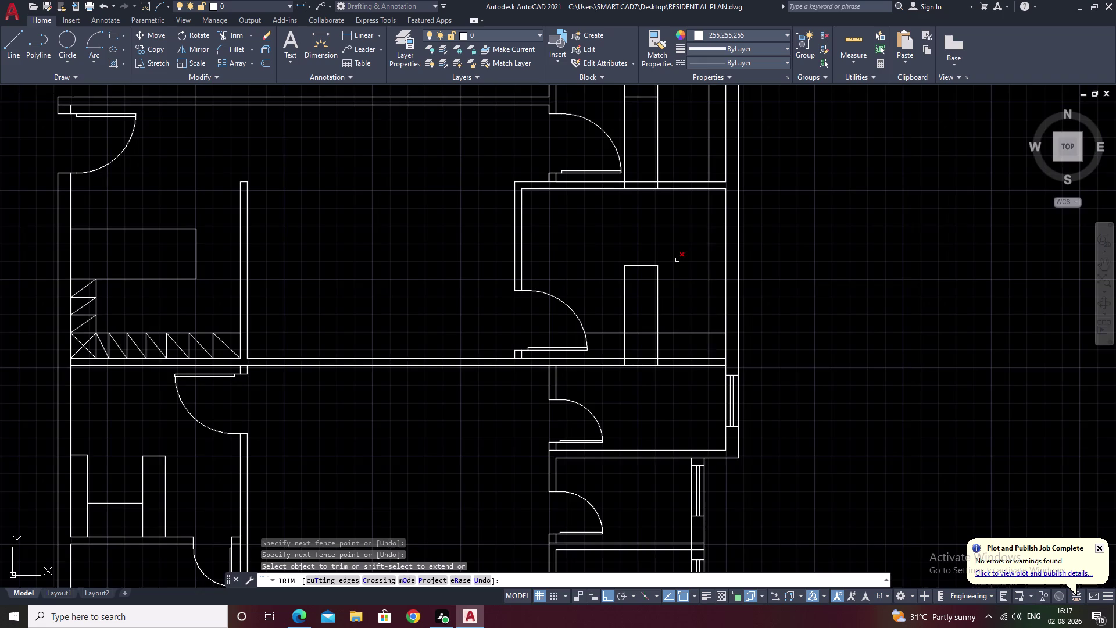
middle_drag(677, 260, 671, 335)
scroll(up, 3)
Trim lines crossing the counter corner, then undo the last two trims.
drag(648, 325, 618, 321)
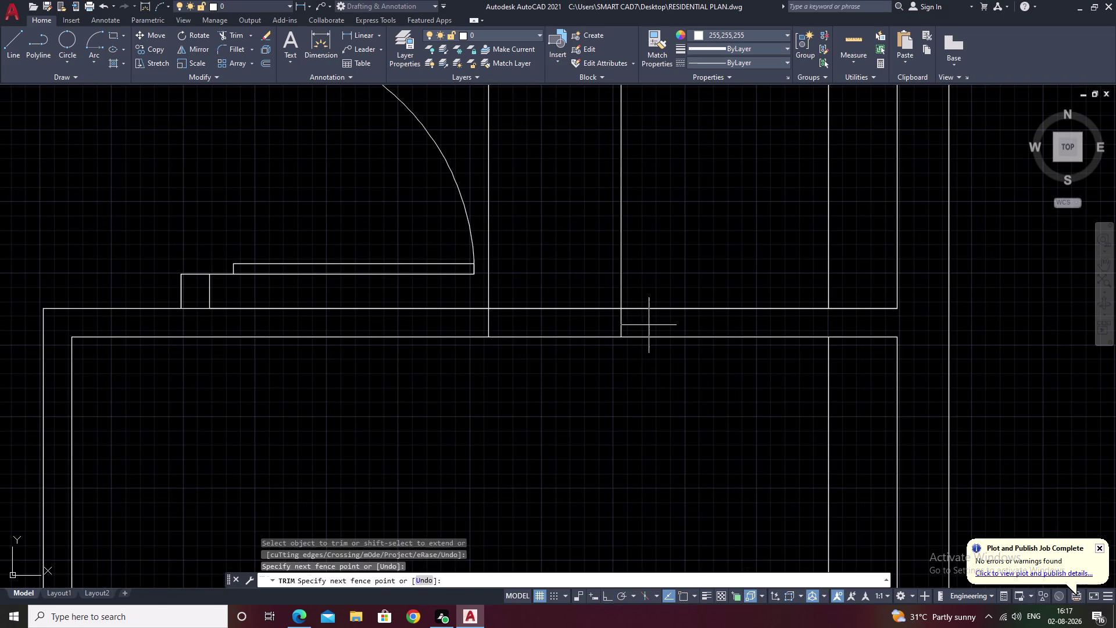
drag(618, 321, 520, 318)
drag(513, 322, 457, 318)
drag(631, 196, 527, 180)
drag(510, 175, 490, 174)
drag(491, 174, 482, 174)
scroll(down, 3)
click(513, 167)
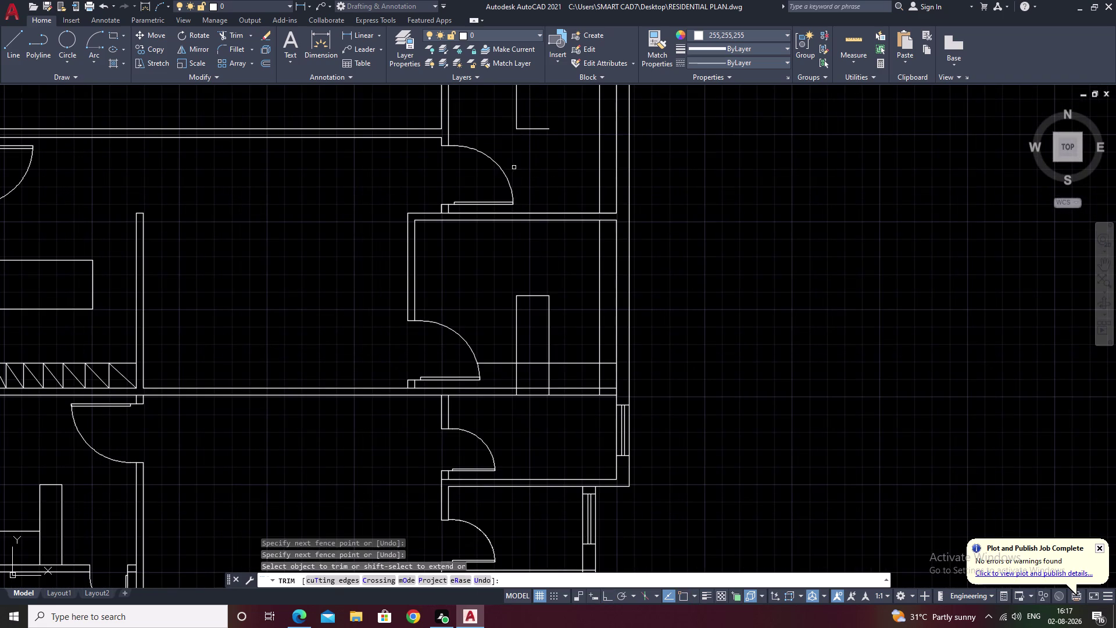
scroll(down, 3)
key(ctrl+z)
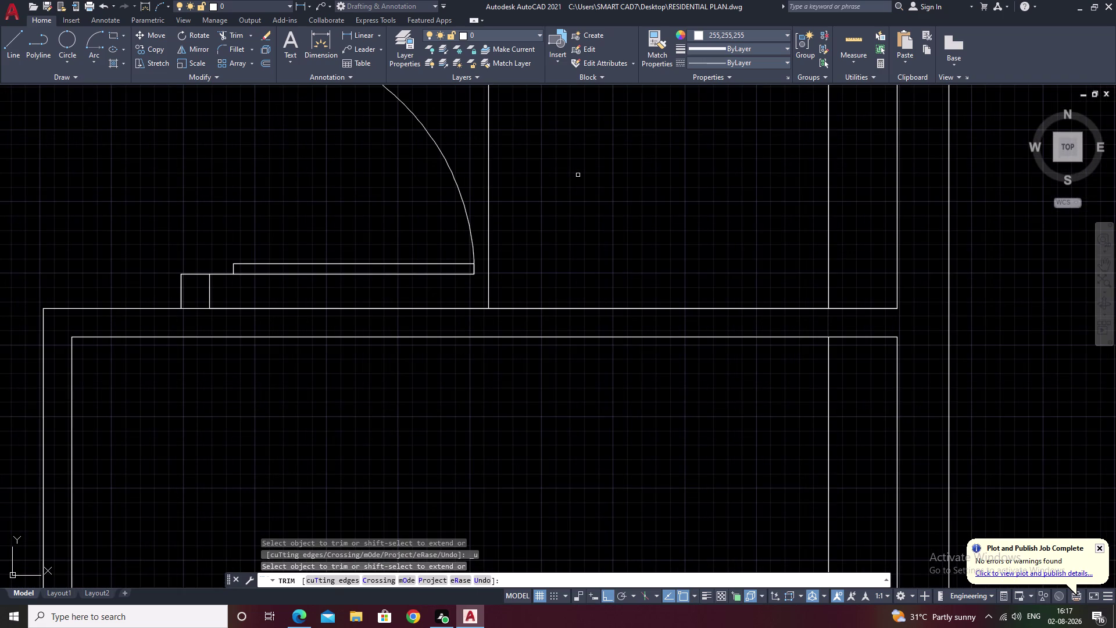
key(ctrl+z)
scroll(down, 3)
Restart TRIM and cut away the unwanted wall line crossings.
middle_drag(581, 182, 578, 212)
key(Escape)
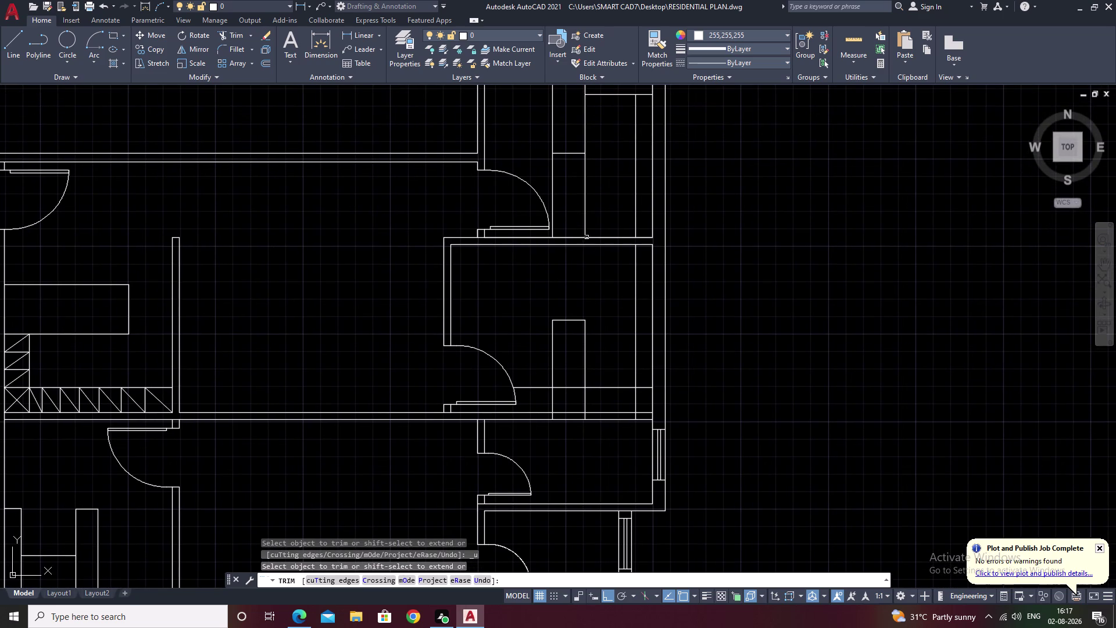
scroll(up, 3)
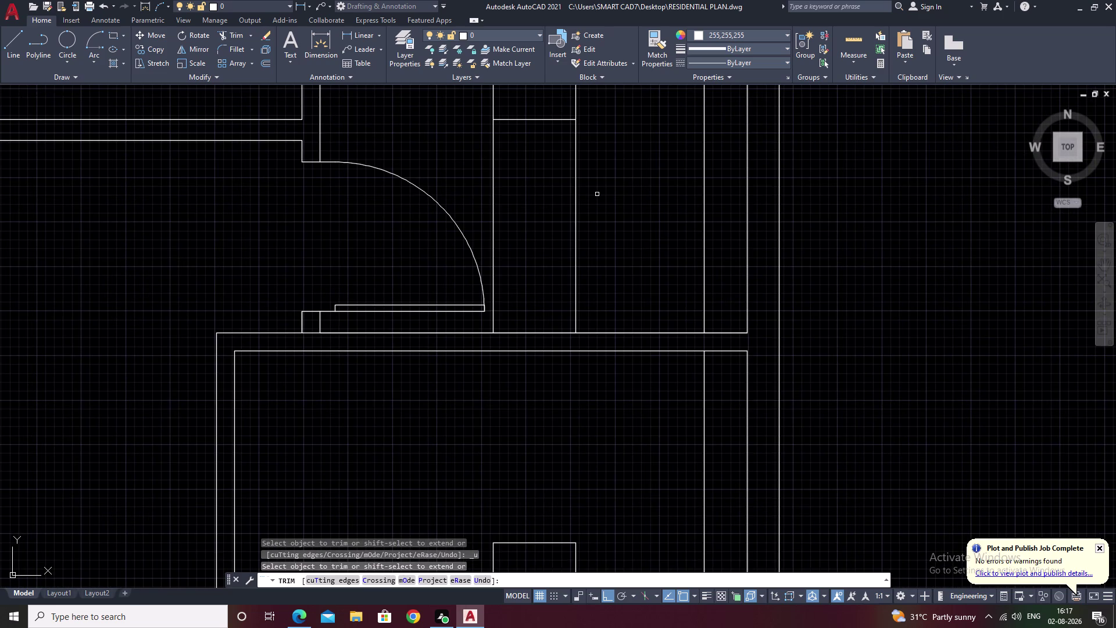
text(tr)
key(space)
drag(600, 187, 546, 206)
drag(532, 183, 460, 177)
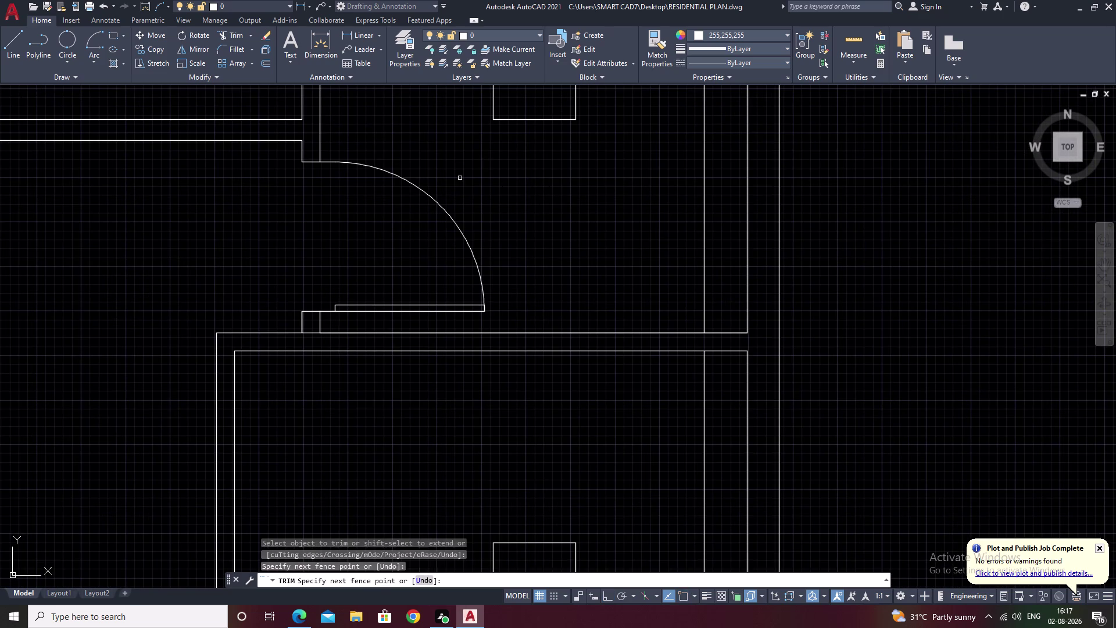
scroll(down, 3)
middle_drag(493, 201, 545, 187)
scroll(down, 3)
middle_drag(650, 209, 644, 239)
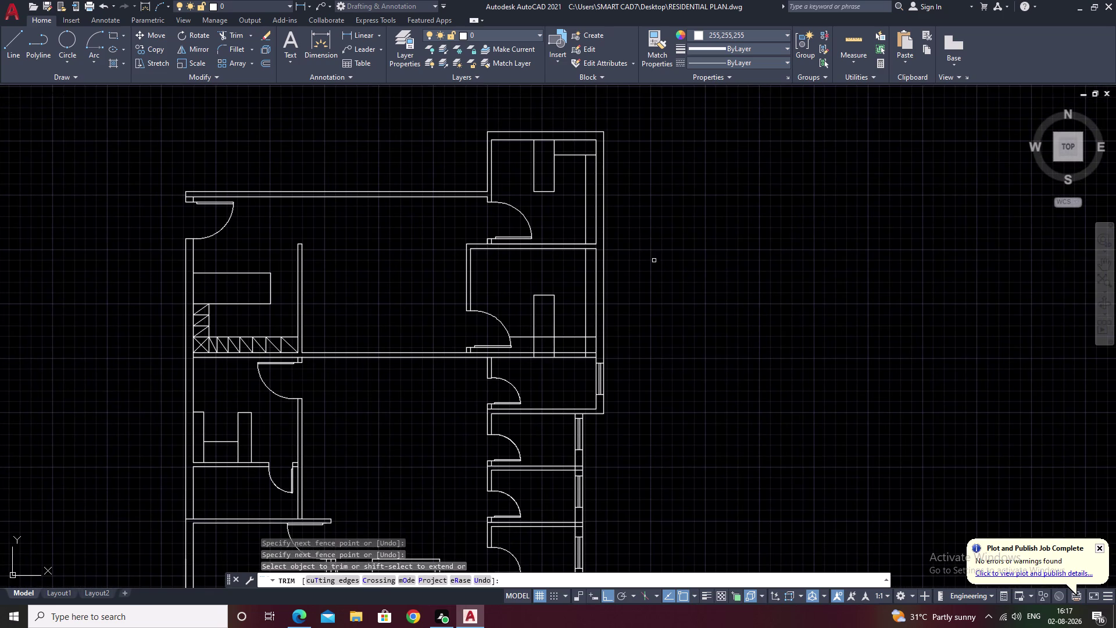
scroll(up, 3)
scroll(down, 3)
Trim the overlapping wall lines beside and below the small room rectangle.
drag(568, 345, 549, 346)
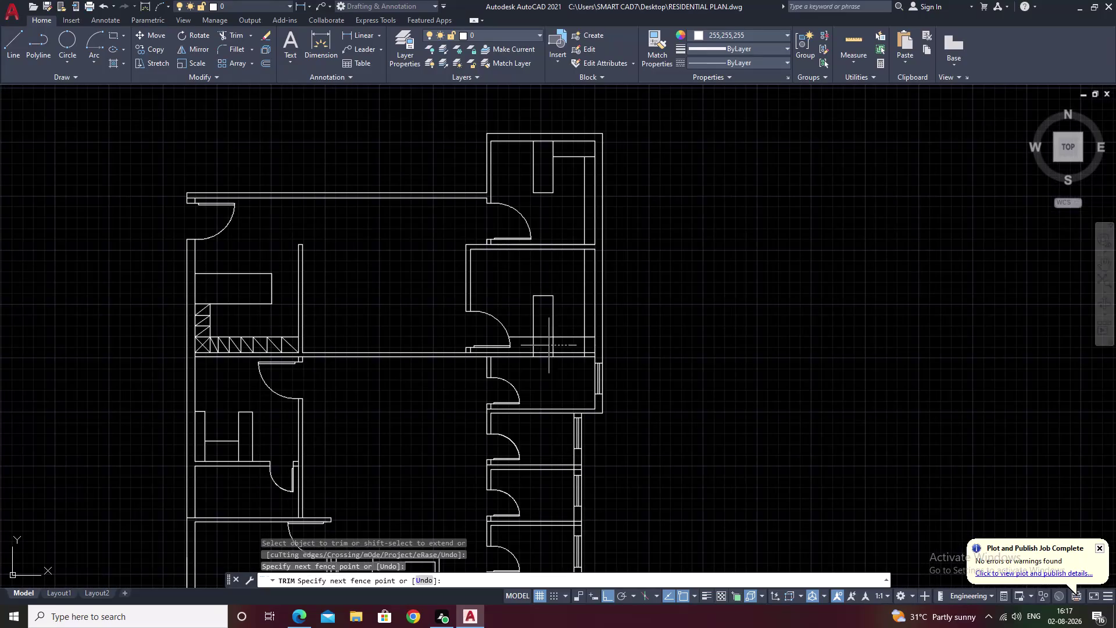
drag(549, 346, 522, 344)
scroll(up, 3)
drag(566, 363, 537, 365)
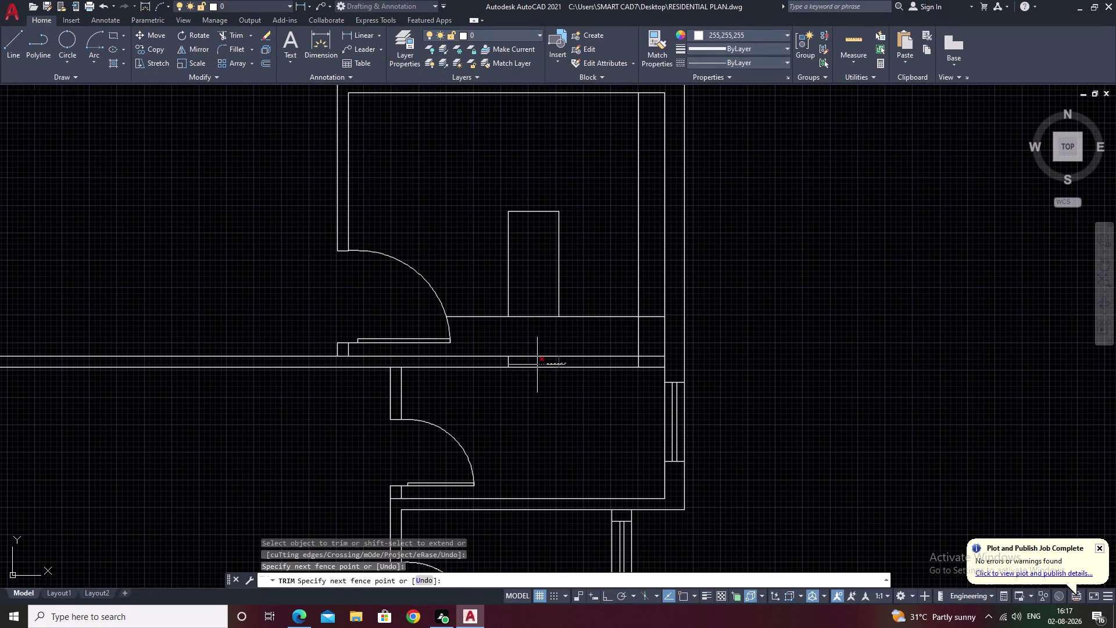
drag(537, 364, 500, 364)
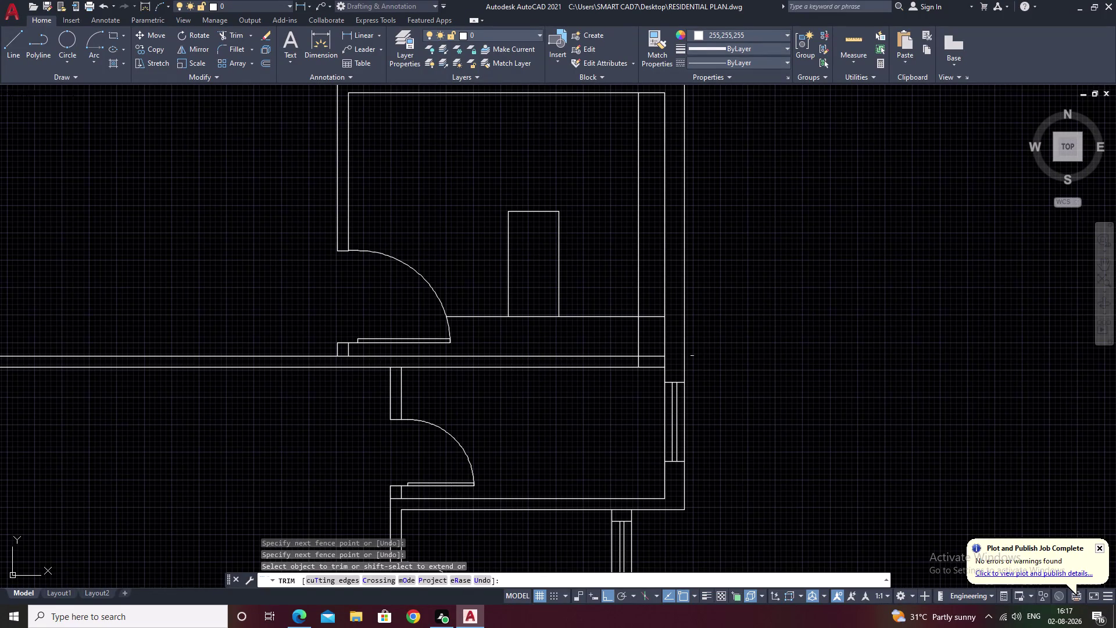
middle_drag(749, 334, 745, 365)
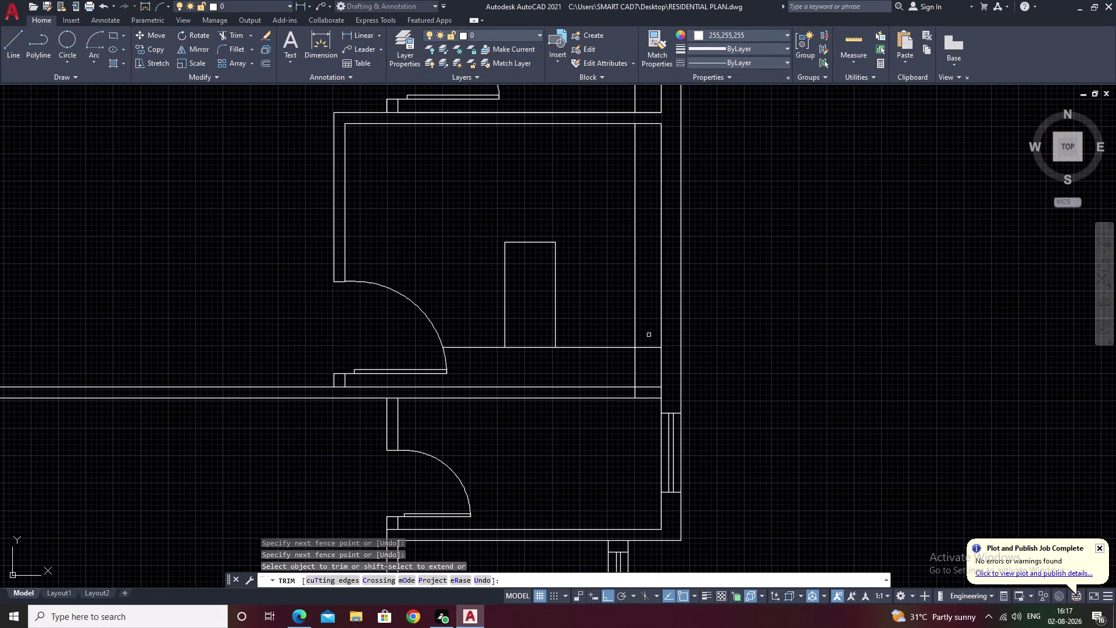
drag(645, 341, 645, 357)
scroll(down, 3)
middle_drag(728, 352, 712, 356)
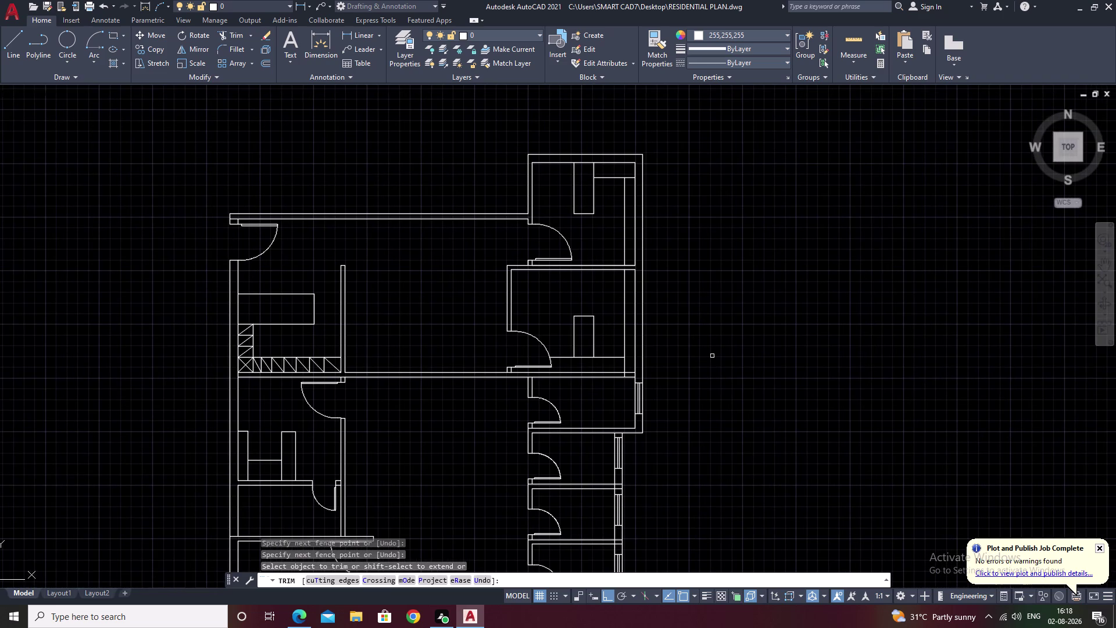
scroll(up, 3)
Trim the wall line near the door opening, then pan around to review the plan.
drag(556, 372, 478, 365)
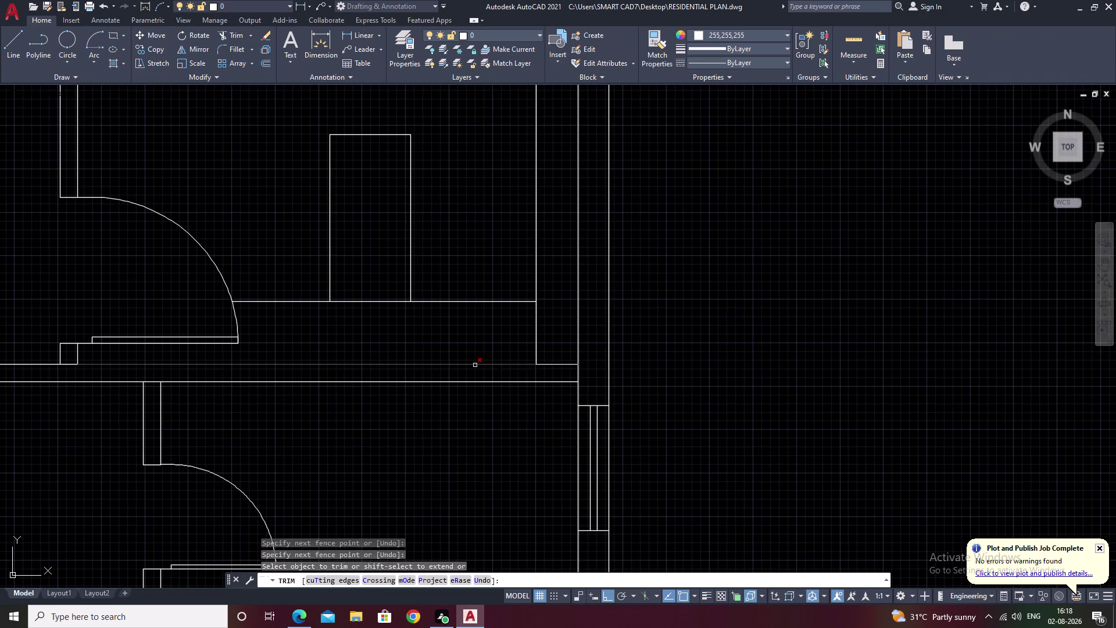
scroll(down, 3)
middle_drag(649, 358, 730, 325)
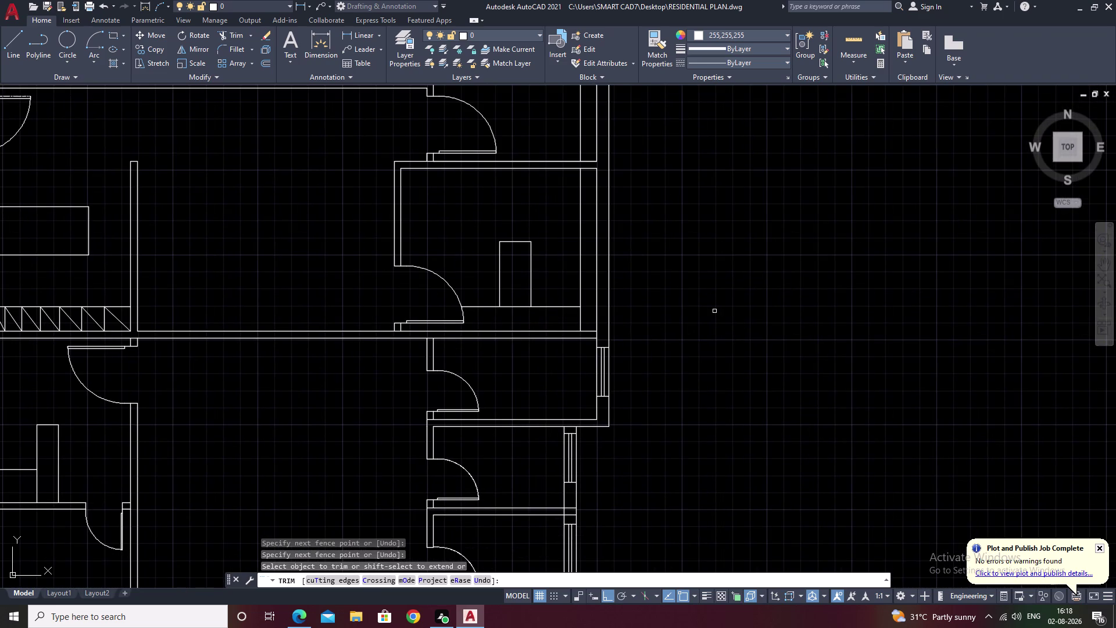
middle_drag(616, 303, 769, 308)
scroll(down, 3)
middle_drag(909, 335, 822, 346)
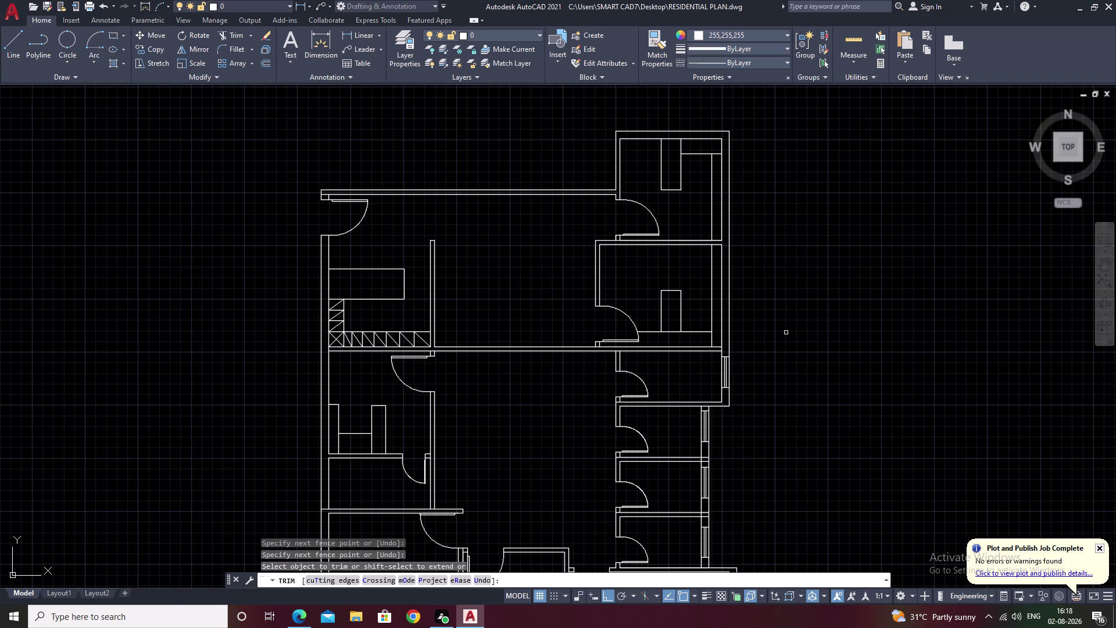
middle_drag(826, 317, 809, 247)
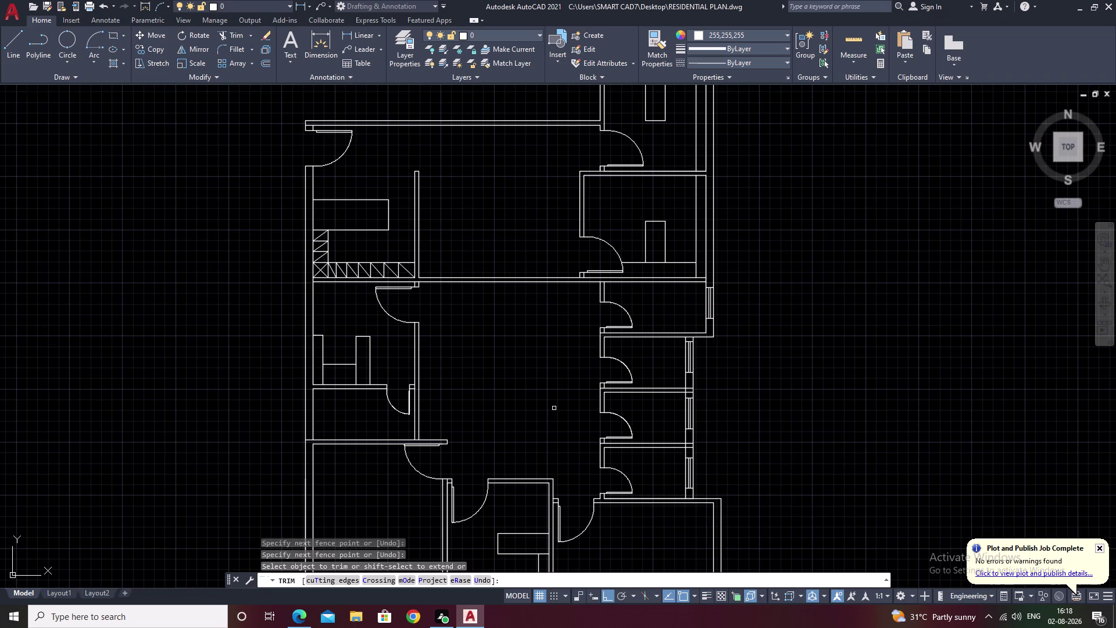
middle_drag(615, 442, 631, 297)
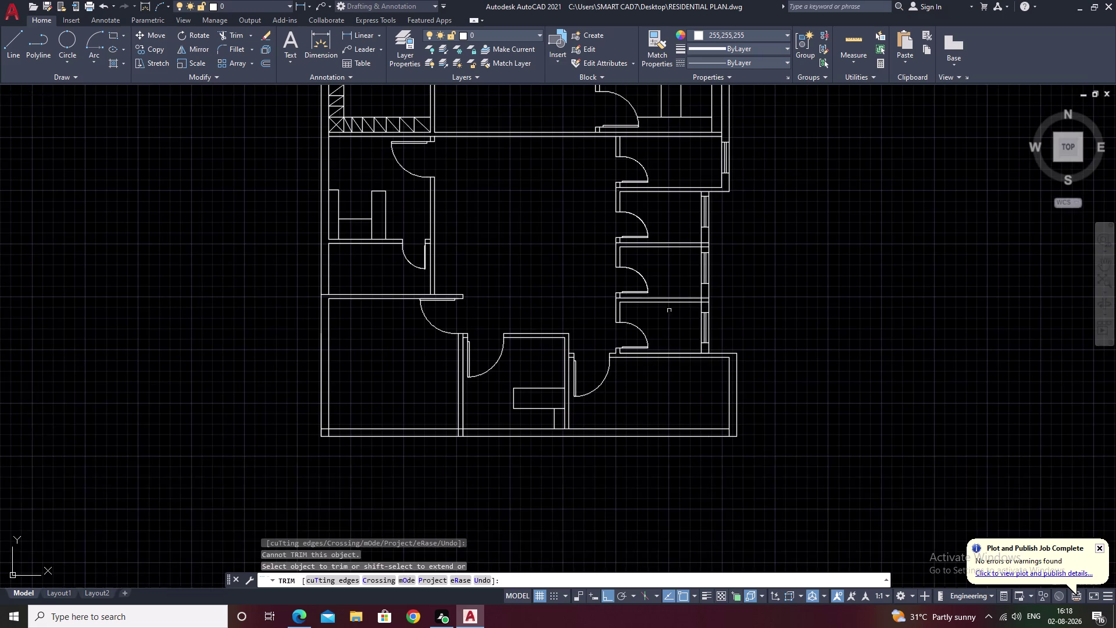
scroll(down, 3)
middle_drag(646, 345, 643, 386)
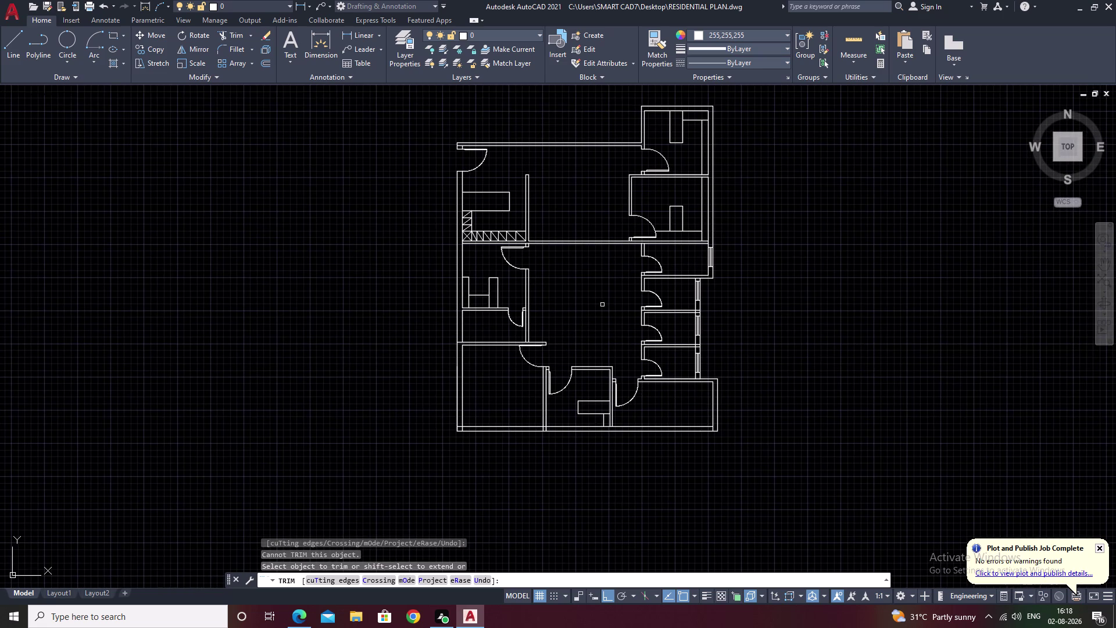
middle_drag(560, 306, 543, 310)
scroll(up, 3)
scroll(down, 3)
middle_drag(560, 307, 576, 245)
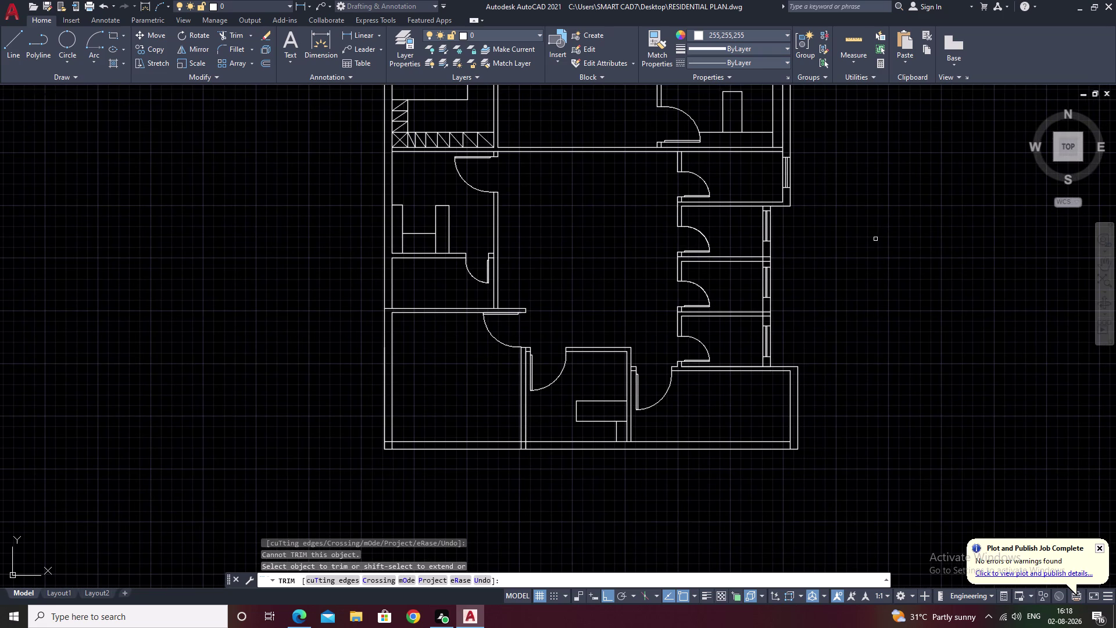
middle_drag(876, 239, 554, 269)
scroll(down, 3)
middle_drag(734, 260, 655, 264)
scroll(up, 3)
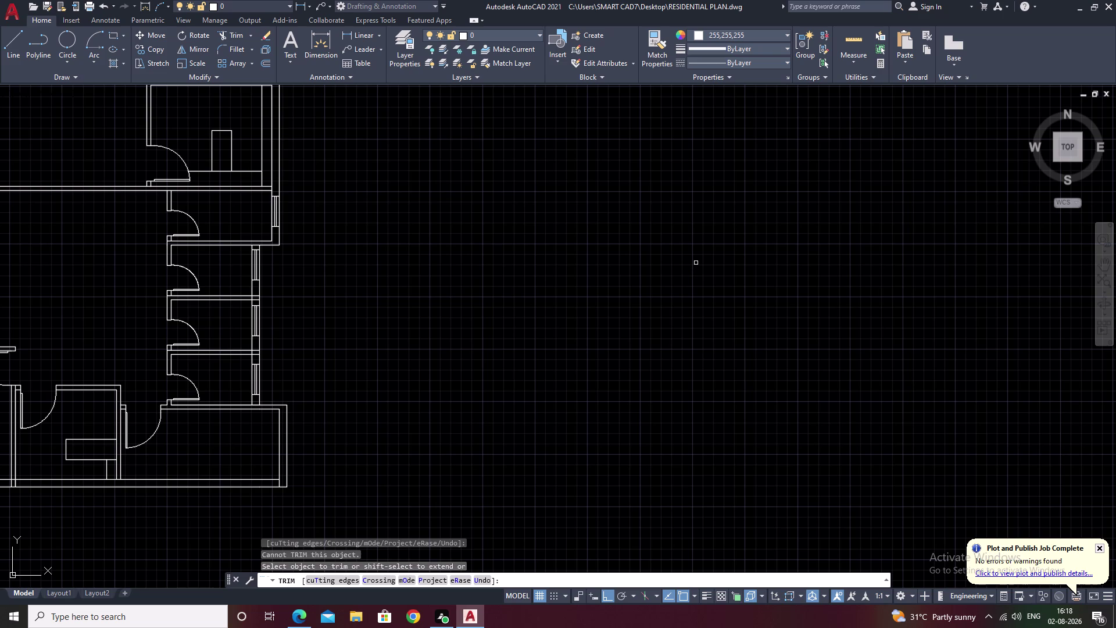
End trimming and start a line in empty space right of the plan.
key(Escape)
text(l)
key(space)
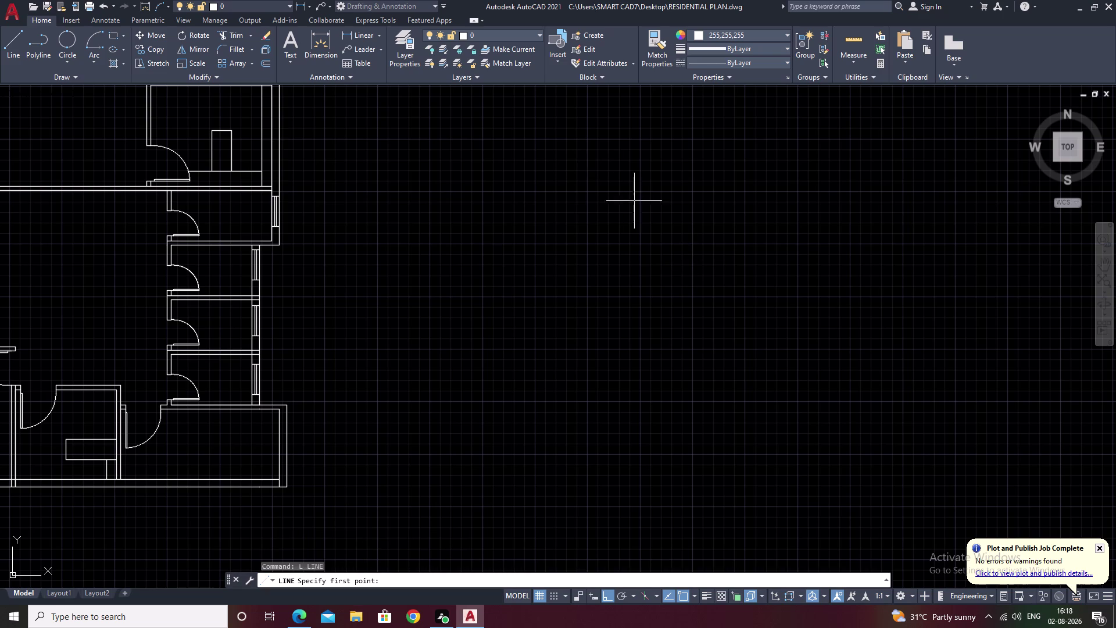
click(586, 191)
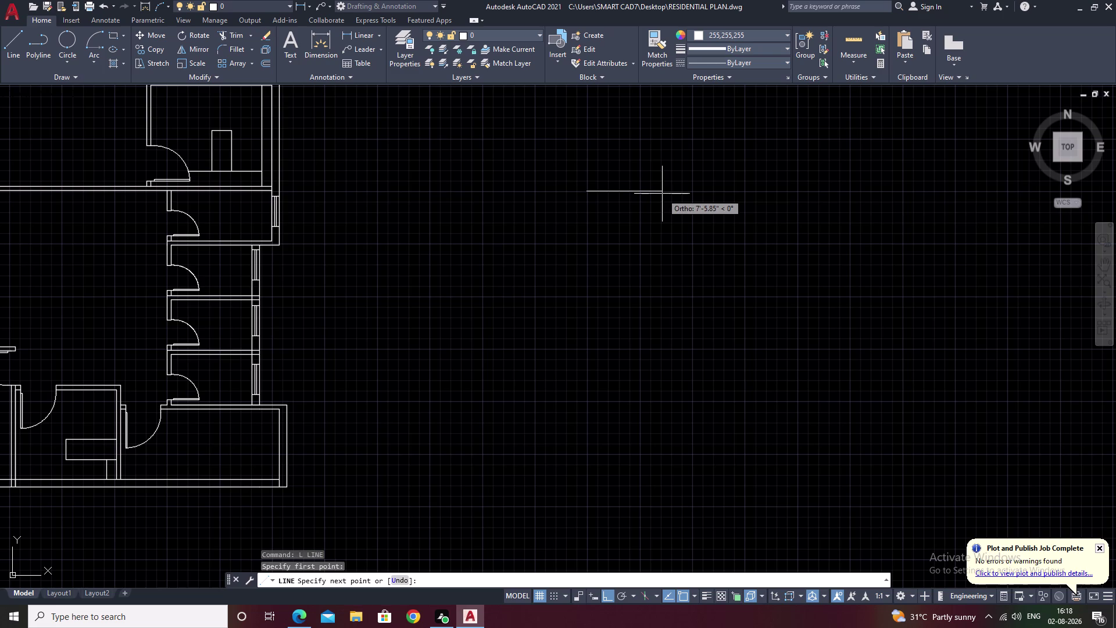
Draw a trial line, undoing the first segment and entering a 1' segment instead.
text(2)
key(space)
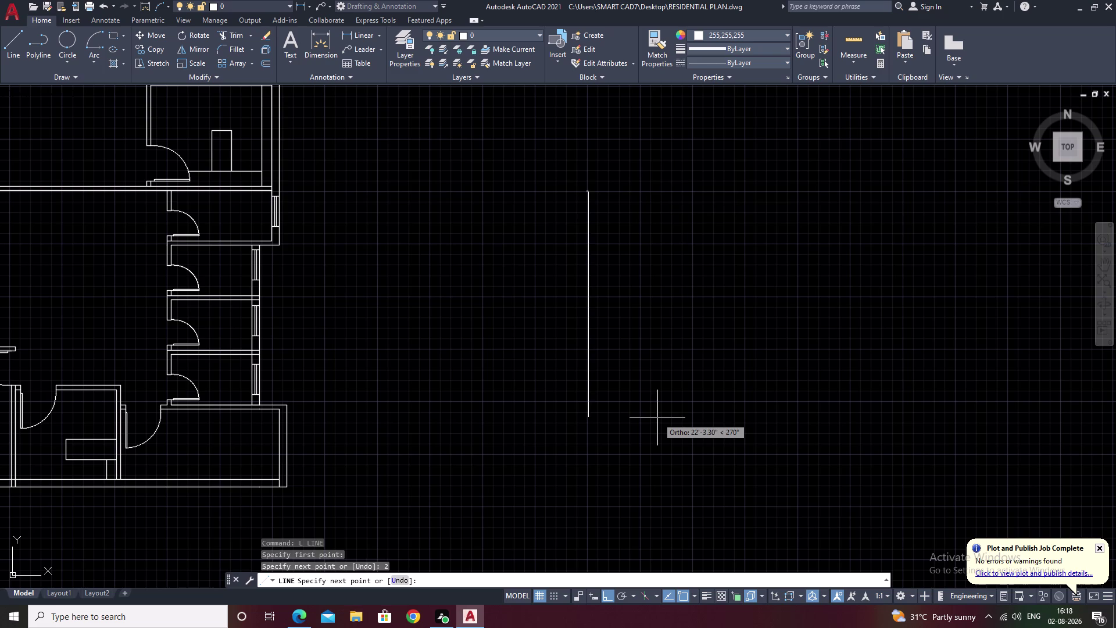
key(ctrl+z)
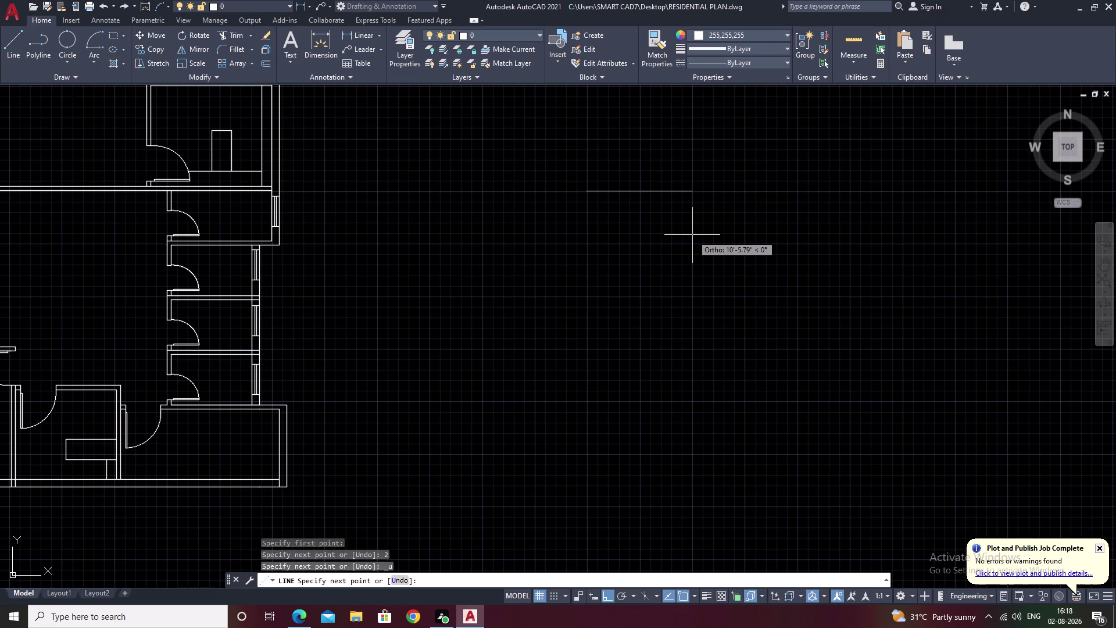
text(1')
key(space)
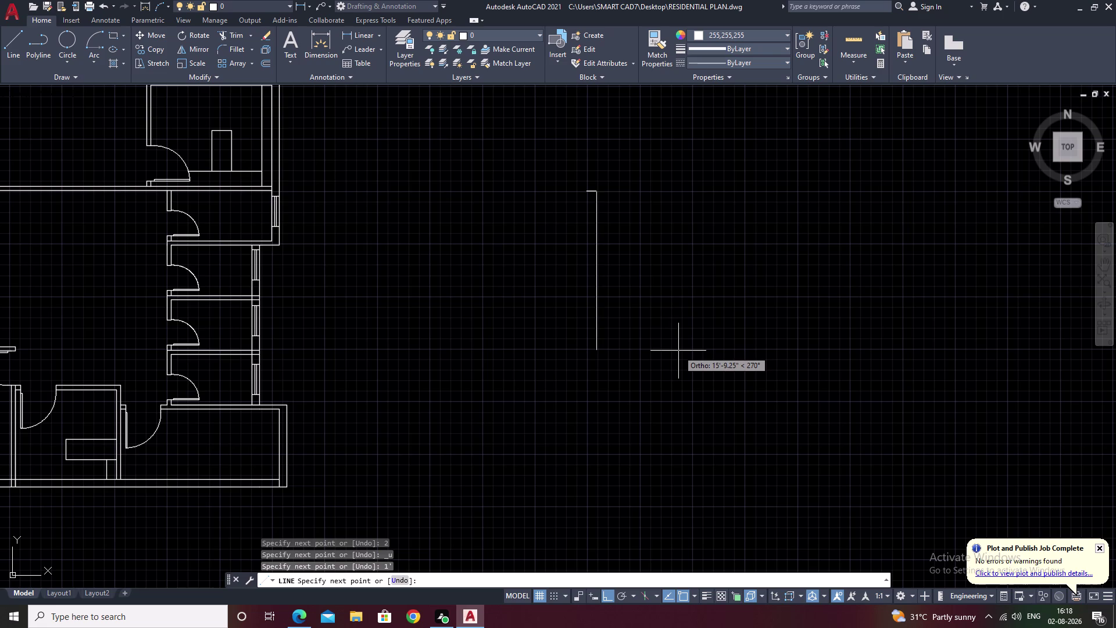
key(Escape)
Window-select the leftover short line and erase it.
drag(651, 148, 580, 213)
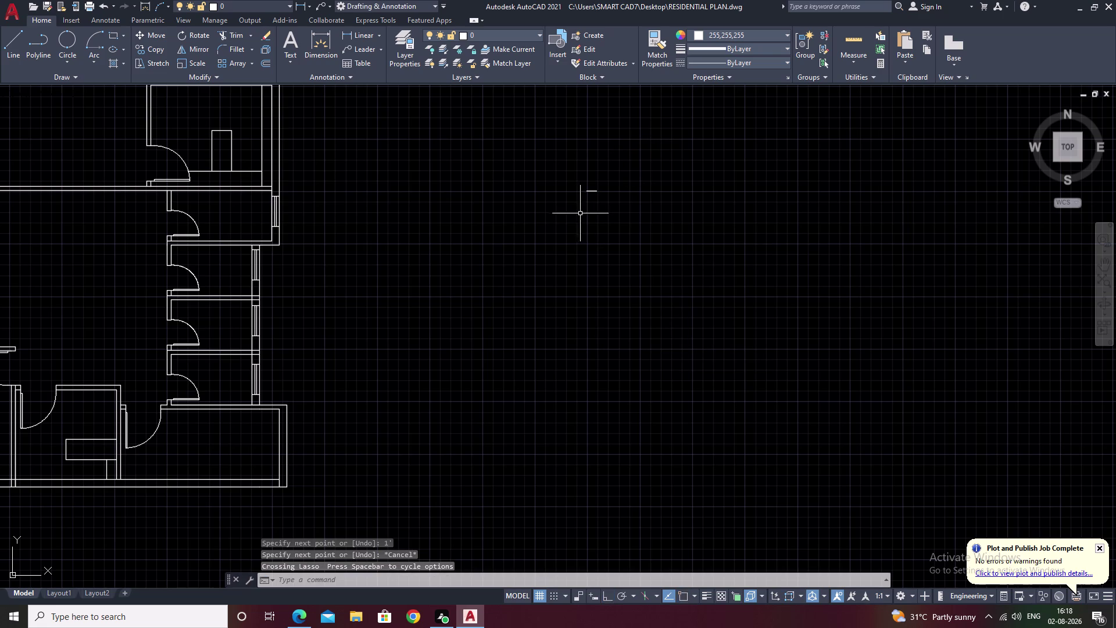
drag(584, 168, 592, 202)
click(628, 211)
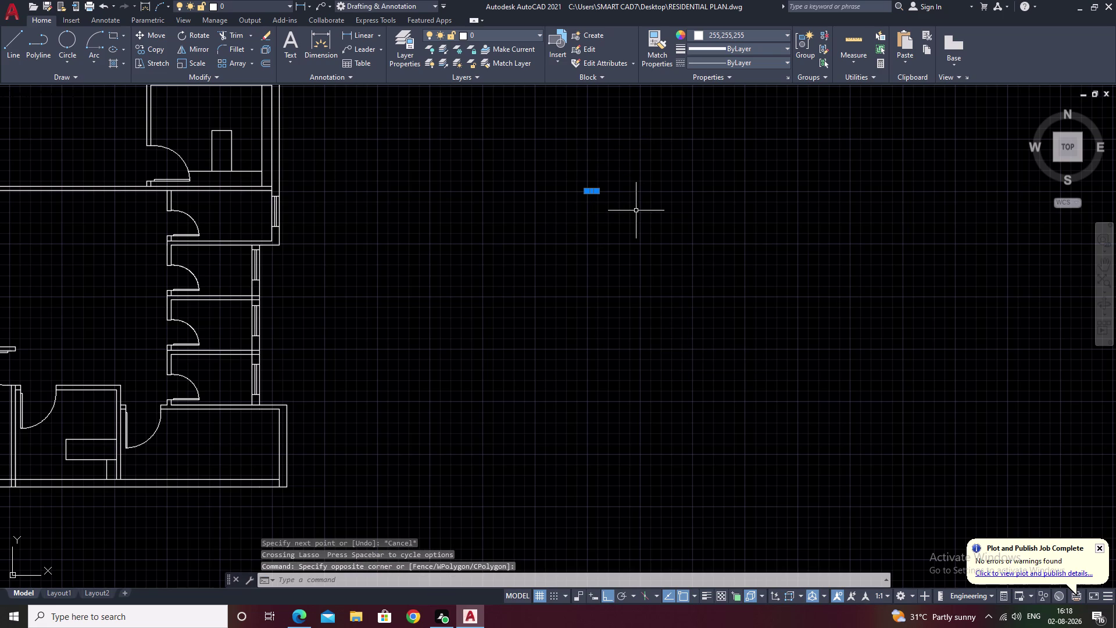
text(e)
key(space)
Start a fresh line from a new point beside the plan.
text(l)
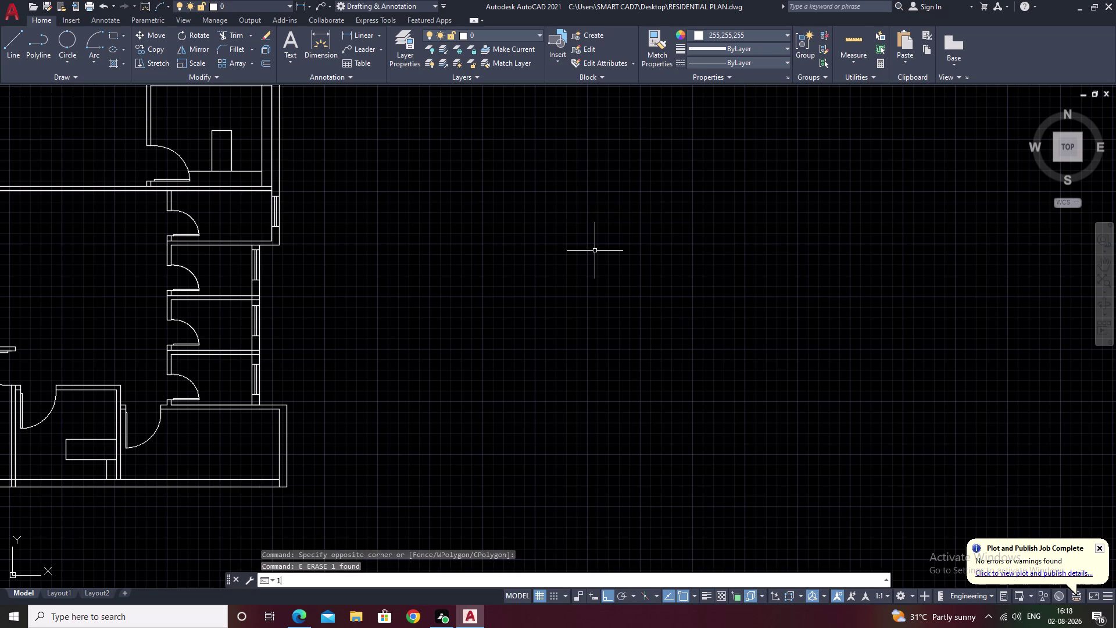
key(space)
scroll(up, 3)
click(571, 236)
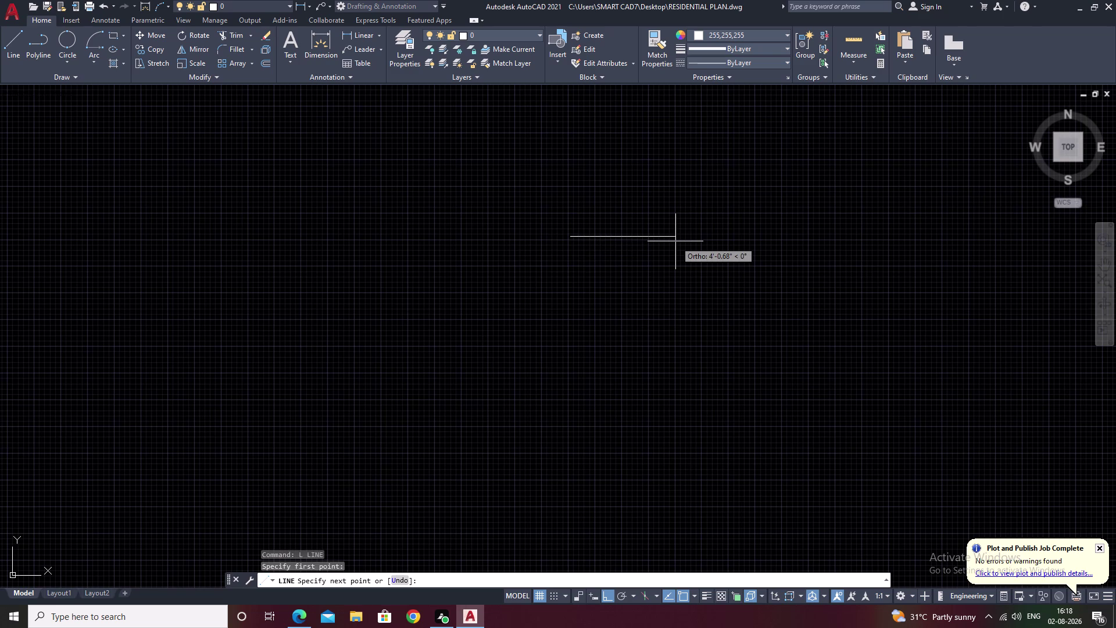
Draw the 1.5' top edge, then enter a 5' segment and undo it.
text(1.5')
key(space)
scroll(down, 3)
middle_drag(648, 331, 650, 281)
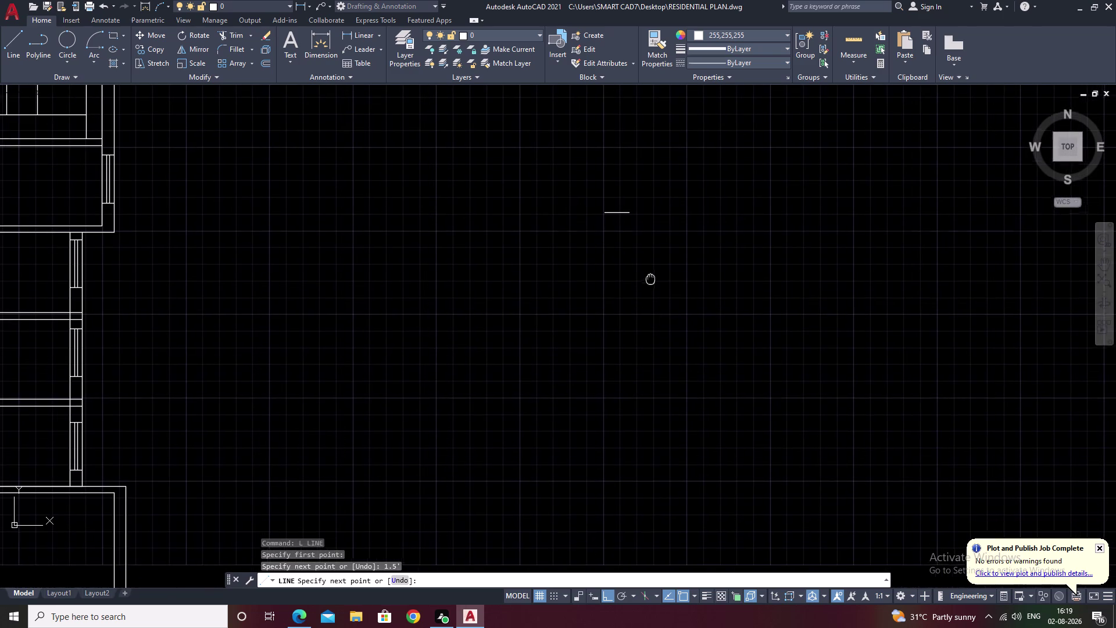
middle_drag(650, 280, 651, 277)
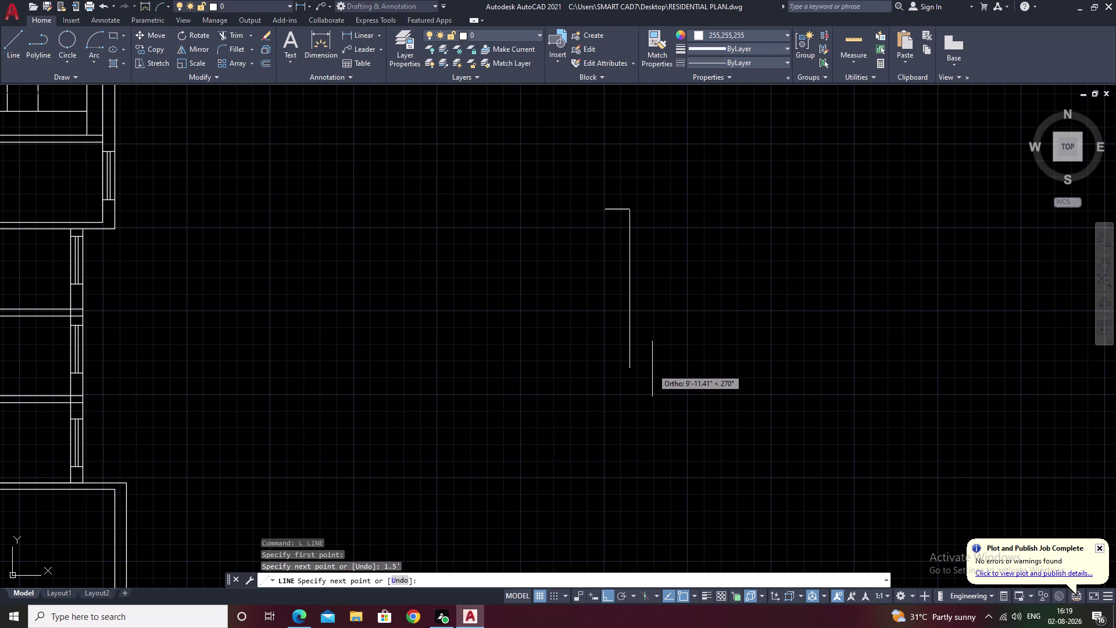
text(5;)
key(BackSpace)
key(apostrophe)
key(space)
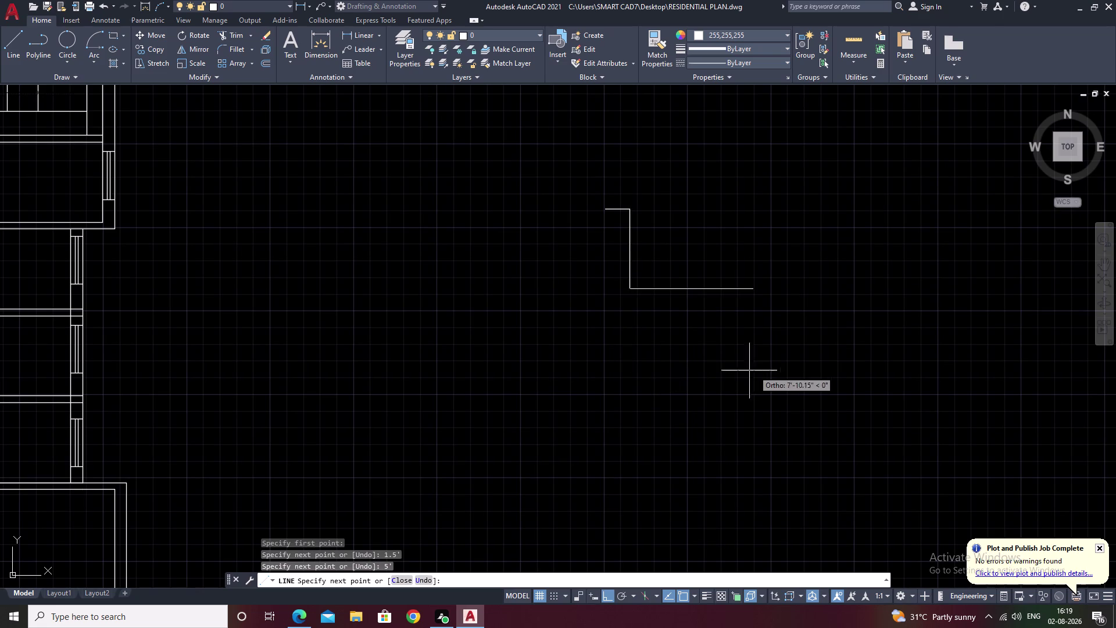
key(ctrl+z)
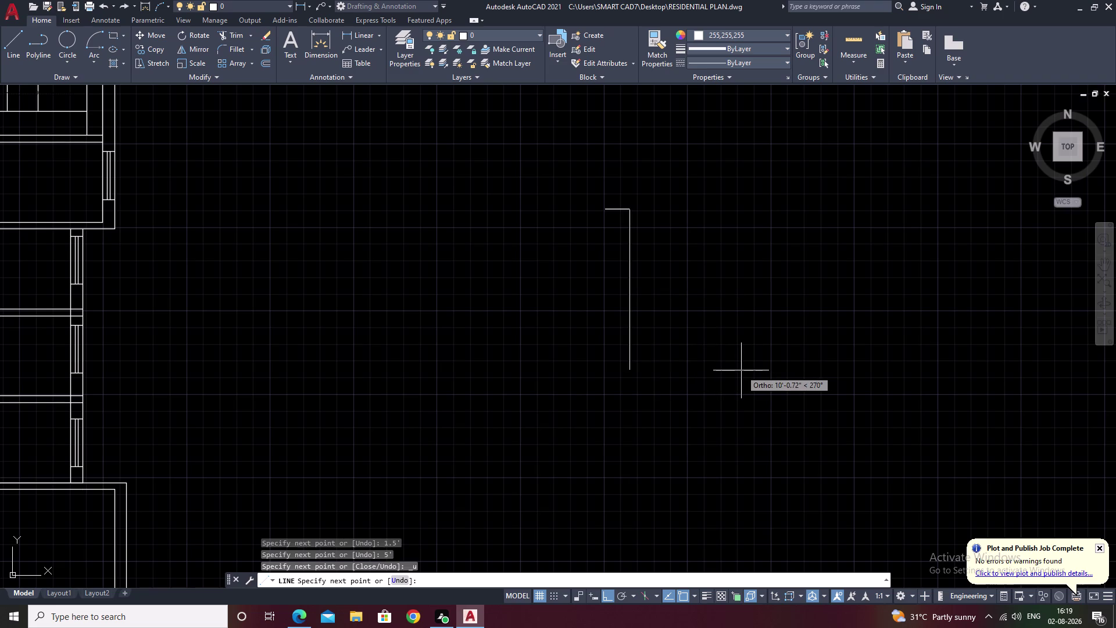
Draw the 7' vertical edge downward and end the line.
middle_drag(456, 353, 629, 374)
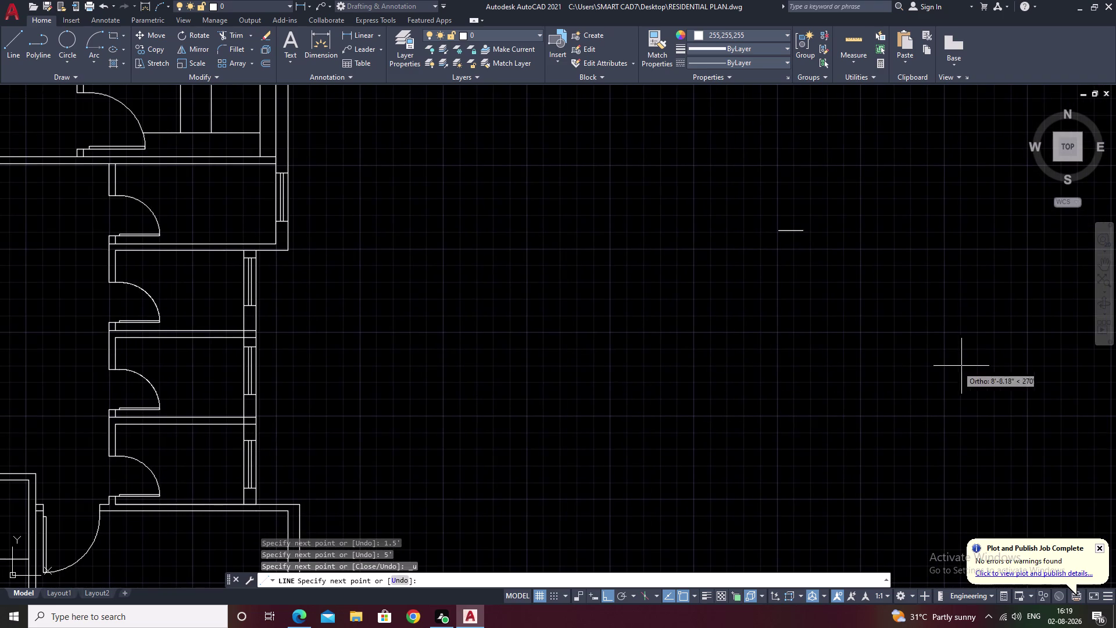
text(7')
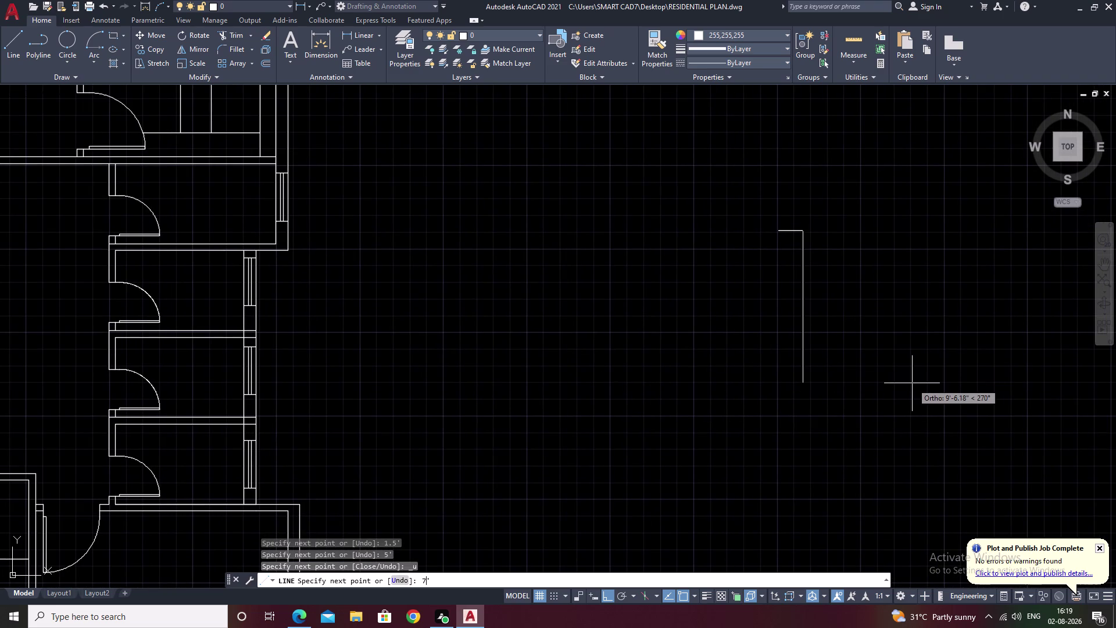
key(space)
middle_drag(970, 386, 792, 411)
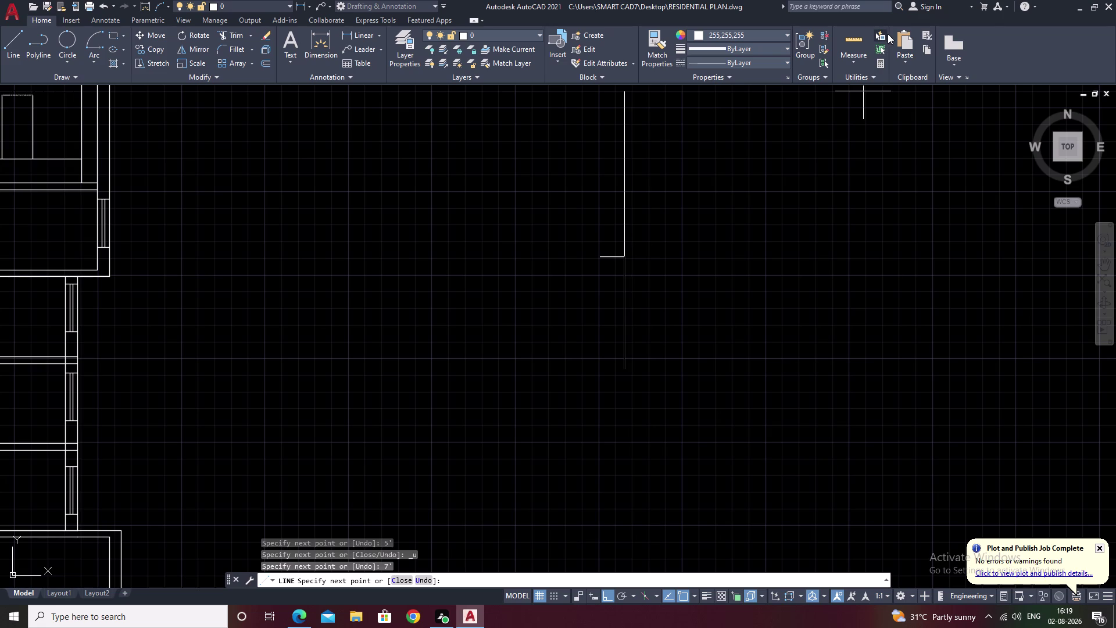
middle_click(693, 336)
scroll(down, 3)
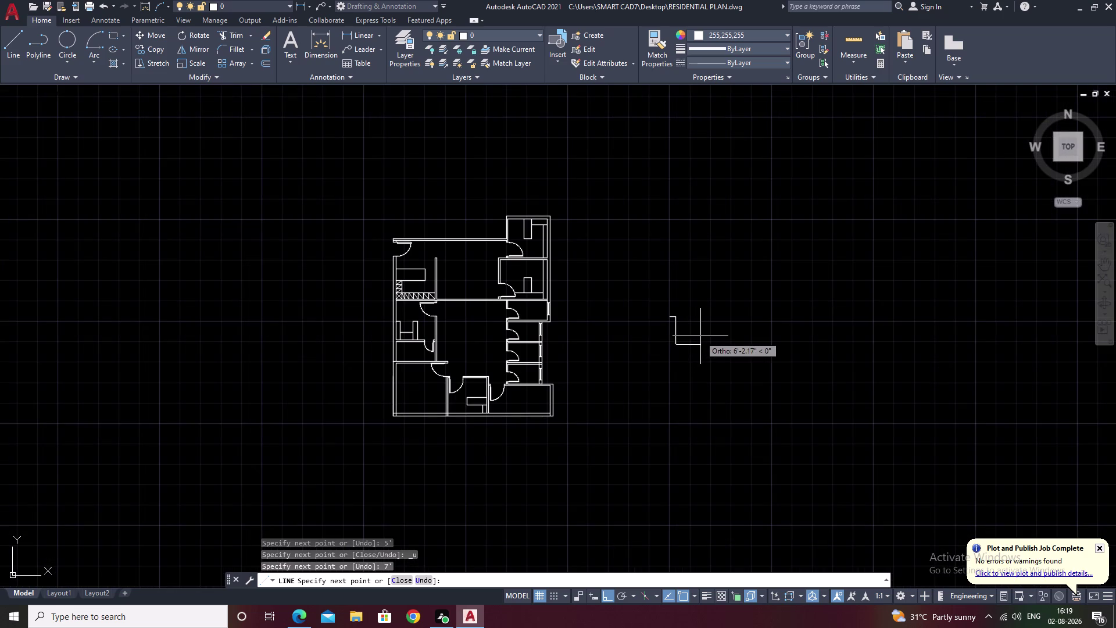
key(Escape)
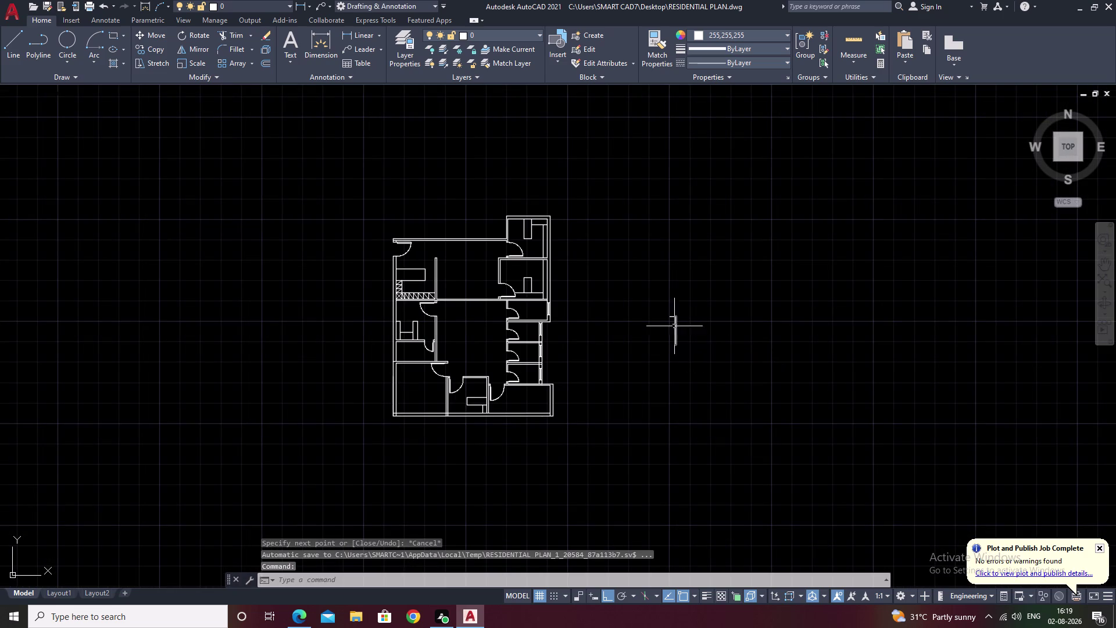
drag(710, 308, 646, 329)
text(m)
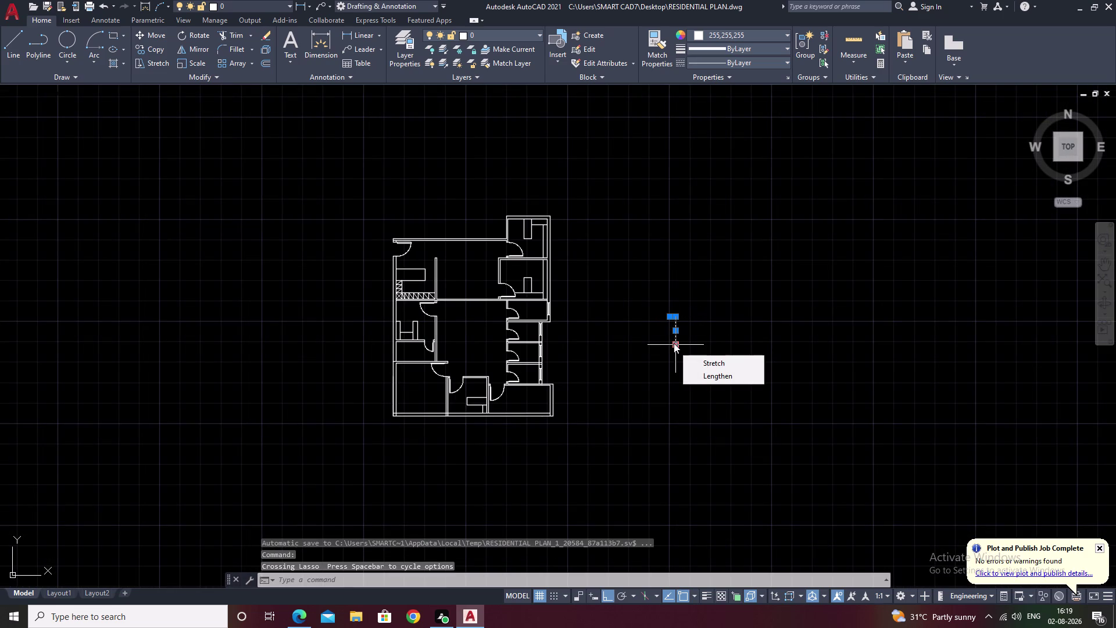
key(space)
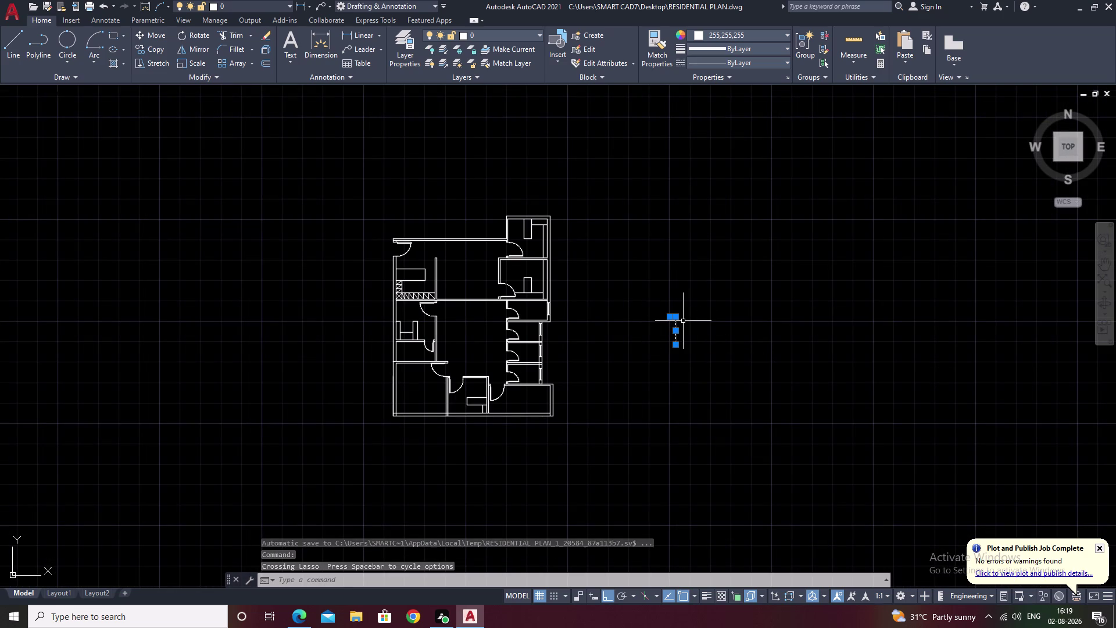
key(Escape)
scroll(up, 3)
drag(617, 276, 473, 289)
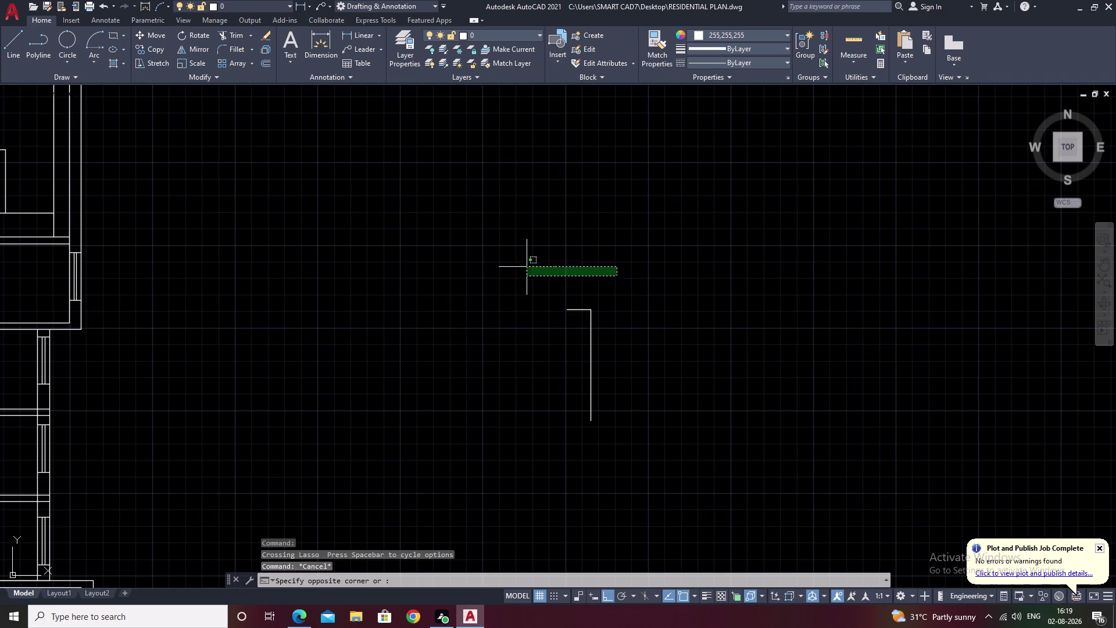
drag(473, 289, 656, 461)
text(m)
key(space)
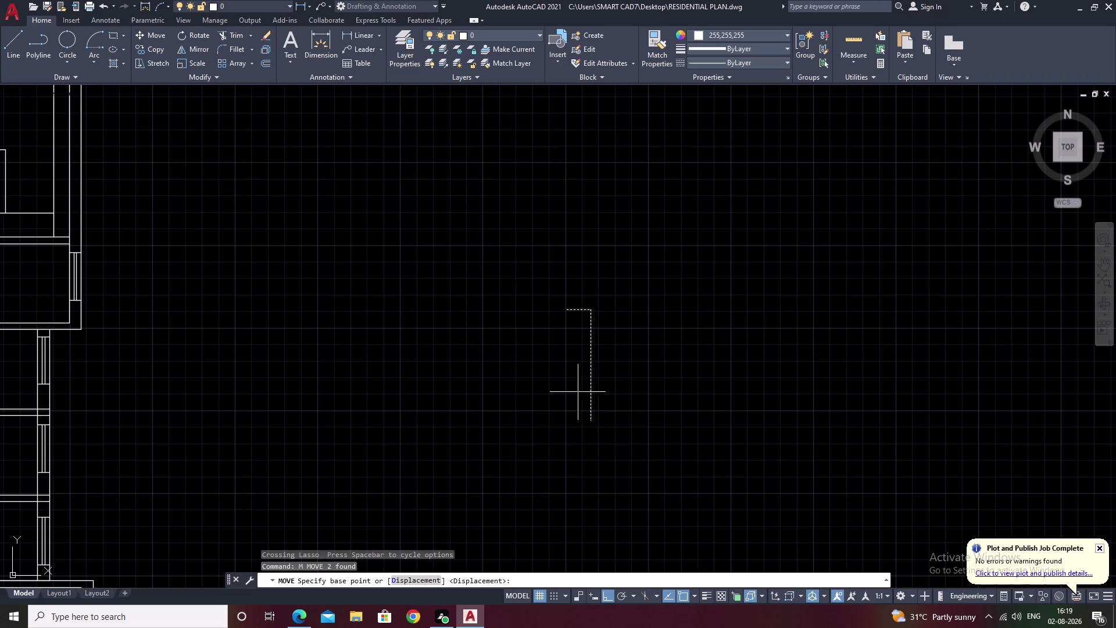
drag(567, 313, 562, 313)
scroll(down, 3)
middle_drag(261, 303, 659, 325)
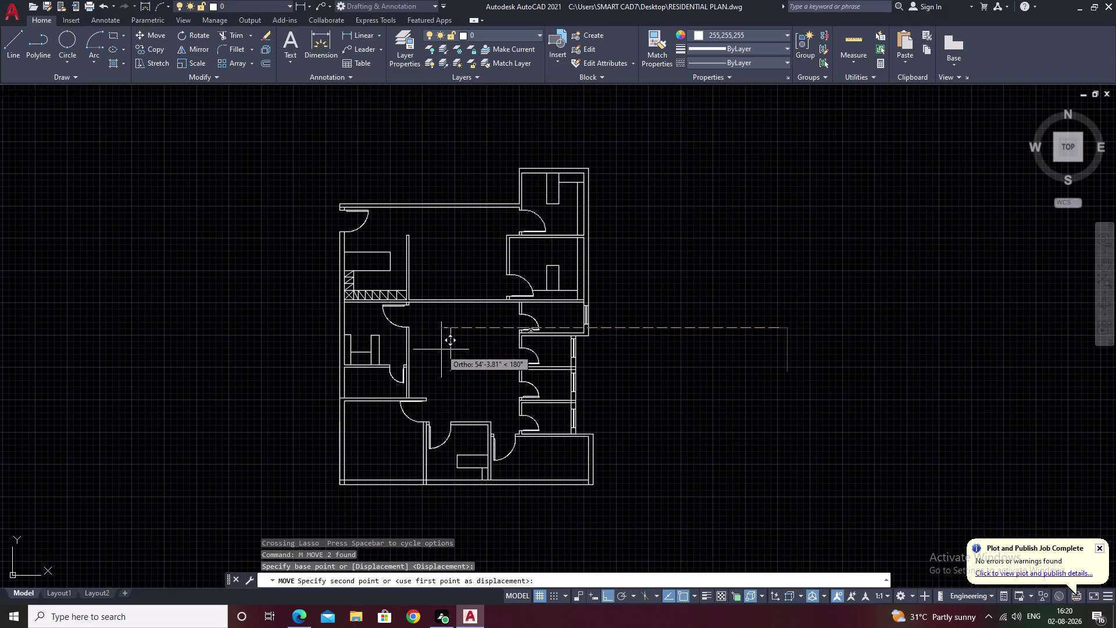
key(Escape)
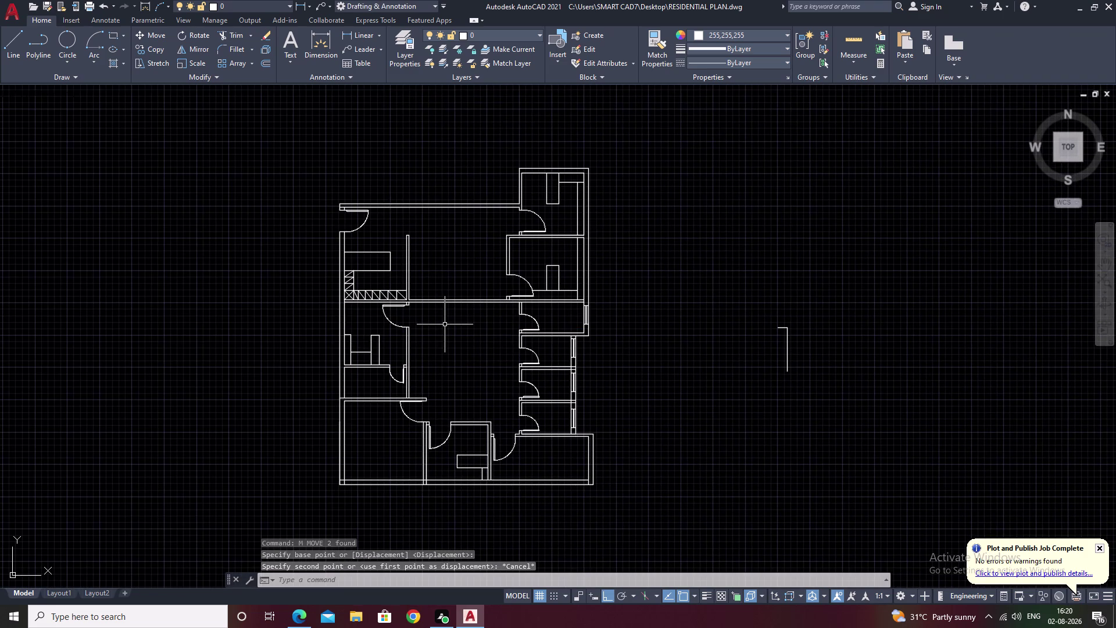
text(o 3)
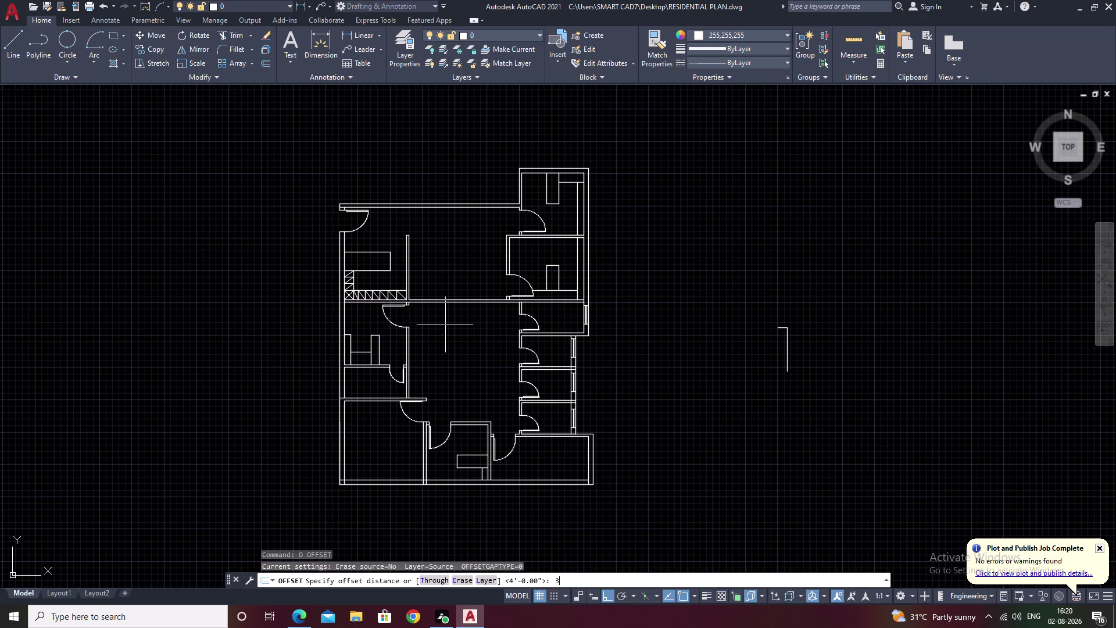
Offset the corridor wall line 3' downward.
text(')
key(space)
scroll(up, 3)
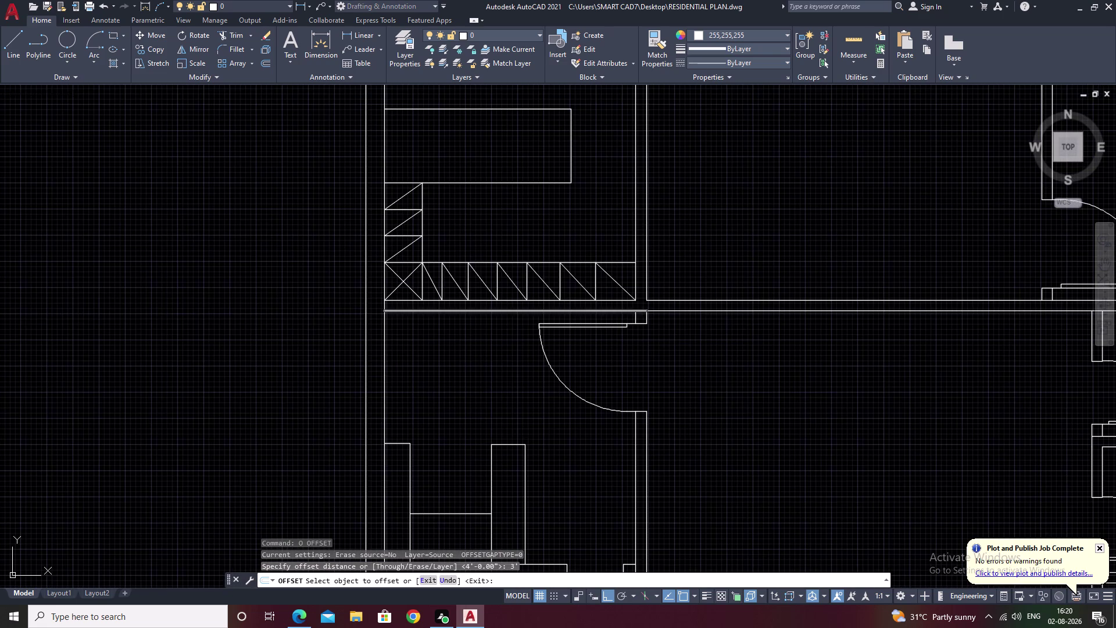
click(734, 310)
scroll(down, 3)
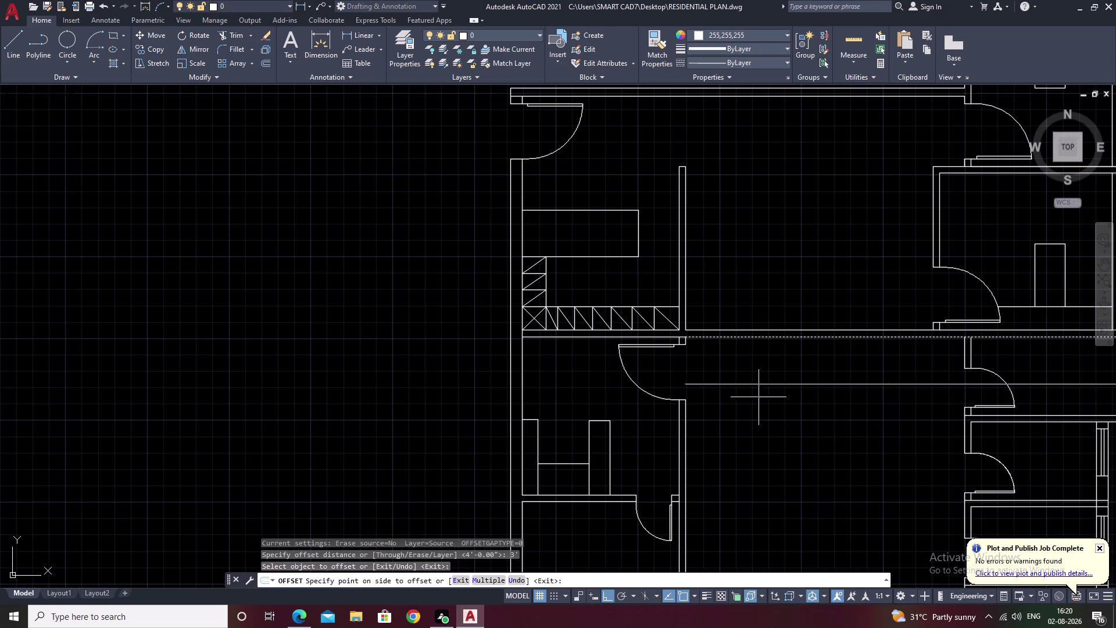
middle_click(758, 398)
middle_drag(783, 397, 594, 396)
click(610, 400)
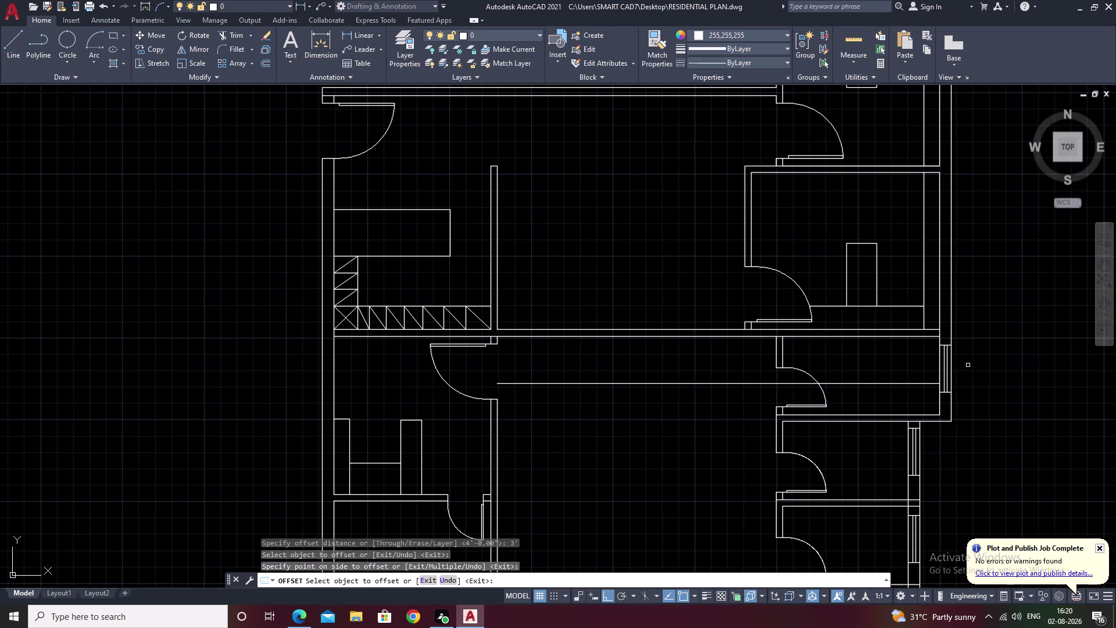
middle_drag(968, 365, 610, 390)
scroll(down, 3)
drag(946, 397, 994, 476)
key(Escape)
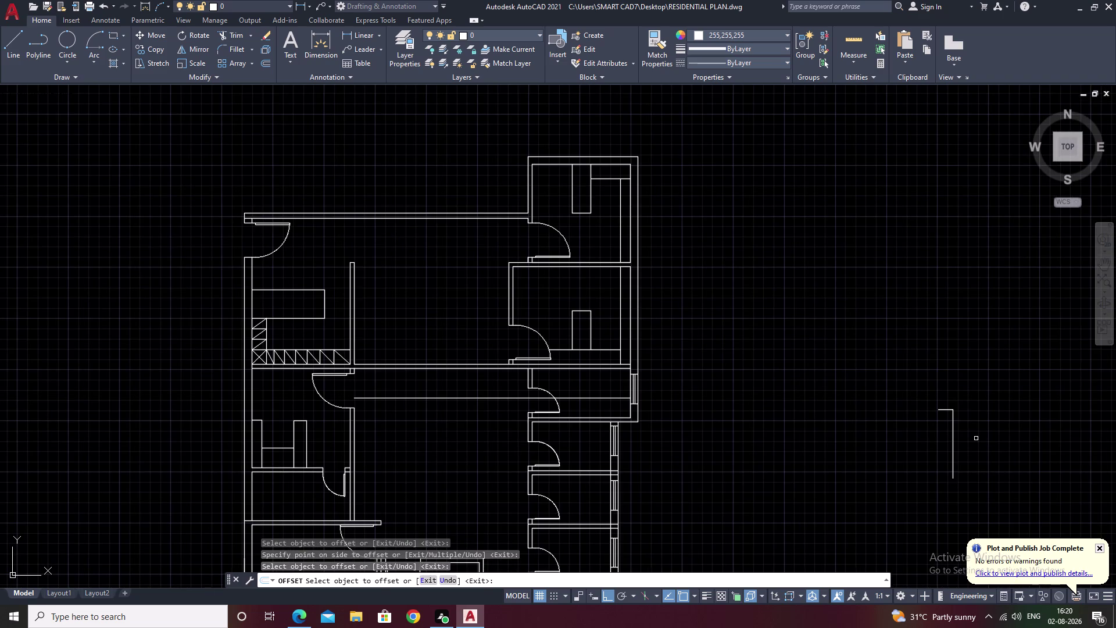
Move both L-shaped counter lines from their top corner into the floor plan.
drag(994, 391, 1010, 504)
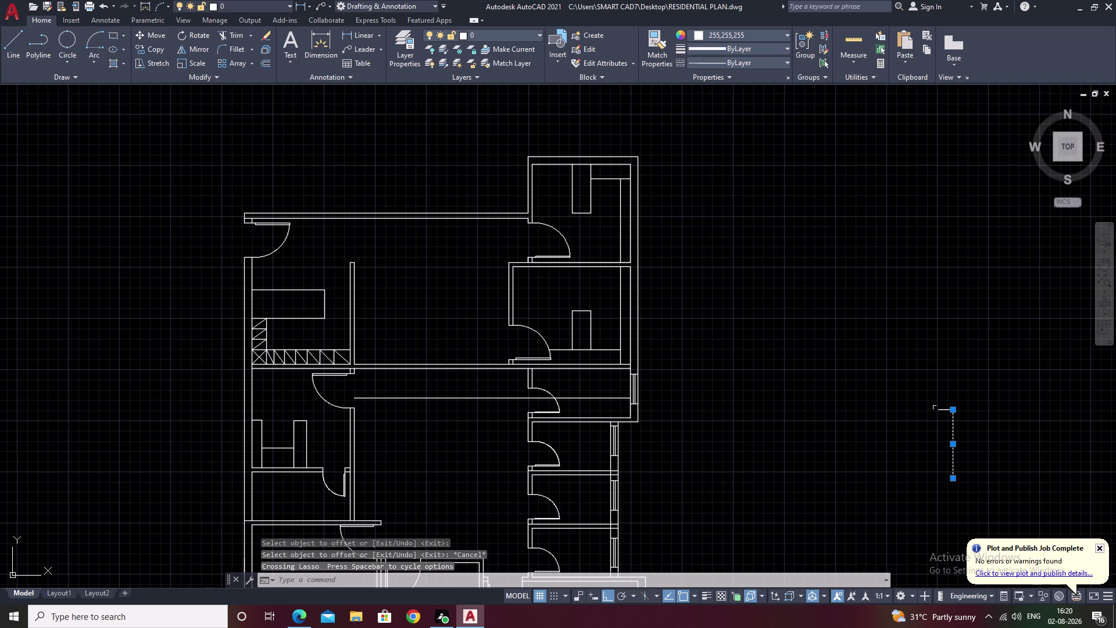
drag(934, 398, 938, 431)
drag(948, 399, 941, 418)
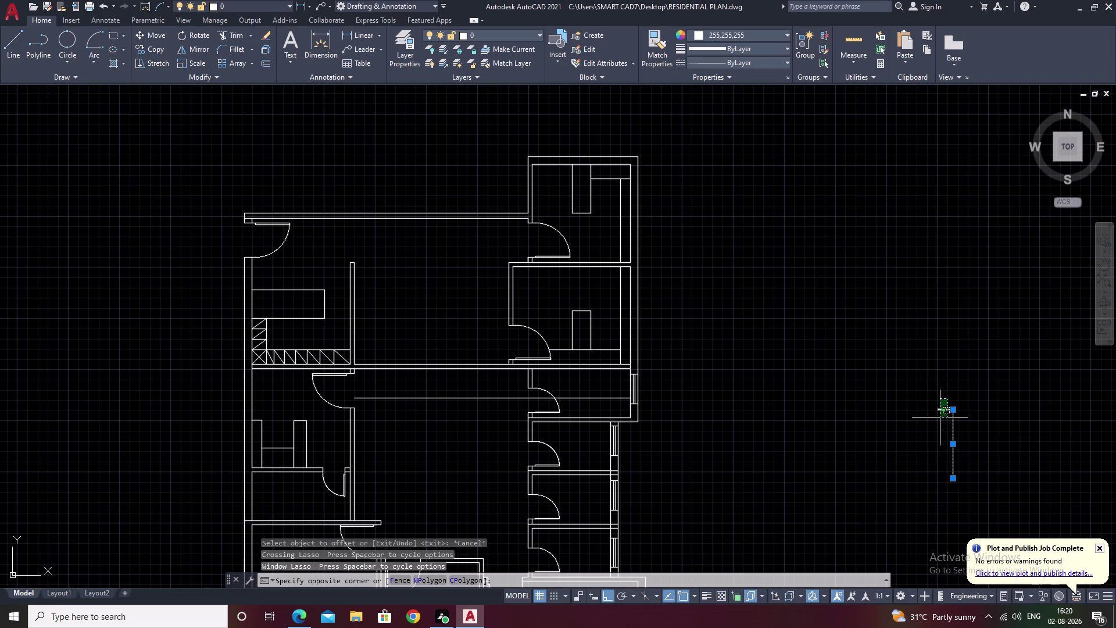
click(903, 419)
text(m)
key(space)
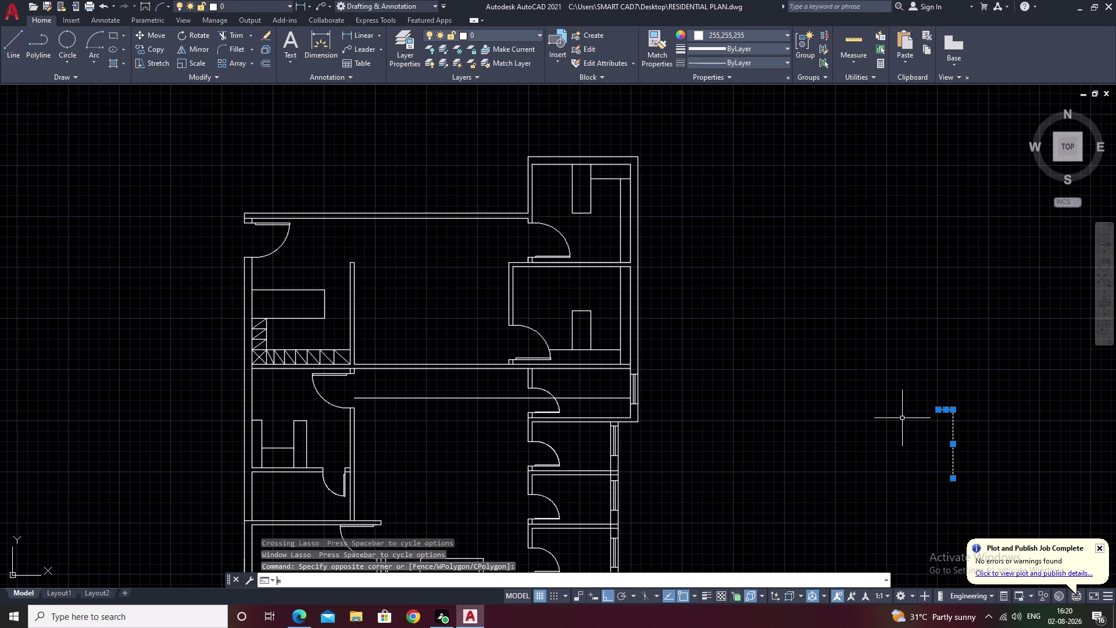
click(955, 409)
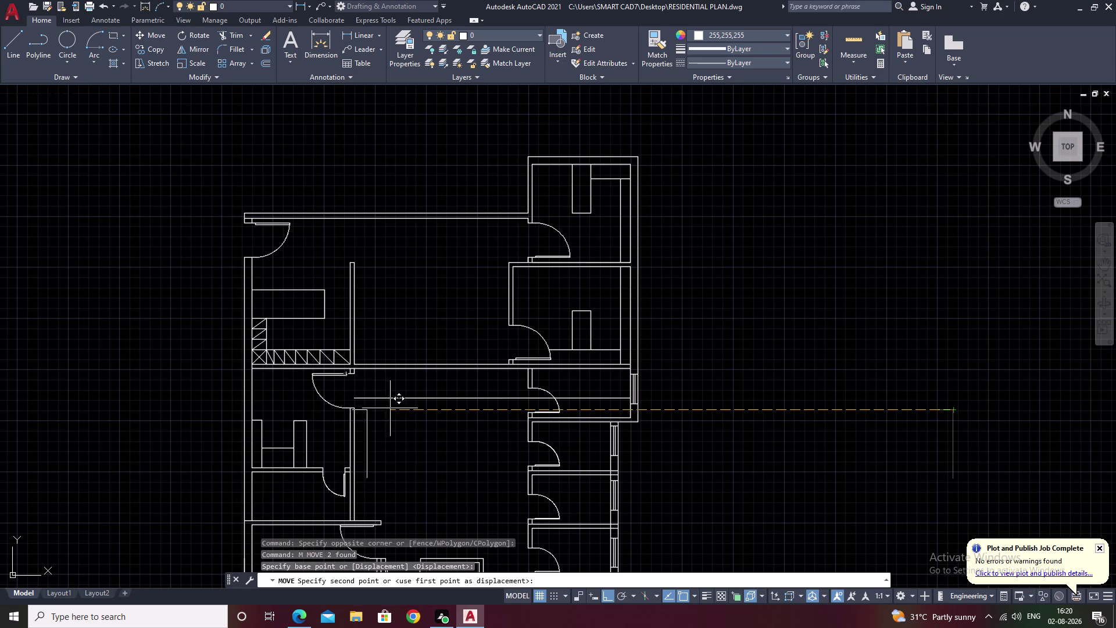
scroll(up, 3)
scroll(up, 3)
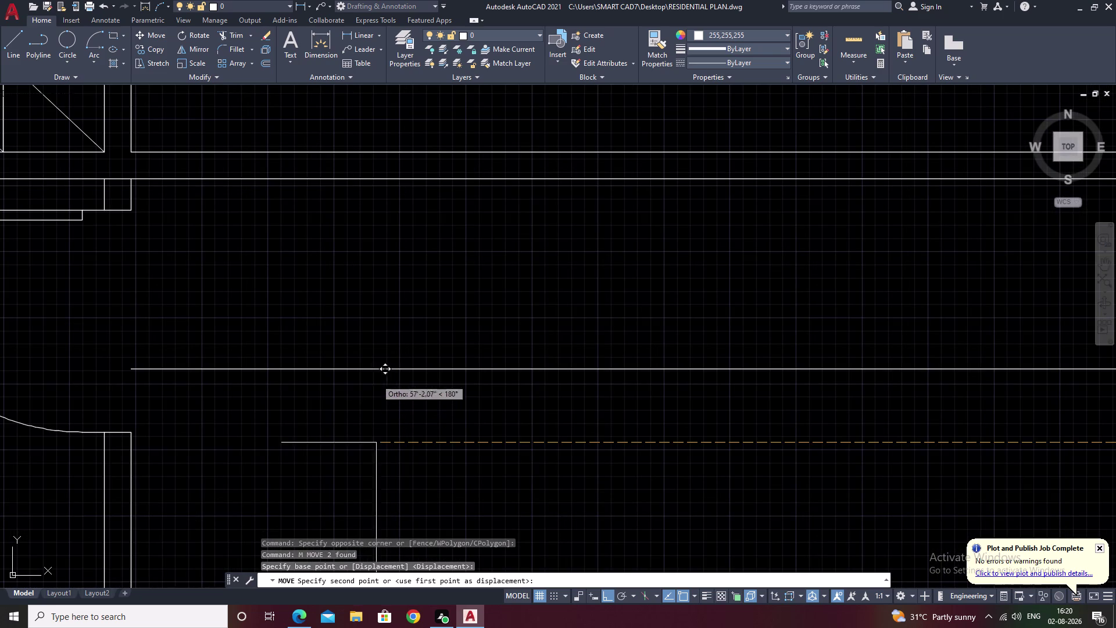
click(399, 368)
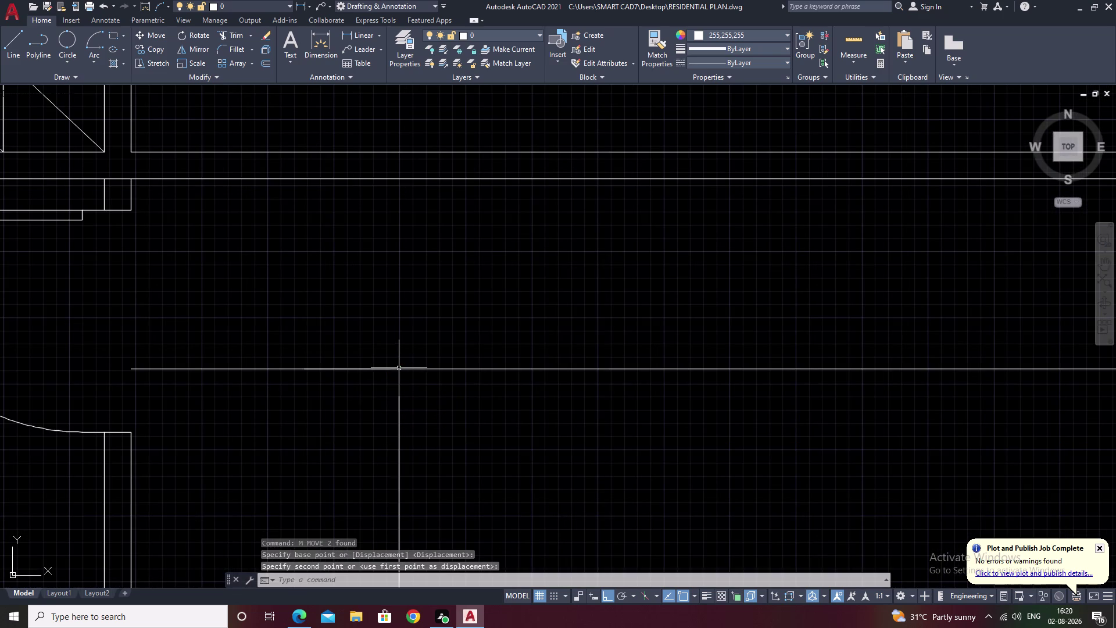
scroll(down, 3)
key(Escape)
Fence-trim the offset line in several places around the counter lines with TR.
text(tr)
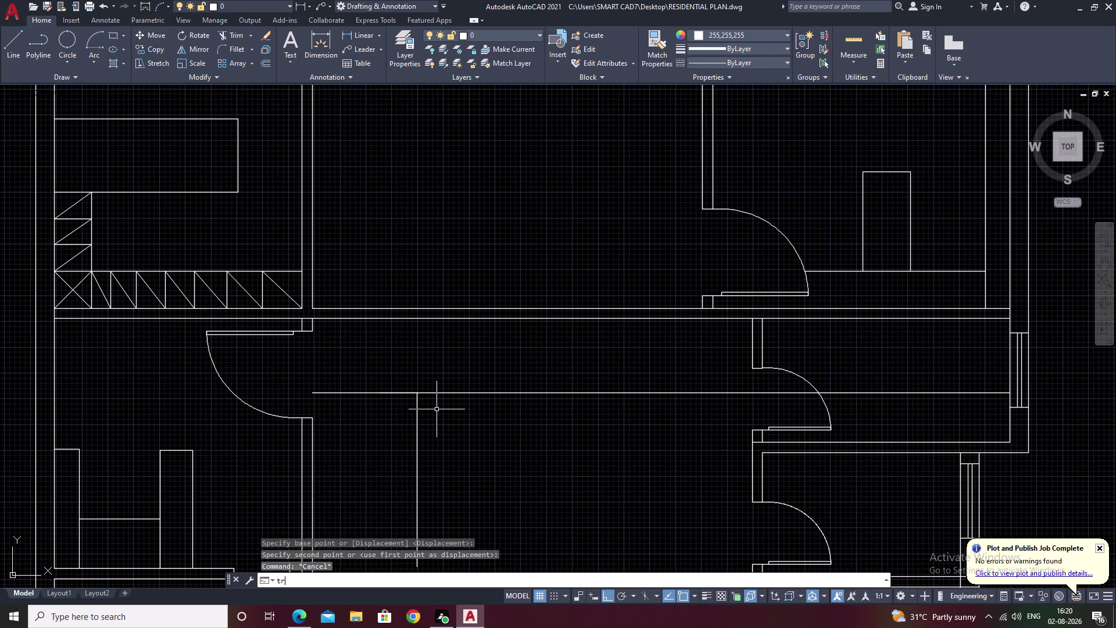
key(space)
drag(369, 385, 357, 410)
drag(533, 376, 532, 381)
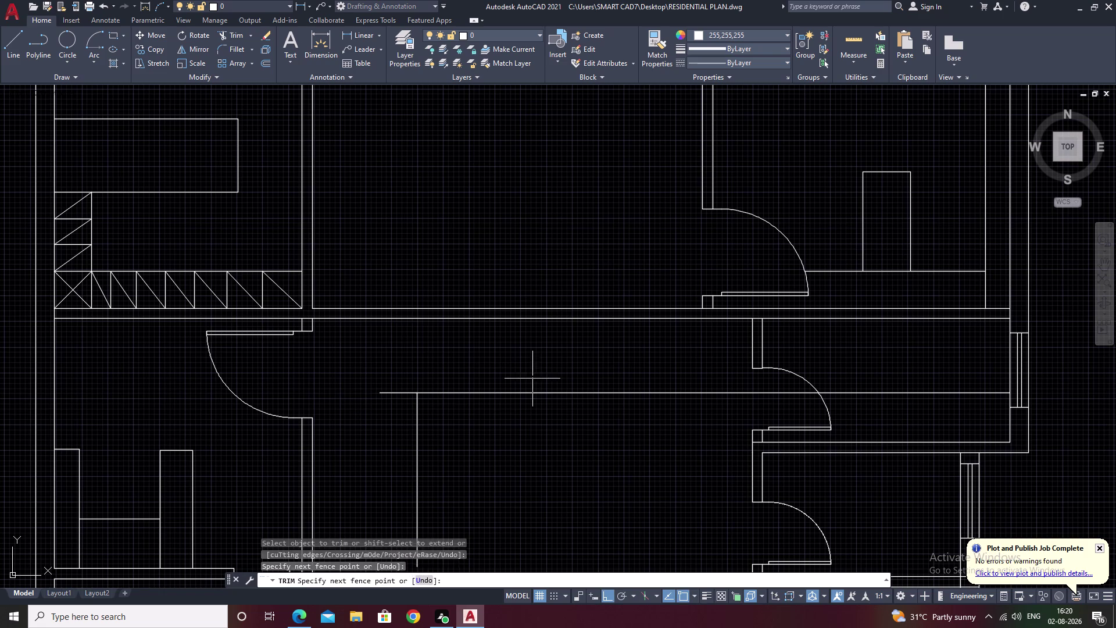
drag(533, 381, 534, 423)
middle_drag(658, 425, 531, 424)
scroll(up, 3)
drag(782, 359, 780, 375)
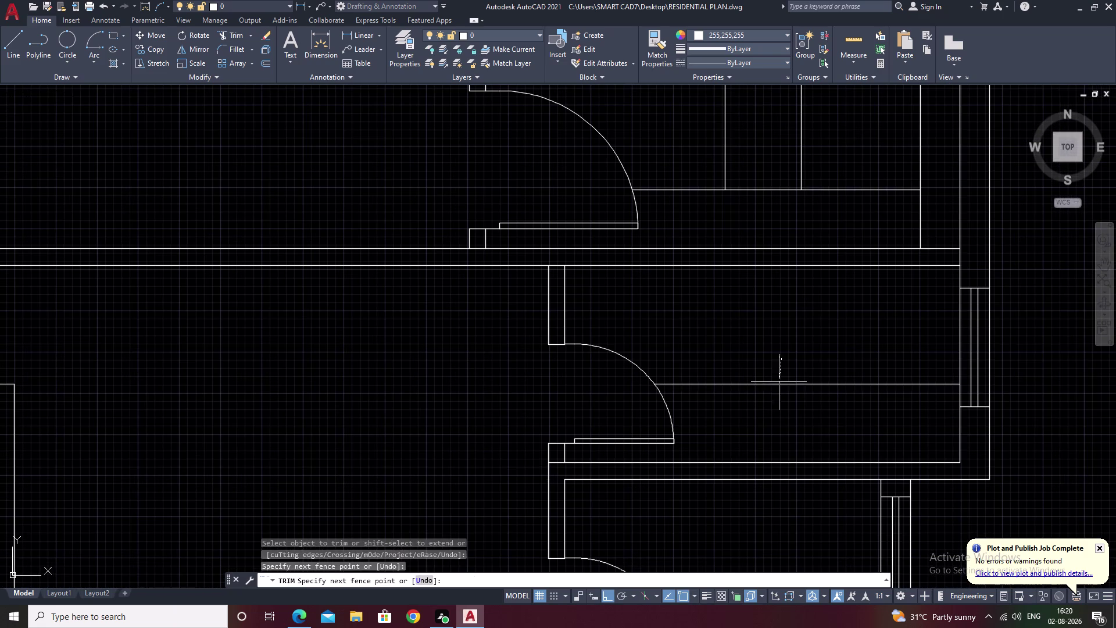
drag(780, 375, 773, 412)
scroll(down, 3)
middle_drag(773, 416, 806, 357)
middle_drag(533, 420, 546, 357)
middle_drag(583, 413, 583, 380)
key(Escape)
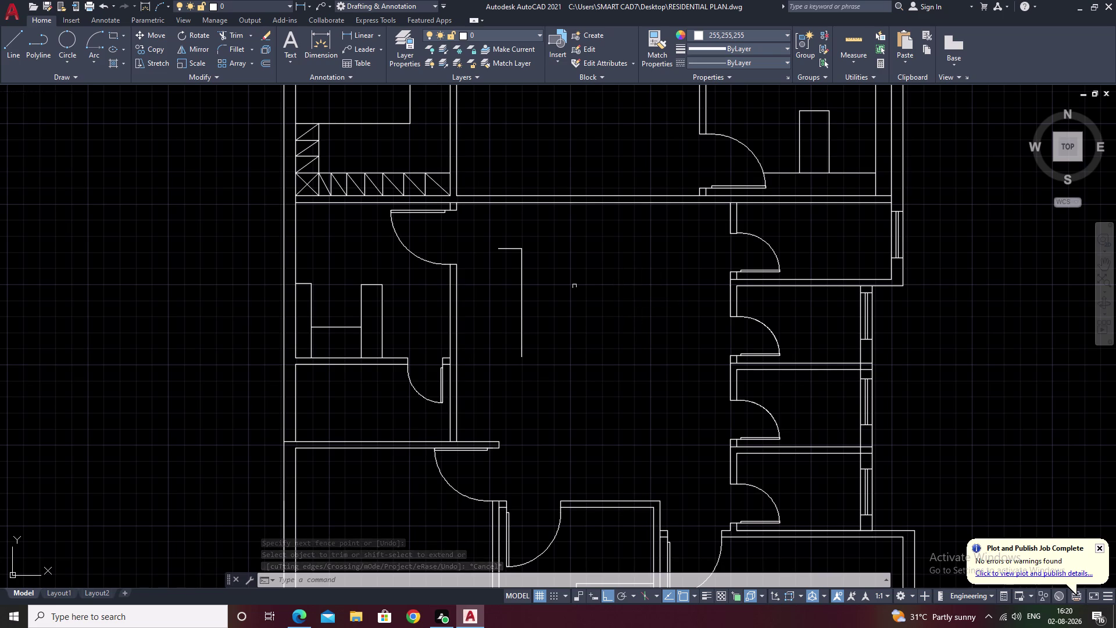
Nudge the L-shaped counter lines slightly right with Move.
drag(522, 243, 504, 300)
drag(535, 285, 506, 320)
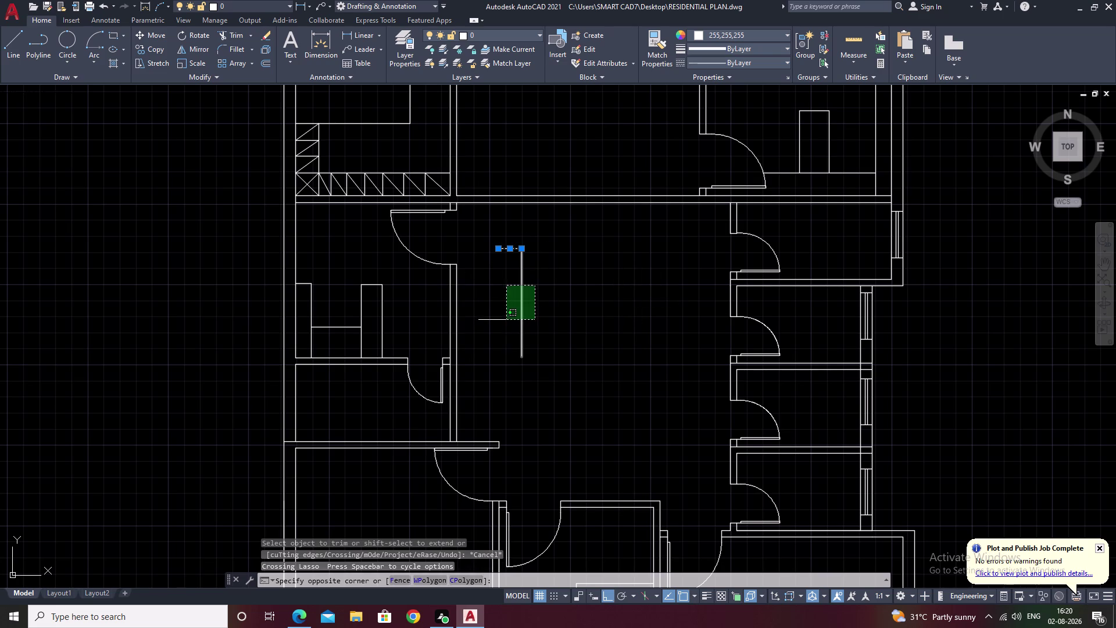
click(512, 315)
text(m)
key(space)
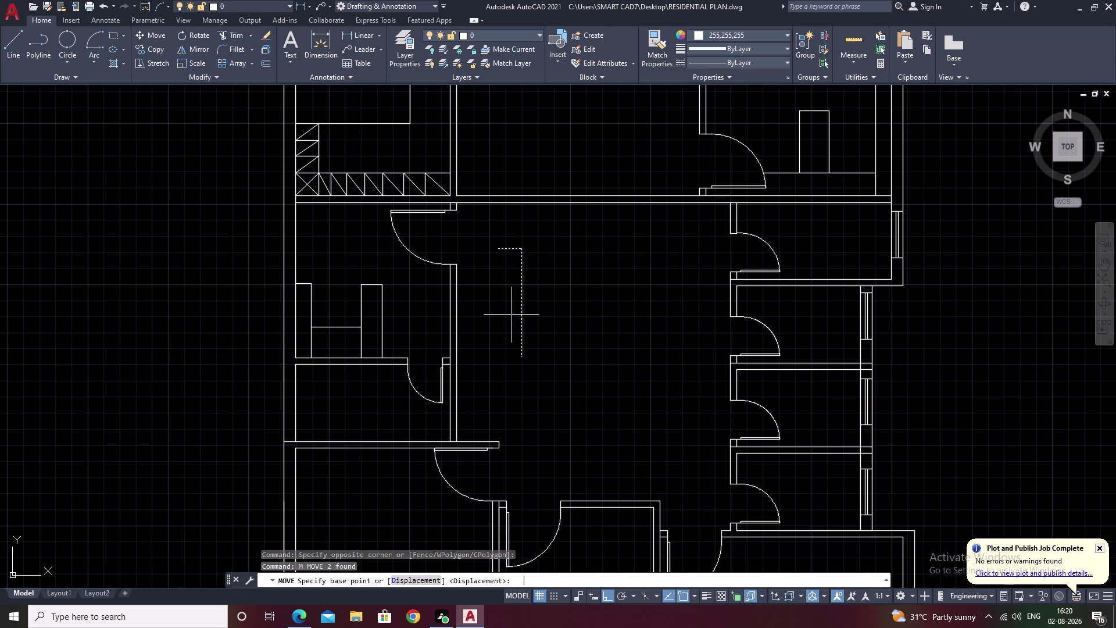
click(525, 250)
click(532, 250)
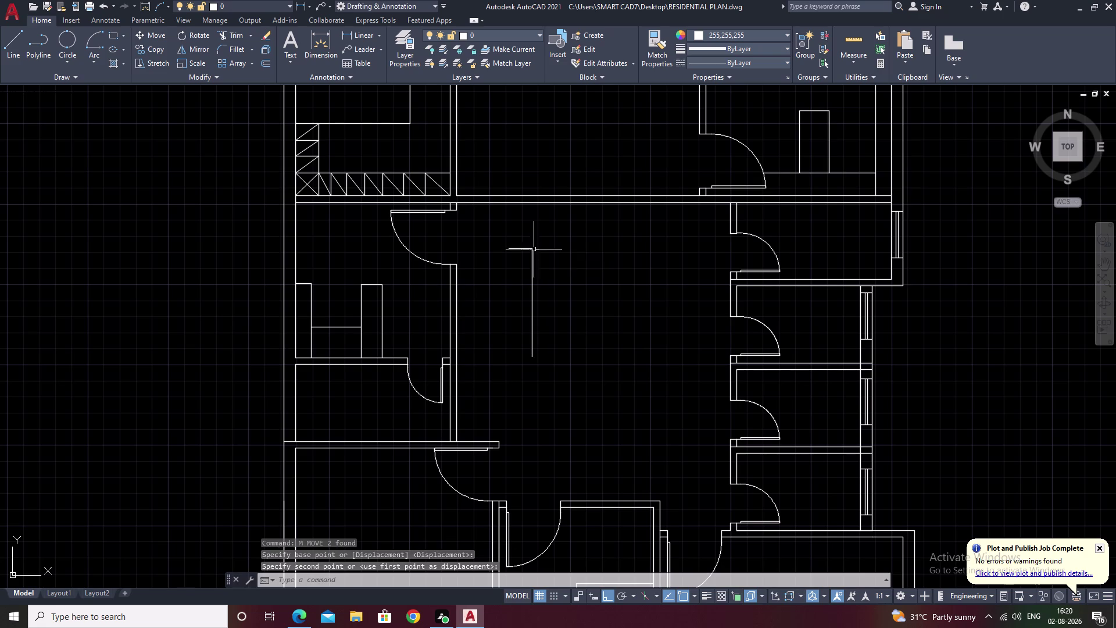
key(Escape)
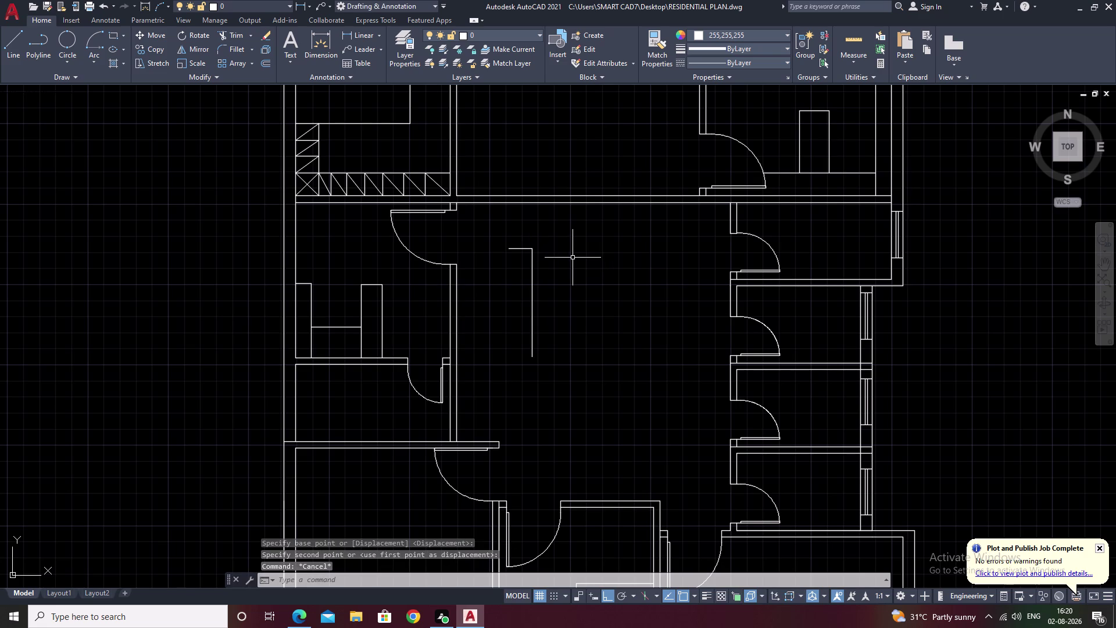
Draw a 7' line down from the arm's top corner.
text(l)
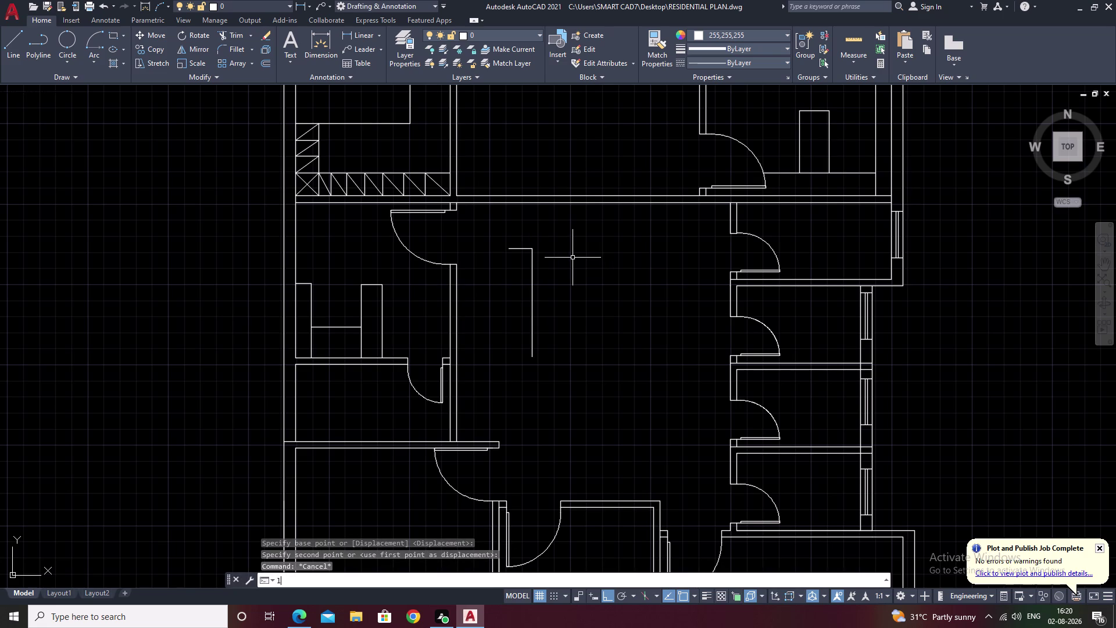
key(space)
click(509, 252)
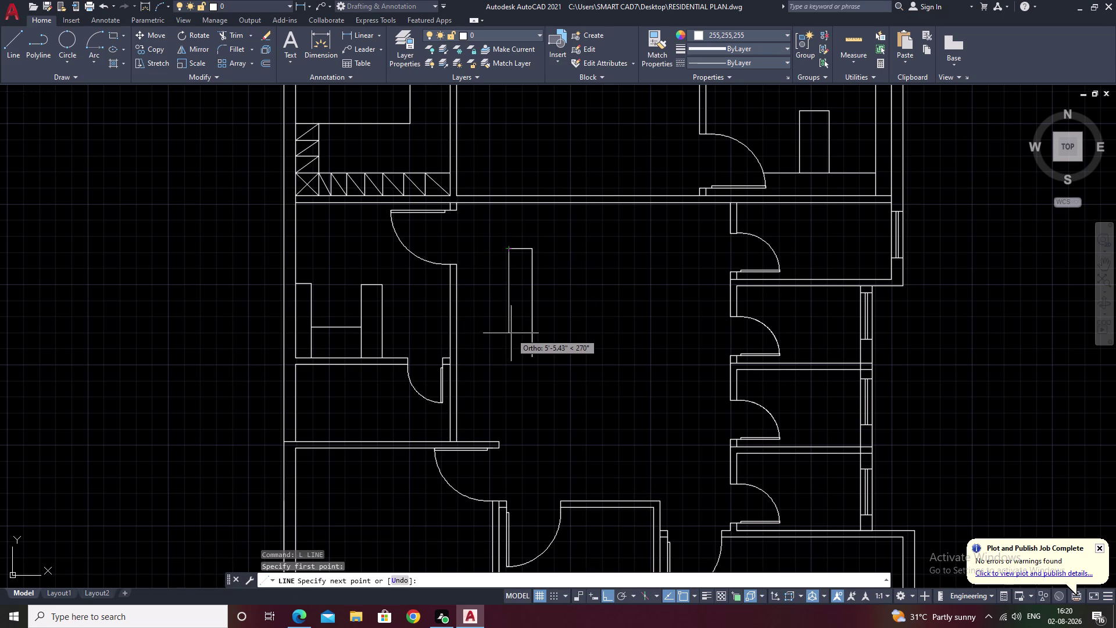
text(7')
key(space)
key(Escape)
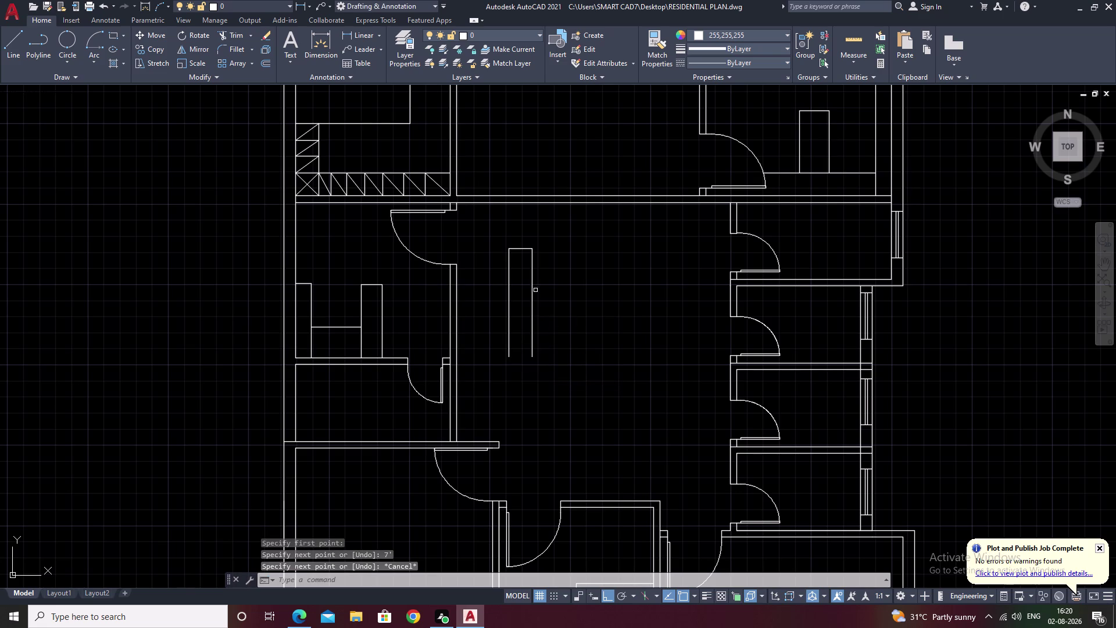
Draw a line from the top-left corner: a 2-unit segment, then 7' down.
key(space)
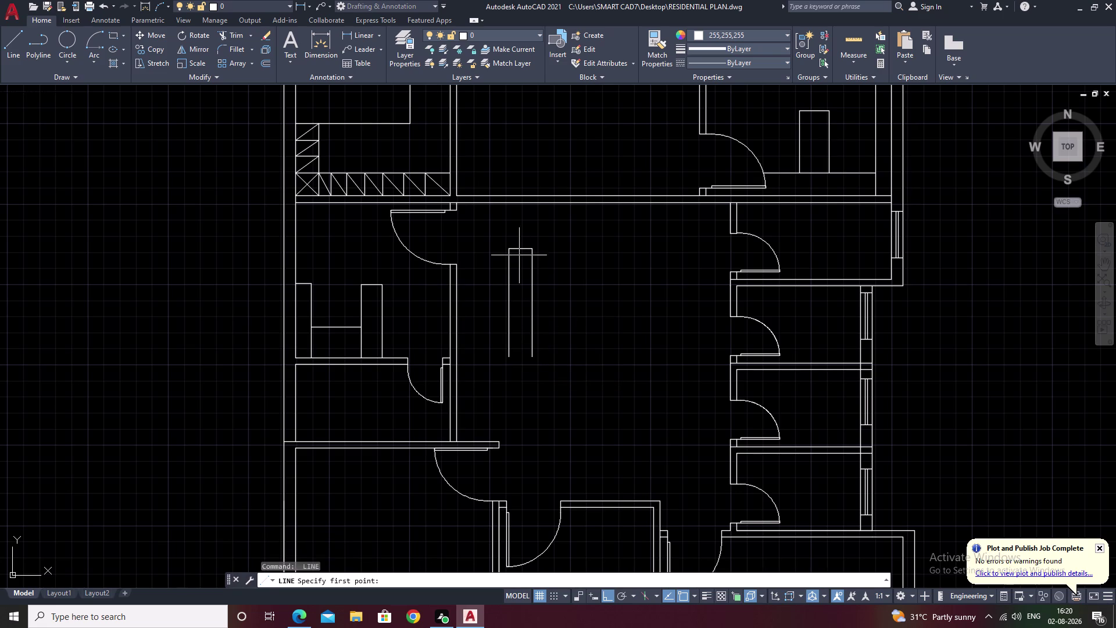
scroll(up, 3)
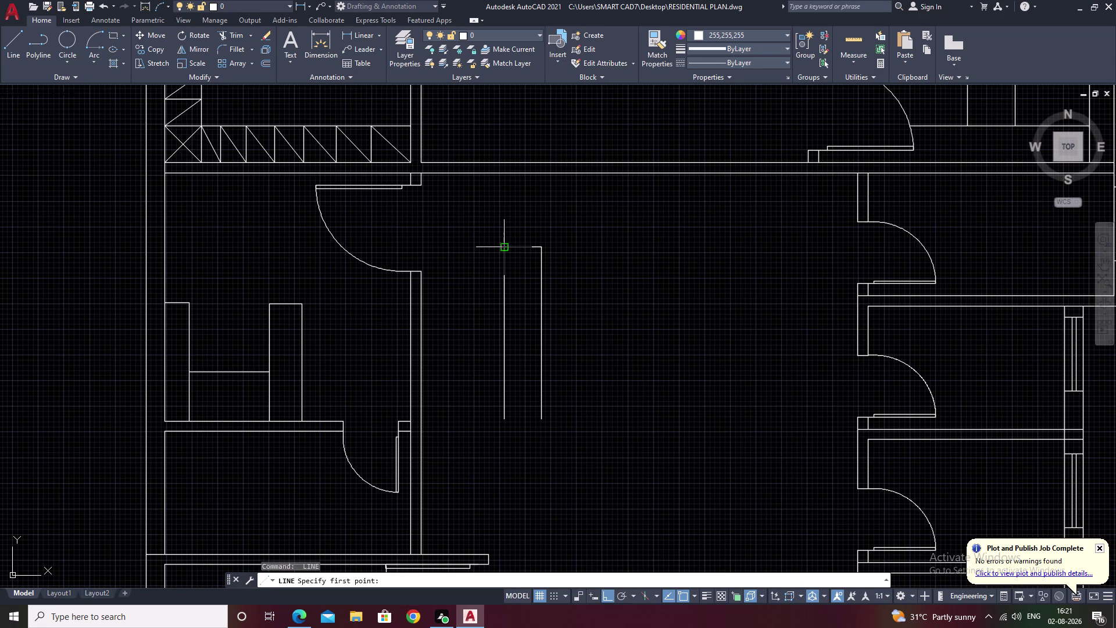
click(506, 248)
key(1)
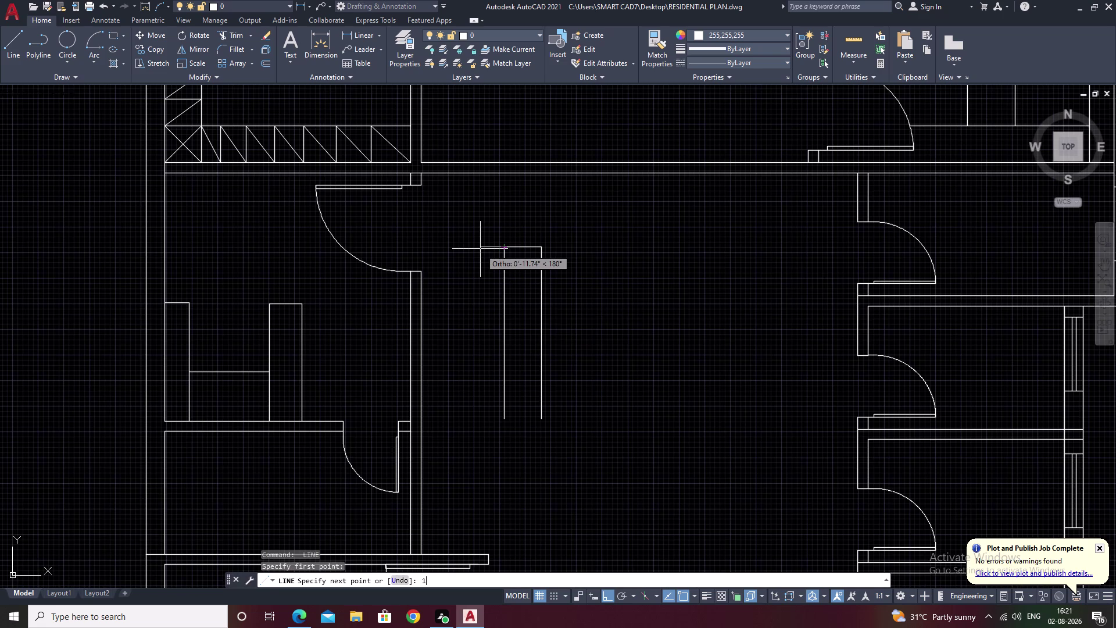
key(BackSpace)
key(2)
key(space)
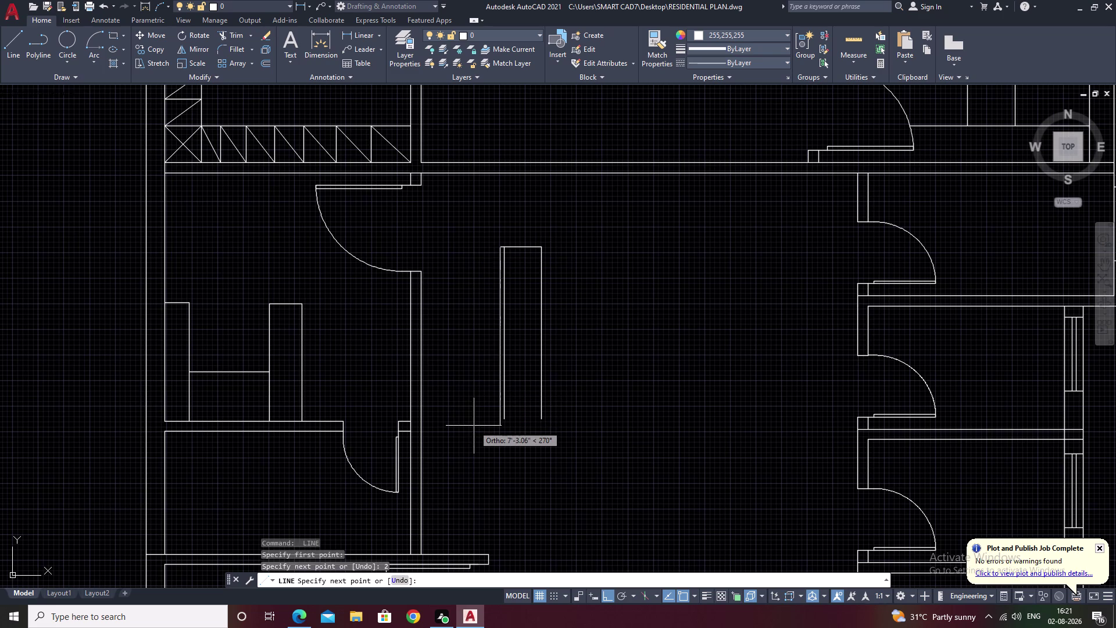
key(9)
key(BackSpace)
text(7)
text(')
key(space)
key(Escape)
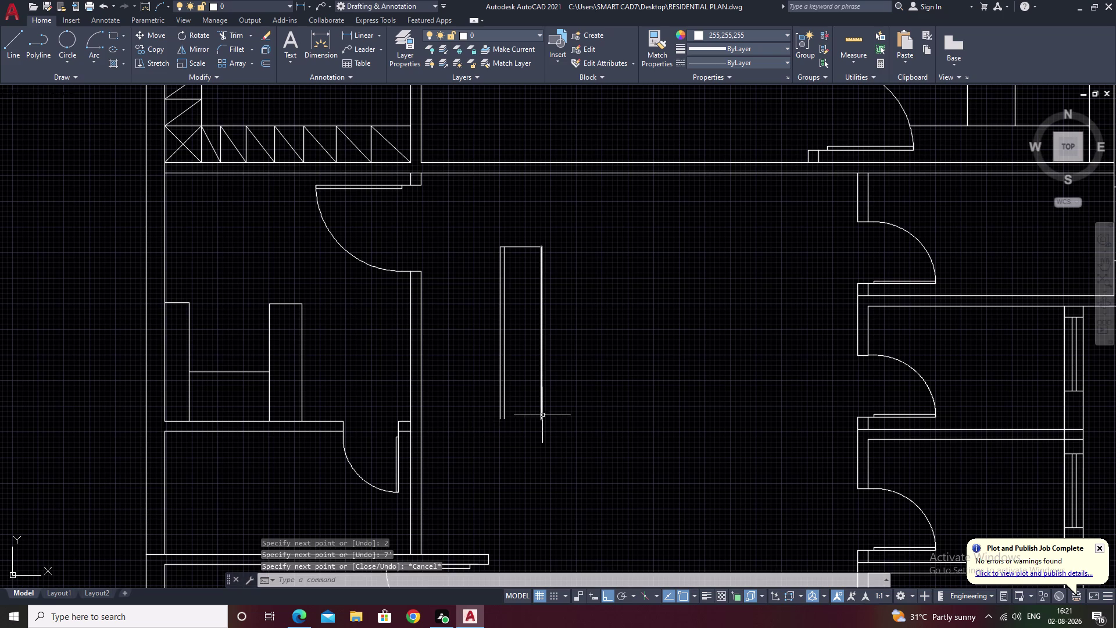
Recentre the view on the counter and begin another line.
middle_drag(543, 415, 532, 355)
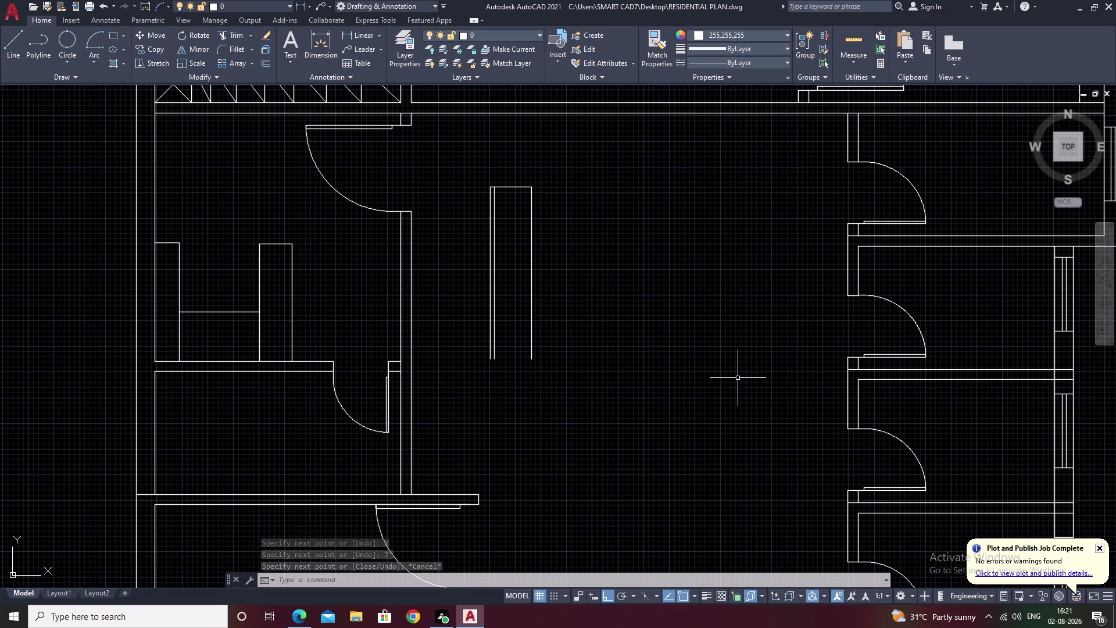
key(l)
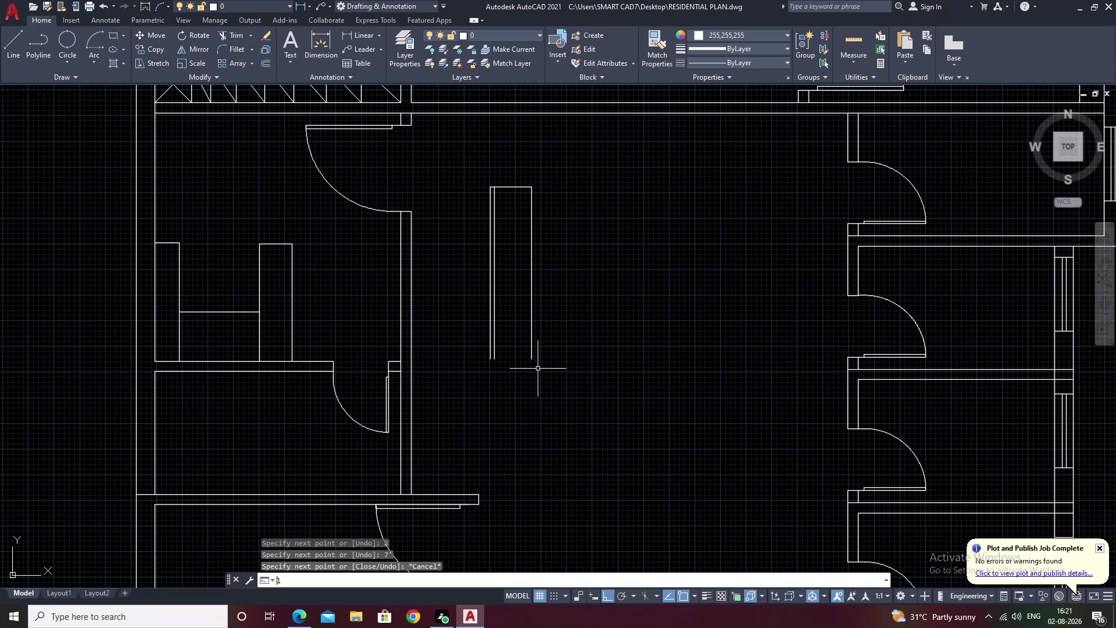
key(space)
Start a line at the inner side's bottom end with Ortho off, try @5<225, then undo it.
click(534, 357)
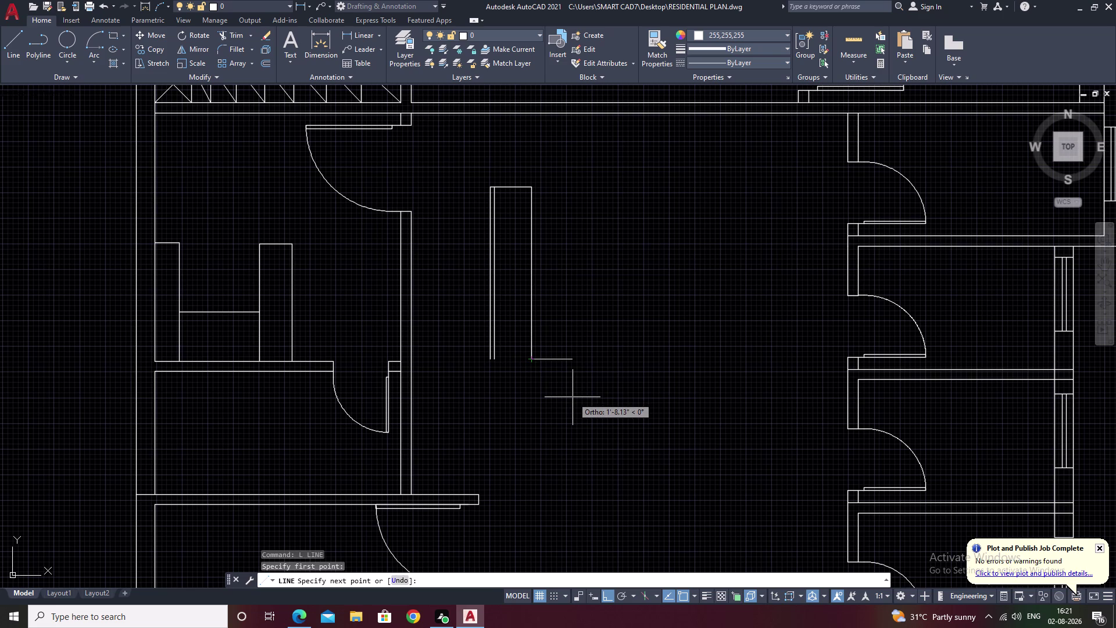
key(F8)
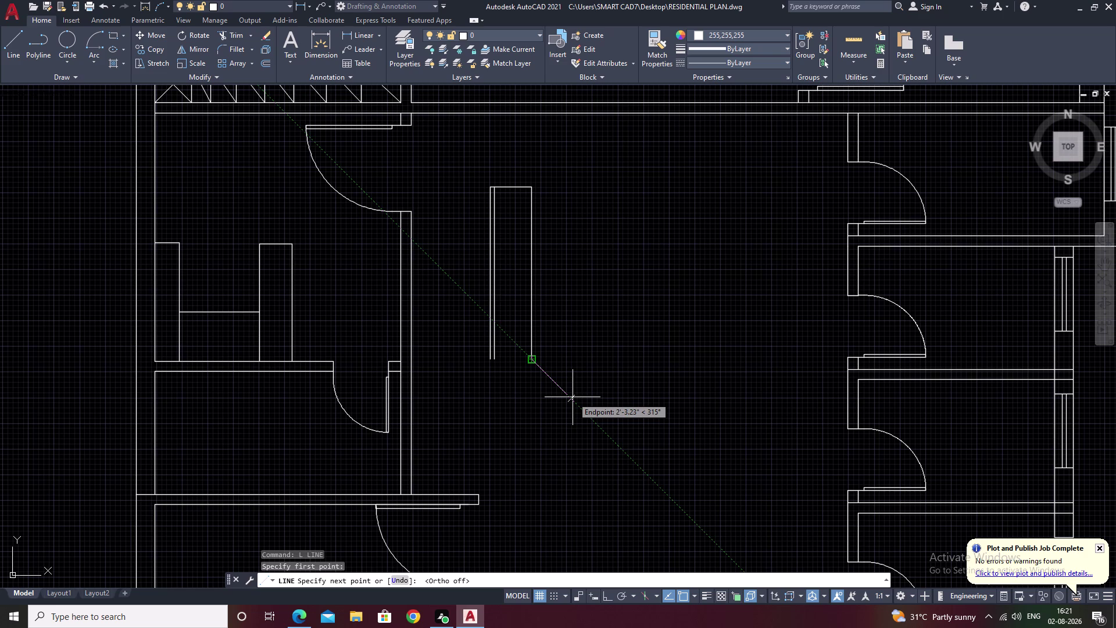
key(shift+at)
key(5)
key(comma)
key(BackSpace)
key(shift+less)
text(225)
key(space)
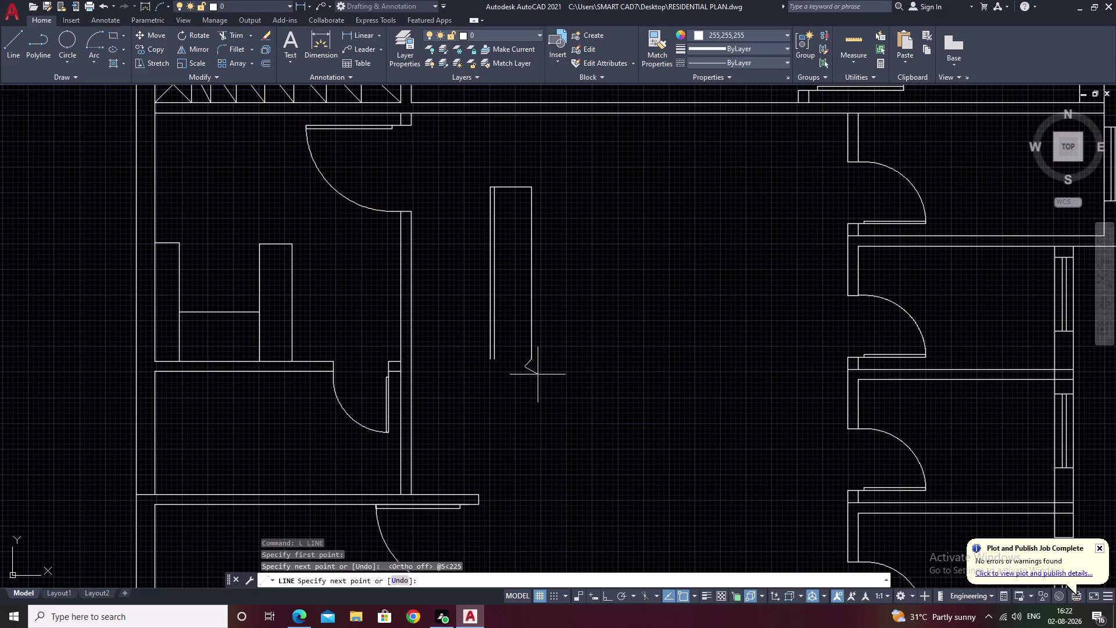
scroll(up, 3)
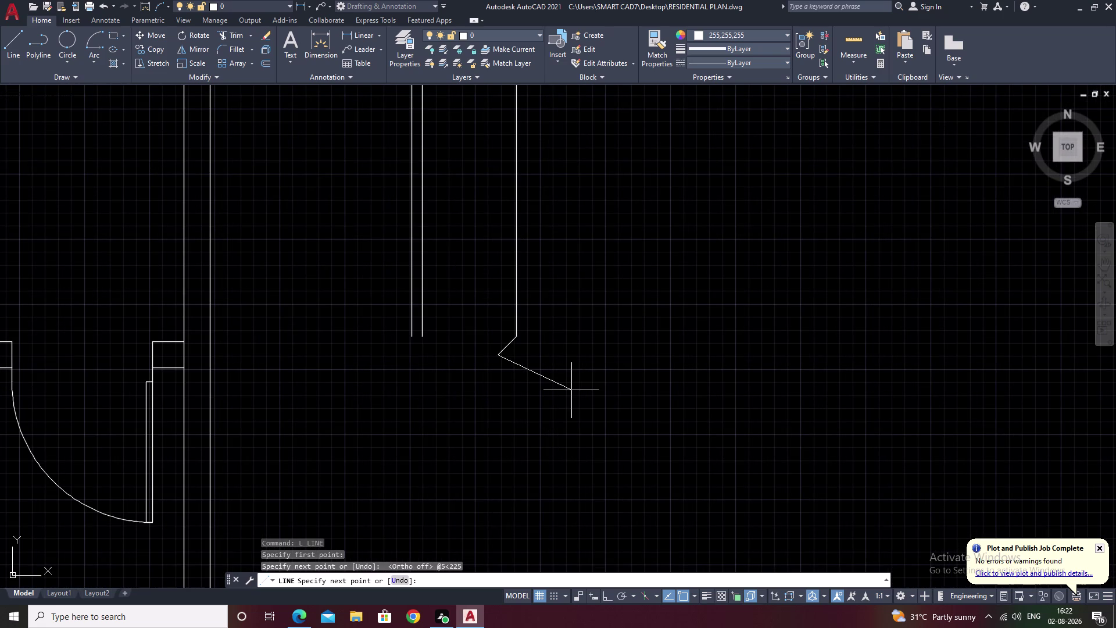
key(ctrl+z)
middle_drag(572, 390, 489, 404)
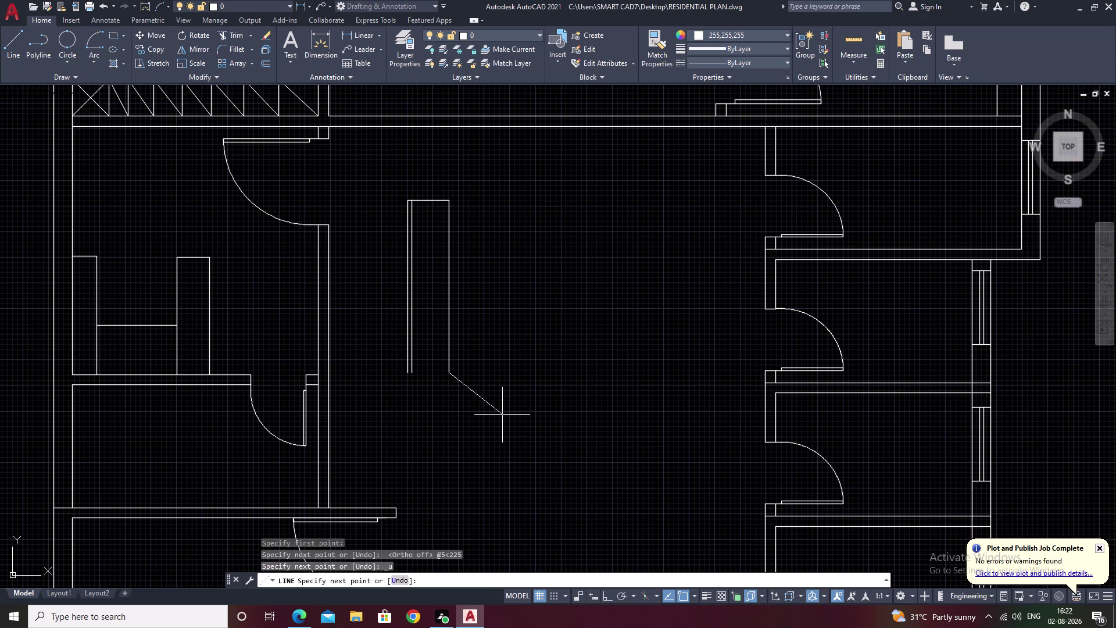
Draw the 2' chamfer segment at 316 degrees (@2'<316).
text(2')
key(BackSpace)
key(BackSpace)
key(shift+at)
text(2')
key(shift+less)
key(3)
text(16)
key(space)
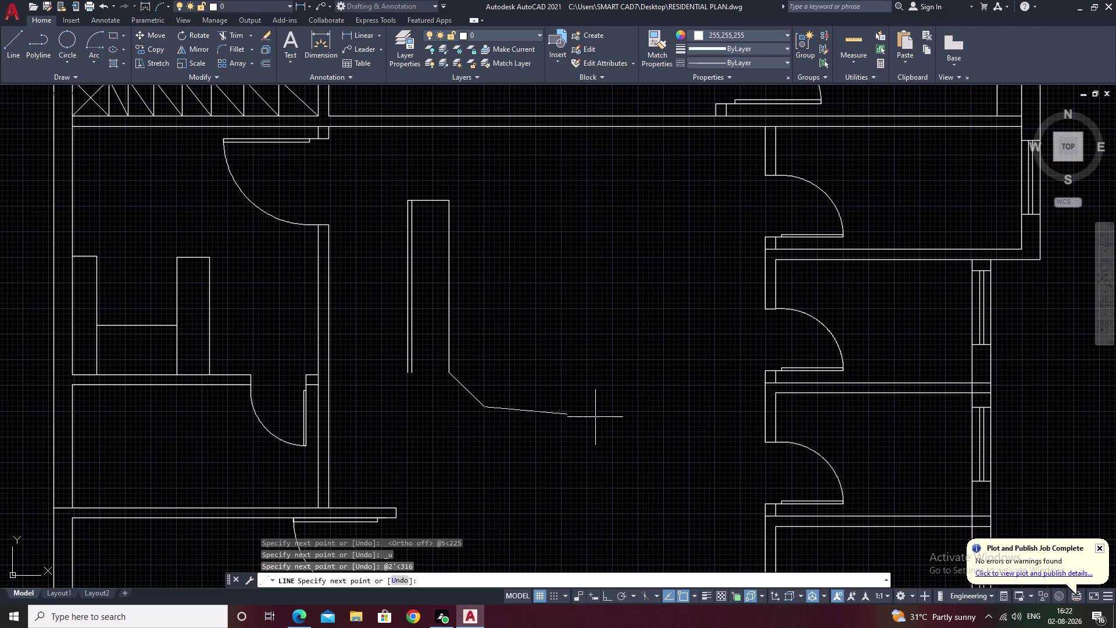
Draw the 2' horizontal bottom edge with @2'<0.
key(shift+at)
key(5)
key(BackSpace)
key(2)
key(apostrophe)
key(comma)
key(BackSpace)
key(shift+less)
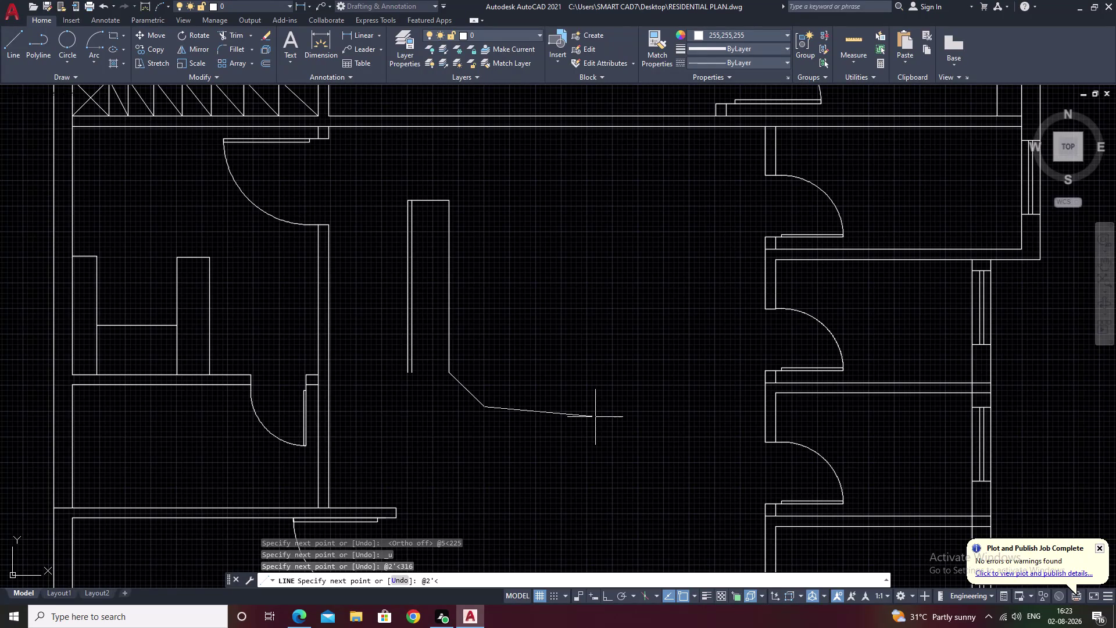
key(0)
key(space)
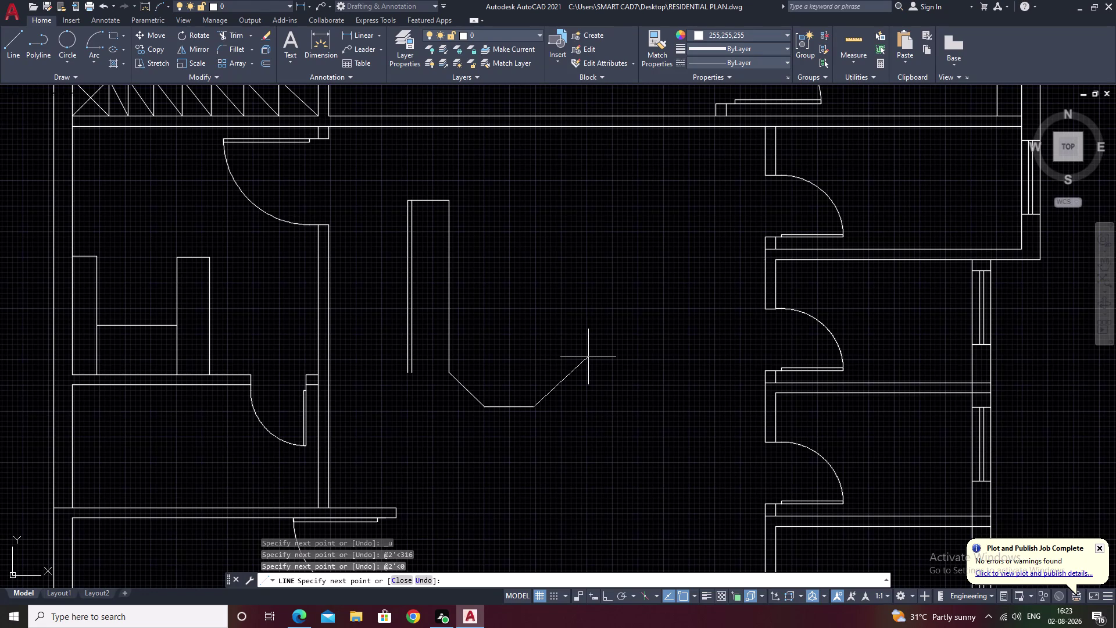
Enter a 2' chamfer at 316 degrees, then undo the wrongly angled segment.
key(shift+at)
text(2')
key(shift+less)
text(3)
text(2)
key(6)
key(BackSpace)
key(BackSpace)
text(16)
key(space)
key(ctrl+z)
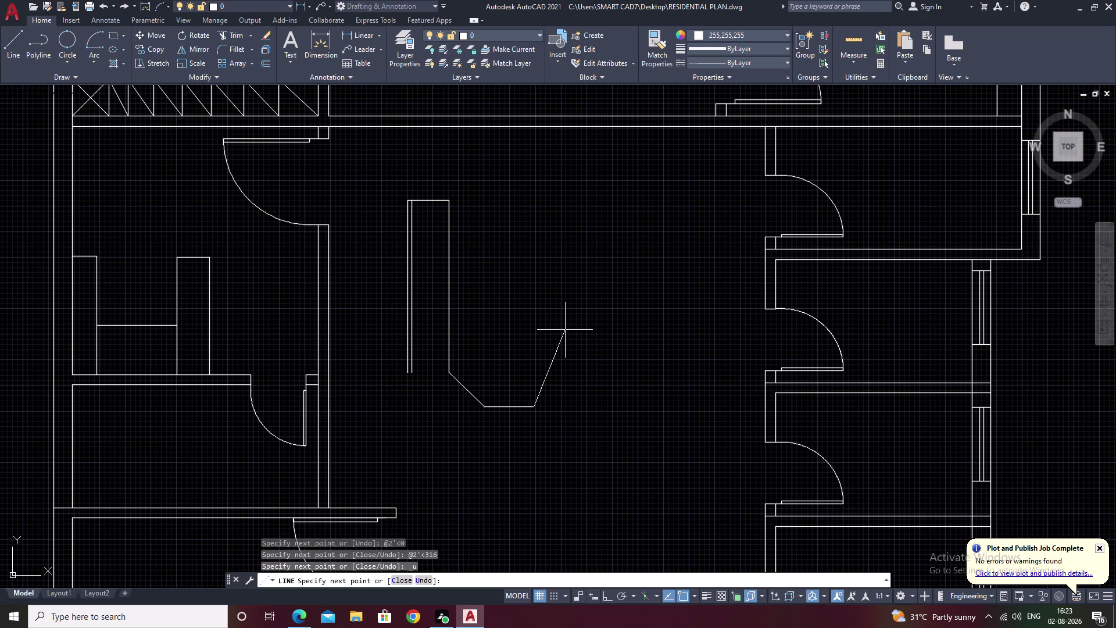
Draw the rising 2' chamfer at 45 degrees (@2'<45).
text(45)
key(BackSpace)
key(BackSpace)
key(shift+at)
key(1)
key(BackSpace)
key(2)
key(apostrophe)
key(shift+less)
text(45)
key(space)
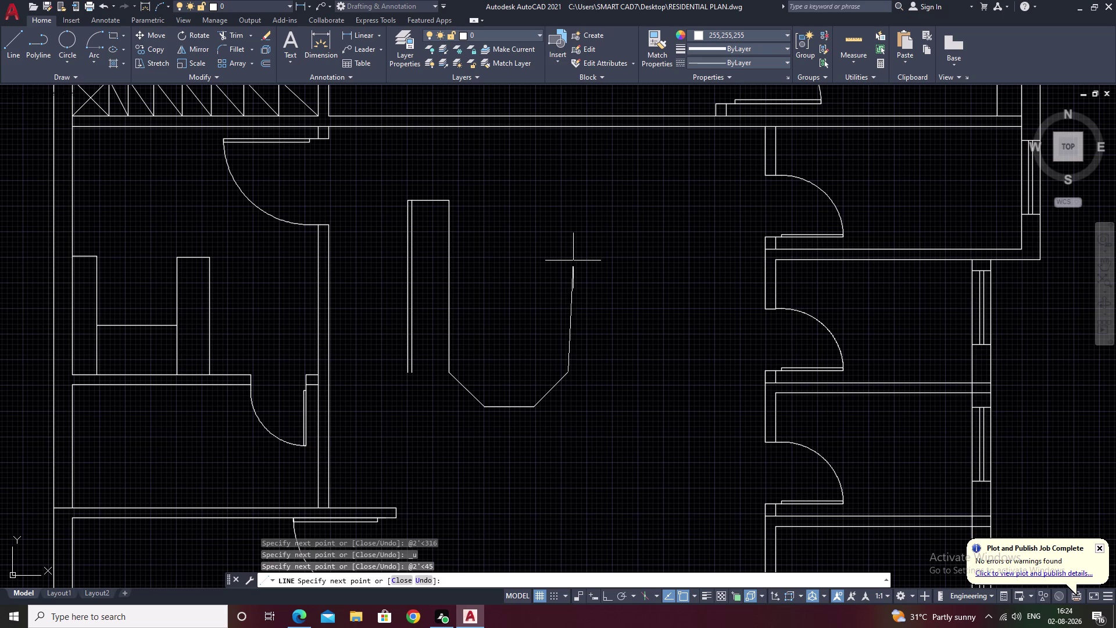
With Ortho on, draw the right arm: 7' inner side, 1.5' top, 7' outer side.
key(F8)
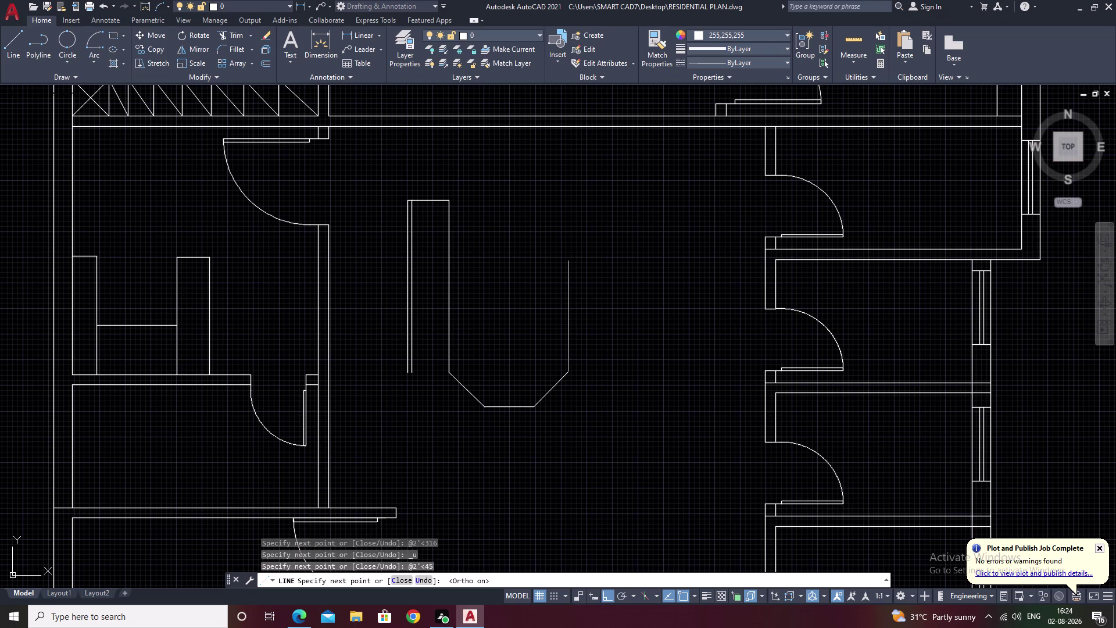
key(7)
key(apostrophe)
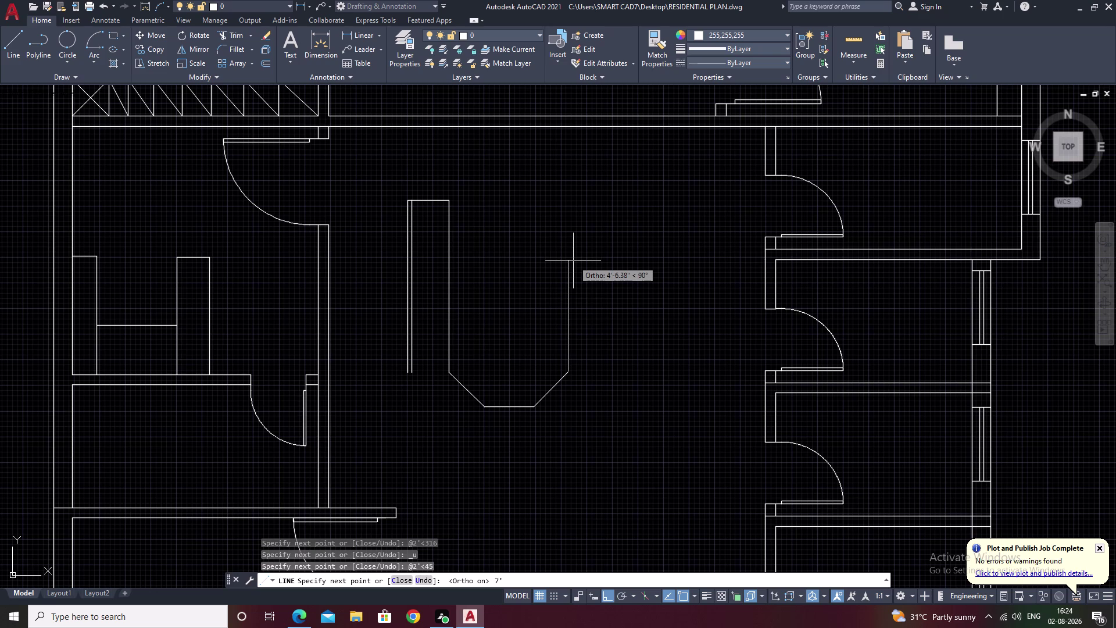
key(space)
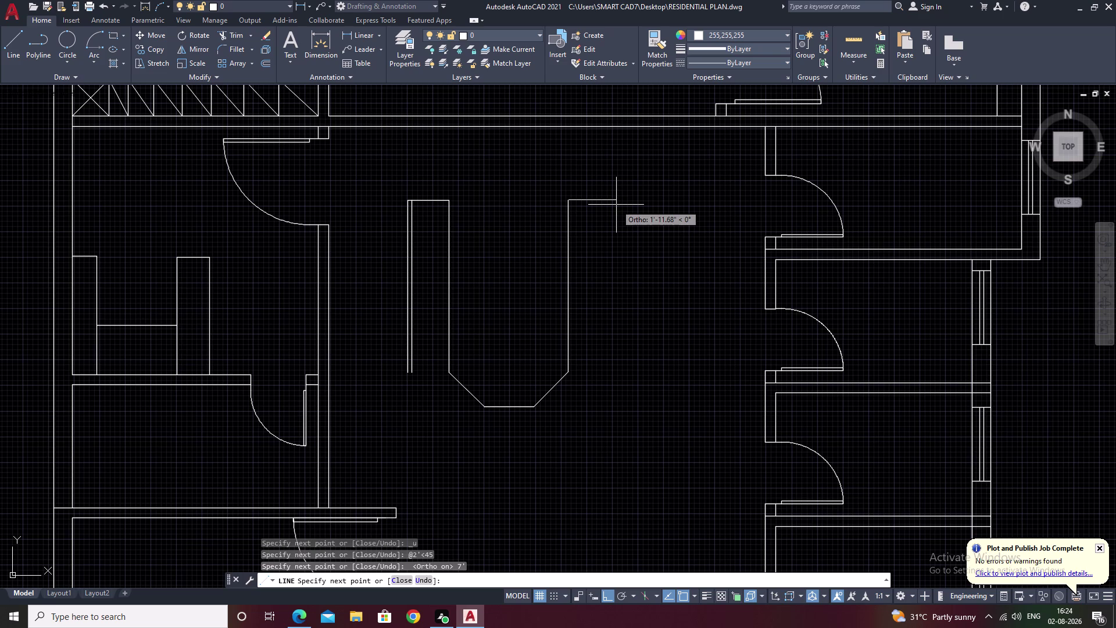
text(1.5)
text(')
key(space)
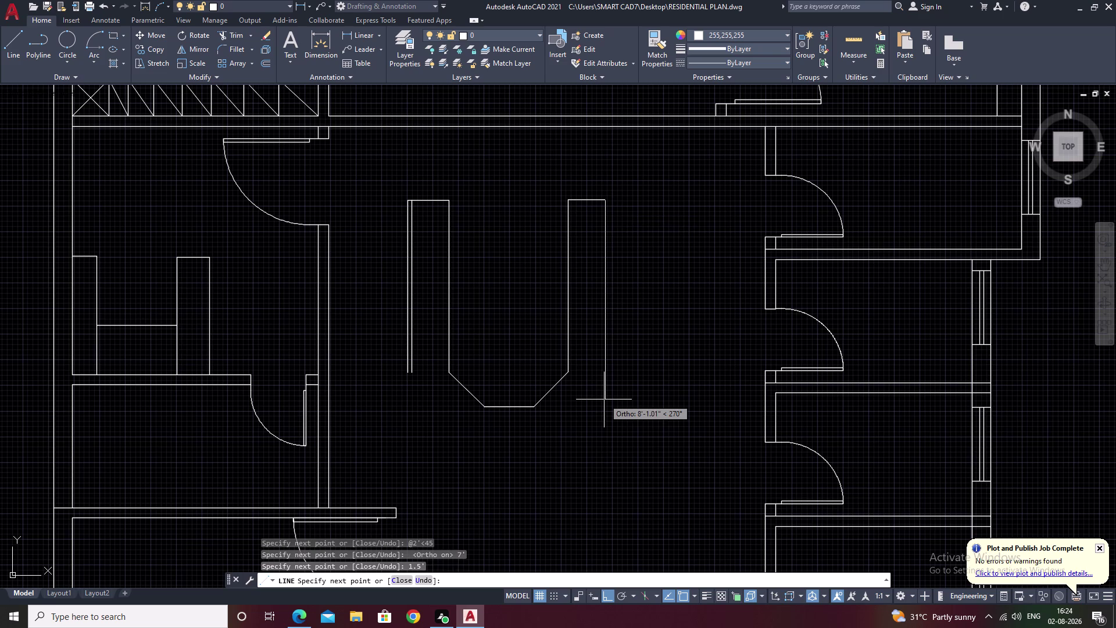
key(7)
key(apostrophe)
key(space)
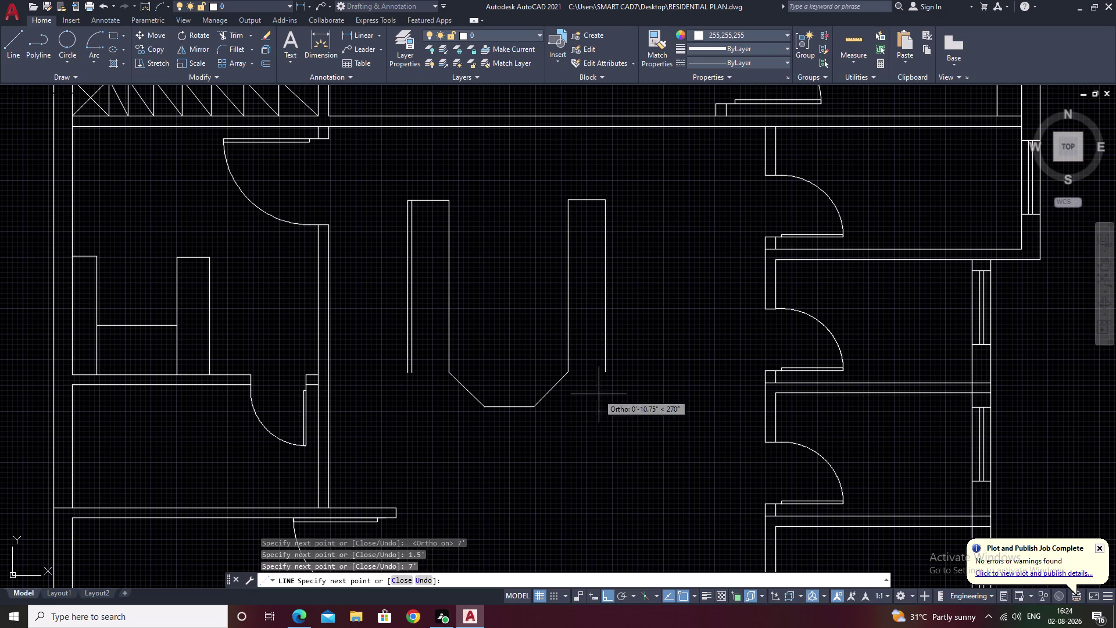
key(Escape)
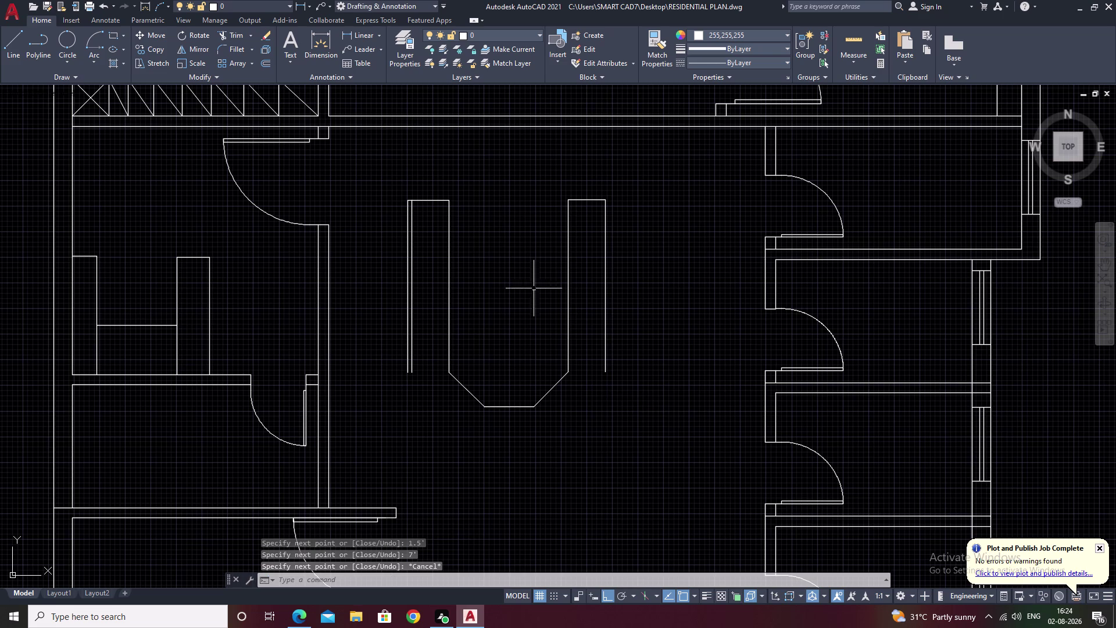
key(l)
key(space)
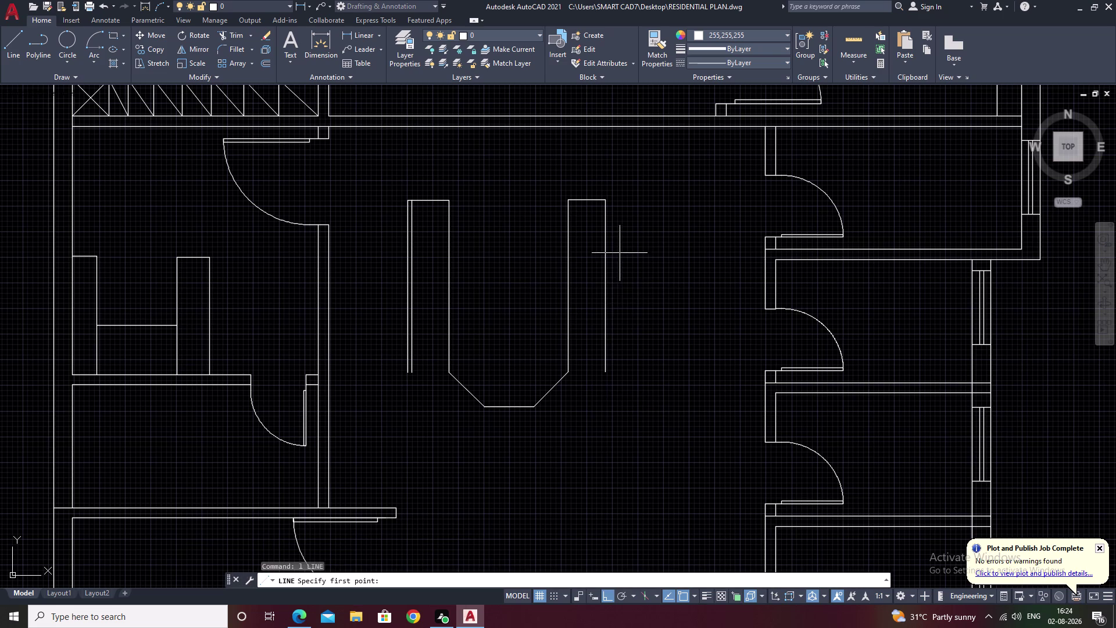
Draw 1 and 7' line segments from the right arm's top corner.
scroll(up, 3)
middle_drag(600, 221, 582, 300)
double_click(564, 205)
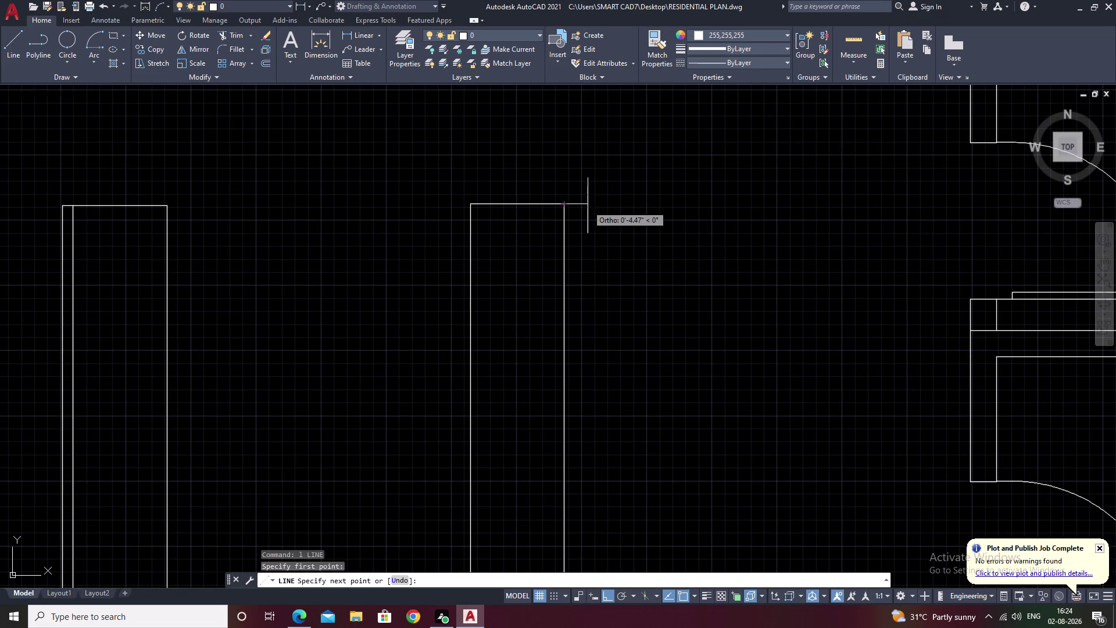
key(1)
key(space)
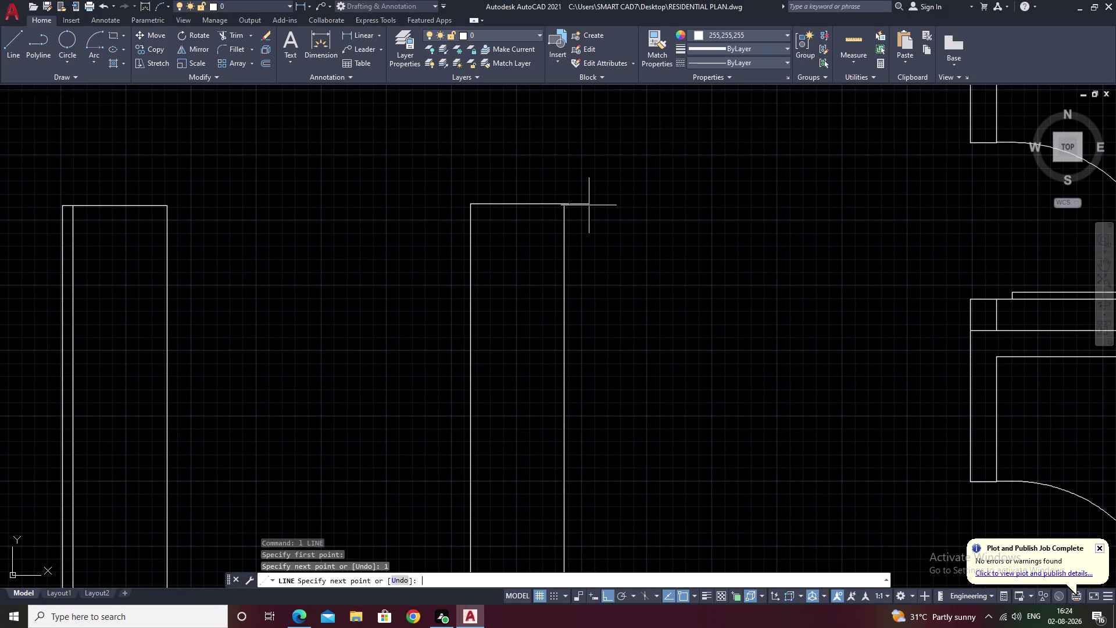
middle_drag(639, 425, 635, 335)
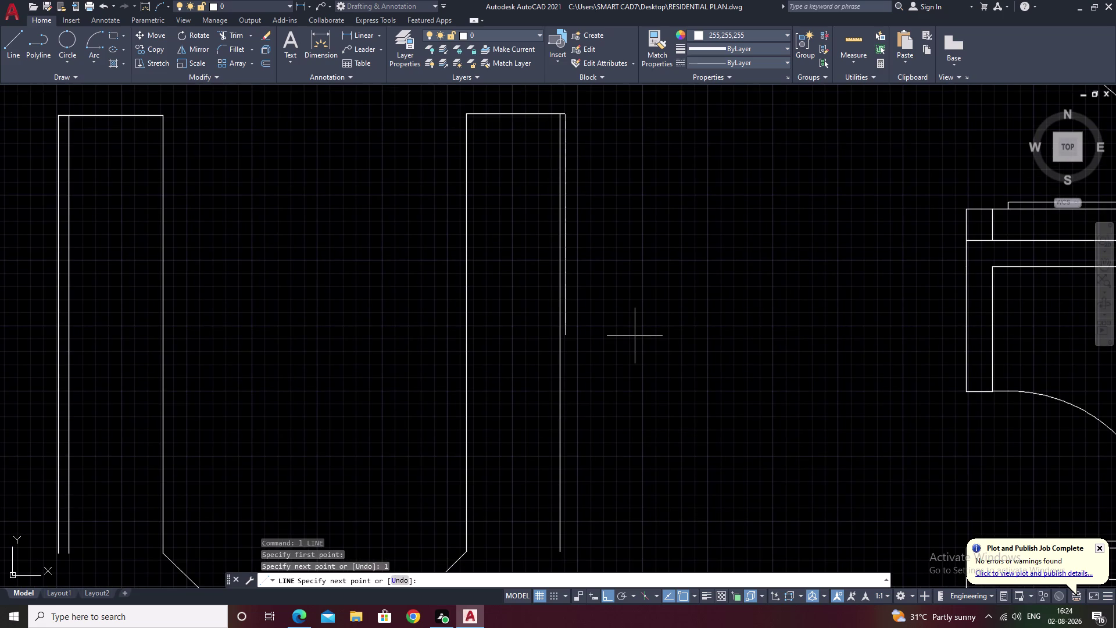
text(7')
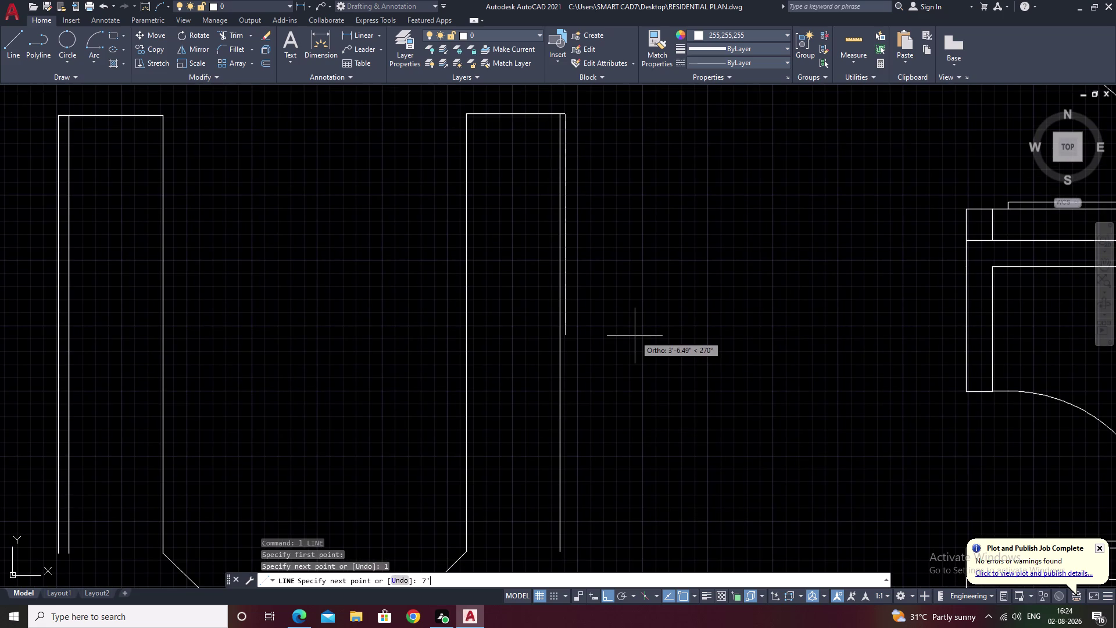
key(space)
middle_drag(653, 455, 664, 263)
scroll(down, 3)
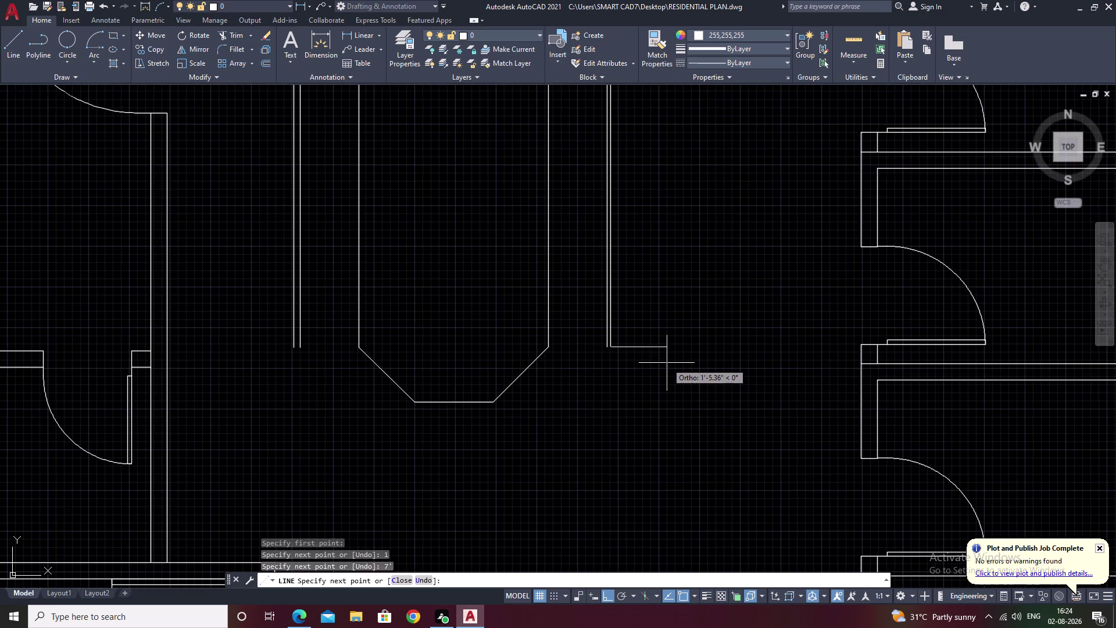
key(Escape)
Draw horizontal base lines extending left and right from the counter's chamfered base.
middle_drag(592, 424, 625, 344)
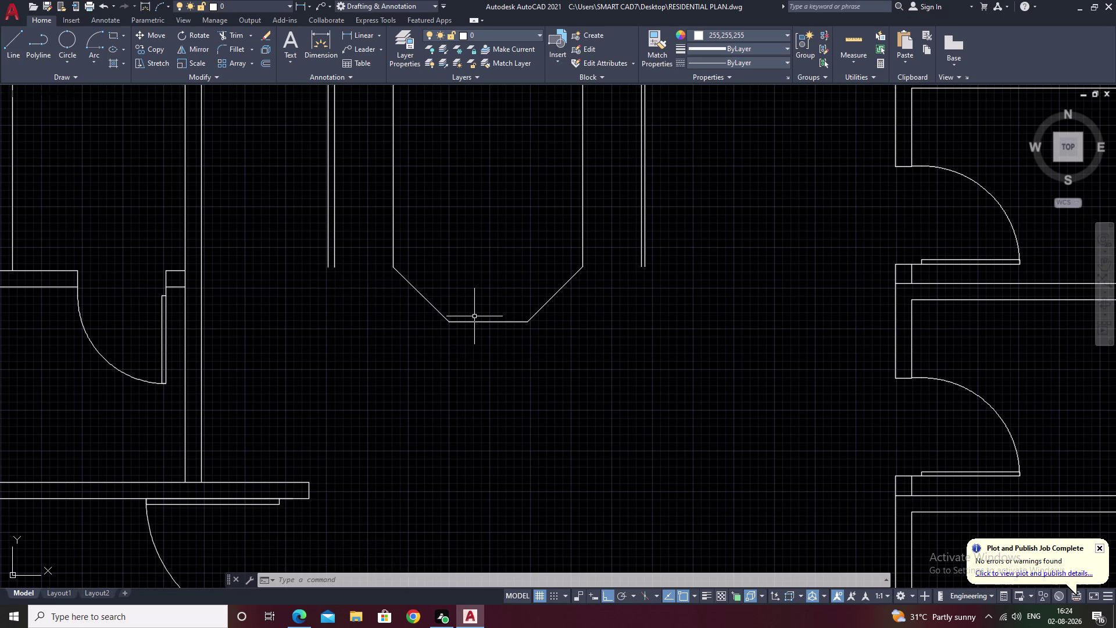
text(l)
key(space)
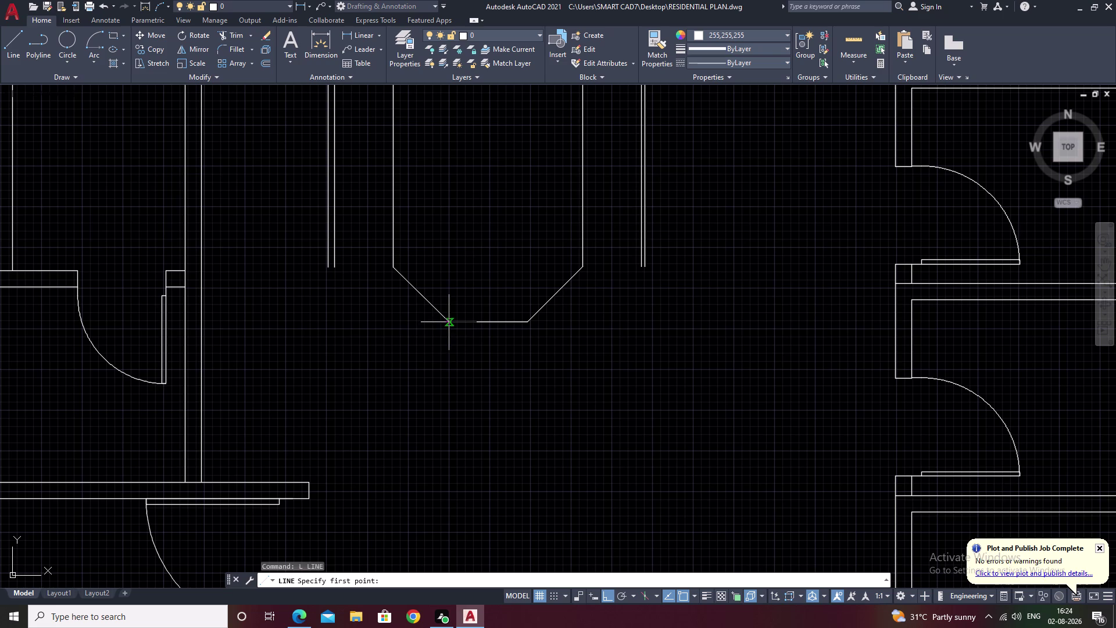
click(450, 324)
click(251, 321)
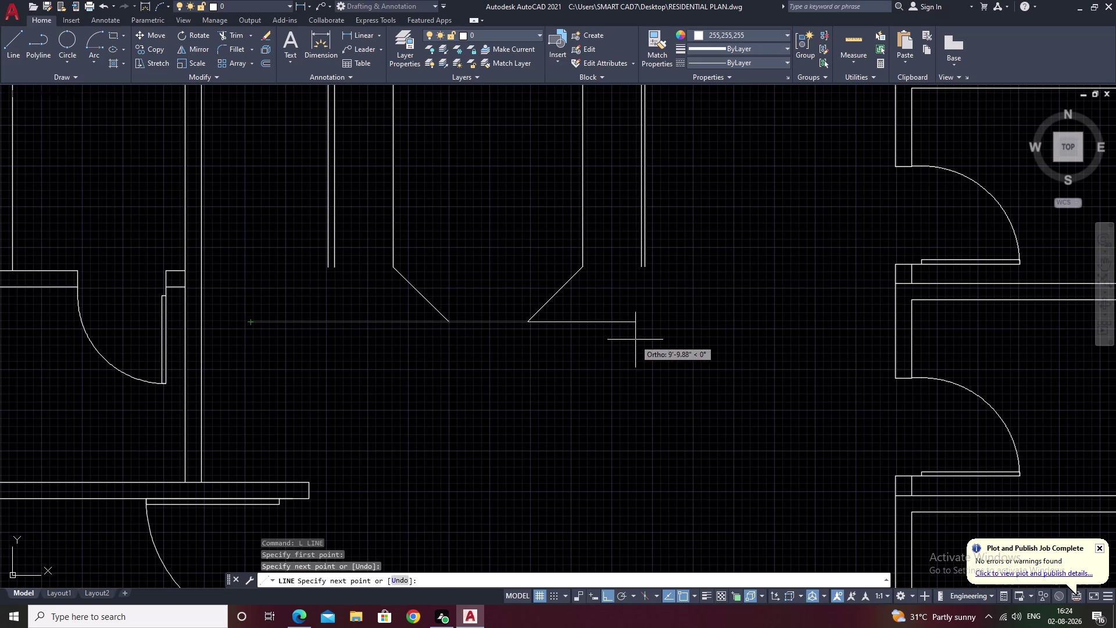
key(space)
key(space)
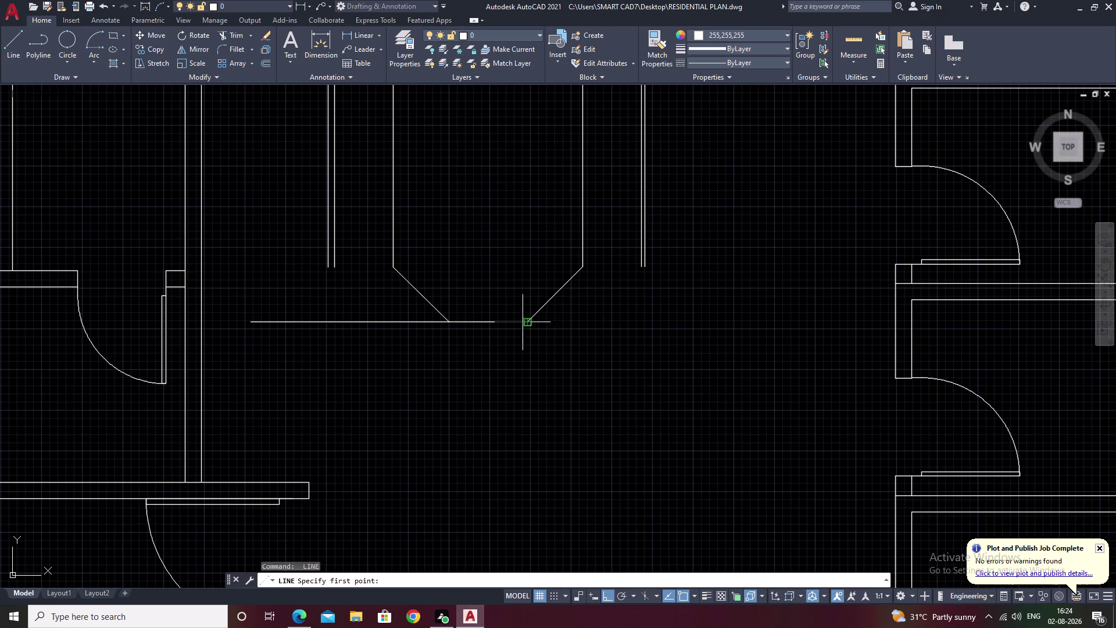
click(527, 321)
click(822, 339)
key(Escape)
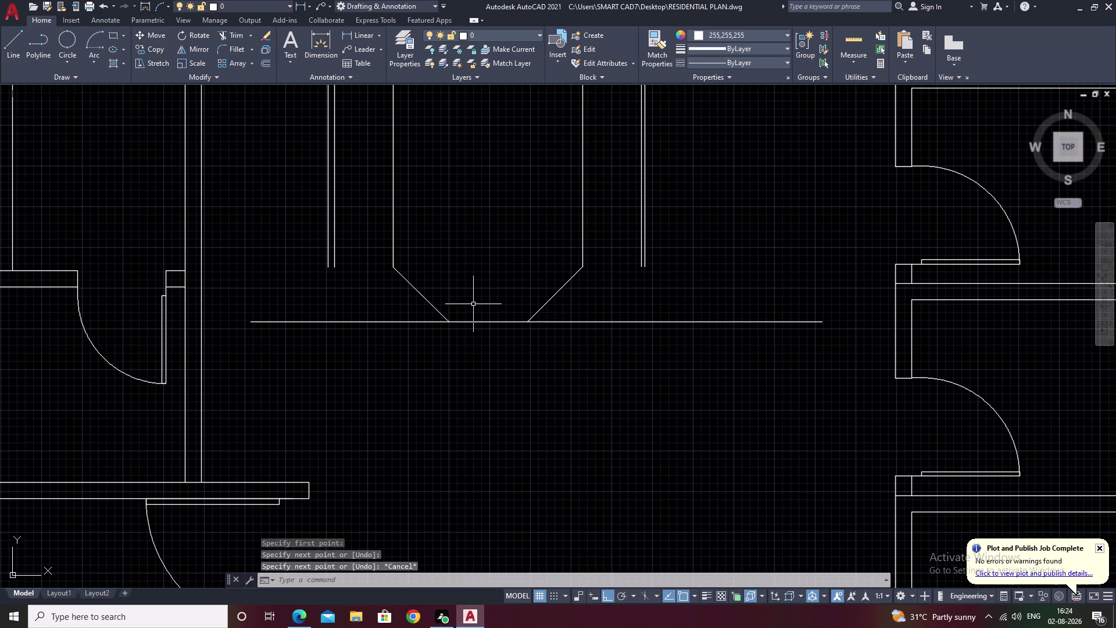
key(e)
key(Escape)
Extend the left and right inner vertical lines down to the base line.
key(e)
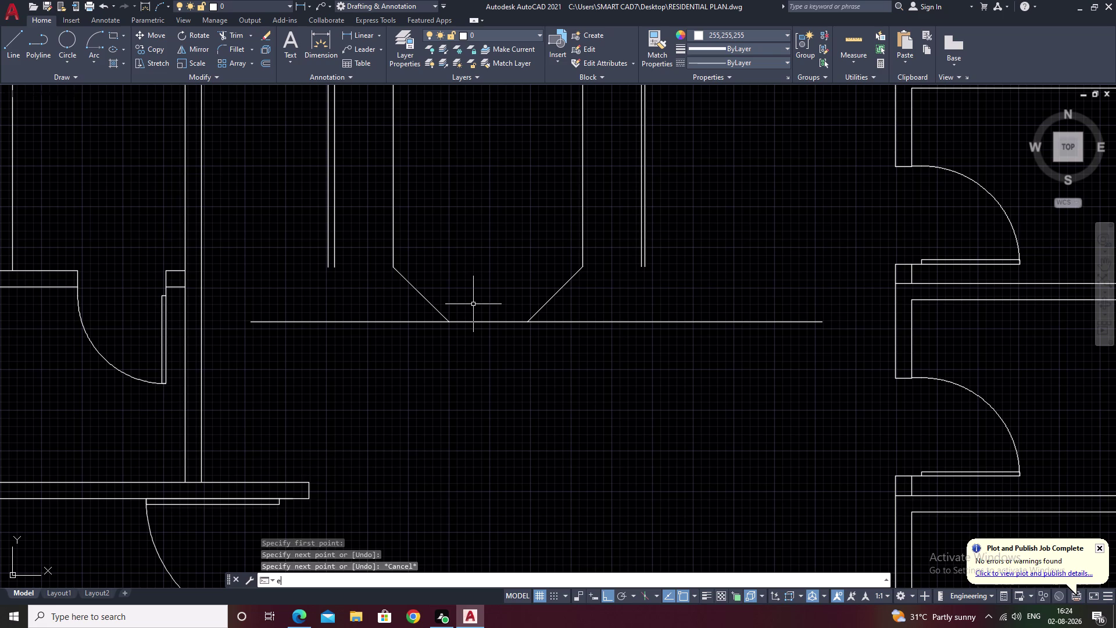
text(x)
key(space)
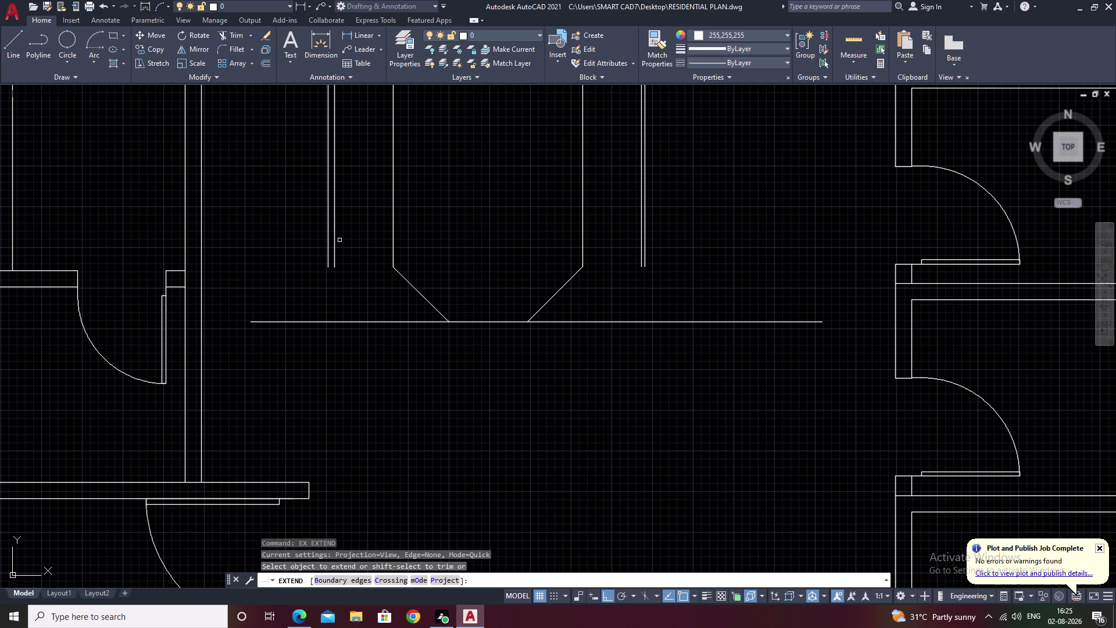
click(335, 244)
click(328, 241)
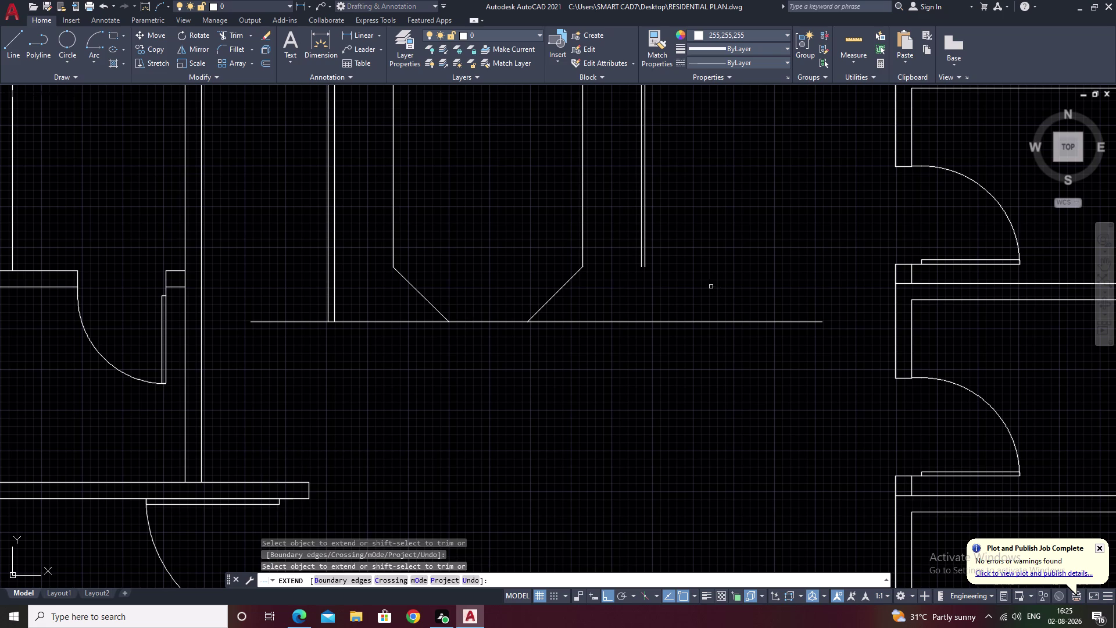
click(646, 256)
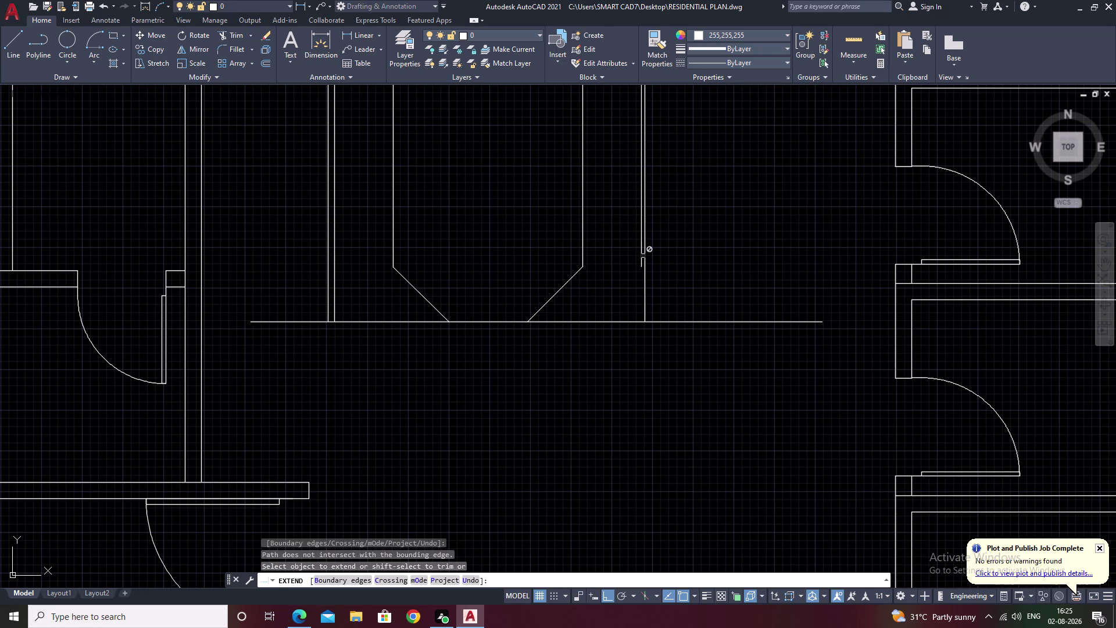
click(641, 258)
scroll(down, 3)
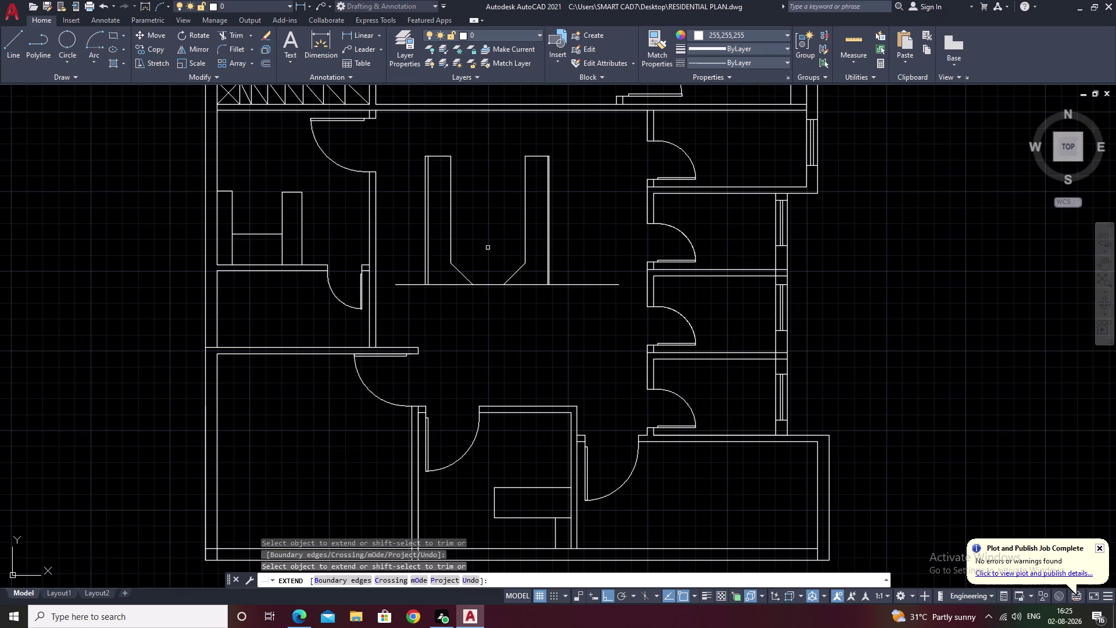
middle_drag(488, 247, 476, 289)
key(Escape)
key(Escape)
Measure the arm's top width with a linear dimension, then cancel it.
scroll(up, 3)
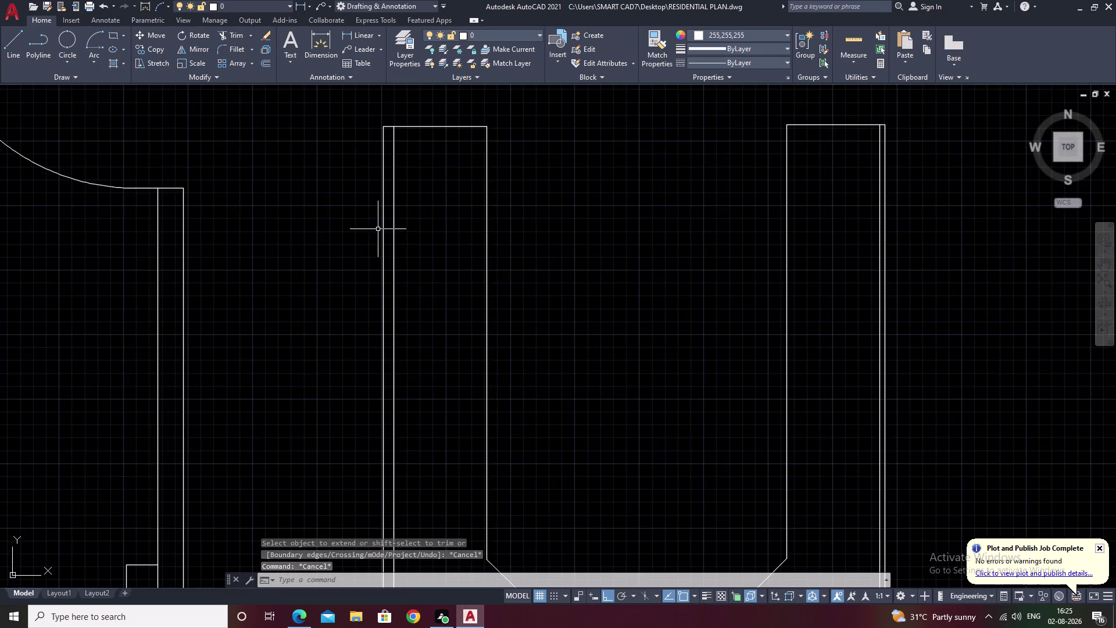
scroll(up, 3)
middle_drag(425, 154, 446, 282)
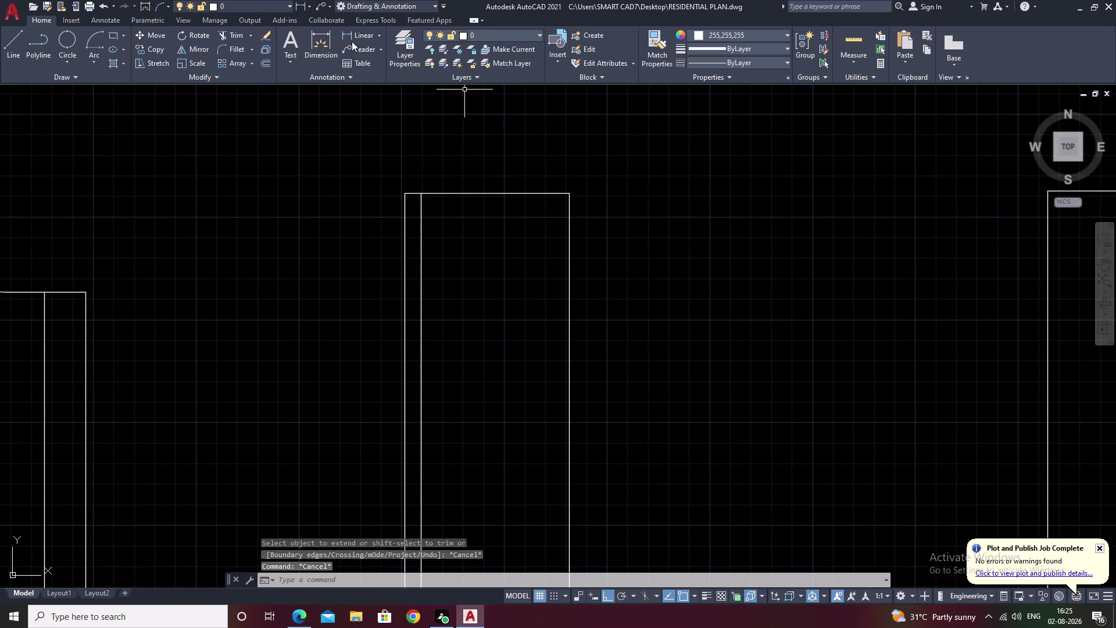
click(364, 36)
scroll(up, 3)
click(420, 195)
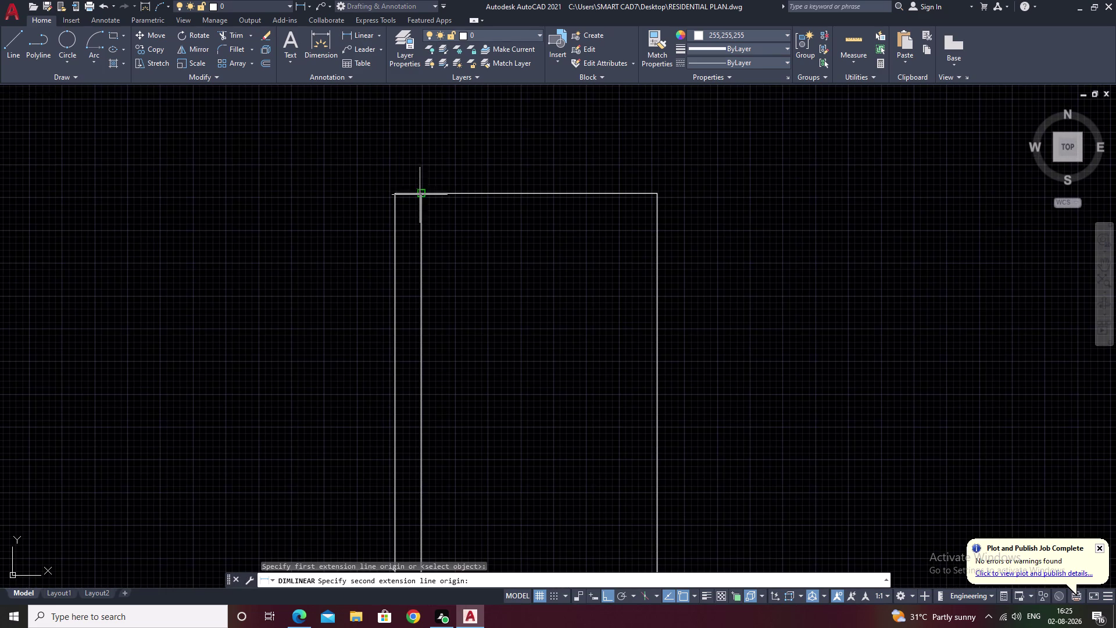
click(394, 193)
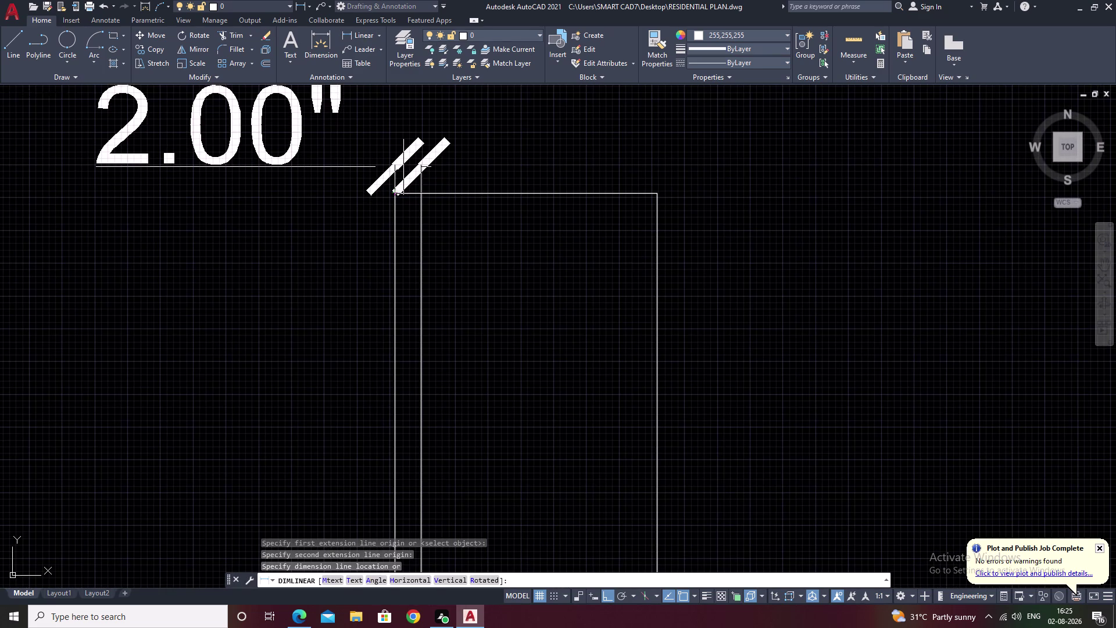
key(Escape)
Erase the extra duplicate vertical line.
scroll(down, 3)
middle_drag(551, 239, 271, 234)
scroll(up, 3)
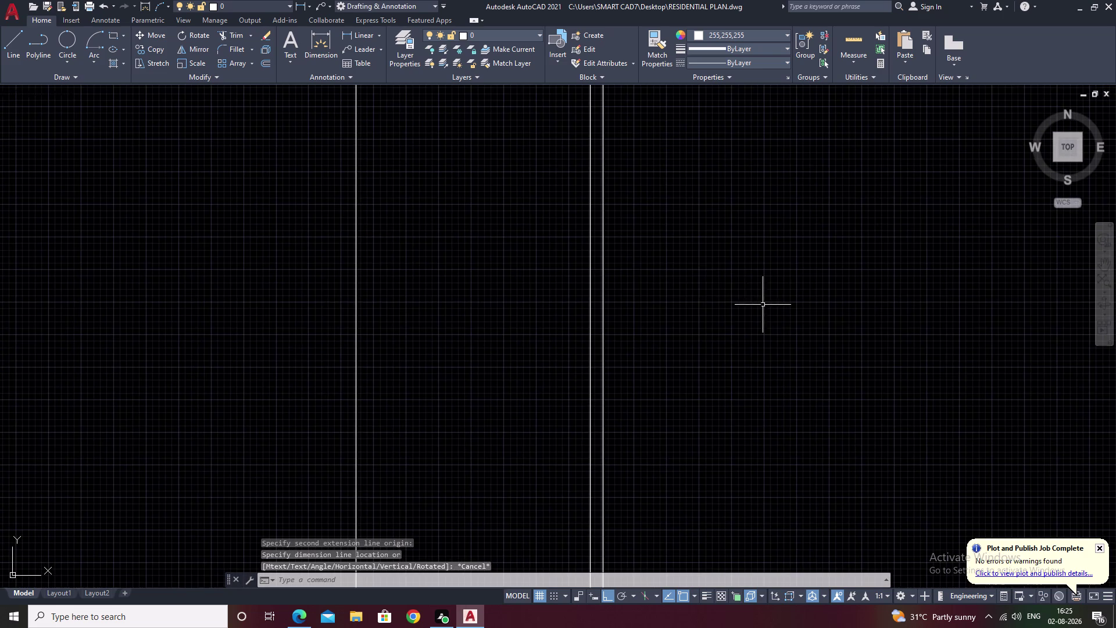
drag(624, 278, 596, 295)
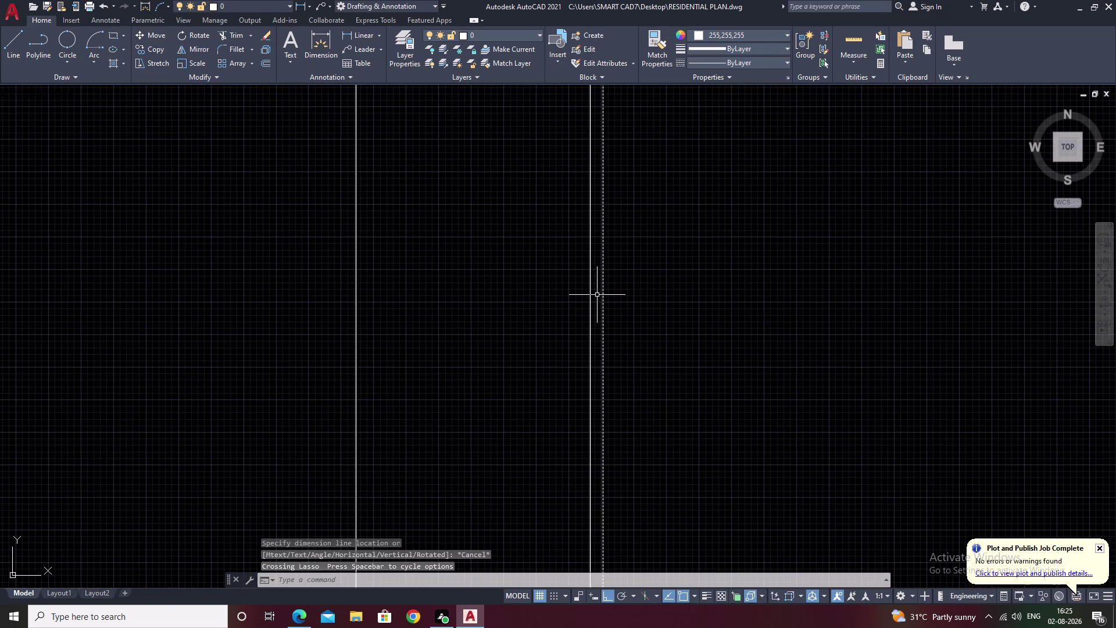
text(e)
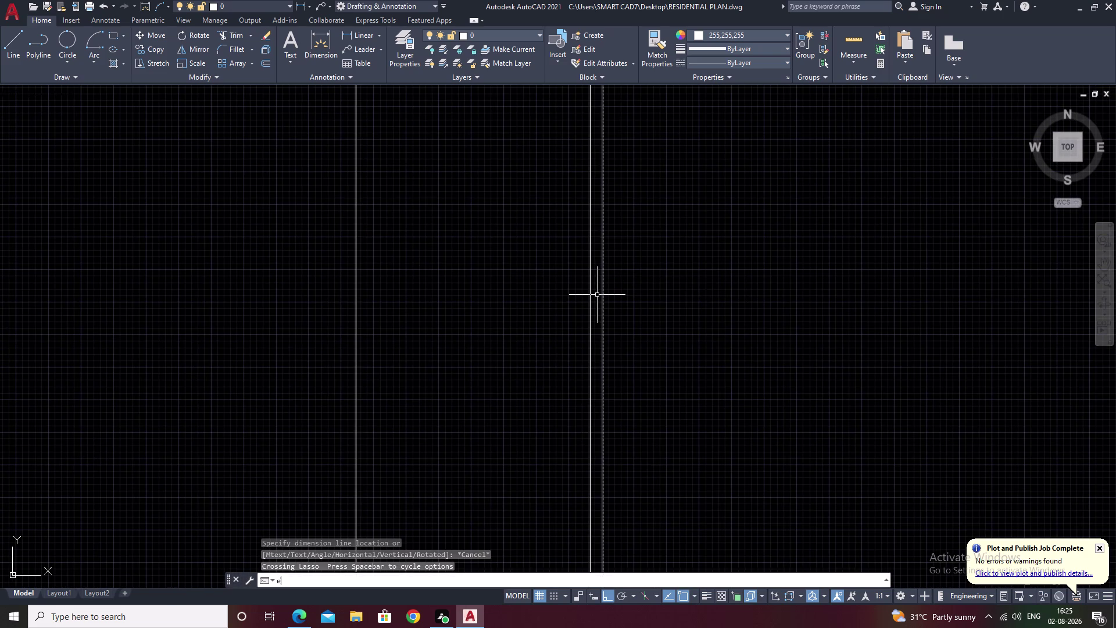
key(space)
Select the stray stub at the arm's corner, attempt to erase it, then cancel.
scroll(down, 3)
middle_drag(661, 314, 625, 337)
scroll(up, 3)
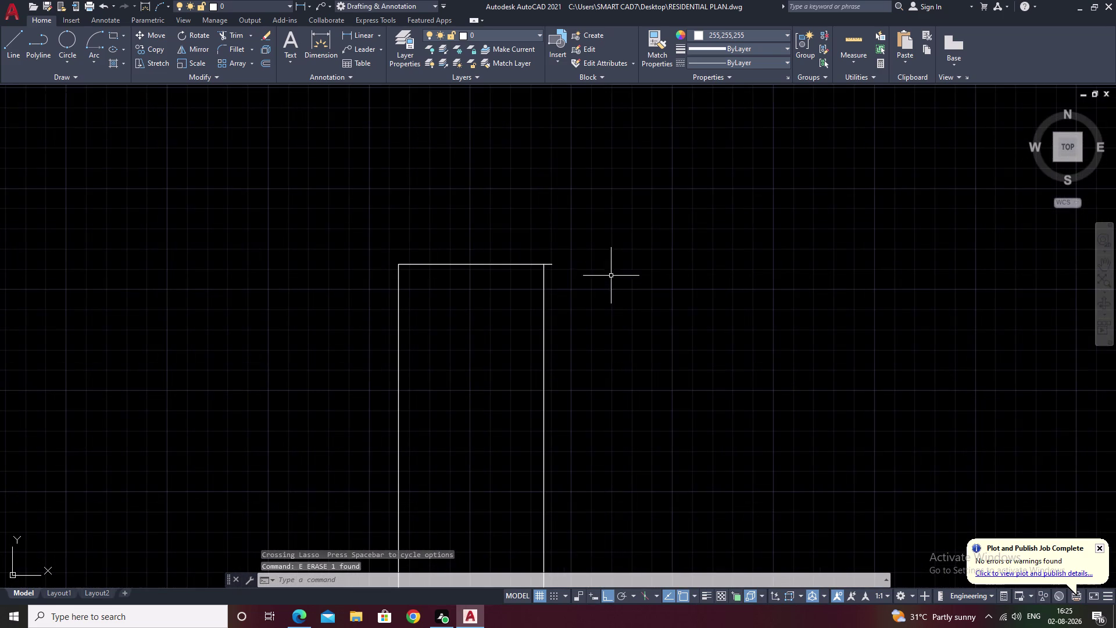
scroll(up, 3)
drag(513, 250, 517, 313)
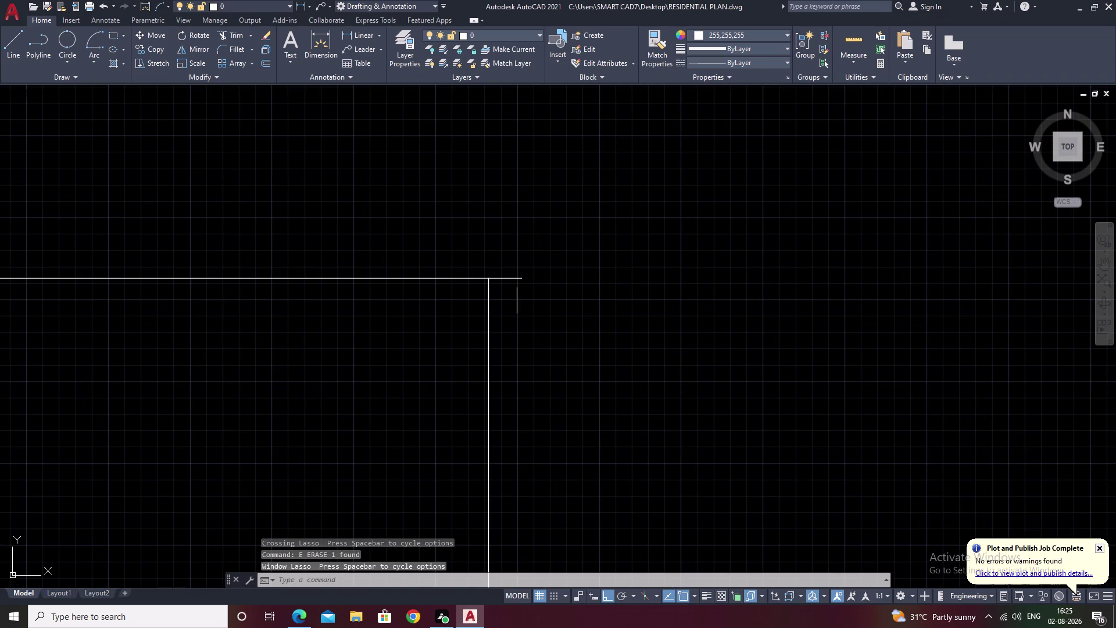
drag(532, 262, 521, 310)
click(507, 289)
text(e)
key(space)
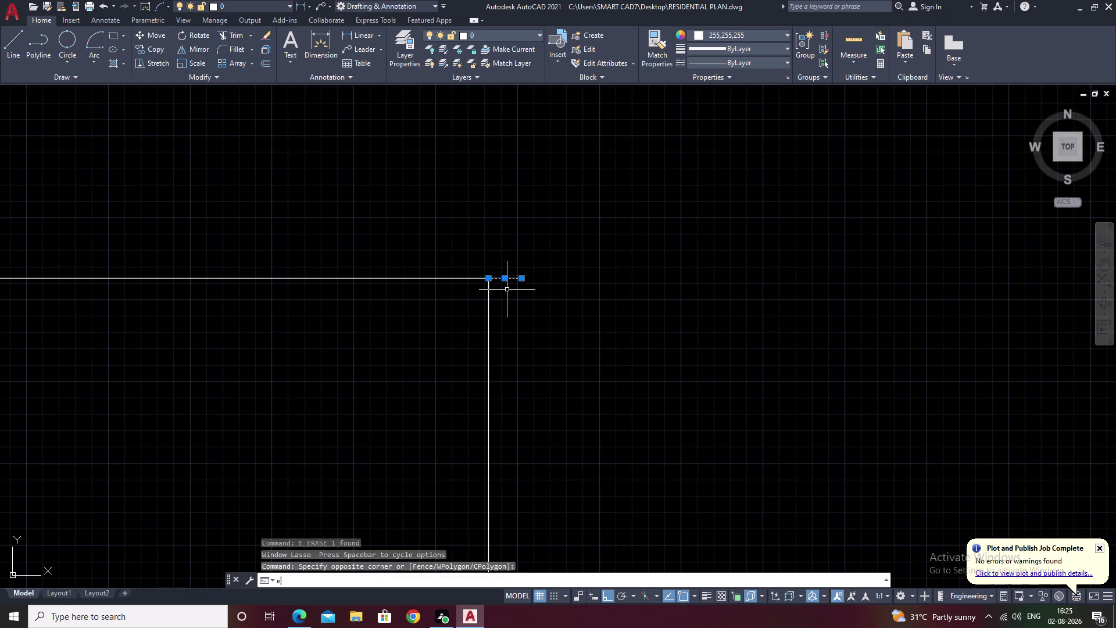
key(Escape)
Offset the right arm's outer vertical line 2 inches to the right.
text(o)
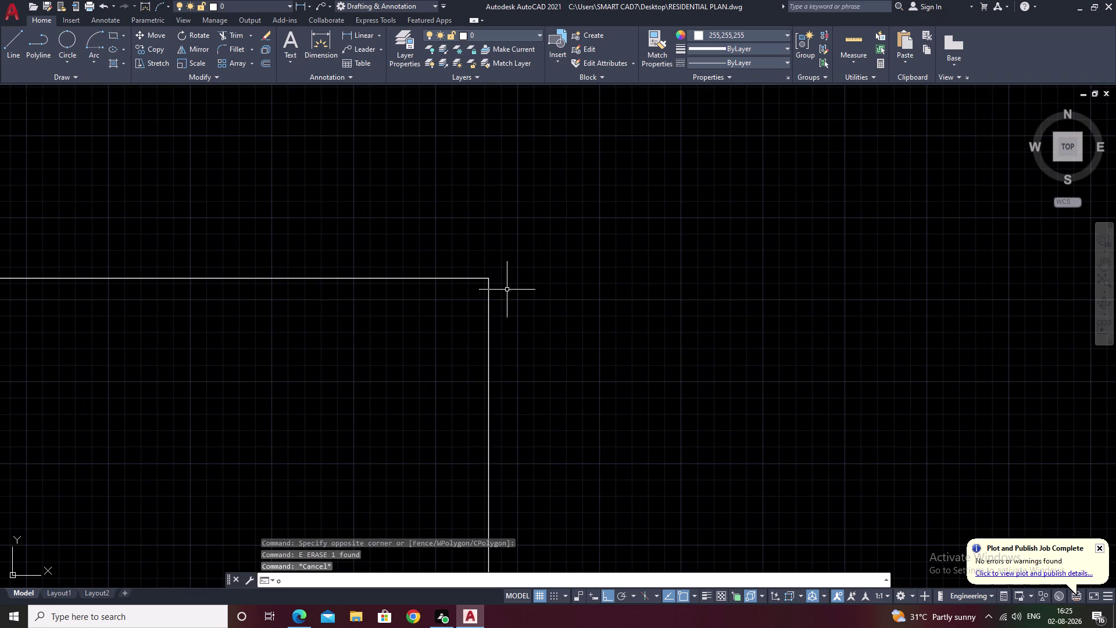
key(space)
text(2)
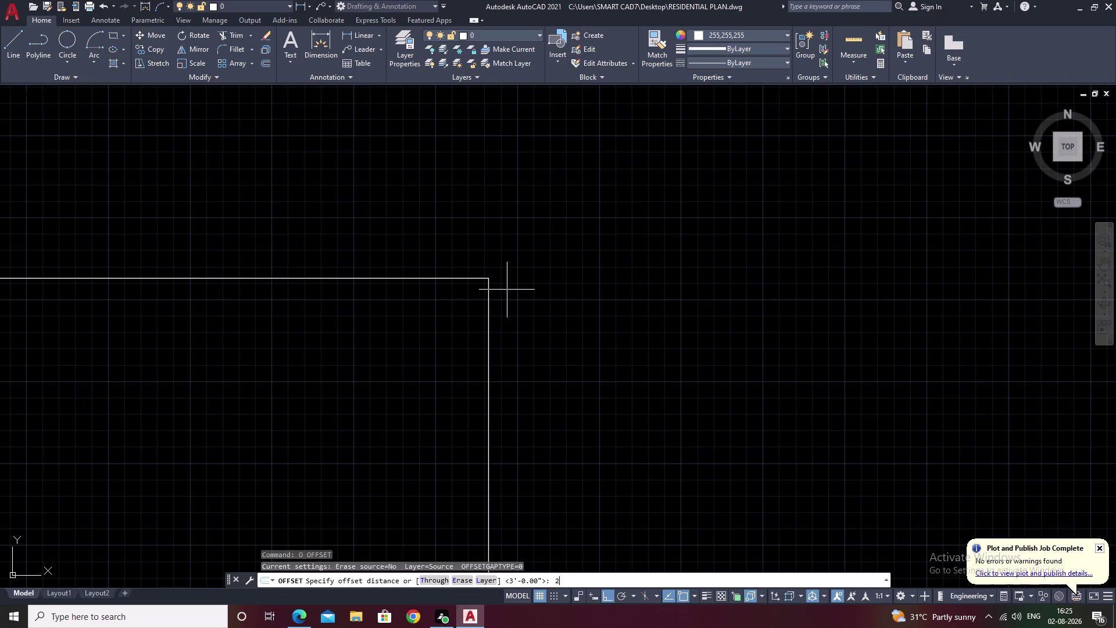
key(space)
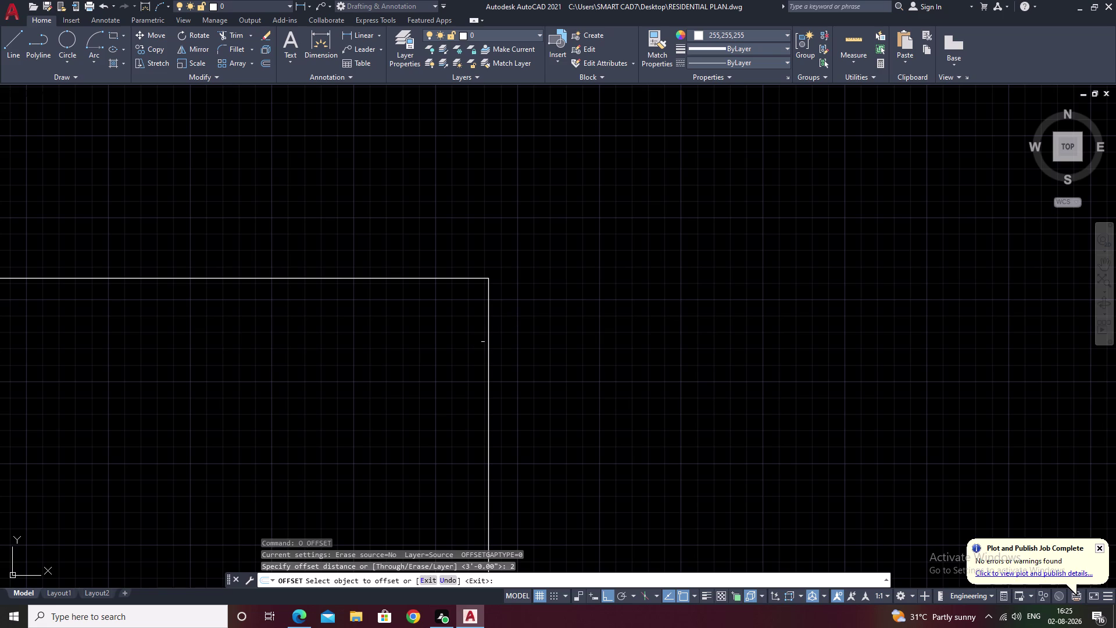
click(488, 338)
click(664, 342)
key(Escape)
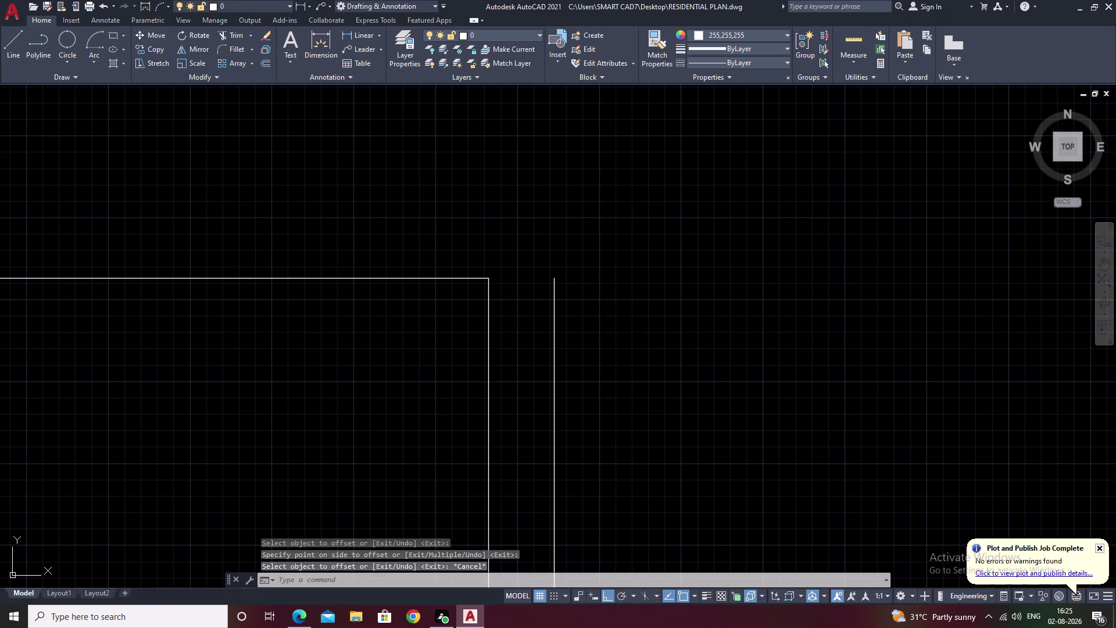
Draw a line from the arm's top corner to the new offset line, closing the top edge.
text(l)
key(space)
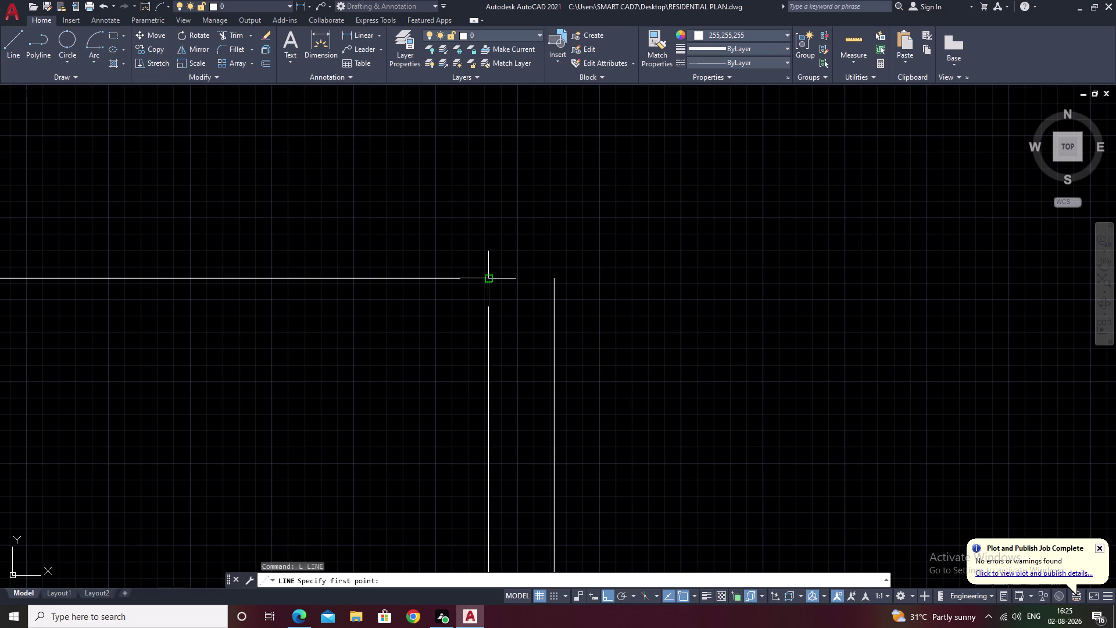
click(491, 280)
click(555, 276)
scroll(down, 3)
key(Escape)
scroll(down, 3)
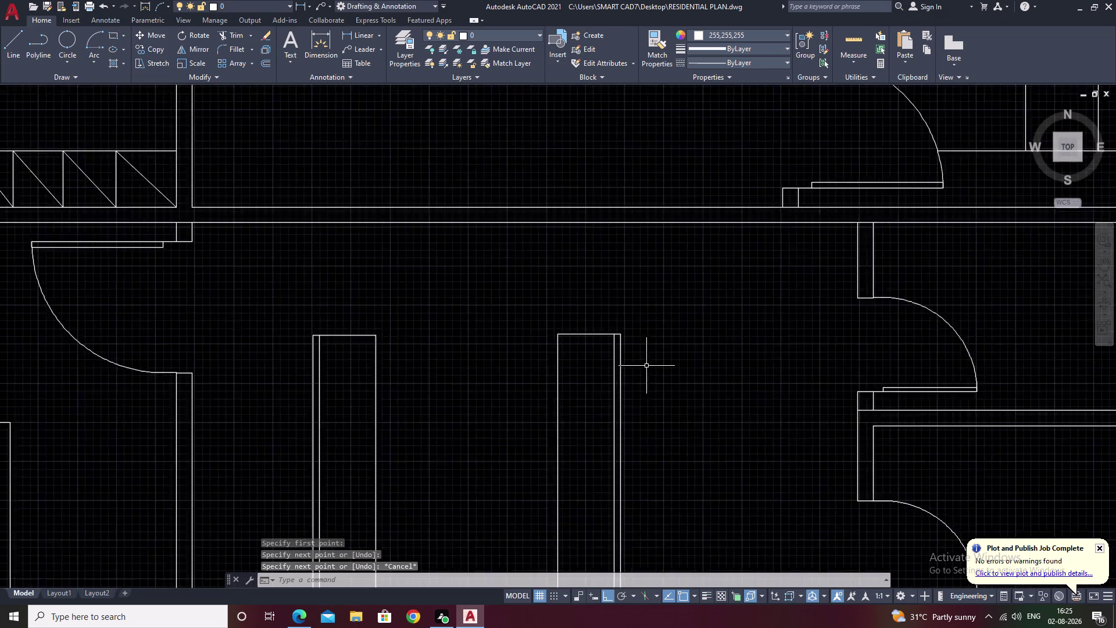
middle_drag(653, 373, 692, 283)
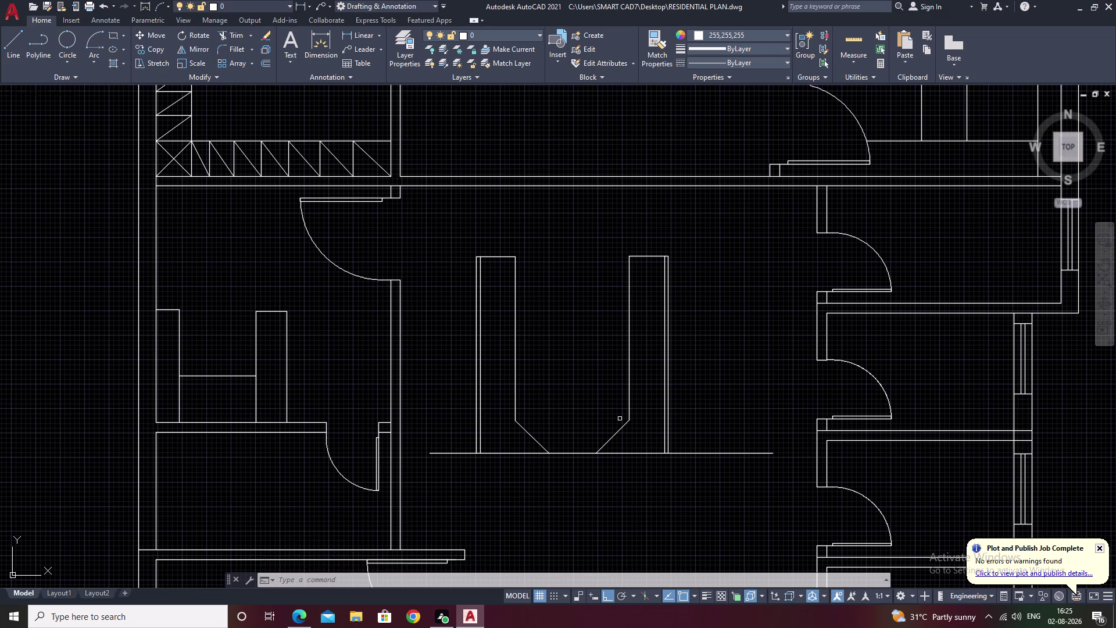
middle_drag(586, 433, 598, 373)
key(Escape)
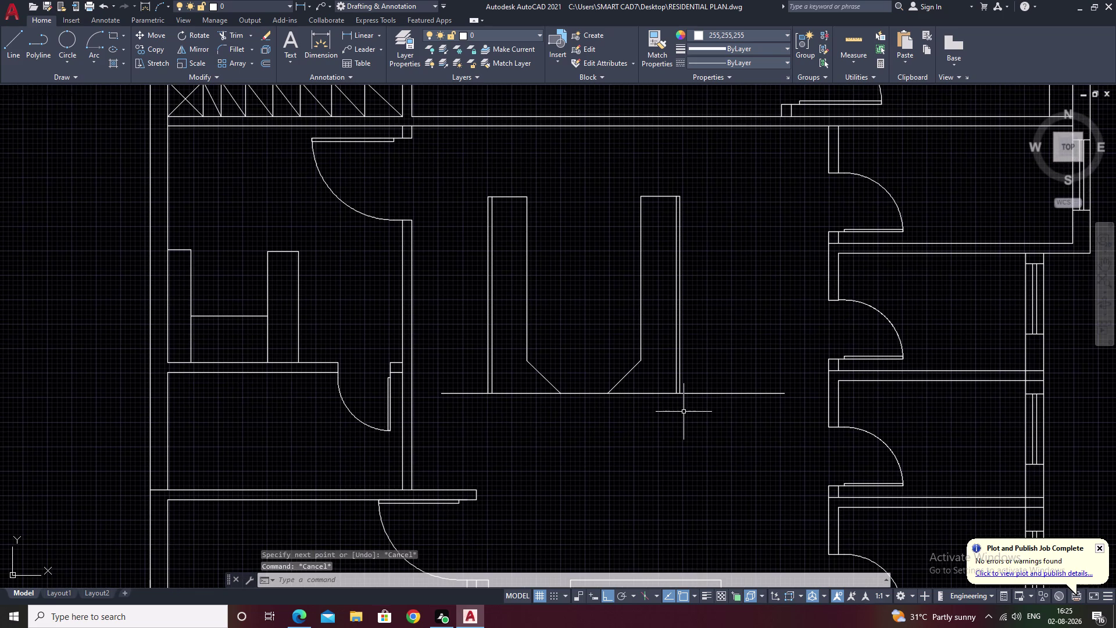
text(tr)
key(space)
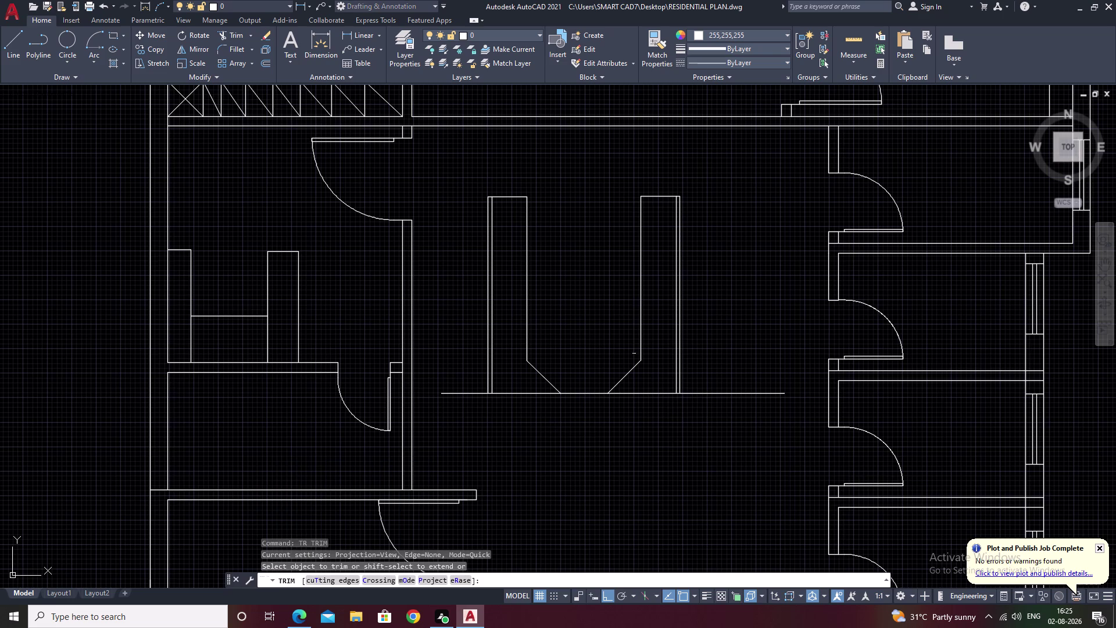
drag(645, 384, 622, 431)
scroll(up, 3)
drag(726, 393, 668, 444)
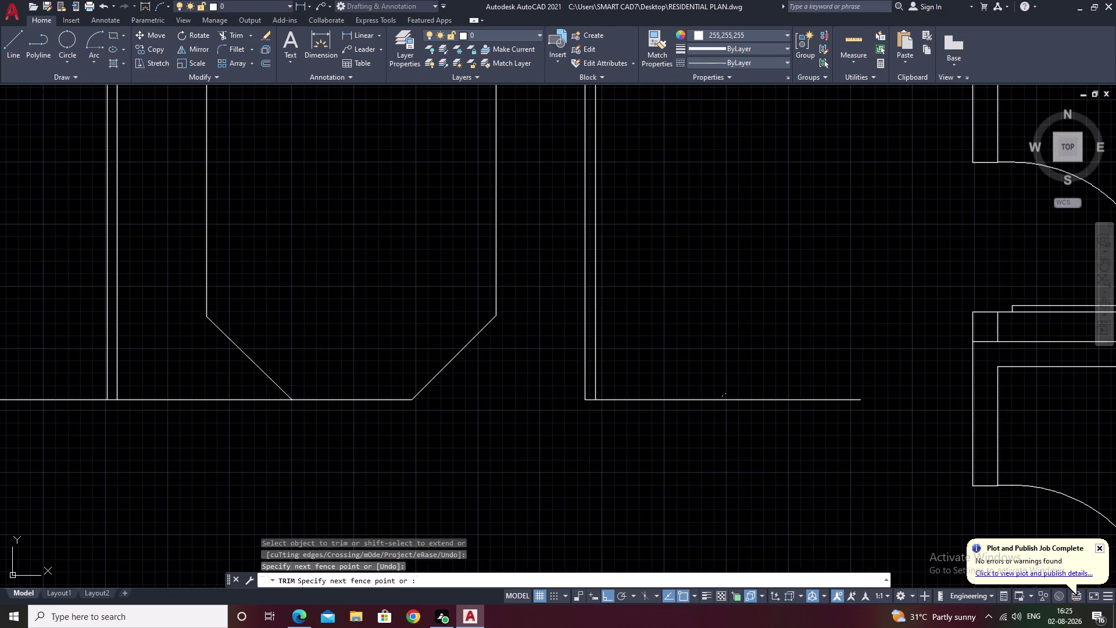
scroll(down, 3)
middle_drag(664, 419, 733, 398)
scroll(up, 3)
drag(494, 326, 521, 363)
scroll(down, 3)
click(455, 387)
scroll(up, 3)
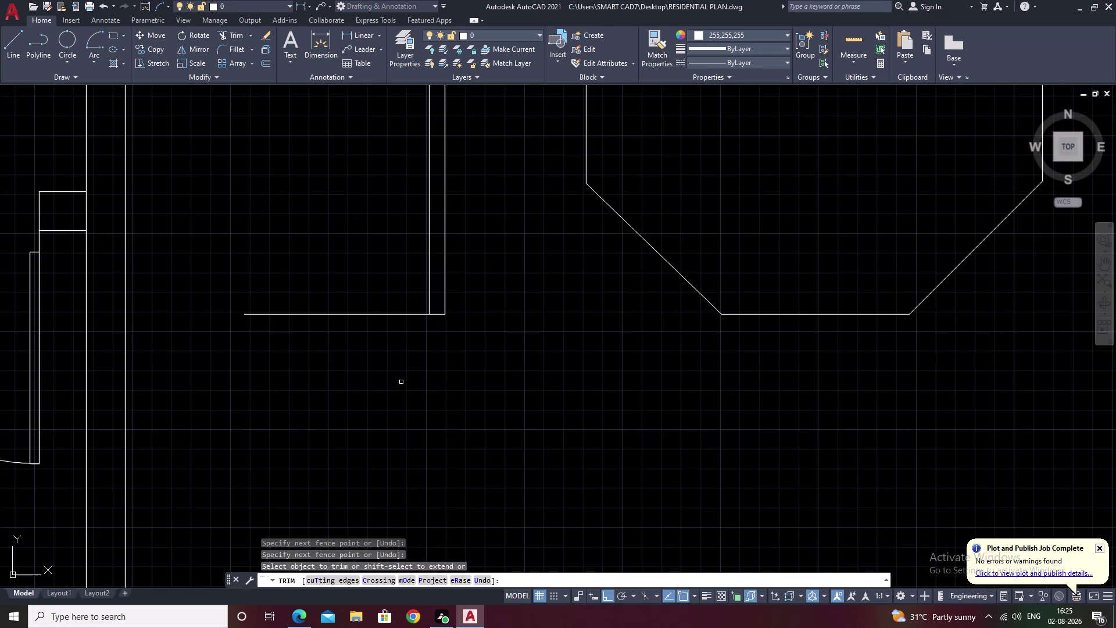
drag(361, 312, 365, 356)
scroll(up, 3)
drag(454, 222, 443, 296)
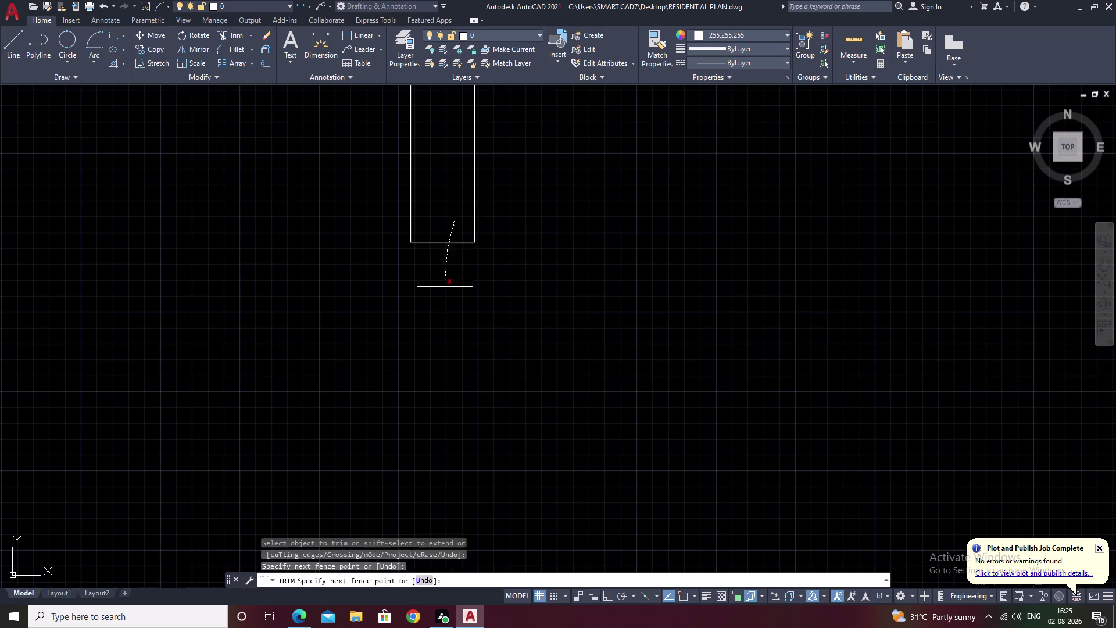
scroll(down, 3)
middle_drag(513, 333, 154, 383)
scroll(down, 3)
middle_drag(606, 406, 483, 427)
scroll(up, 3)
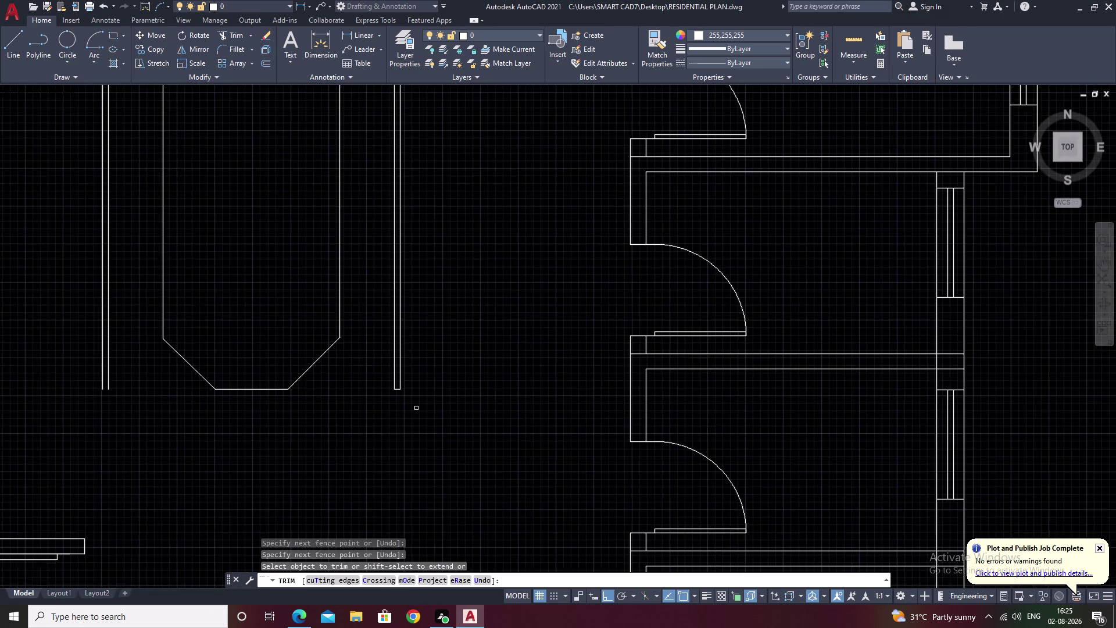
scroll(up, 3)
scroll(up, 3)
middle_drag(349, 388, 723, 422)
drag(570, 230, 572, 354)
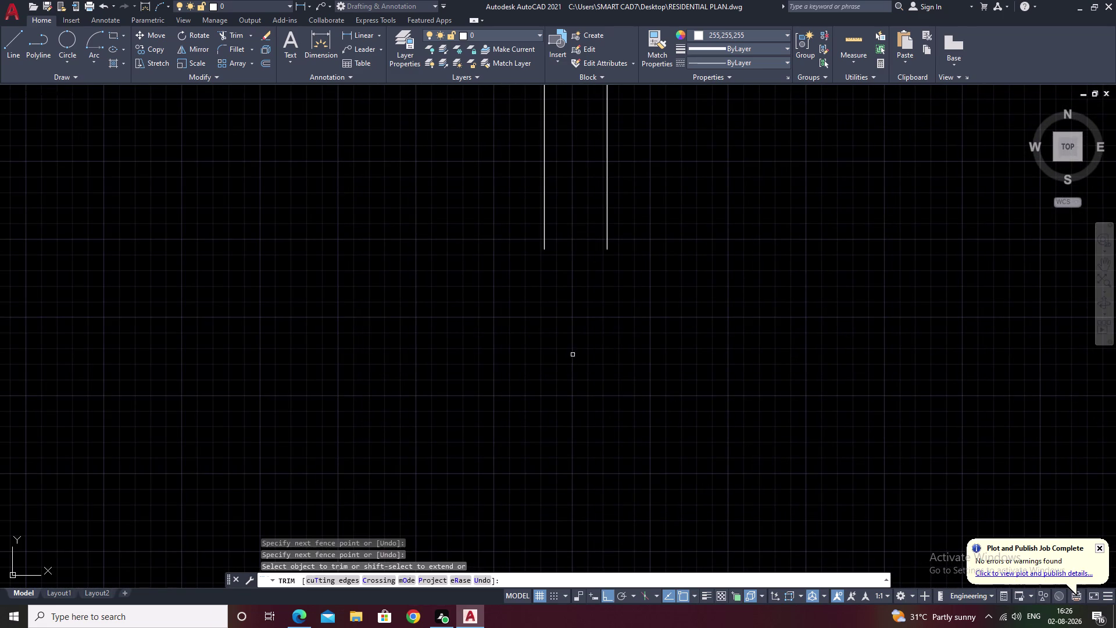
scroll(down, 3)
middle_drag(611, 375, 873, 368)
middle_drag(590, 444, 743, 412)
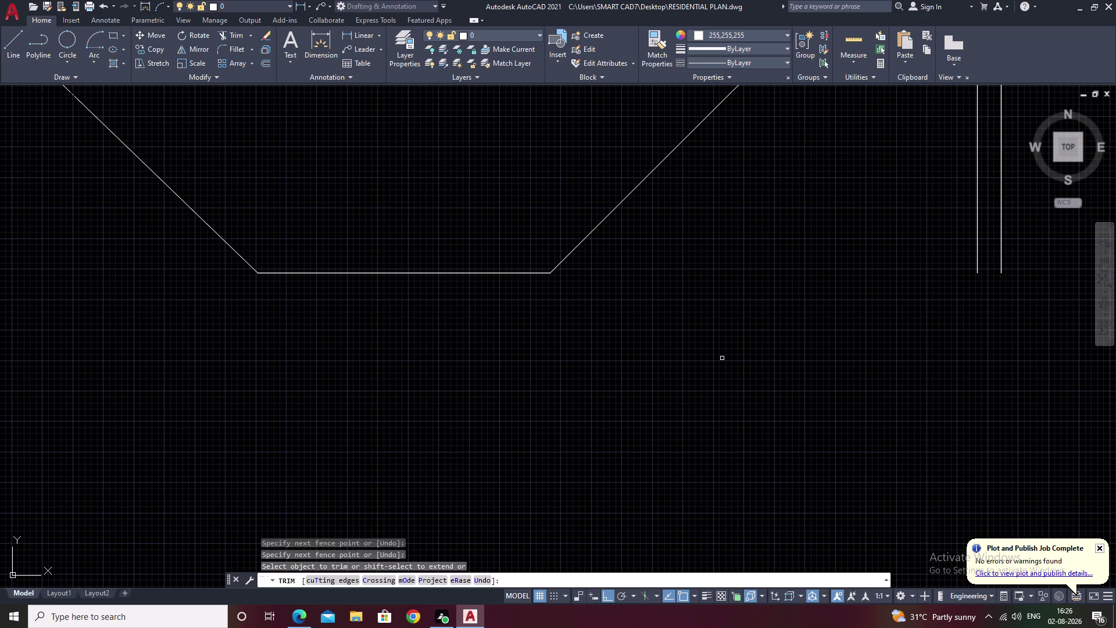
scroll(down, 3)
middle_drag(560, 229, 750, 220)
middle_drag(769, 219, 768, 232)
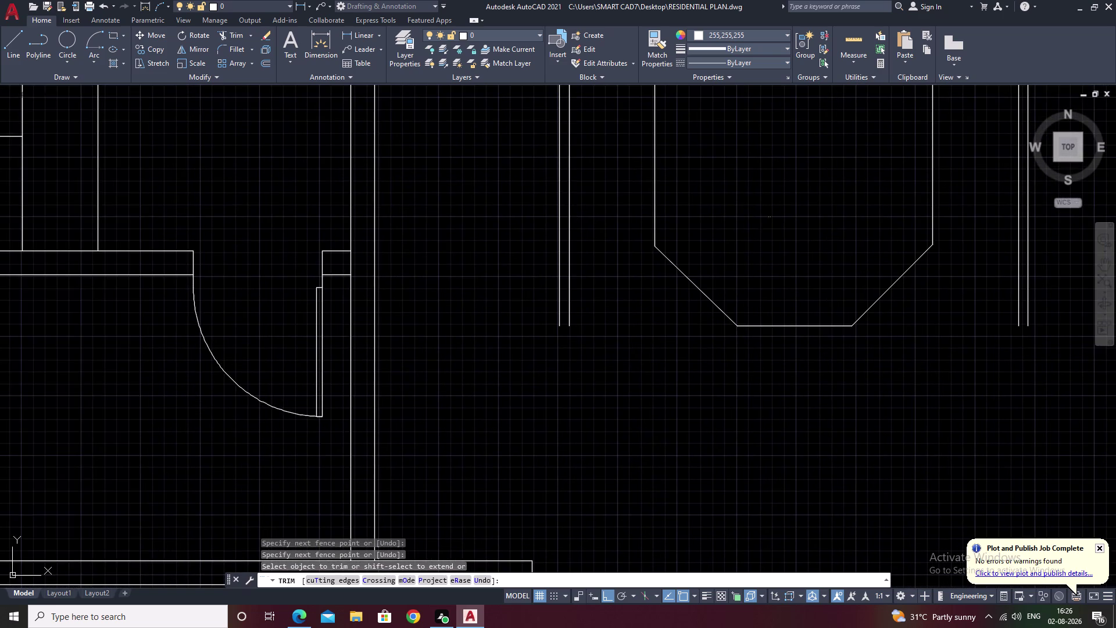
middle_drag(768, 232, 778, 324)
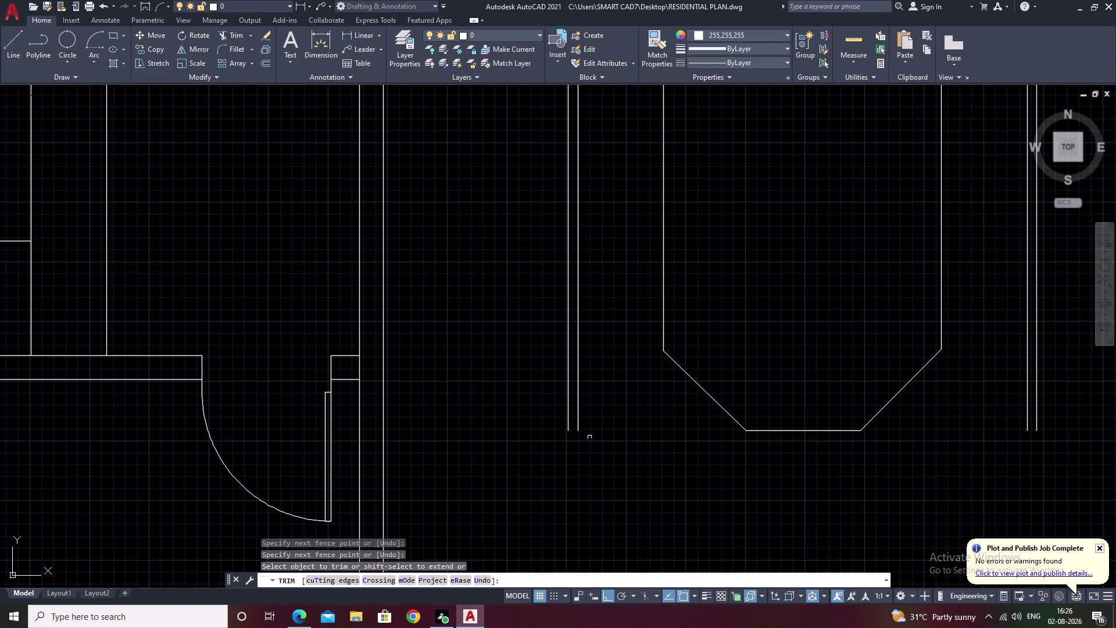
middle_drag(580, 431, 577, 353)
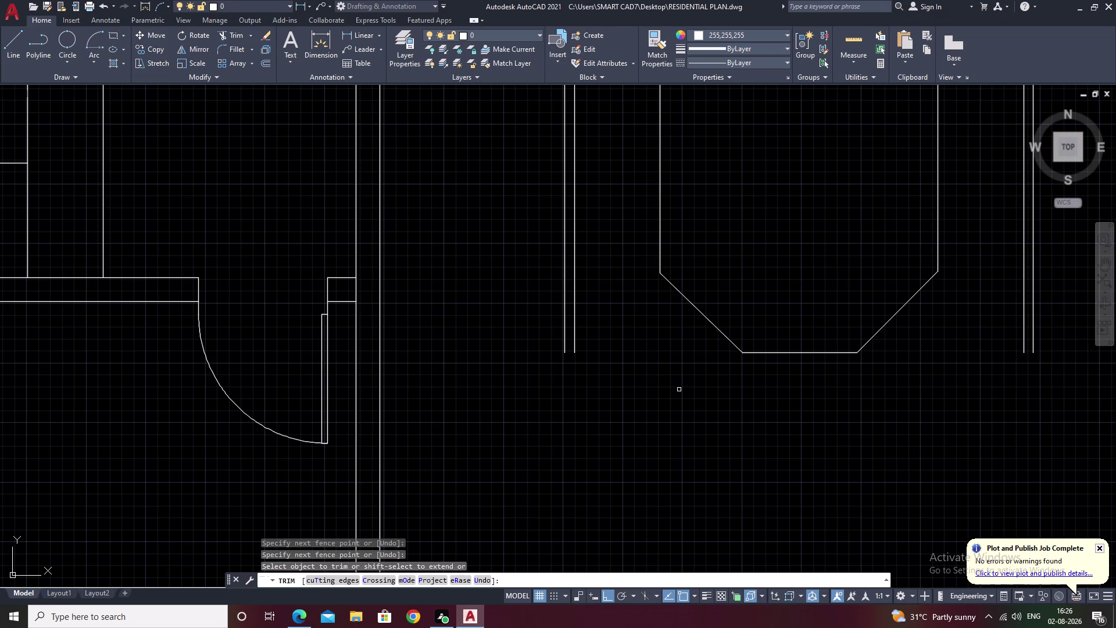
text(l)
key(space)
key(Escape)
text(l)
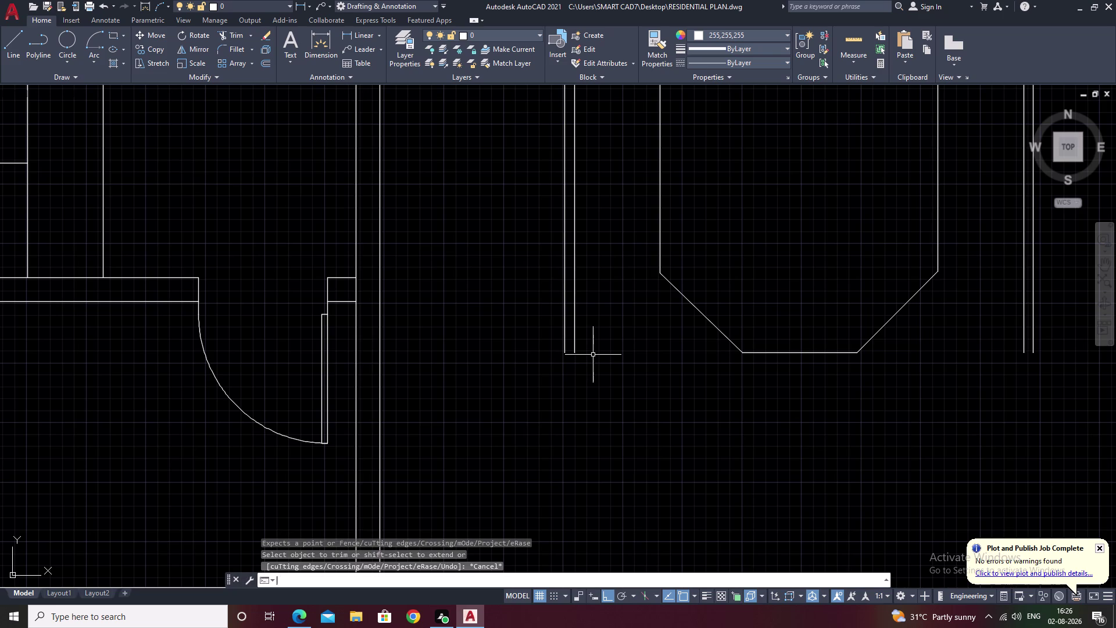
key(space)
click(576, 356)
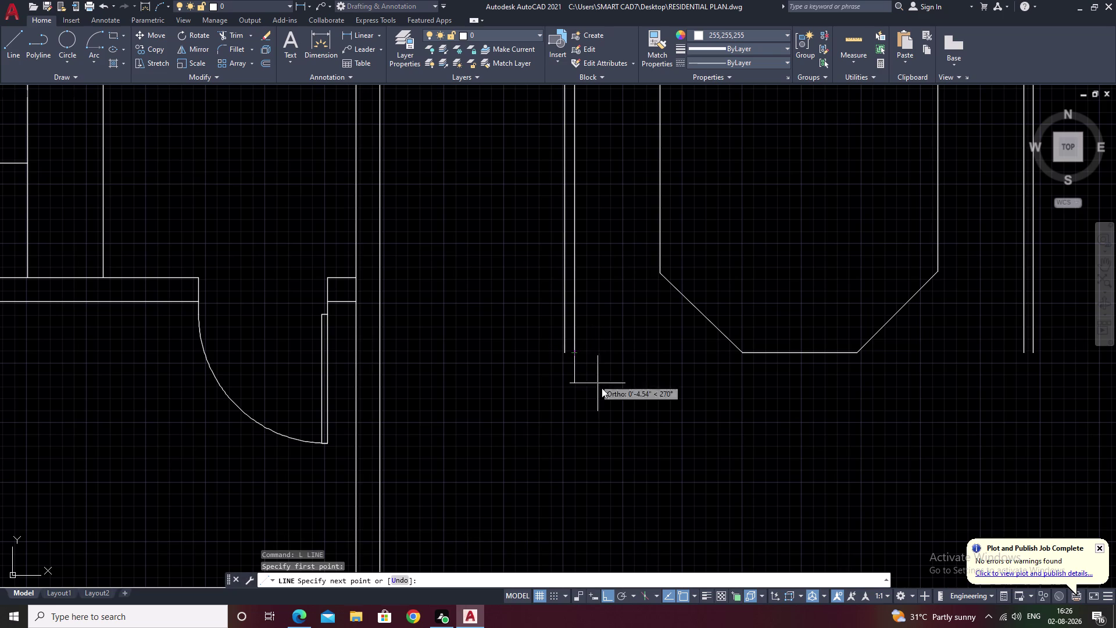
key(F8)
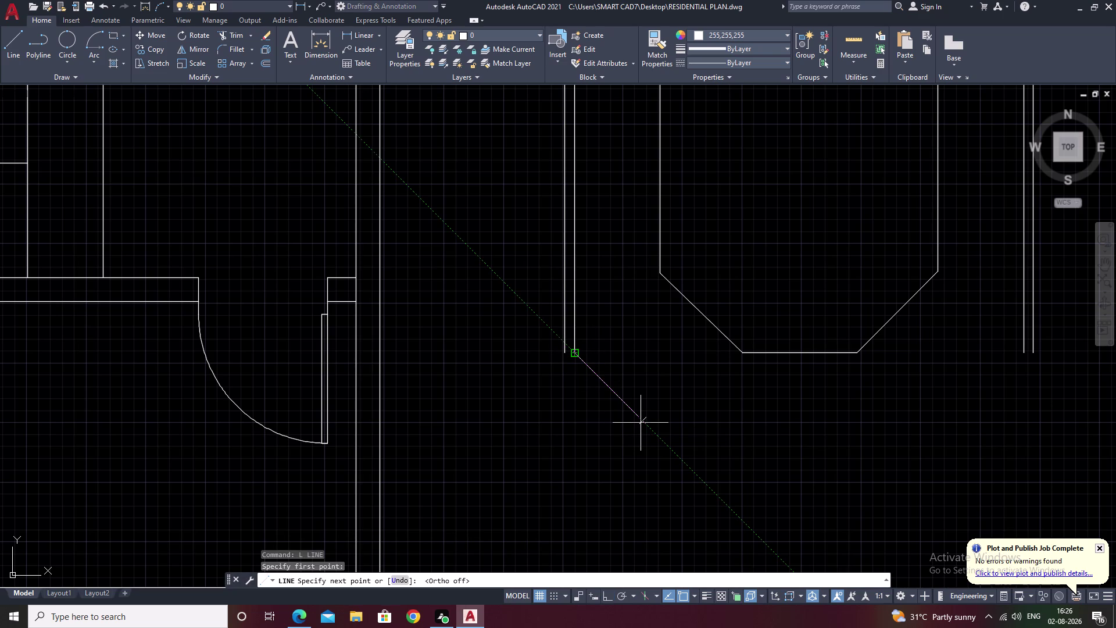
key(shift+at)
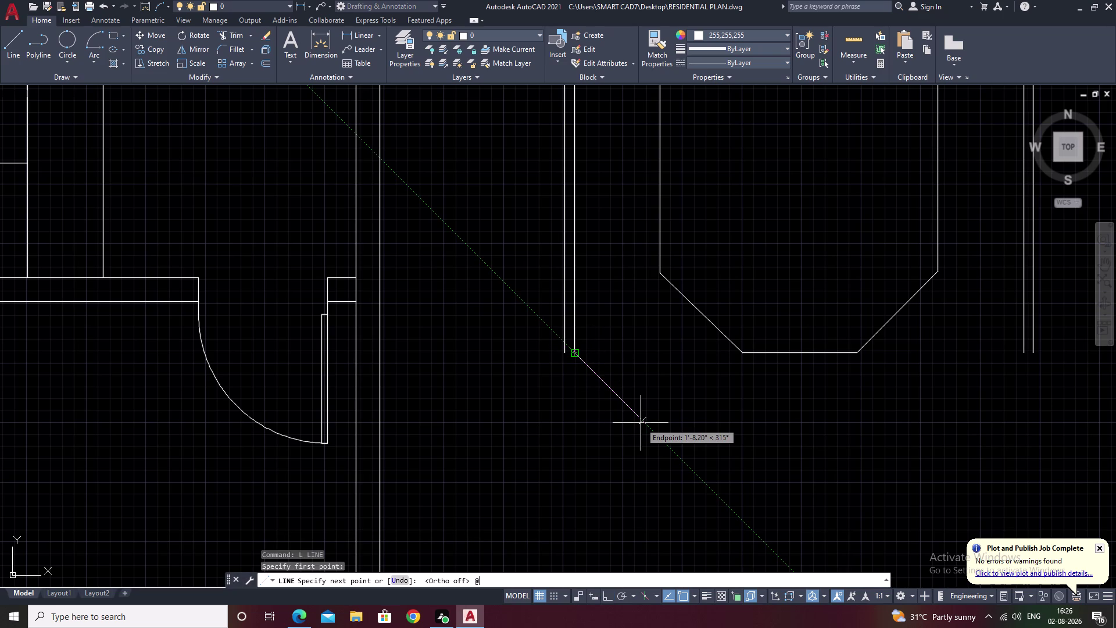
key(2)
key(semicolon)
key(BackSpace)
key(apostrophe)
key(ctrl+comma)
key(shift+less)
text(45)
key(space)
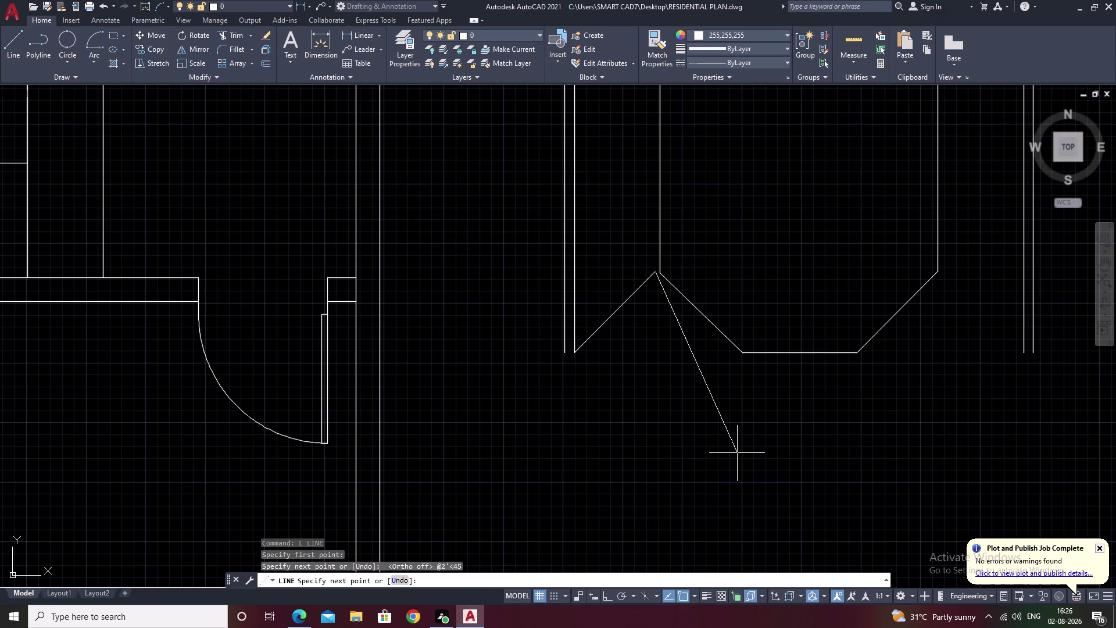
key(ctrl+x)
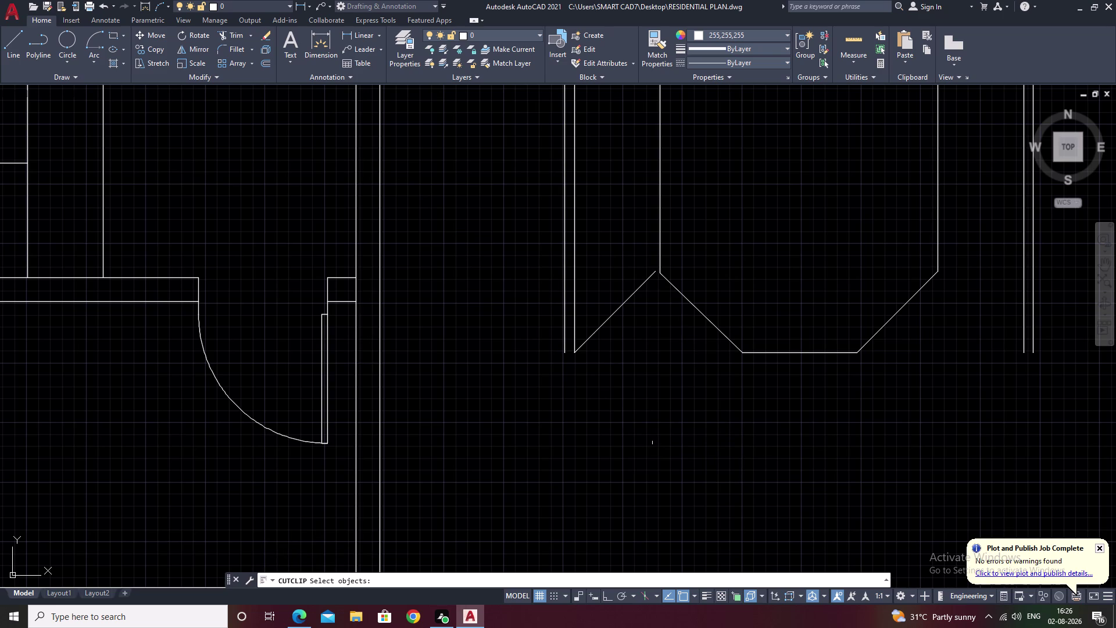
key(ctrl+z)
key(Escape)
click(612, 318)
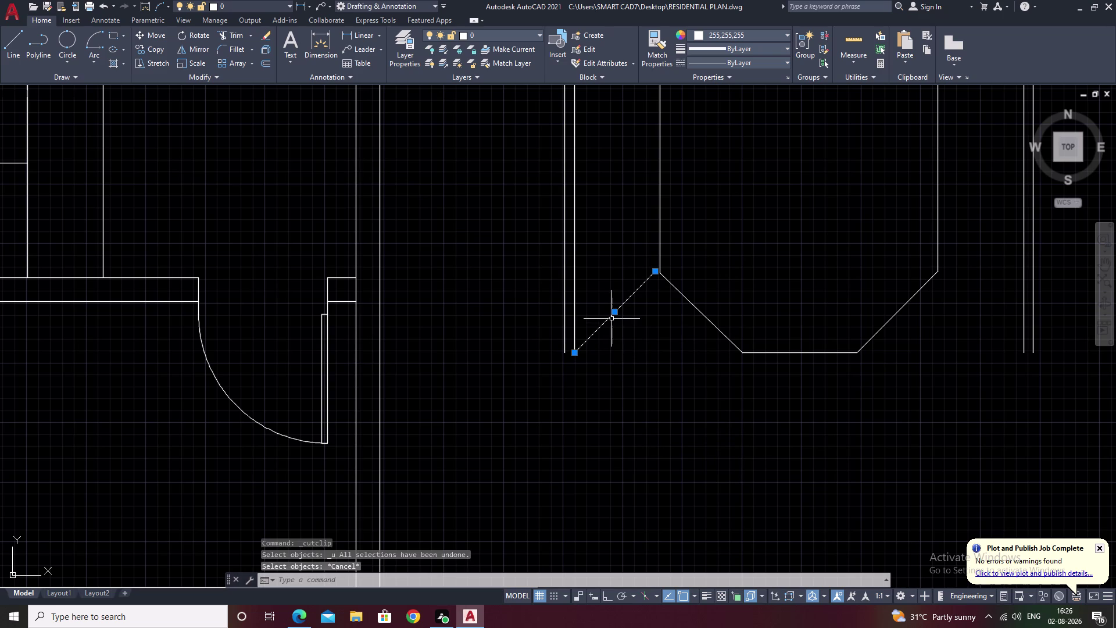
key(e)
key(space)
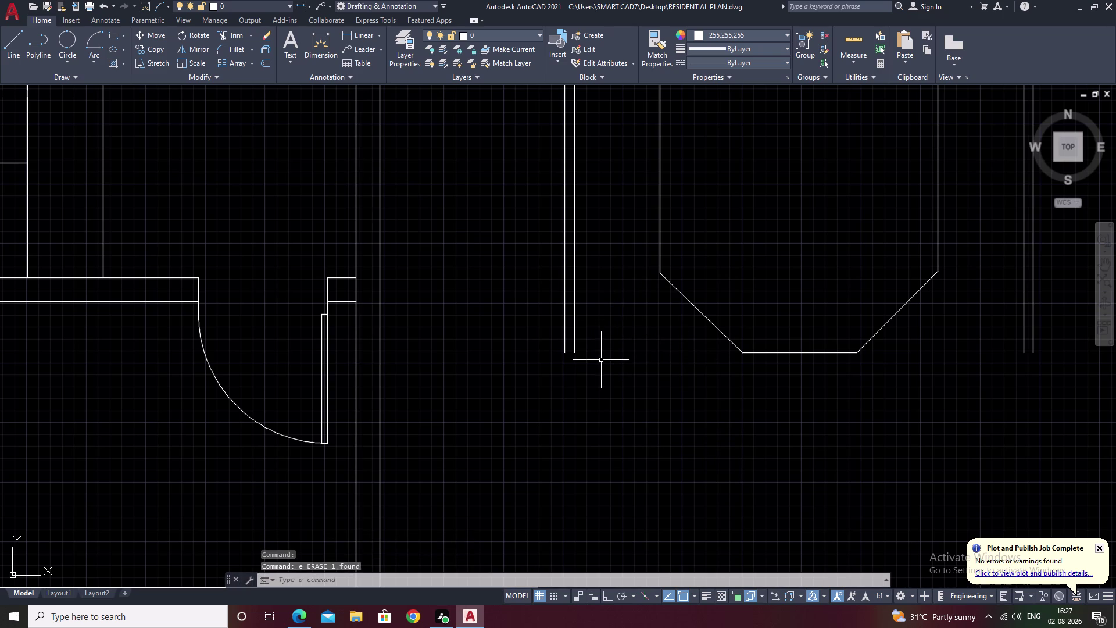
key(l)
Draw a 2-foot diagonal at @2'<316 from the outer left line's bottom end.
key(space)
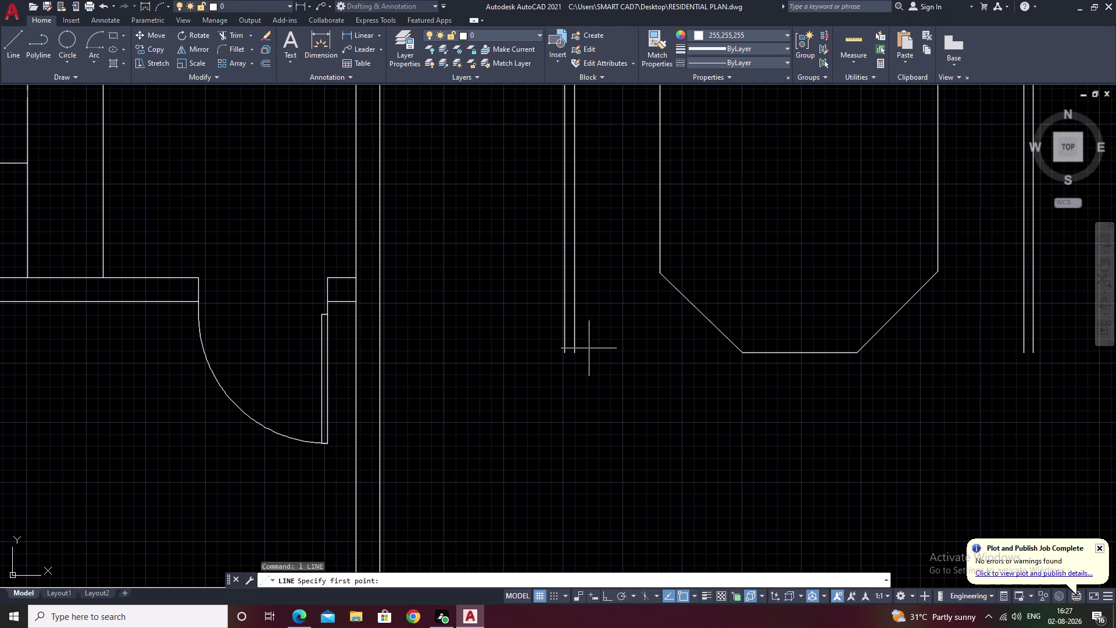
click(576, 354)
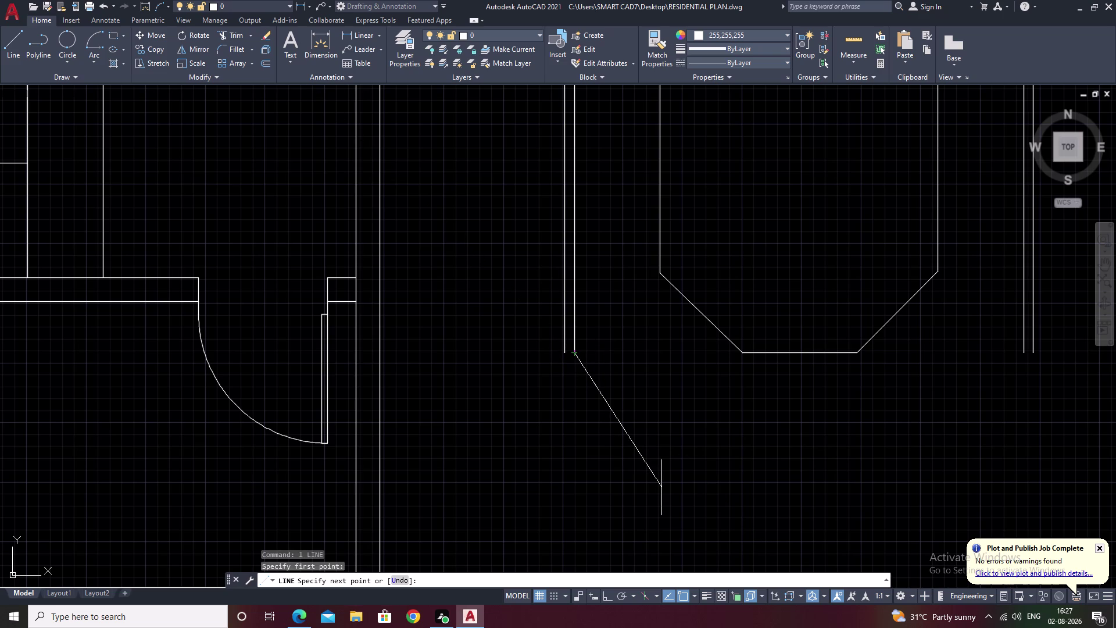
key(ctrl+2)
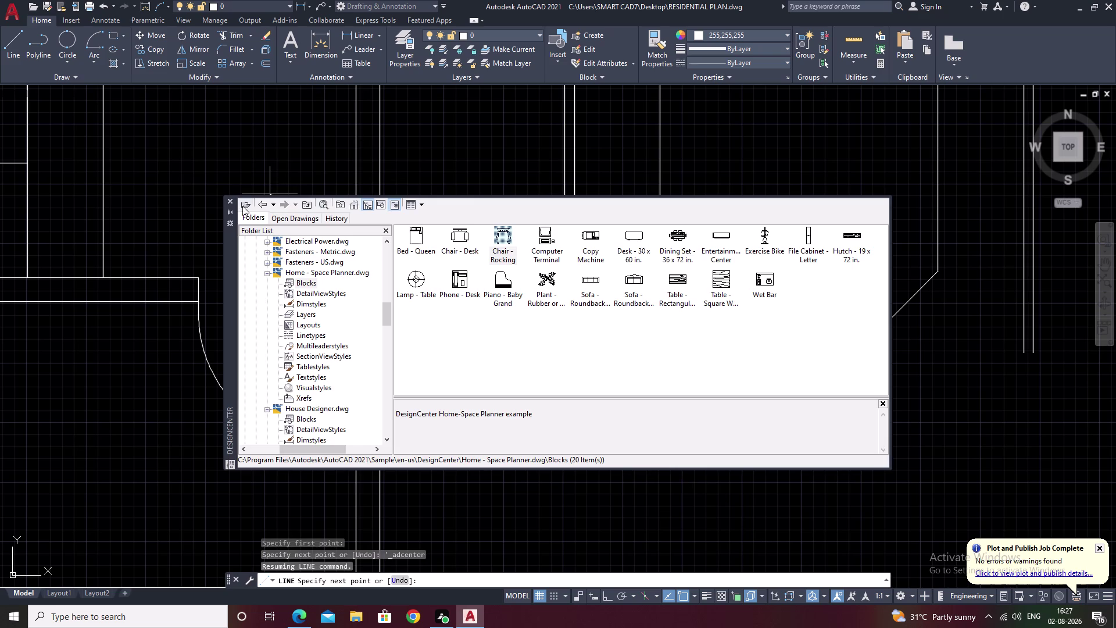
click(230, 200)
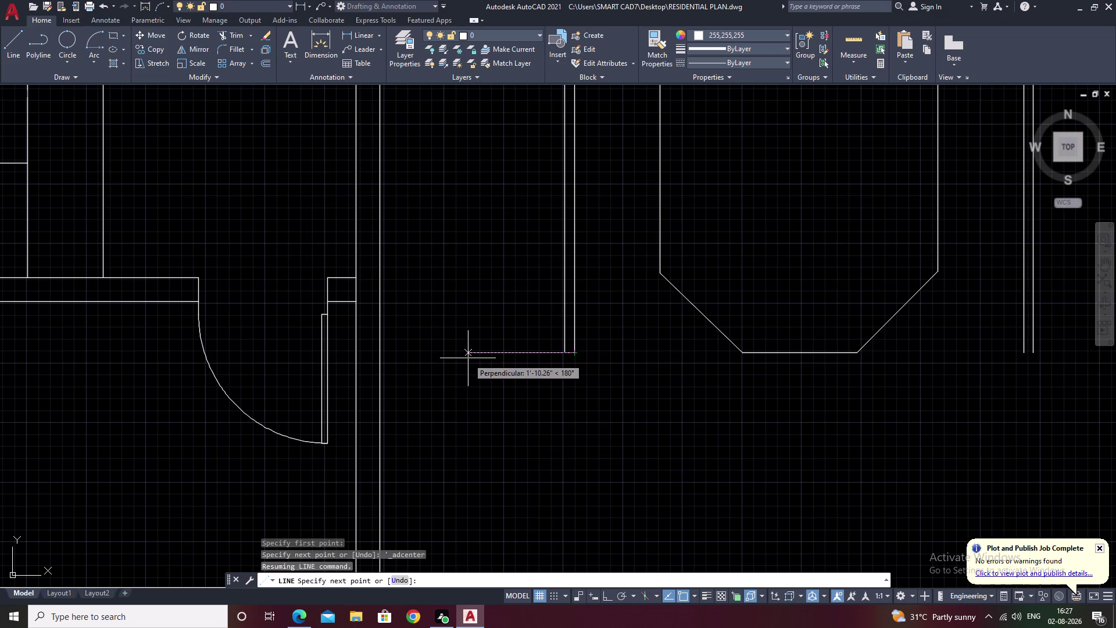
key(shift+at)
key(2)
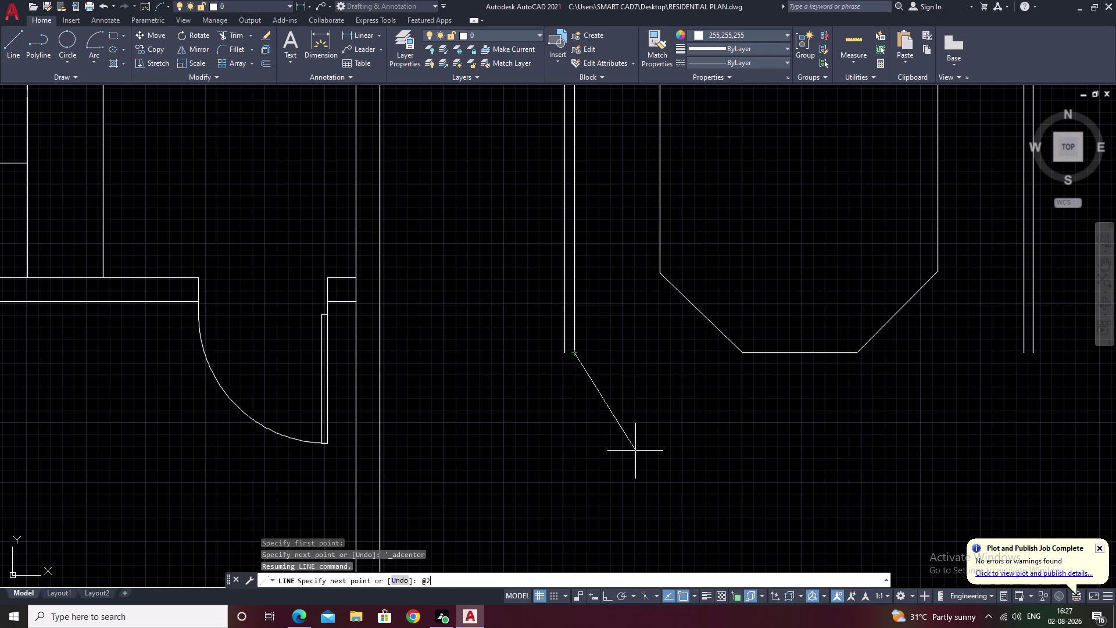
key(apostrophe)
key(ctrl+comma)
key(shift+less)
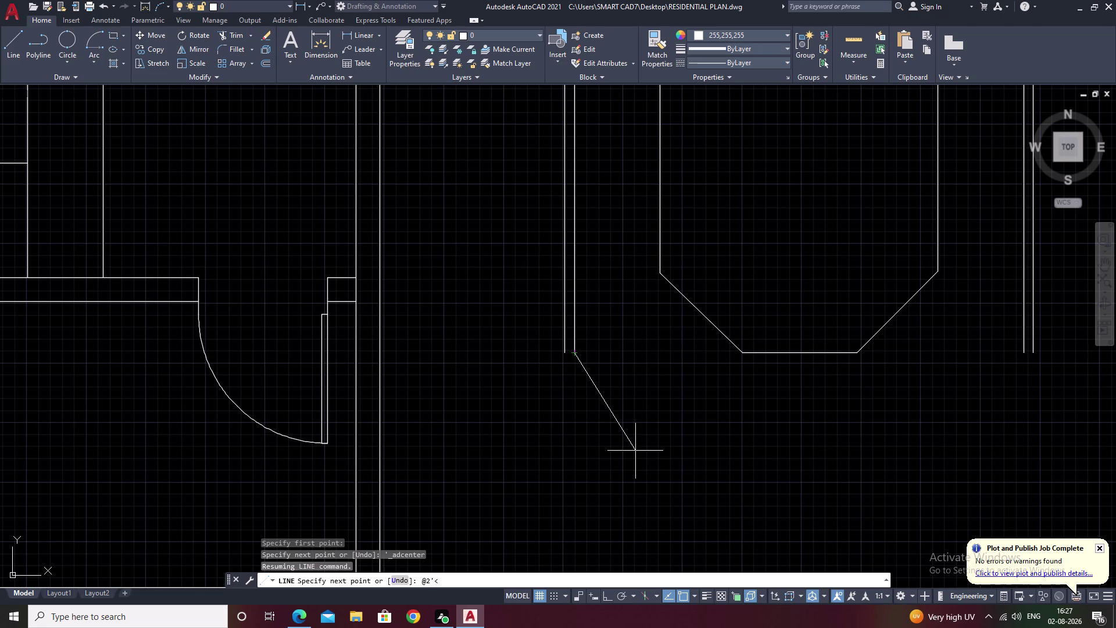
key(3)
text(1)
text(6)
key(space)
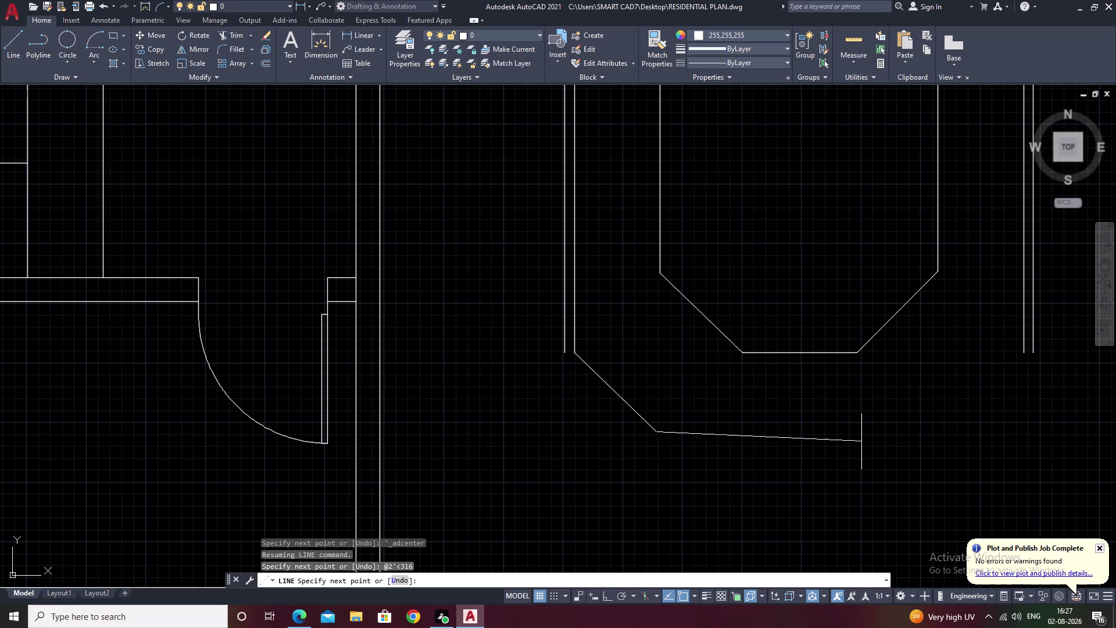
Turn orthogonal lock back on and end the line, keeping only the diagonal.
middle_drag(860, 441, 683, 452)
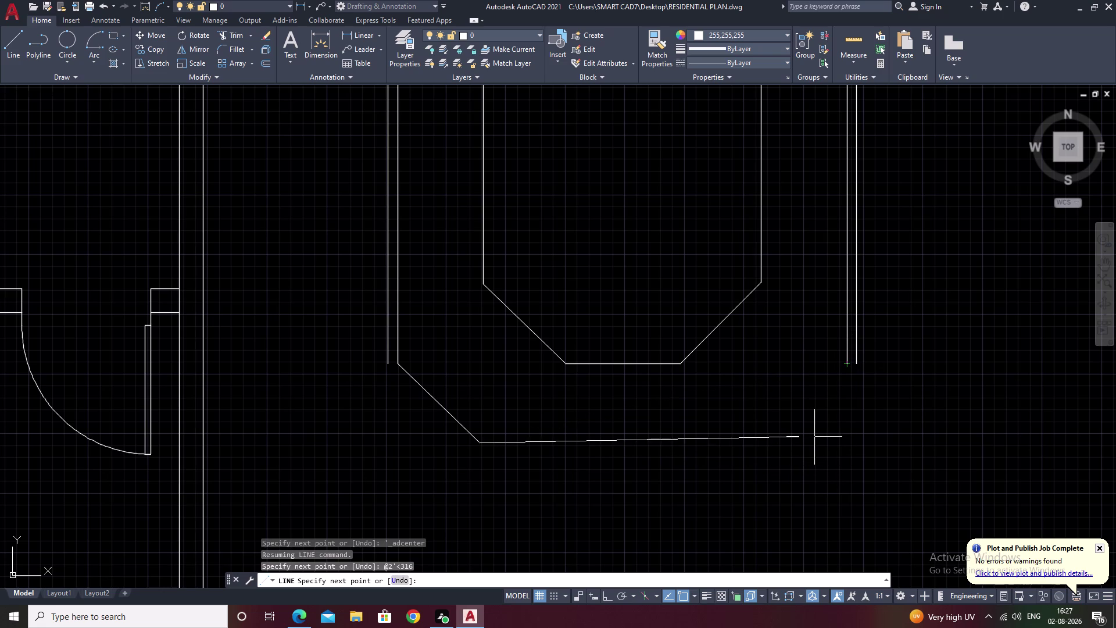
key(F8)
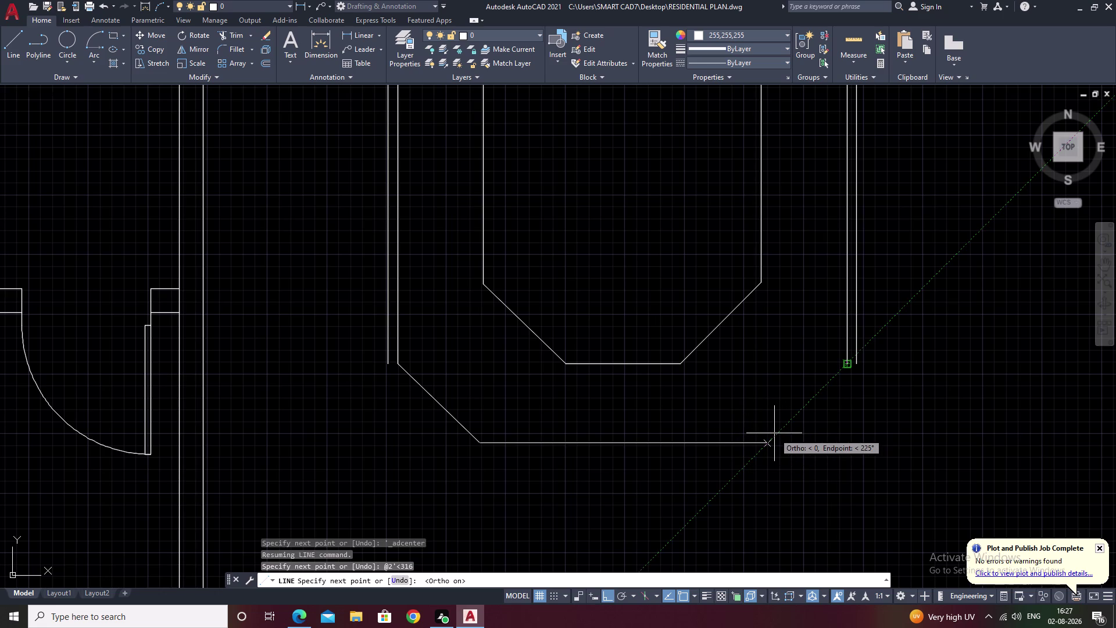
key(Escape)
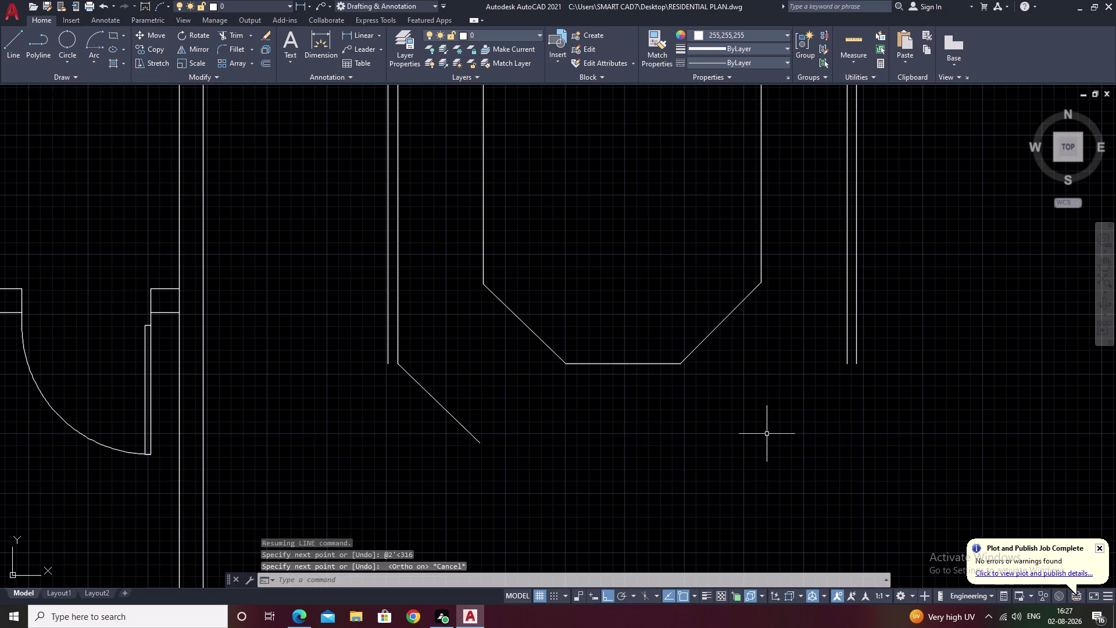
key(e)
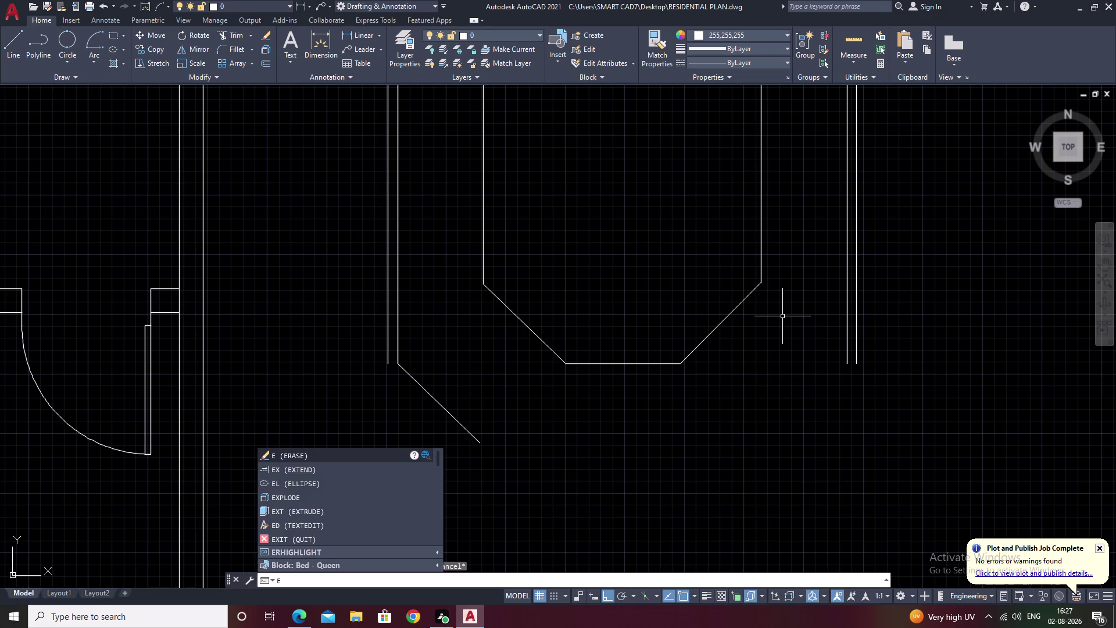
key(Escape)
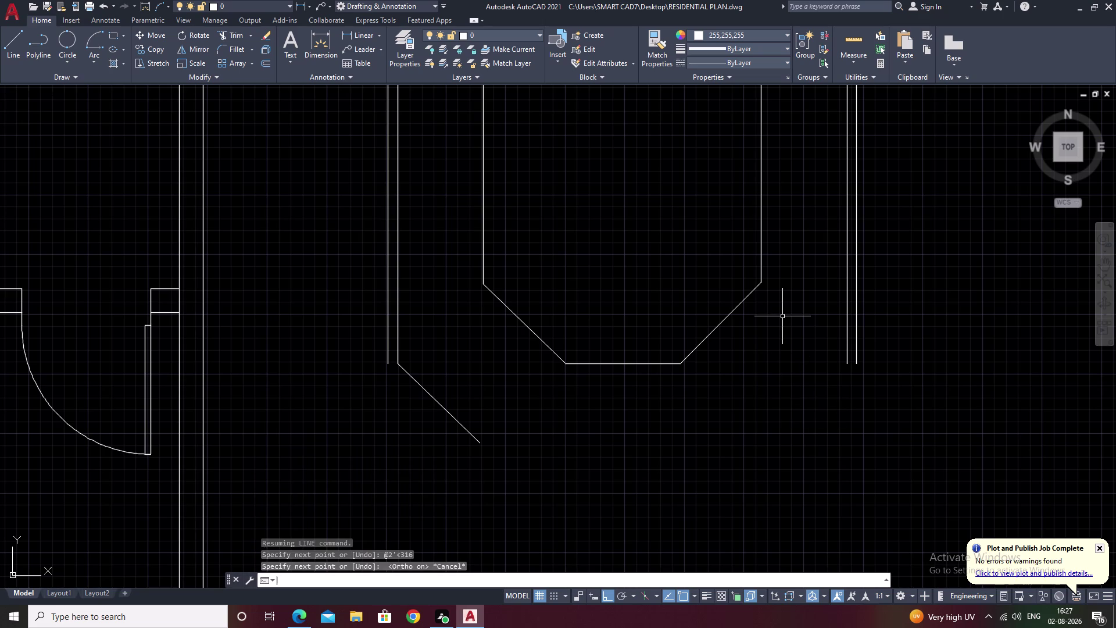
text(l)
key(space)
Draw a horizontal corner line from the diagonal's lower end across to the right.
click(762, 278)
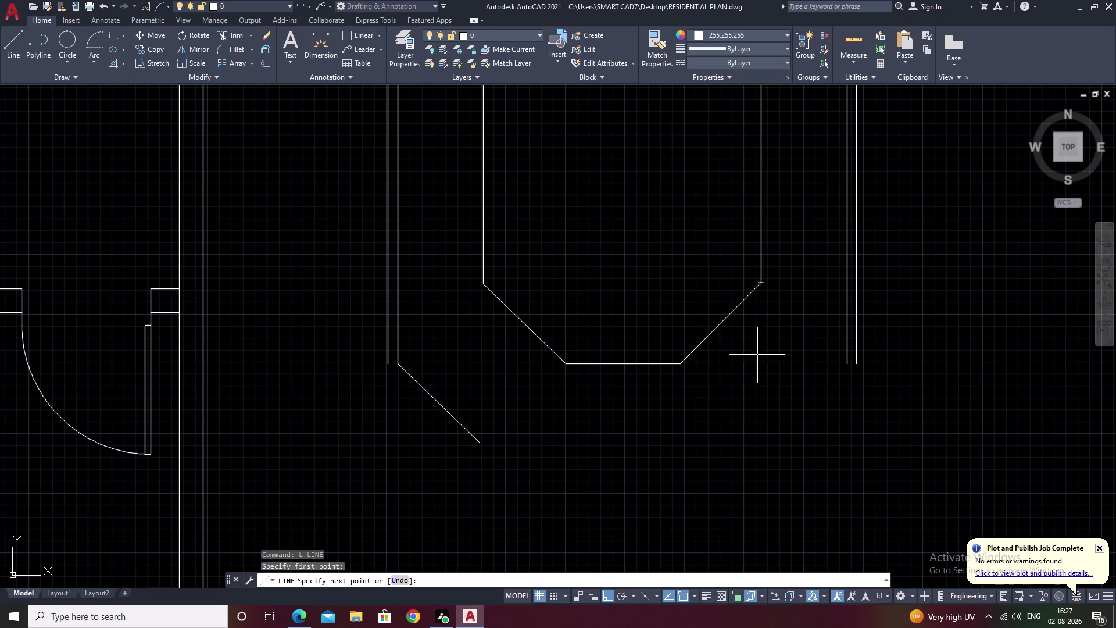
middle_drag(761, 497, 767, 395)
click(771, 476)
key(Escape)
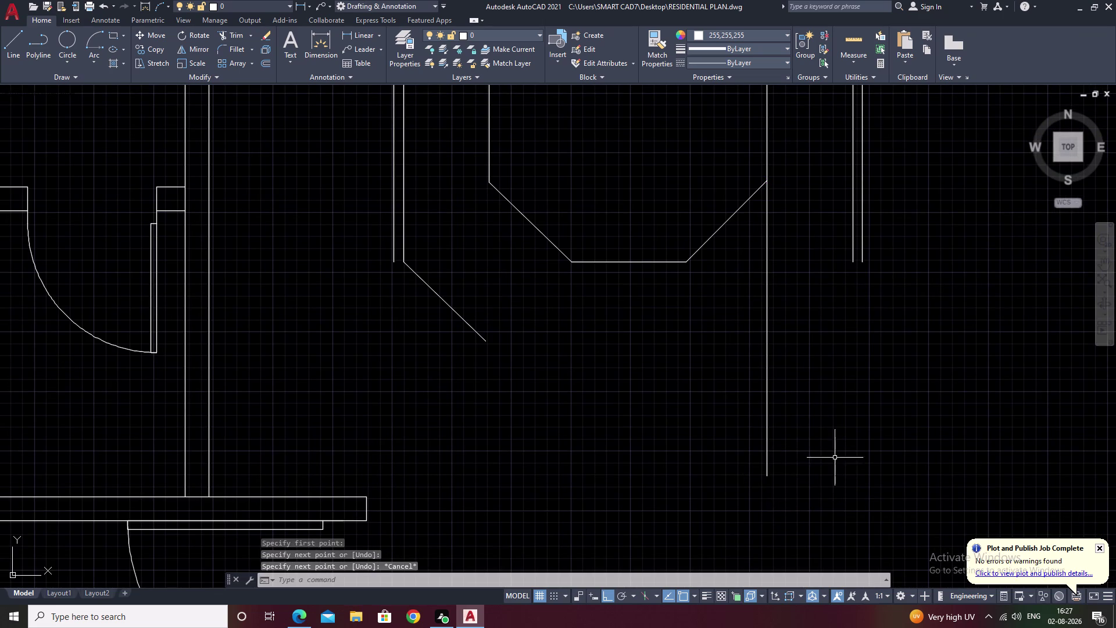
key(space)
click(486, 342)
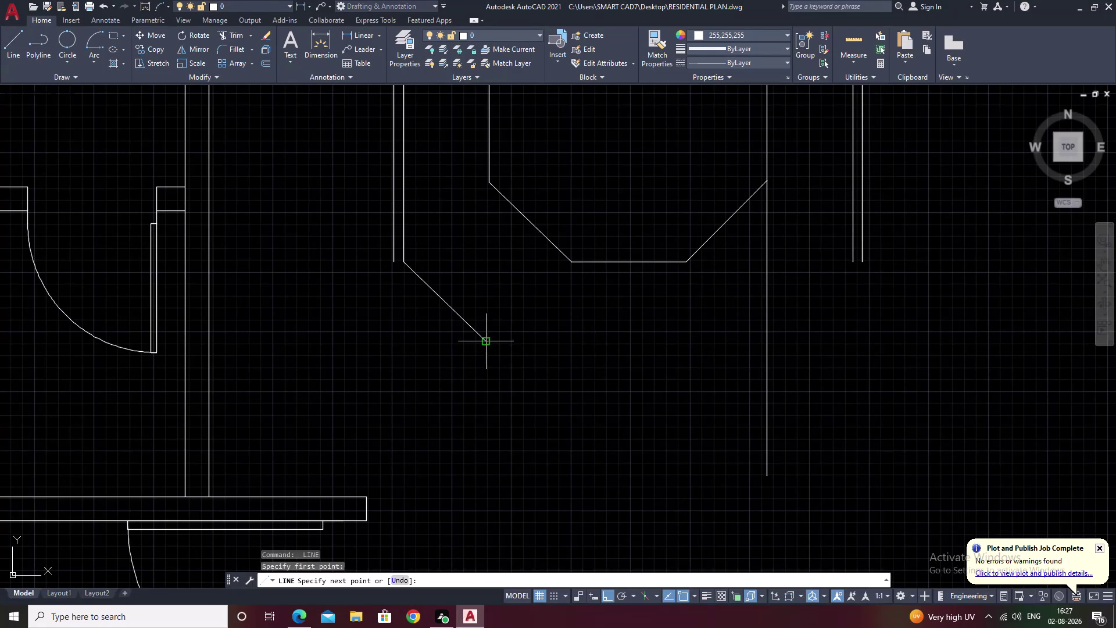
click(768, 342)
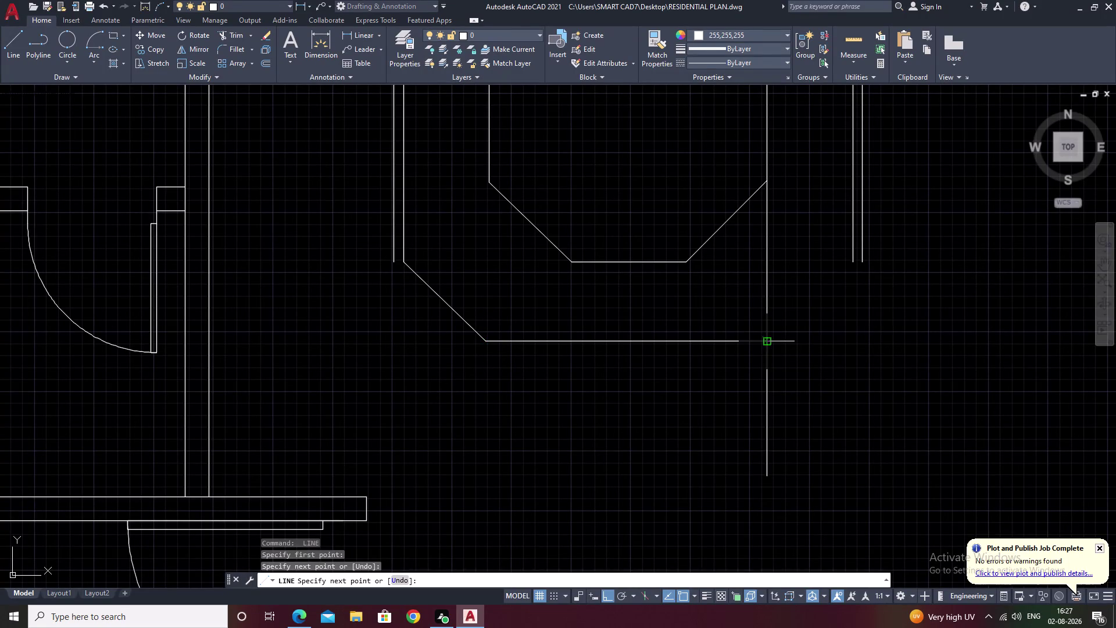
key(Escape)
Fence-trim the overshooting line ends at the counter's outer bottom-right corner.
scroll(down, 3)
middle_drag(818, 359, 698, 405)
key(Escape)
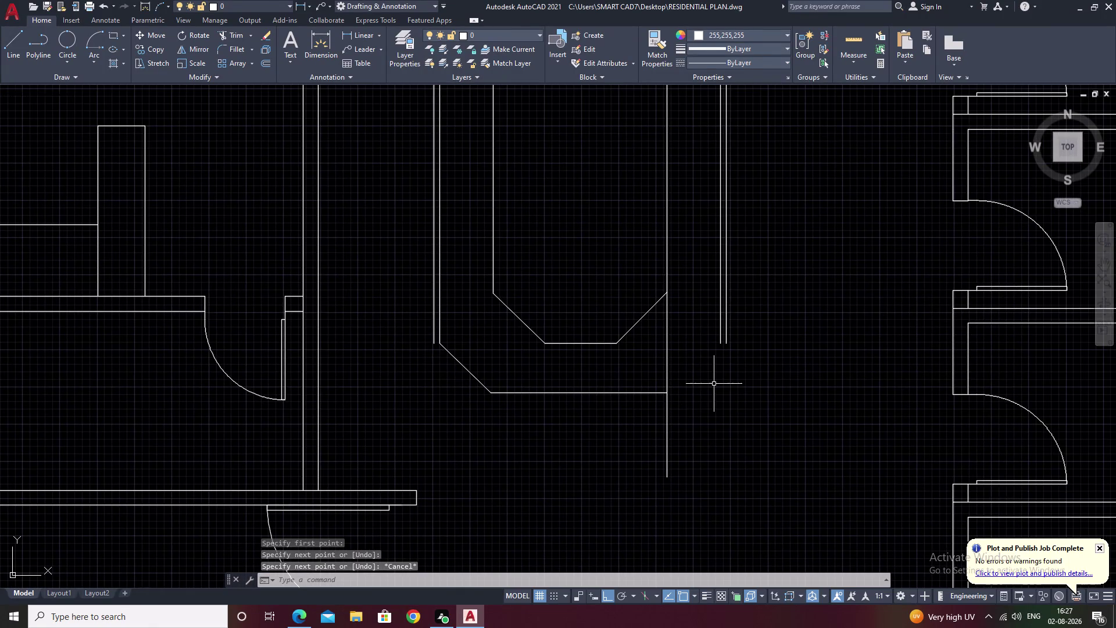
text(tr)
key(space)
drag(696, 316, 648, 354)
scroll(down, 3)
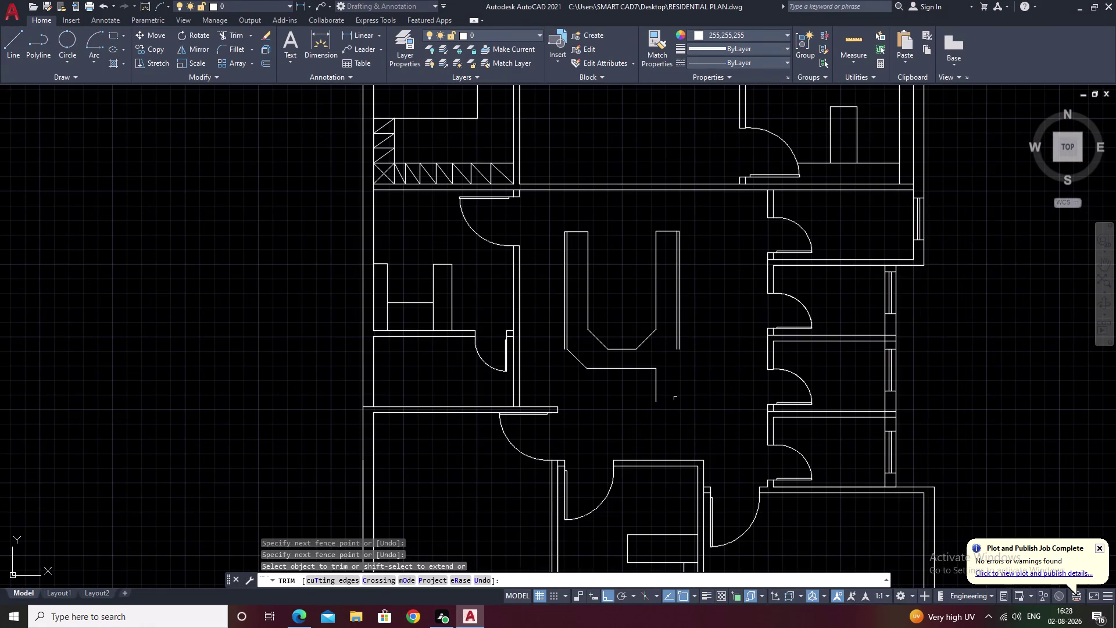
drag(674, 384, 623, 406)
scroll(down, 3)
middle_drag(699, 403, 626, 410)
scroll(up, 3)
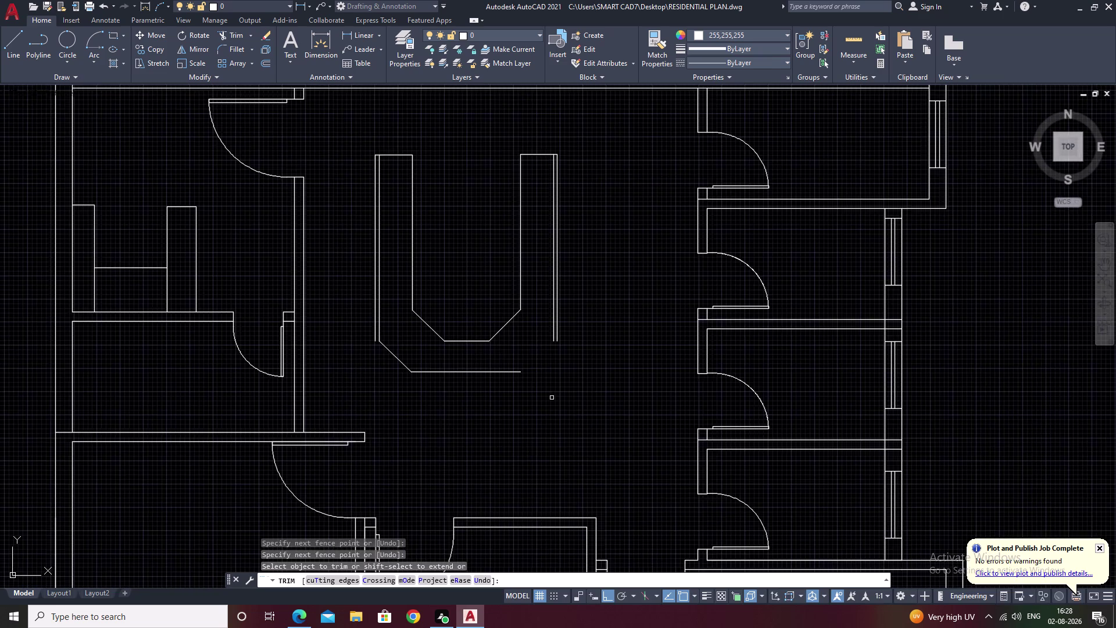
middle_drag(552, 397, 589, 364)
key(Escape)
Draw a test diagonal @2'<45 from the bottom edge's end.
text(l)
key(space)
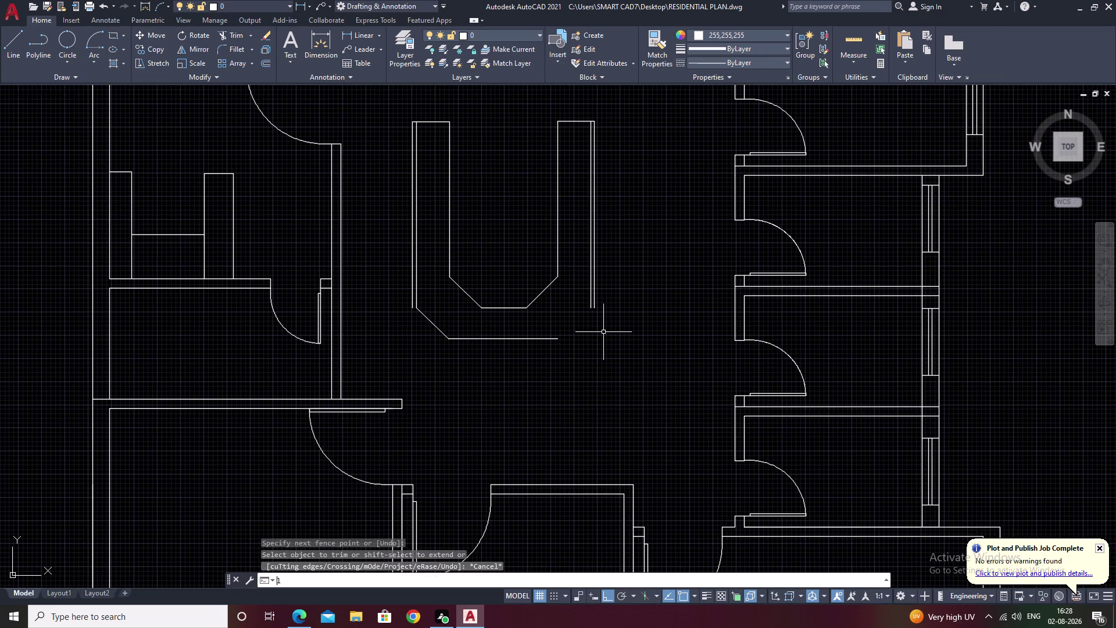
scroll(up, 3)
middle_drag(604, 340, 579, 419)
click(570, 407)
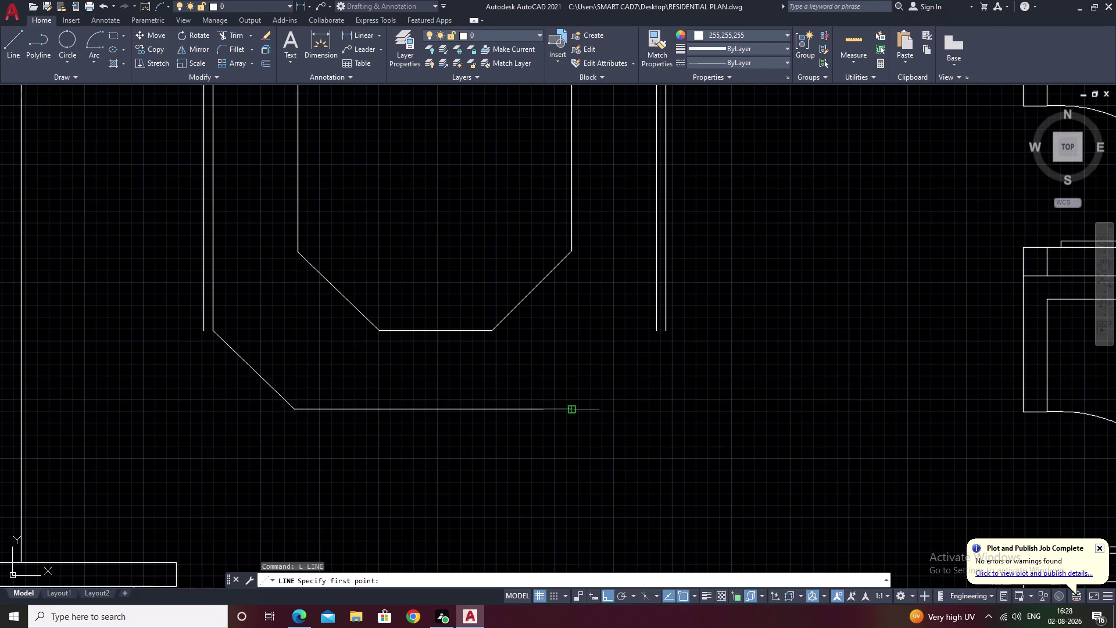
key(shift+at)
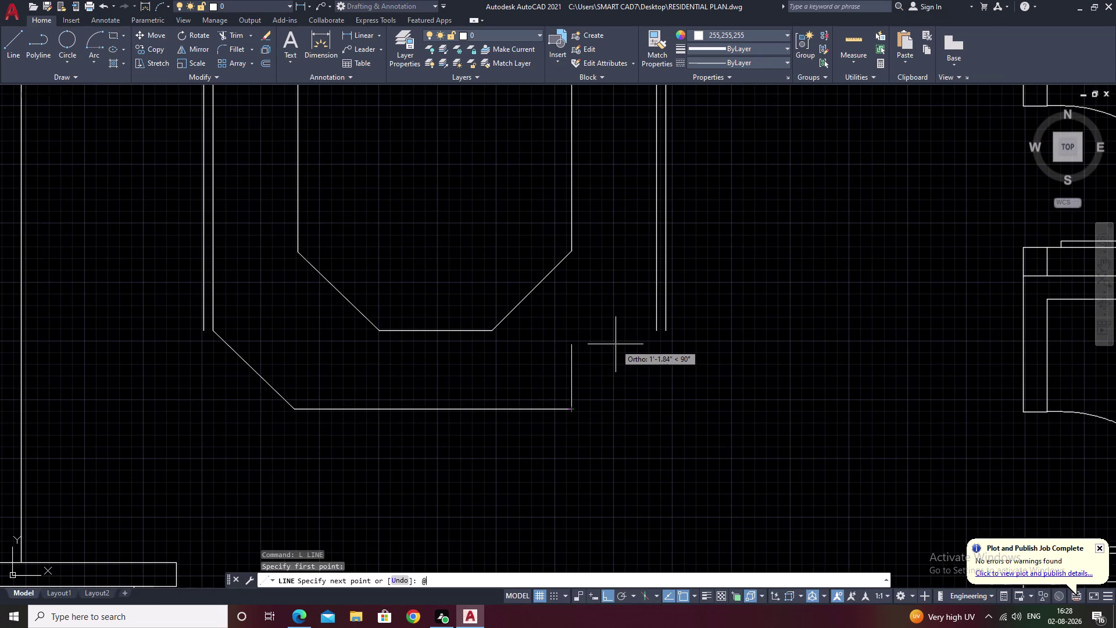
key(2)
key(apostrophe)
key(shift+l)
key(BackSpace)
key(ctrl+comma)
key(shift+less)
text(45)
key(space)
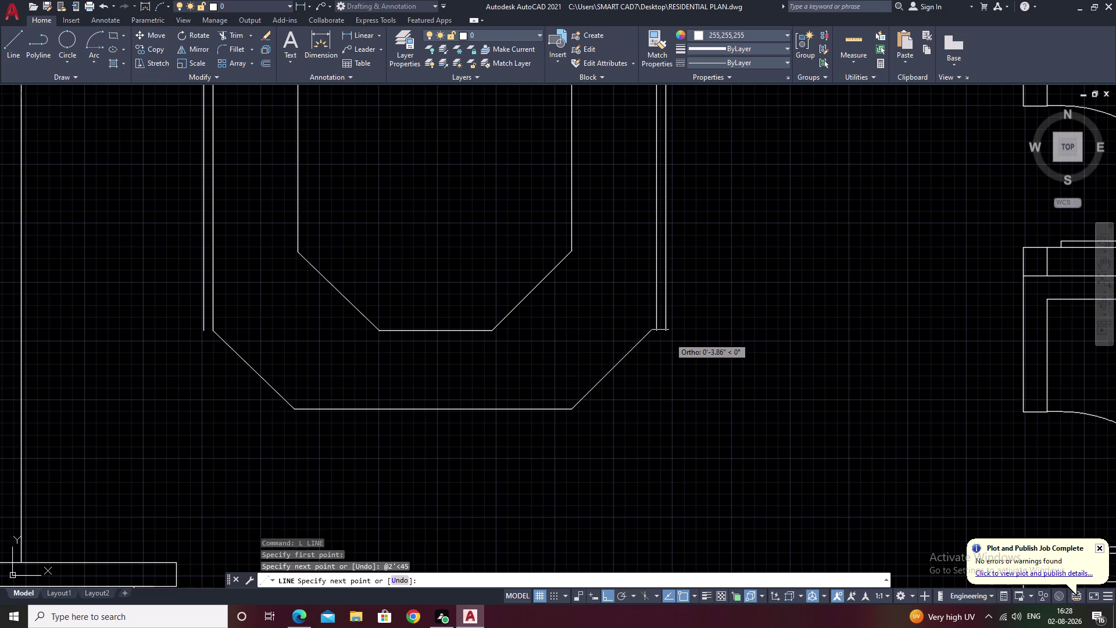
Select the test diagonal and erase it.
key(Escape)
click(612, 363)
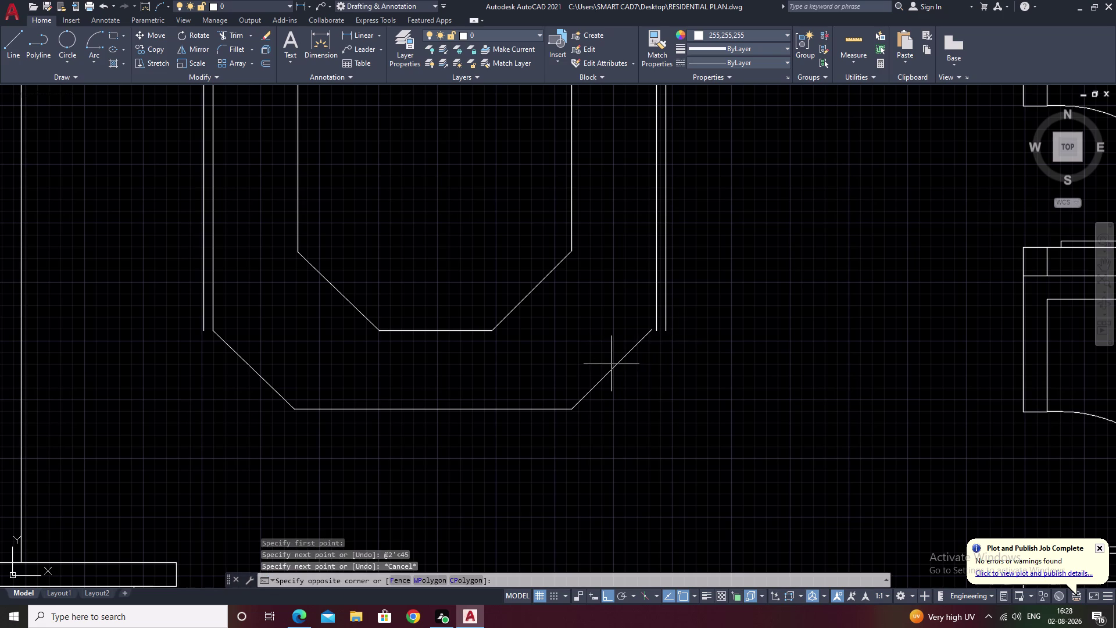
drag(590, 336, 619, 386)
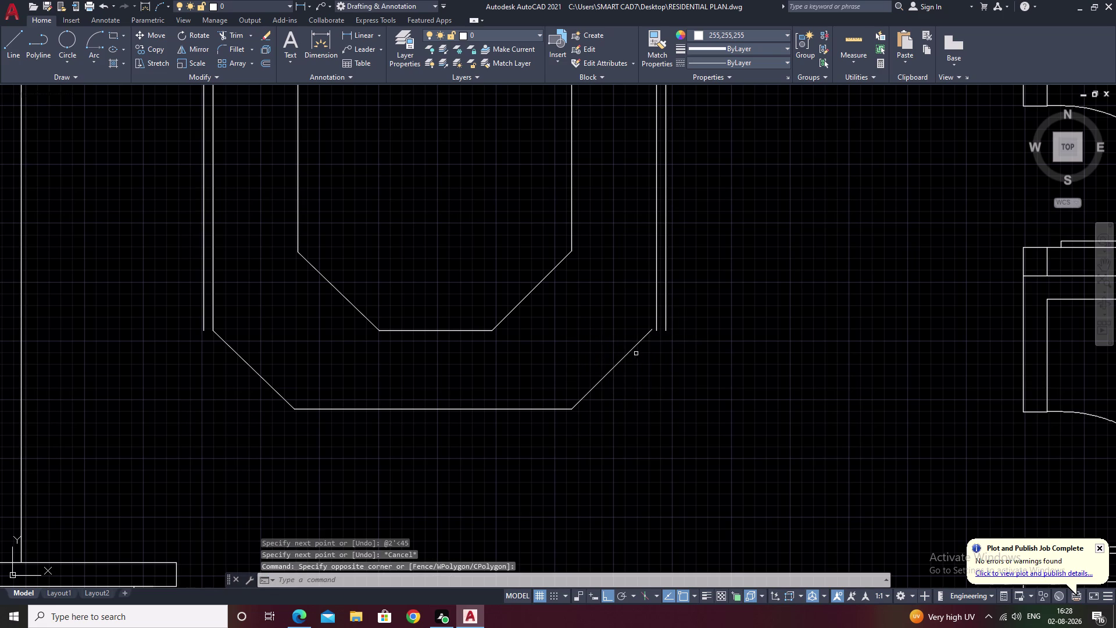
drag(622, 356, 631, 363)
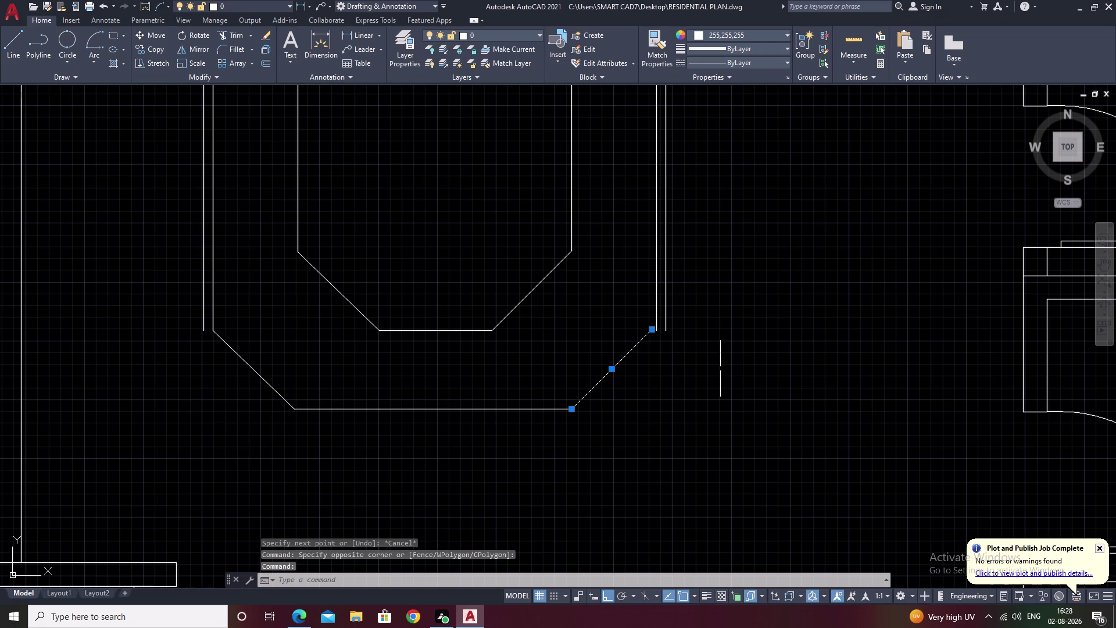
text(e)
key(space)
Draw a line @2'<45 from the right edge's lower end, then undo it.
middle_drag(443, 344, 502, 355)
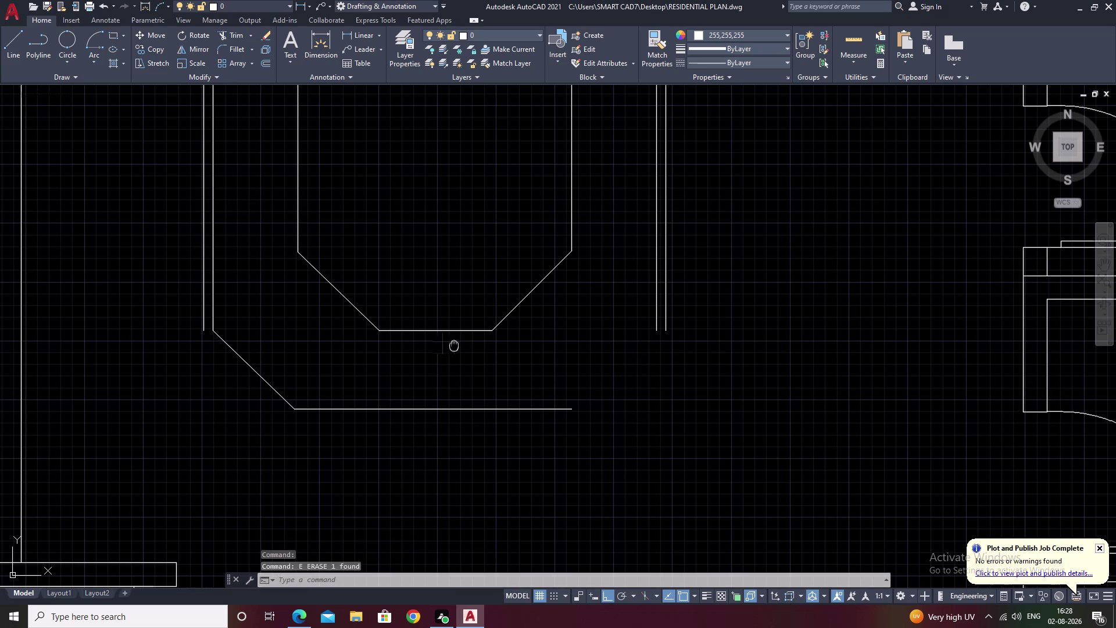
middle_drag(502, 355, 609, 379)
middle_drag(679, 416, 572, 418)
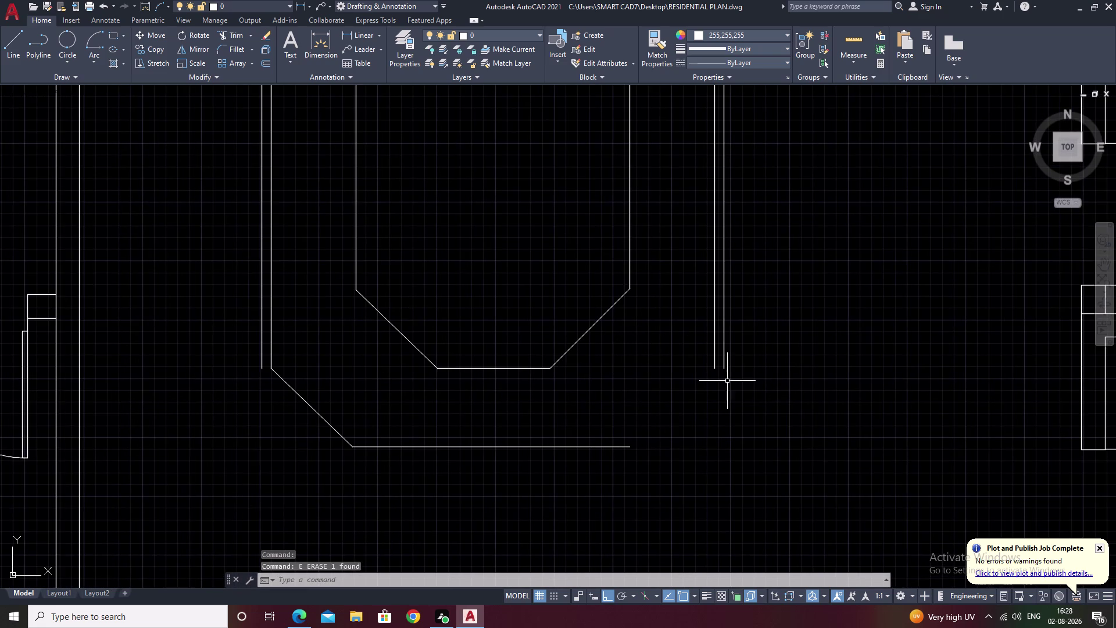
text(l)
key(space)
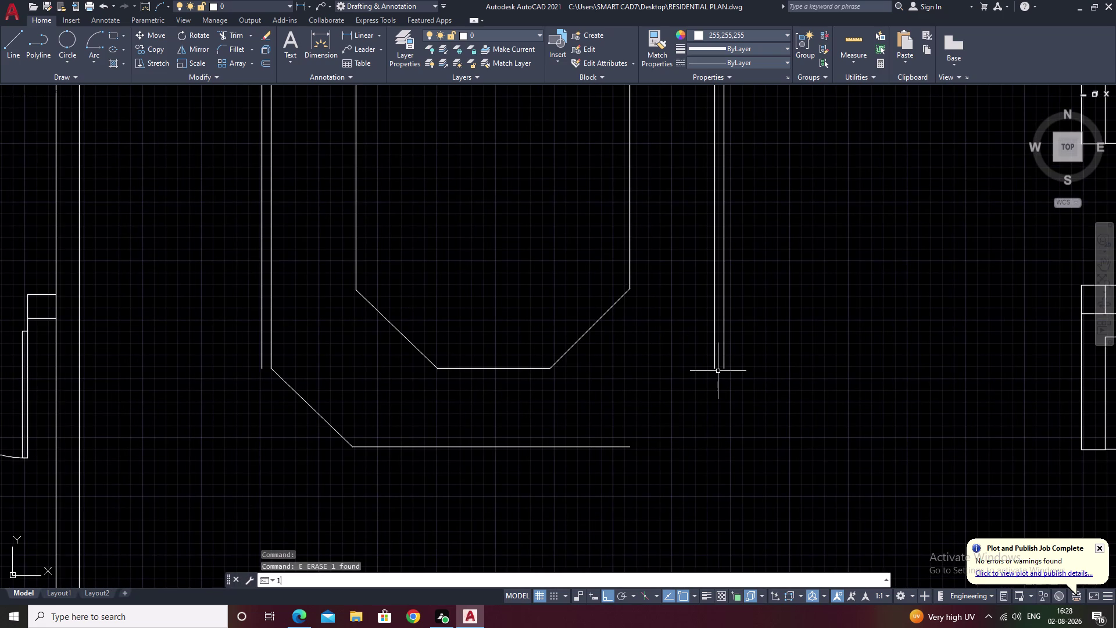
click(719, 370)
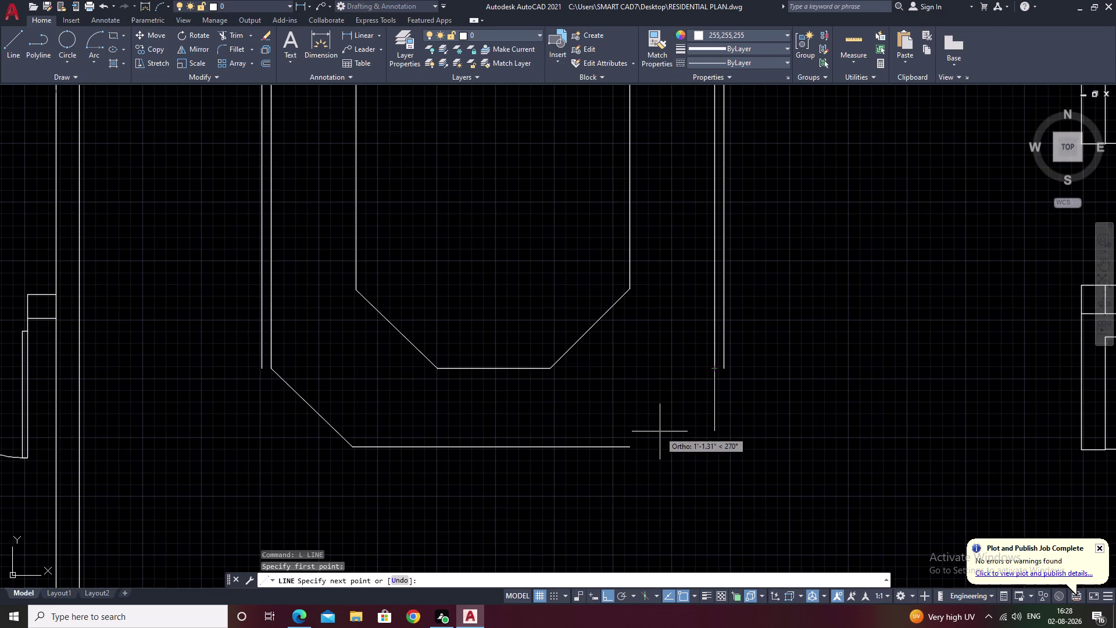
text(@2)
key(apostrophe)
key(shift+less)
text(45)
key(space)
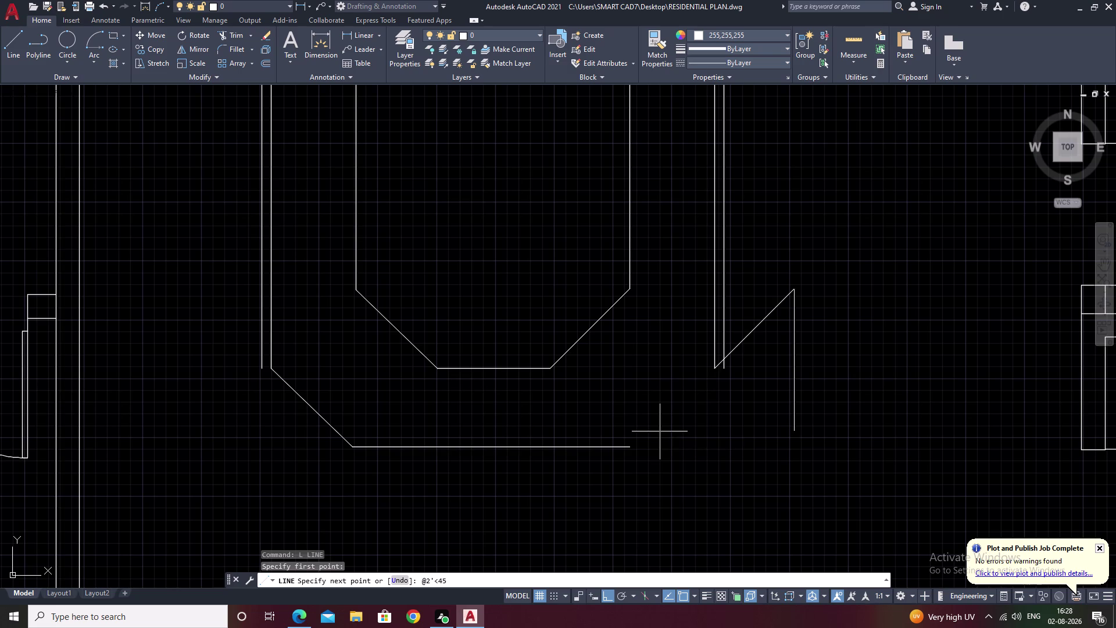
key(ctrl+z)
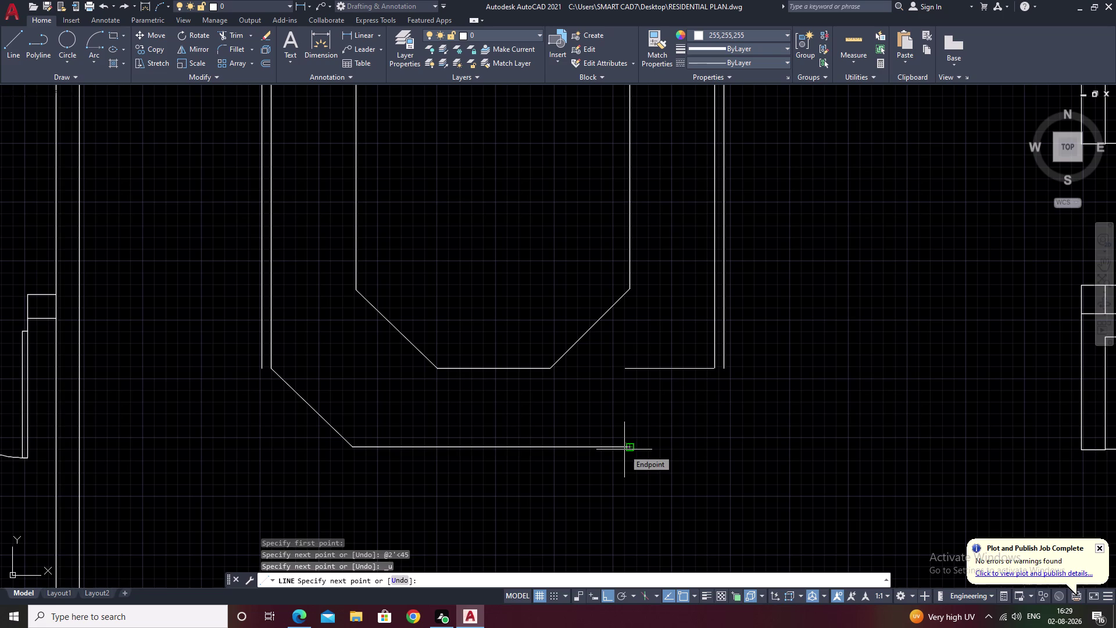
Draw the 2-foot chamfer at 225° down to the bottom edge, then start extending it.
key(shift+at)
key(2)
key(shift+quotedbl)
key(BackSpace)
key(shift+quotedbl)
key(BackSpace)
key(apostrophe)
key(comma)
key(BackSpace)
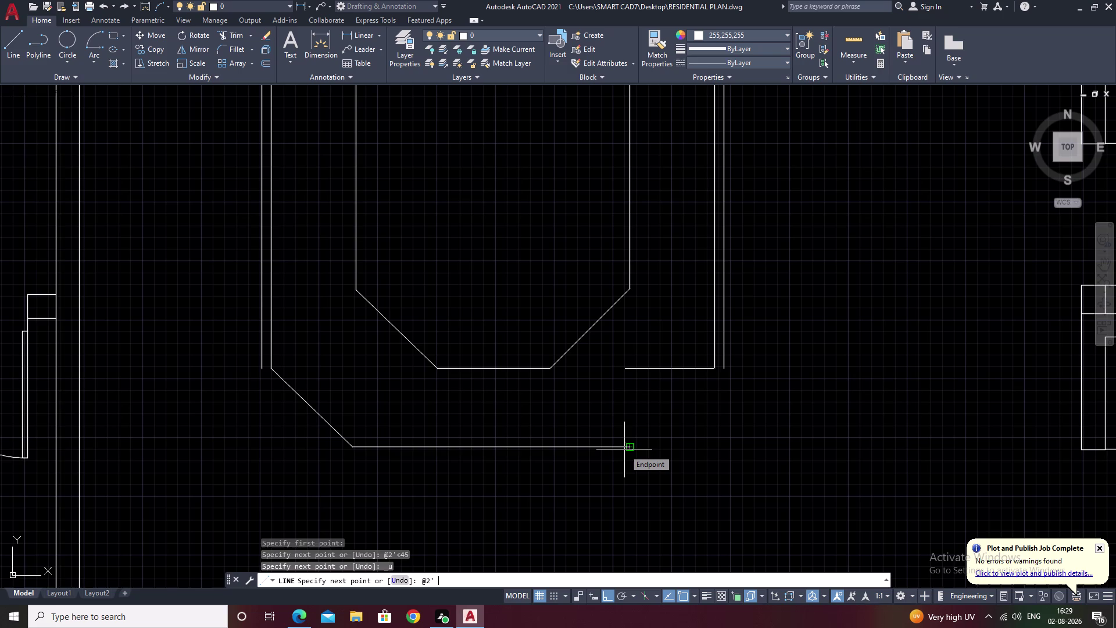
key(shift+less)
text(225)
key(space)
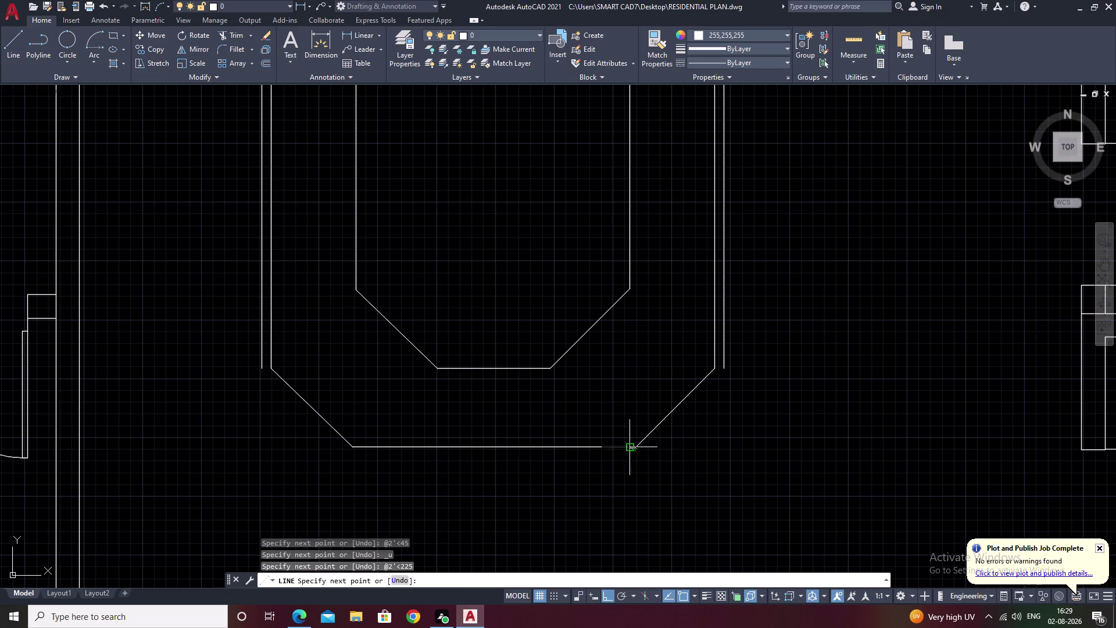
scroll(up, 3)
key(Escape)
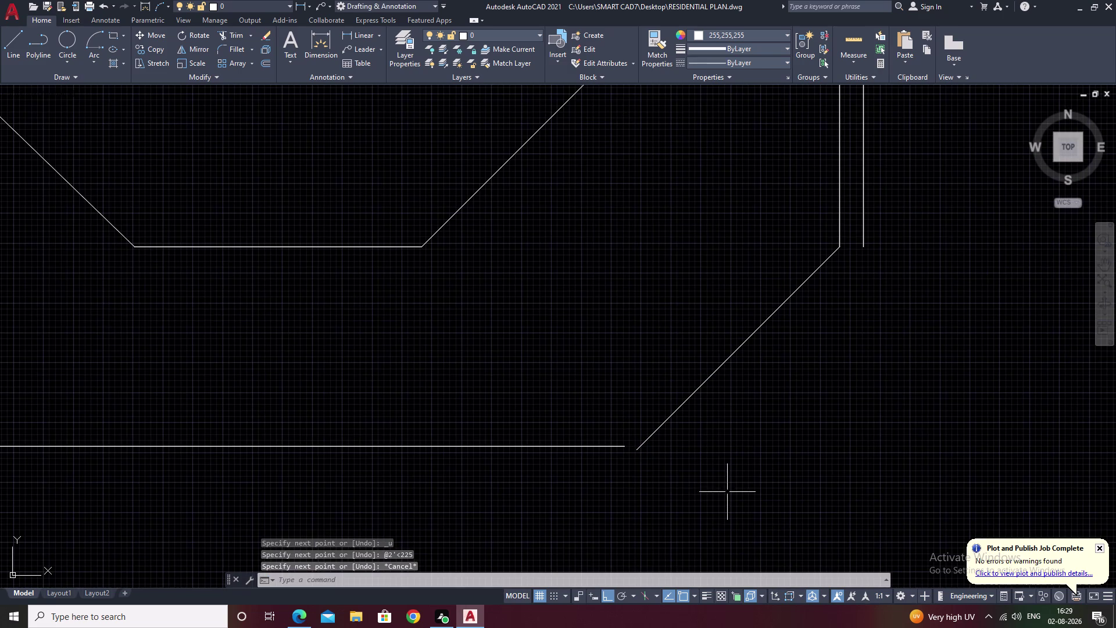
text(e)
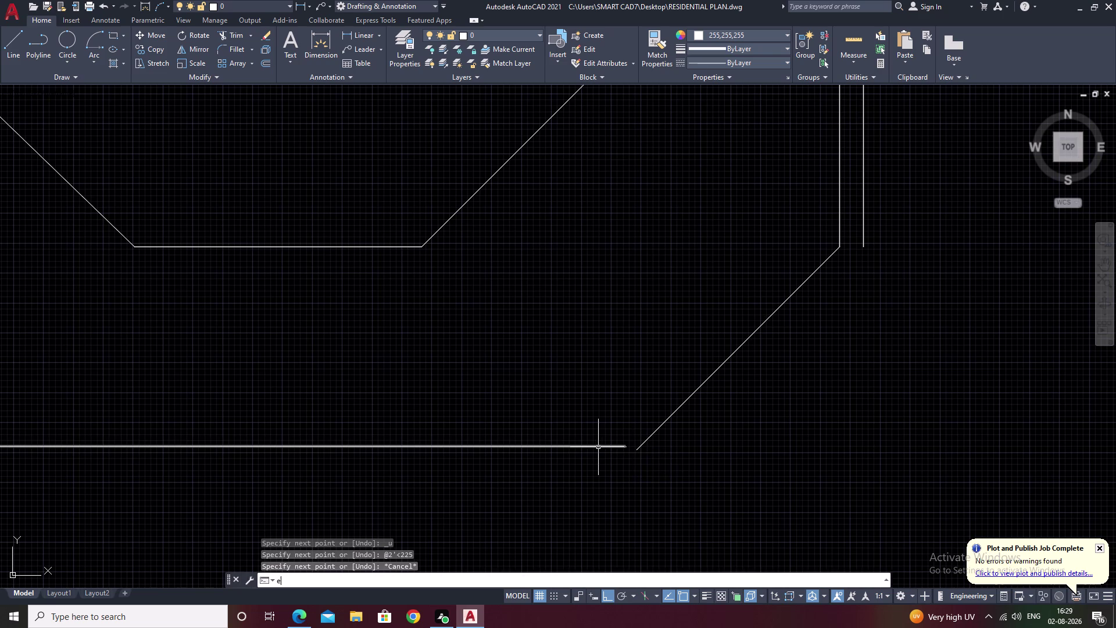
text(x)
key(space)
Extend the bottom edge to the chamfer and fence-trim its overshoot.
click(610, 447)
key(Escape)
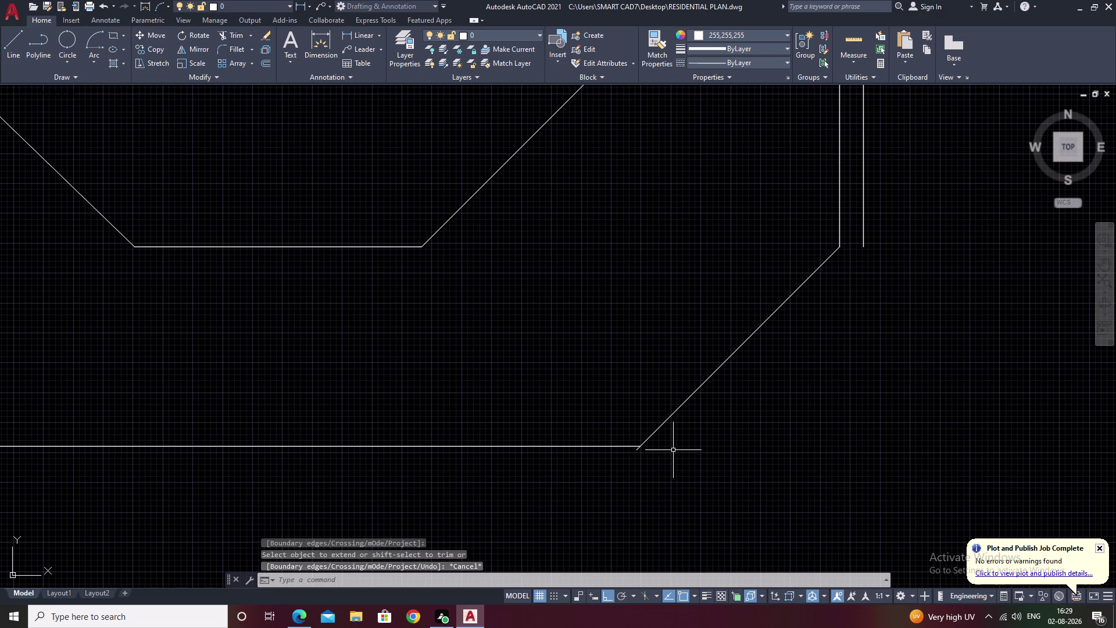
key(Escape)
text(tr)
key(space)
scroll(up, 3)
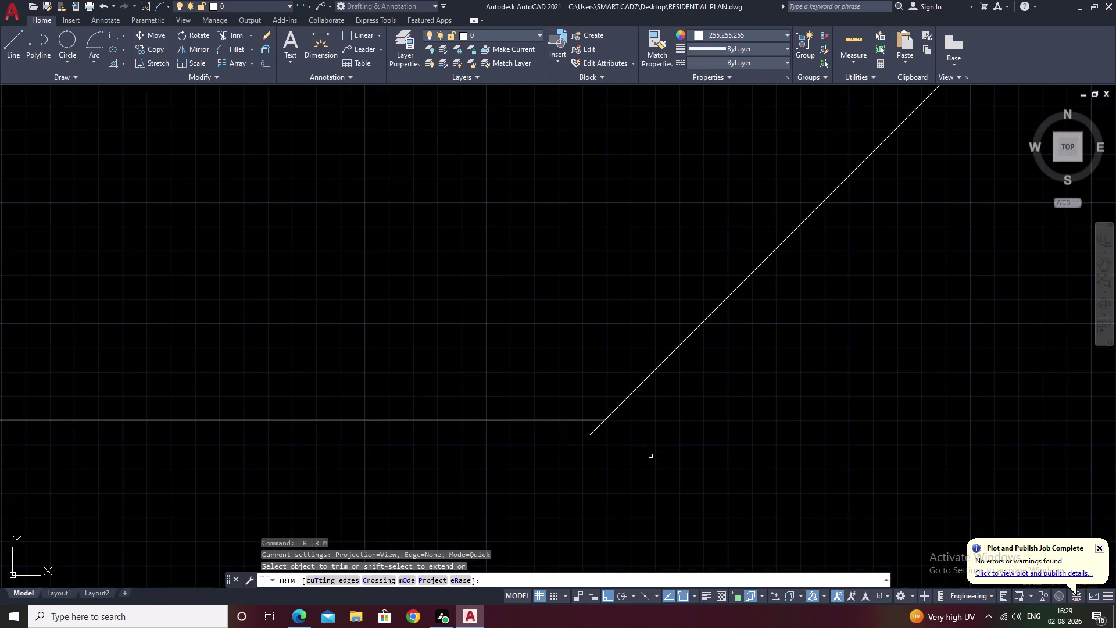
drag(609, 437, 517, 428)
drag(578, 428, 616, 429)
Erase the two stray vertical lines at the top of the right arm.
scroll(down, 3)
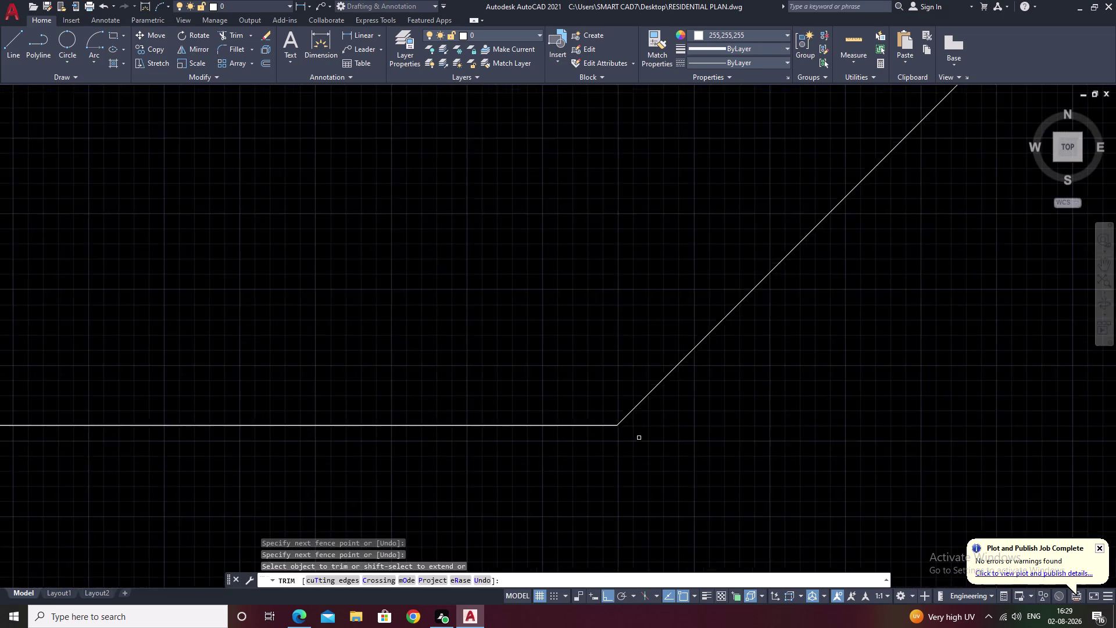
scroll(down, 3)
middle_drag(692, 456, 838, 430)
scroll(up, 3)
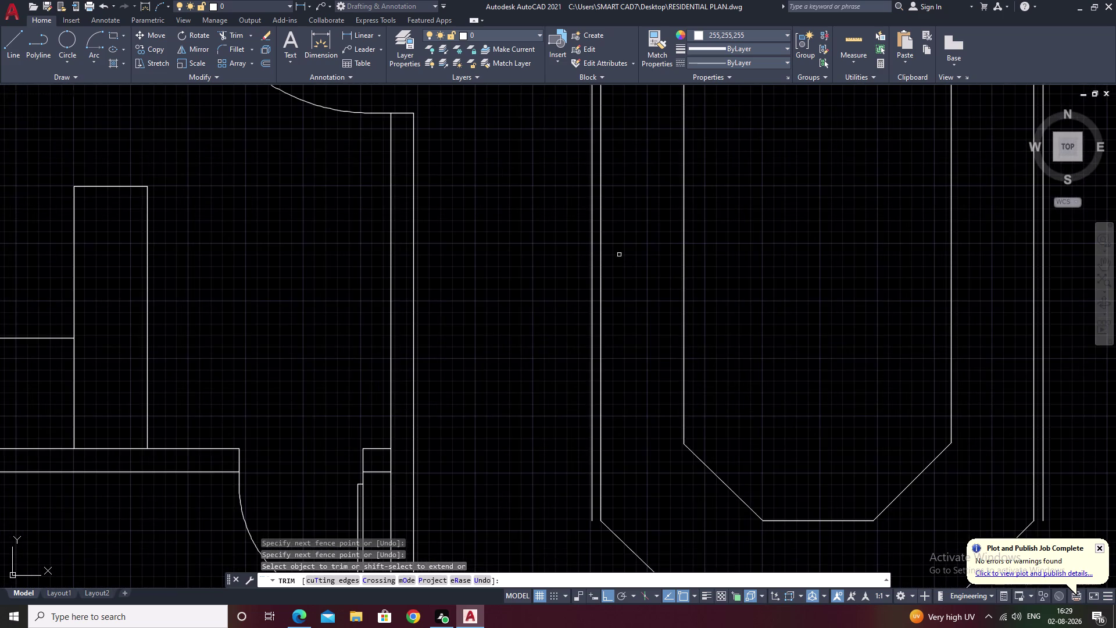
middle_drag(618, 255, 668, 411)
key(Escape)
click(643, 259)
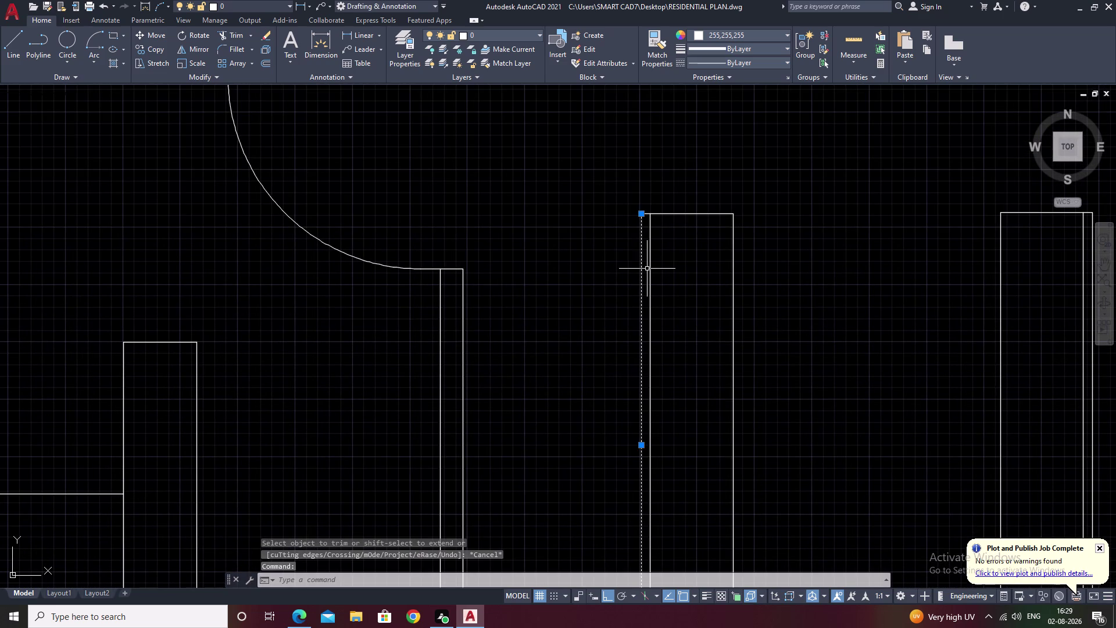
text(e)
key(space)
middle_drag(764, 300, 374, 300)
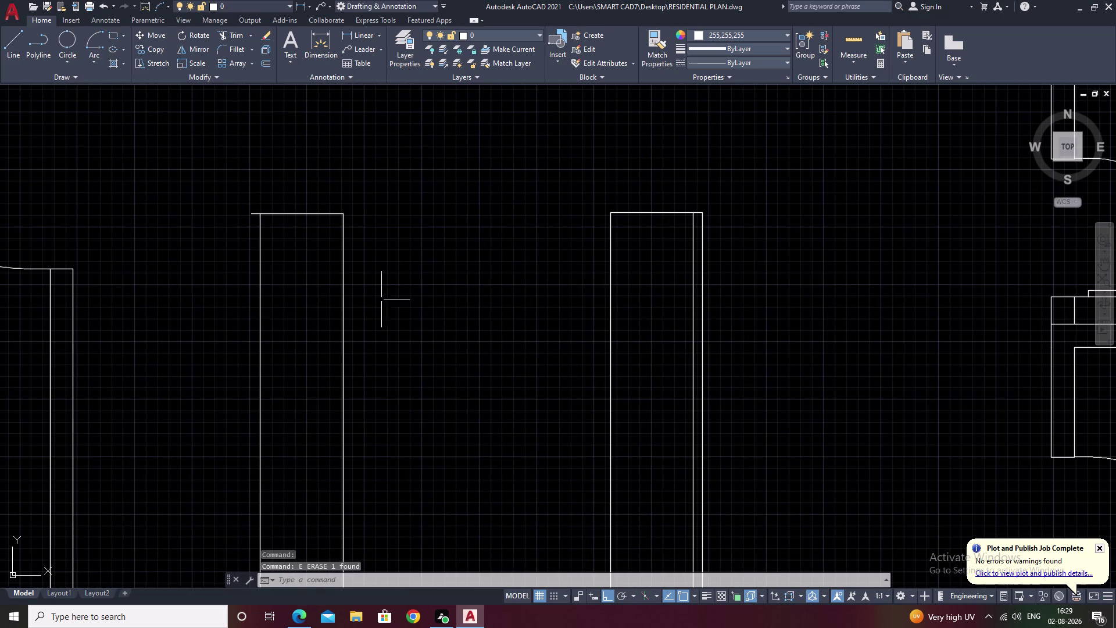
click(703, 271)
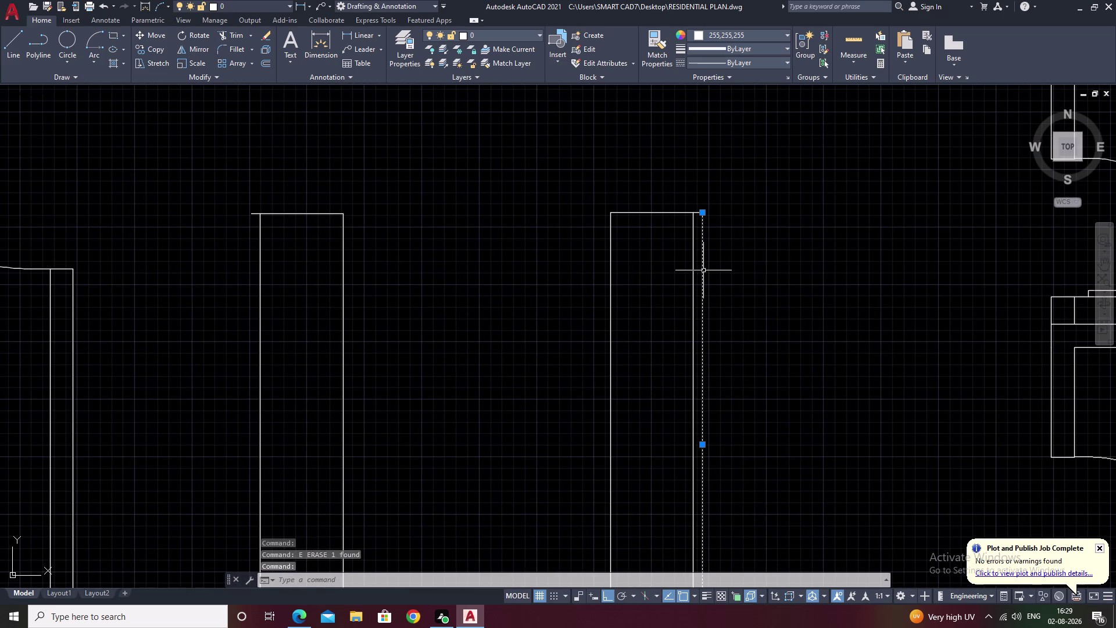
text(e)
key(space)
text(o)
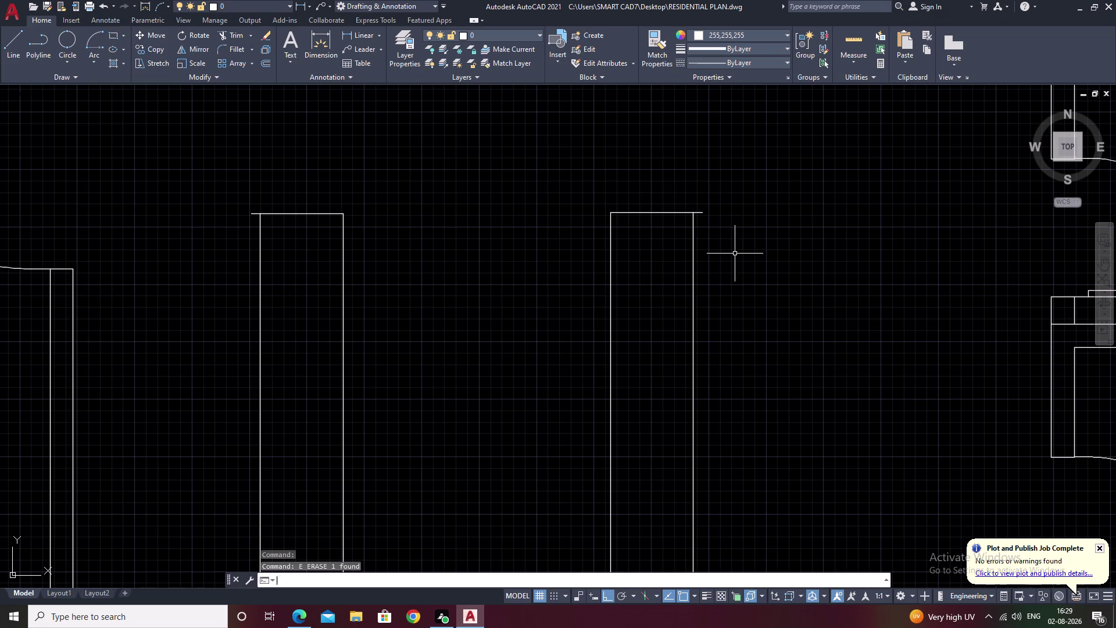
key(space)
Offset the counter's right arm and left sides outward by a distance of 5.
text(5)
key(space)
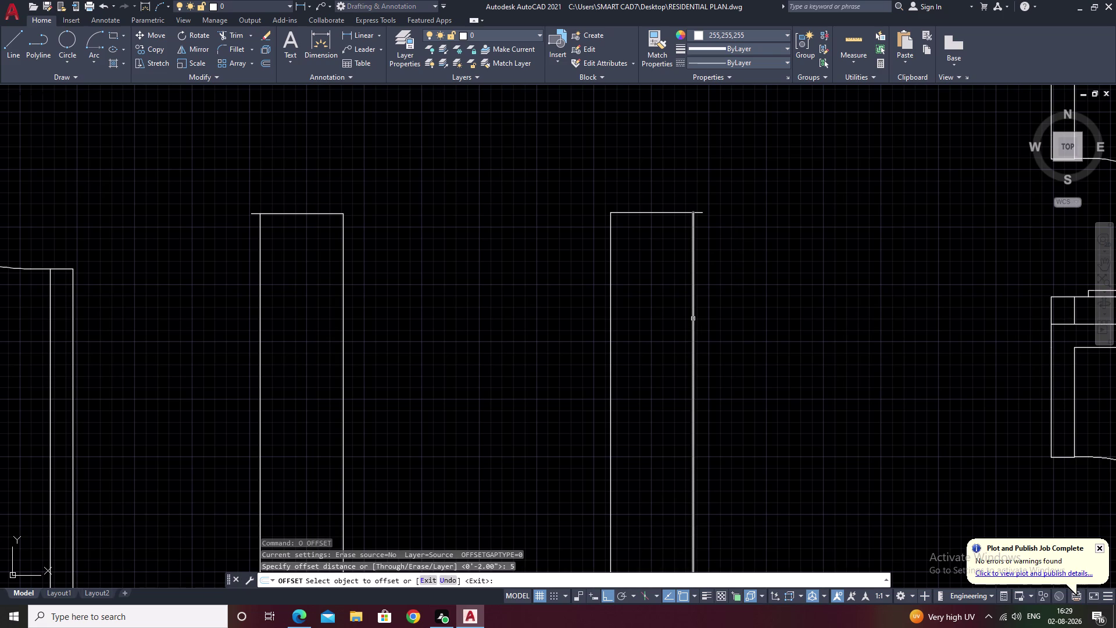
click(694, 319)
click(776, 321)
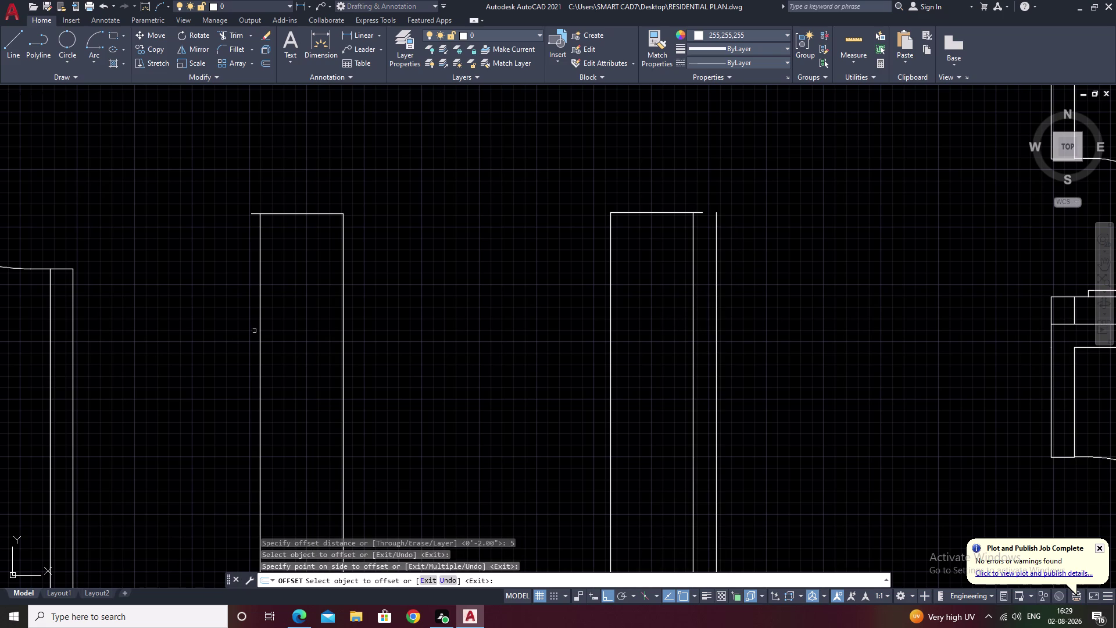
click(258, 328)
click(259, 327)
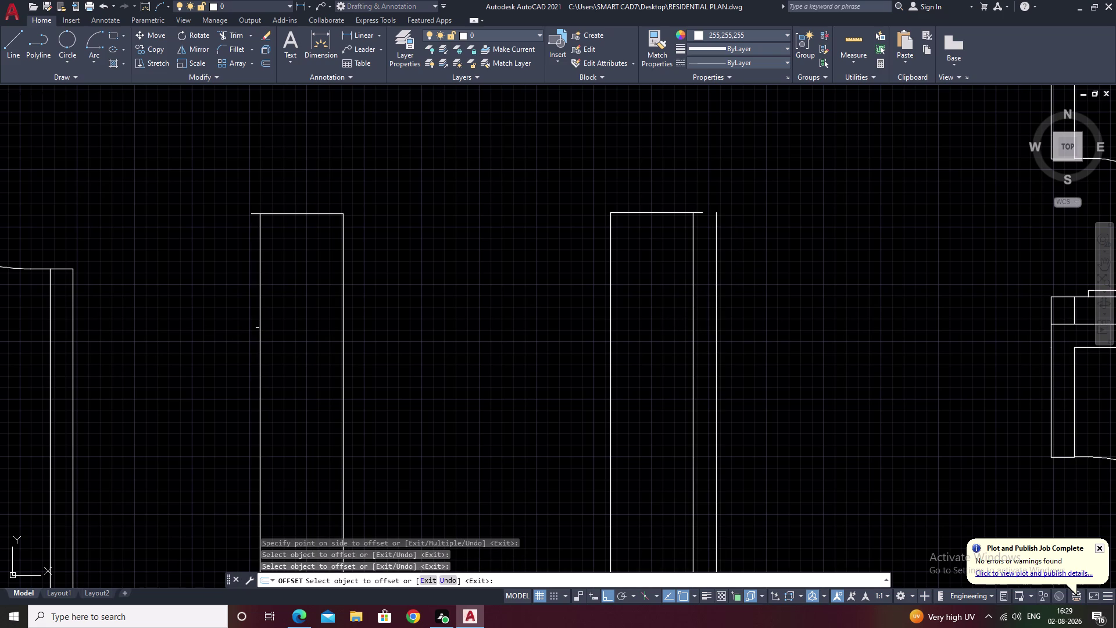
click(258, 327)
click(259, 326)
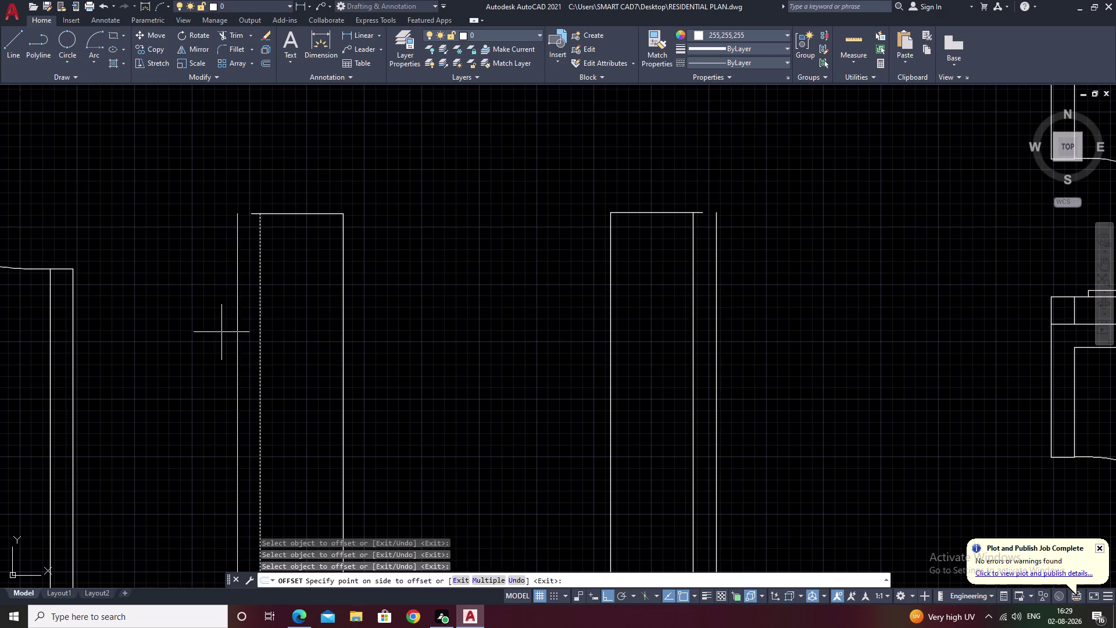
click(222, 332)
Offset the lower-left chamfer, bottom edge and lower-right chamfer outward, then end offsetting.
scroll(down, 3)
middle_drag(208, 336, 279, 279)
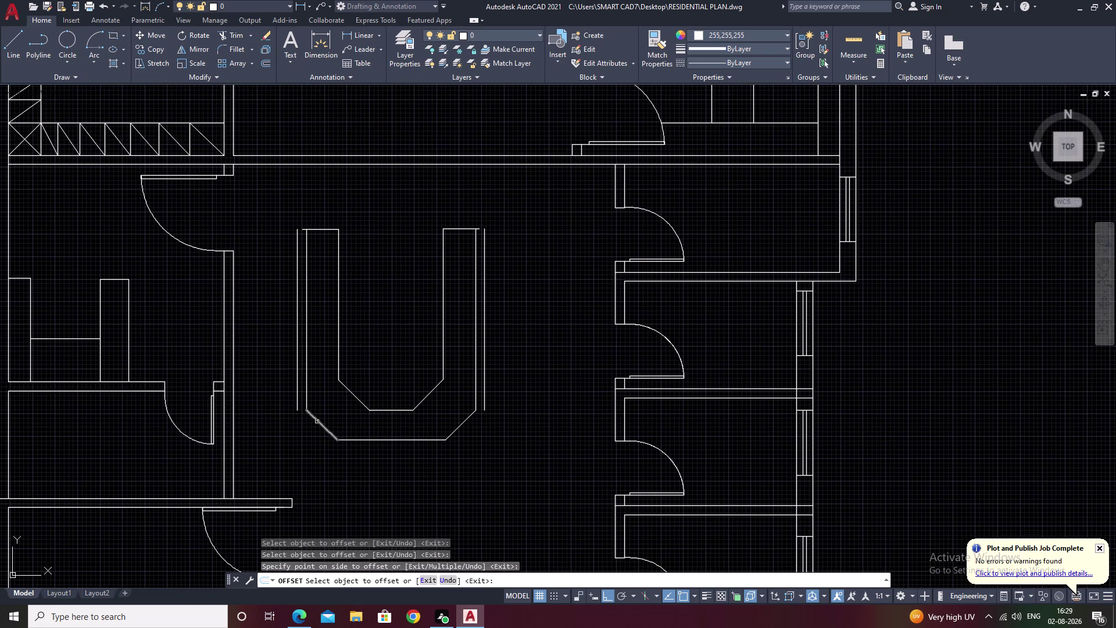
click(317, 421)
click(306, 452)
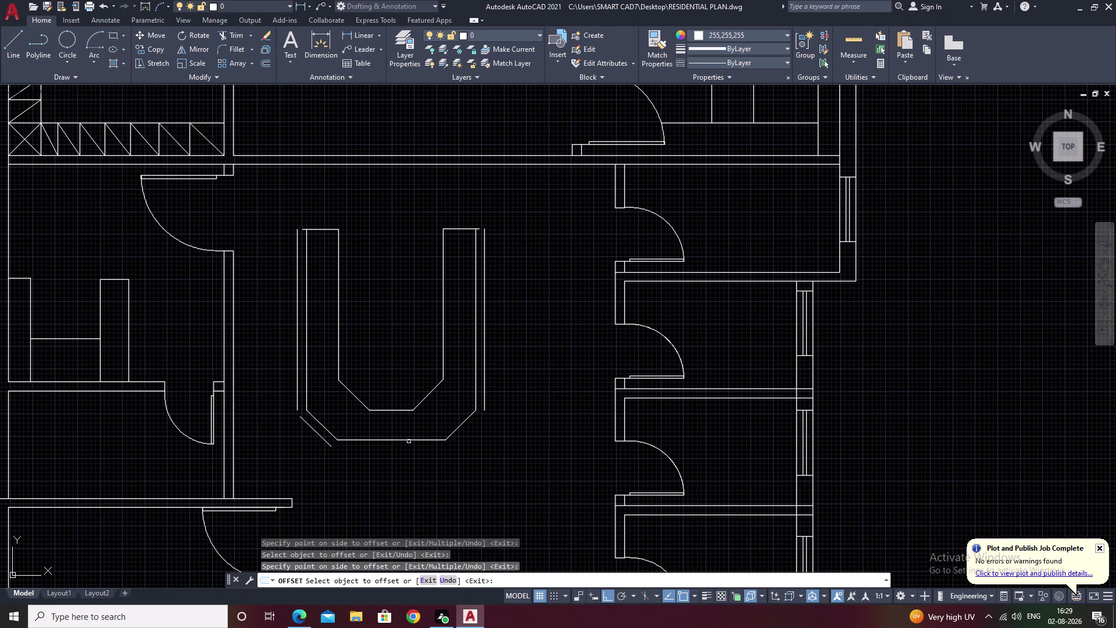
click(409, 440)
click(404, 461)
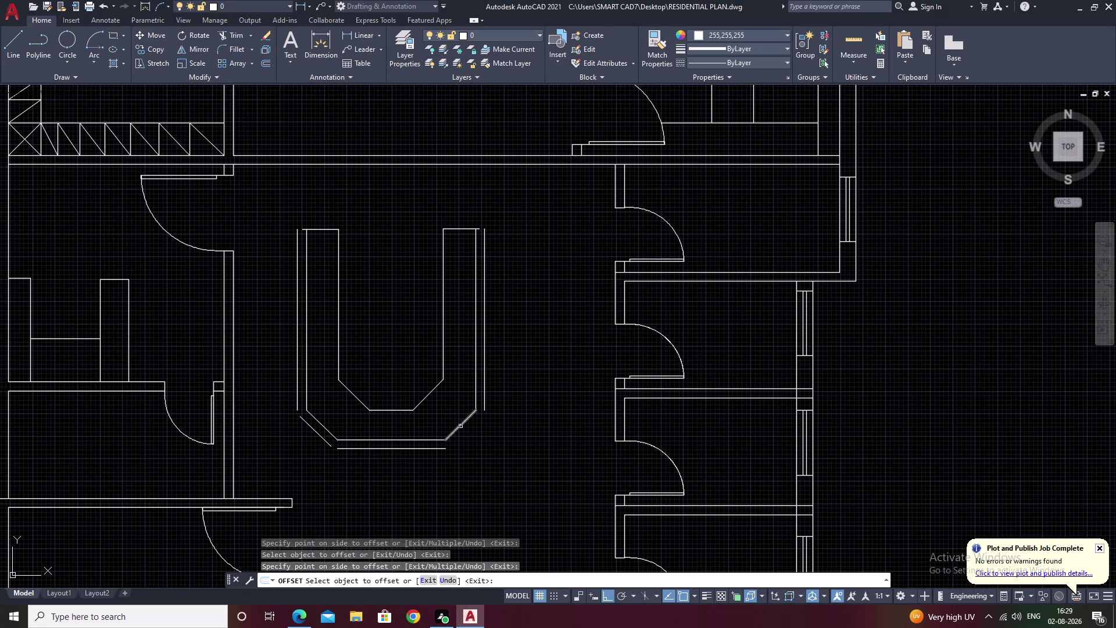
click(460, 425)
click(484, 444)
scroll(down, 3)
middle_drag(494, 432, 549, 414)
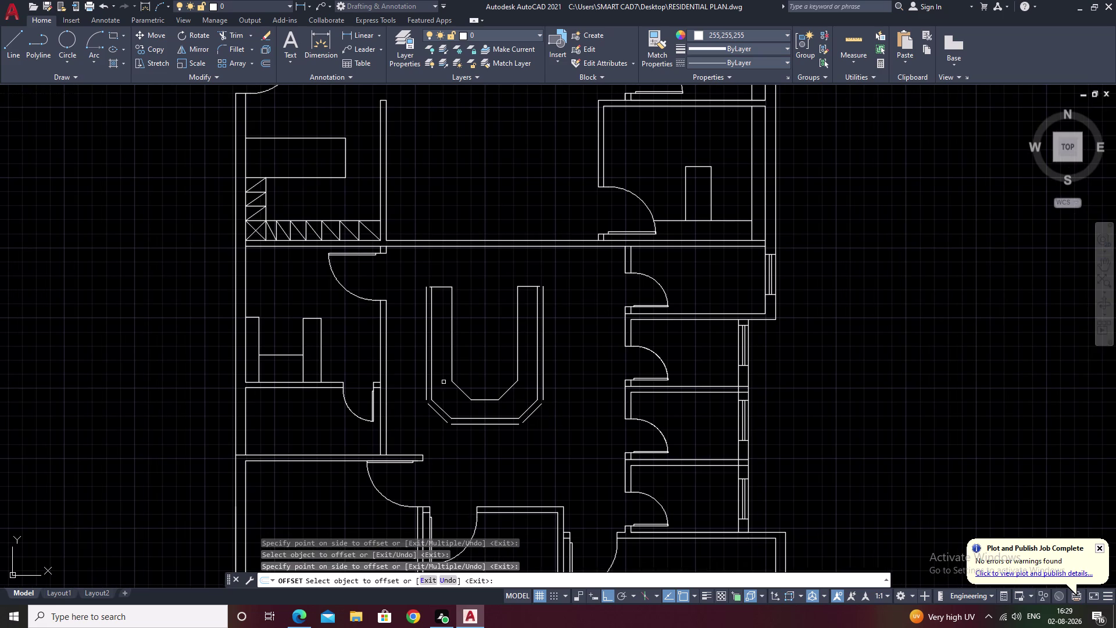
key(Escape)
middle_drag(449, 377, 521, 358)
scroll(up, 3)
scroll(up, 3)
middle_drag(518, 399, 557, 390)
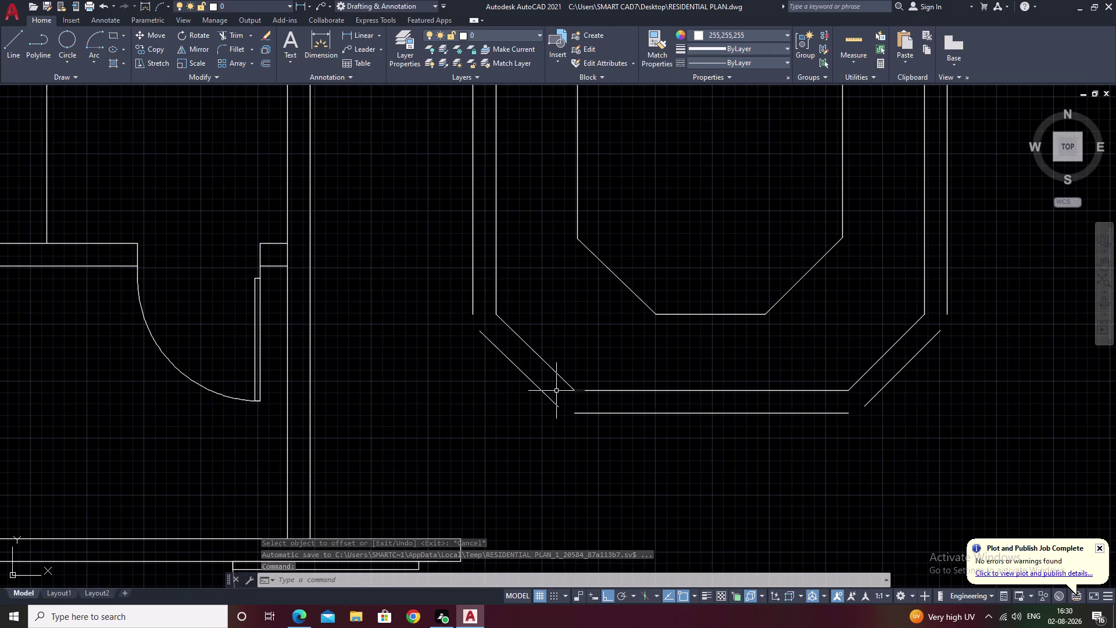
Attempt to join the outer lower-left chamfer line with the outer left side.
text(j)
key(space)
click(523, 375)
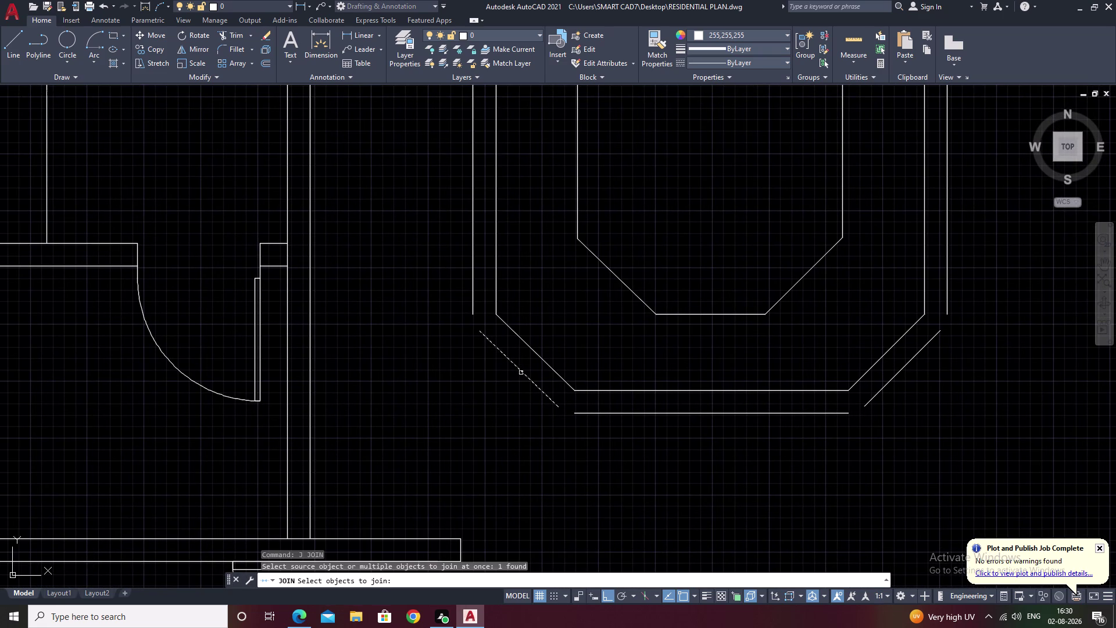
click(472, 292)
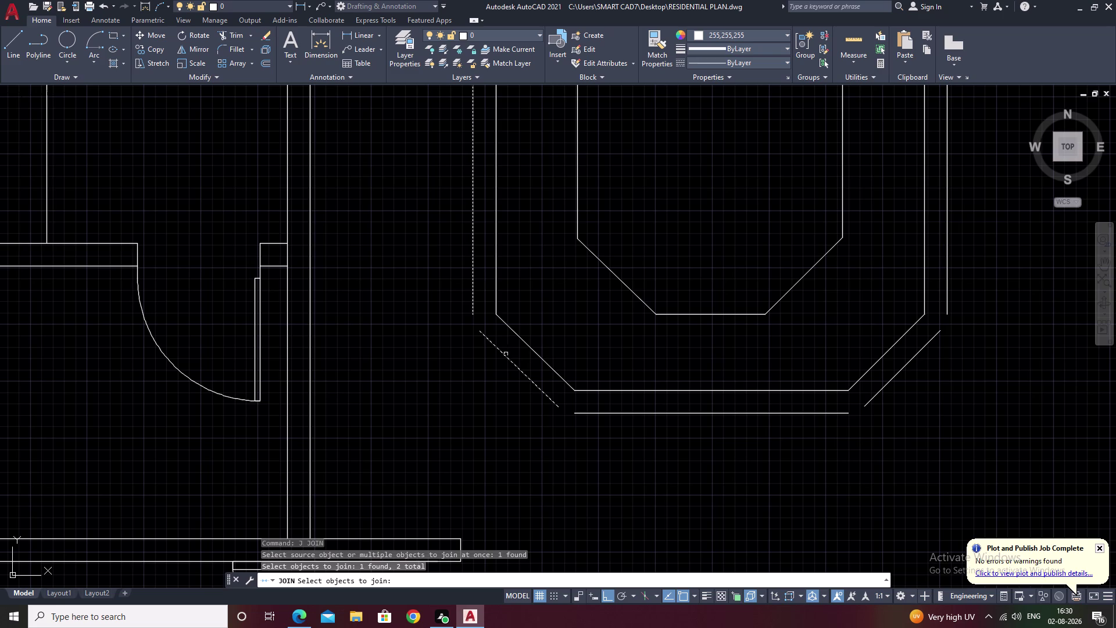
right_click(504, 397)
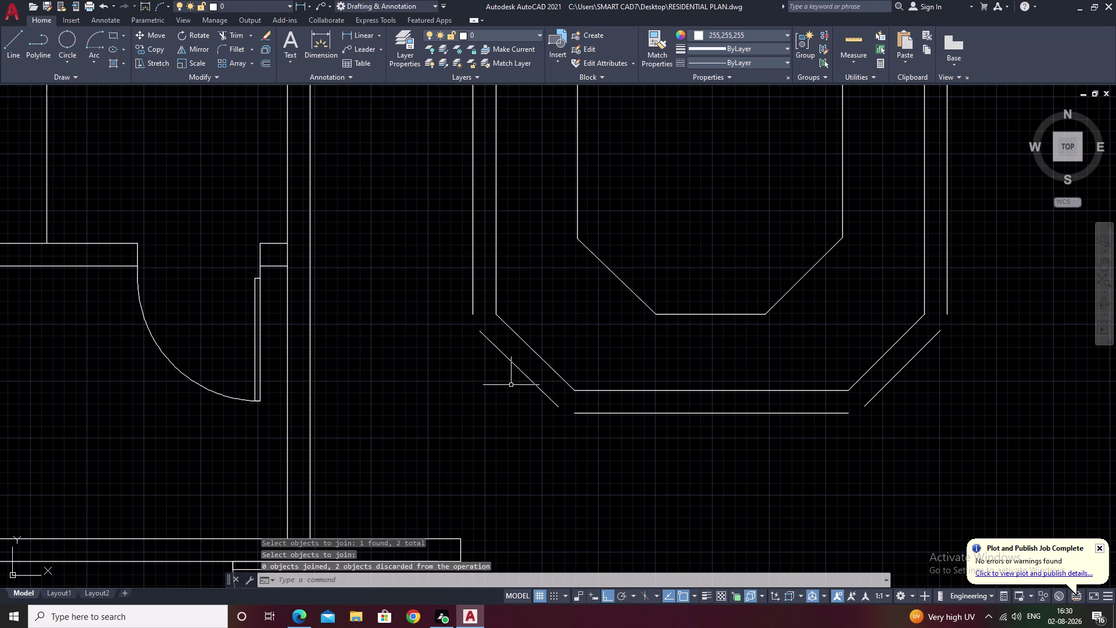
key(Escape)
Extend the outer lower-left chamfer to the left side and fence-trim its overshoot.
text(ex)
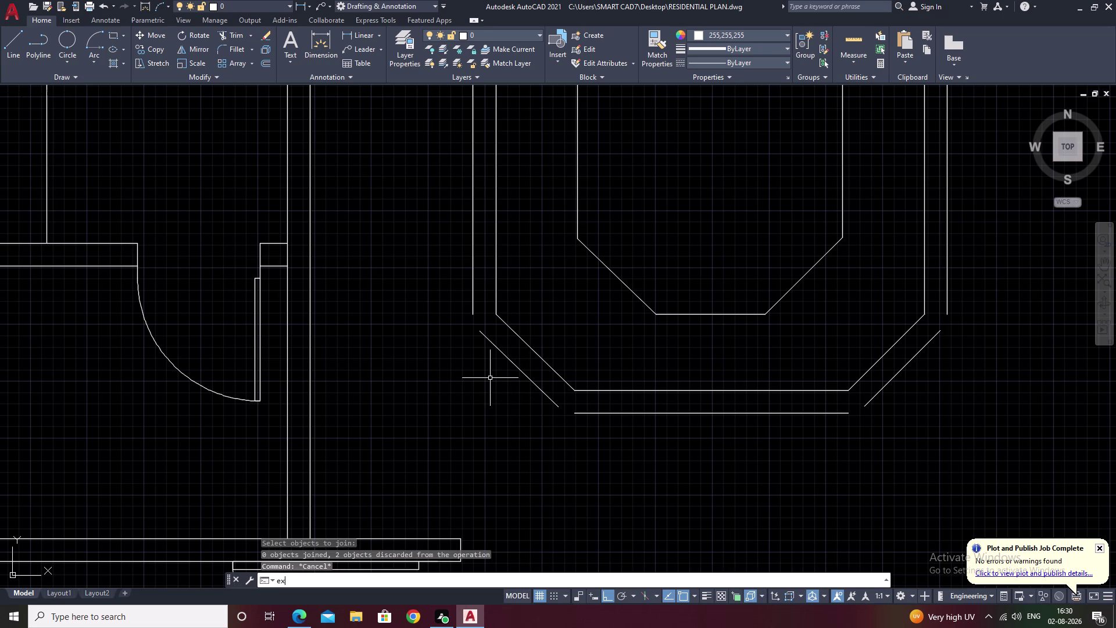
key(space)
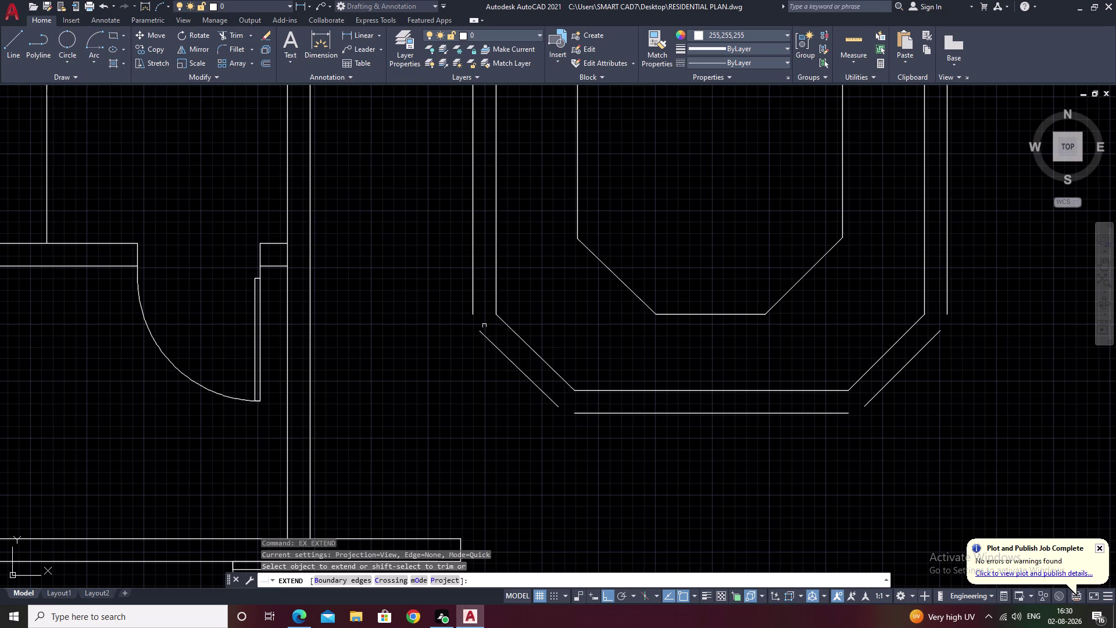
click(495, 349)
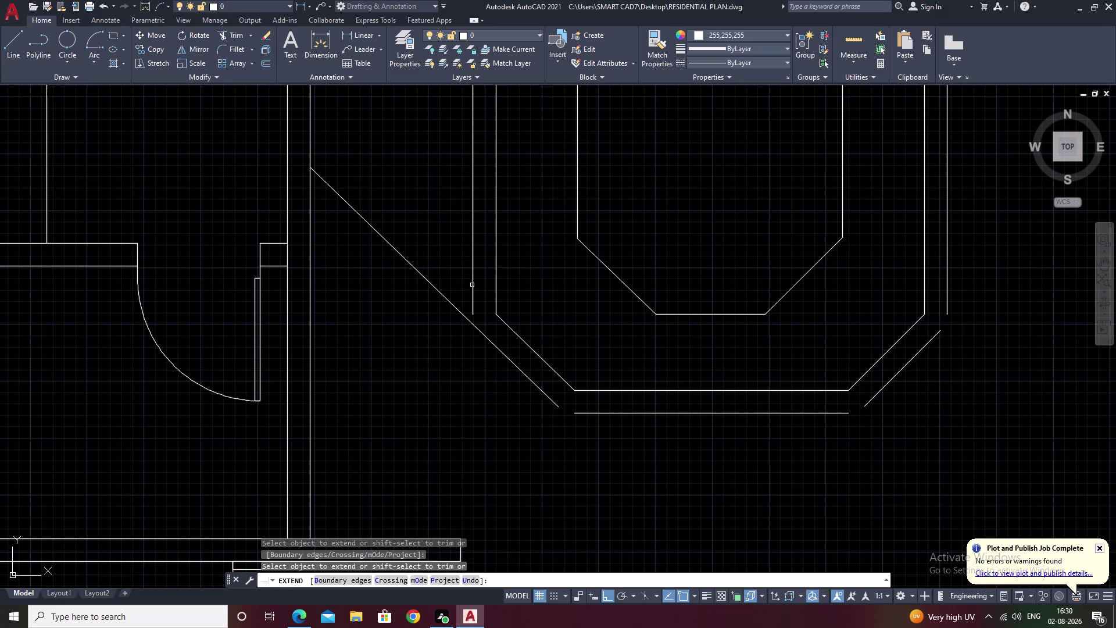
click(473, 283)
key(Escape)
key(Escape)
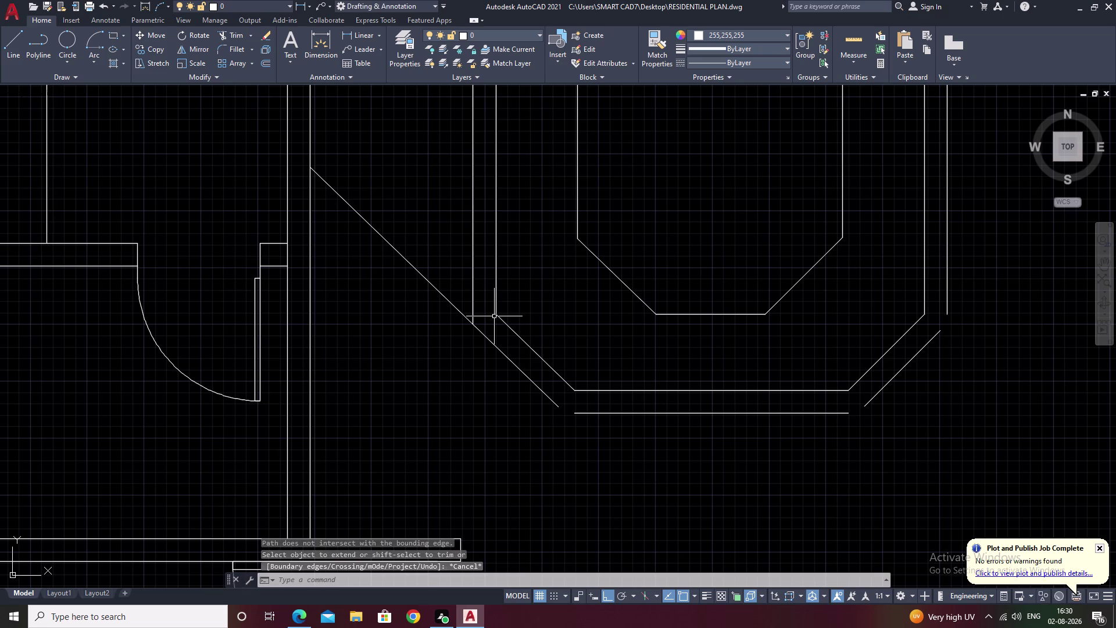
text(tr)
key(space)
drag(445, 280, 456, 350)
Extend the outer bottom edge, both lower chamfers and the outer right side to meet.
scroll(down, 3)
middle_drag(460, 370, 440, 365)
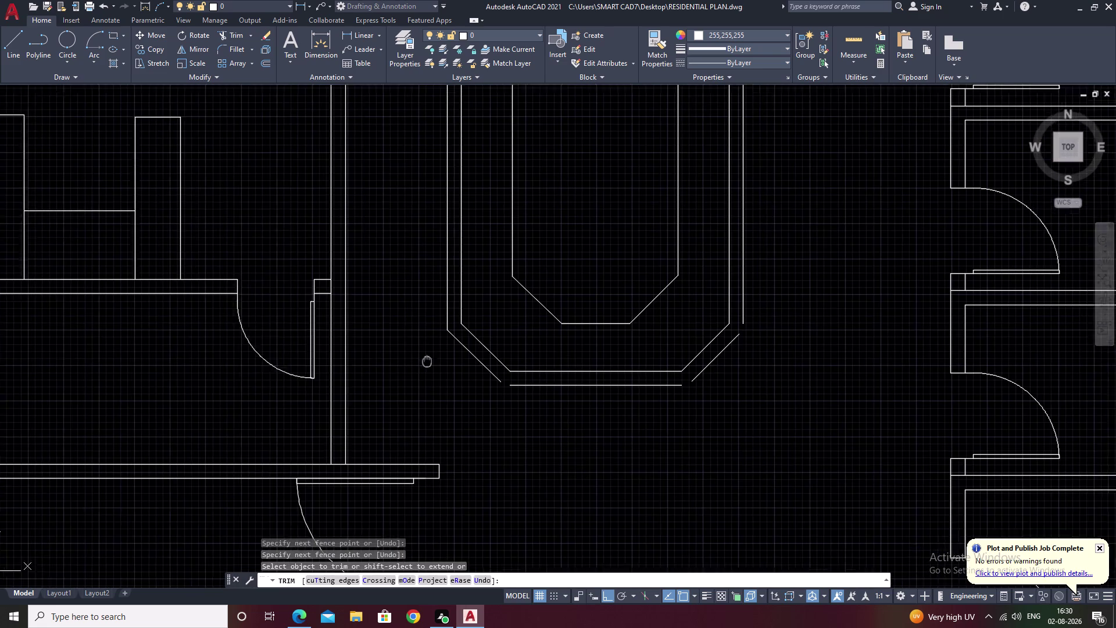
middle_drag(440, 366, 404, 353)
middle_drag(512, 379, 474, 380)
key(Escape)
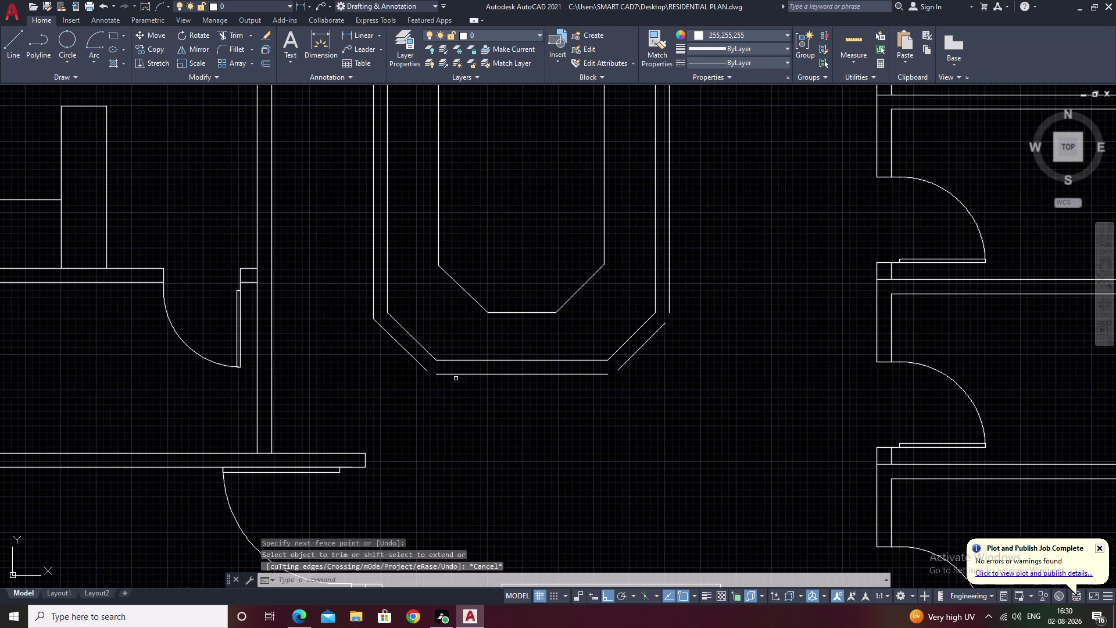
text(ex)
key(space)
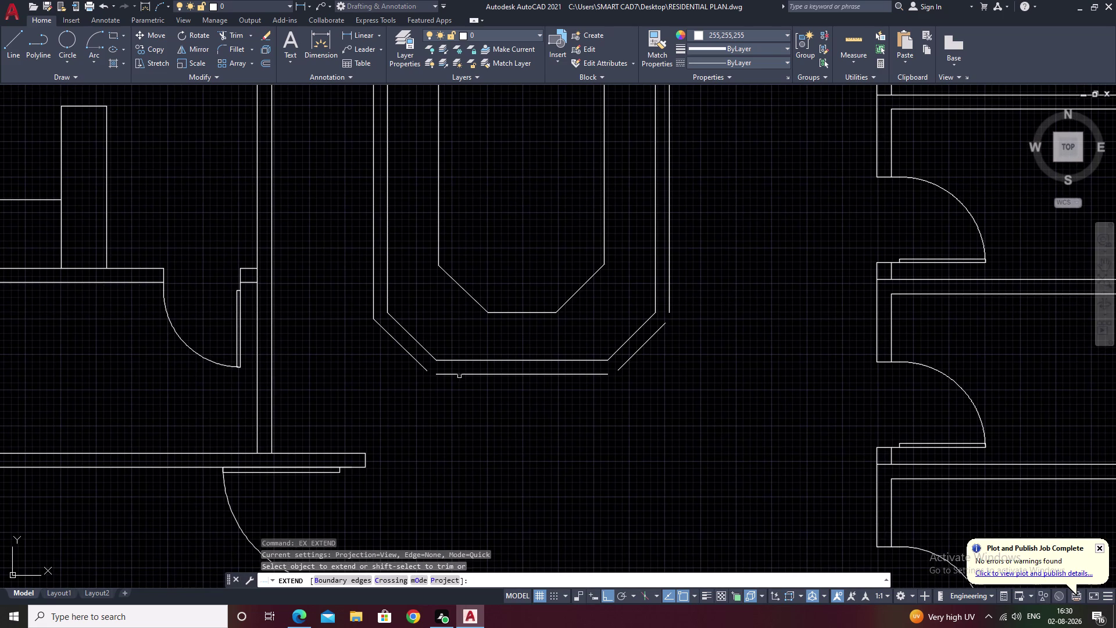
click(460, 374)
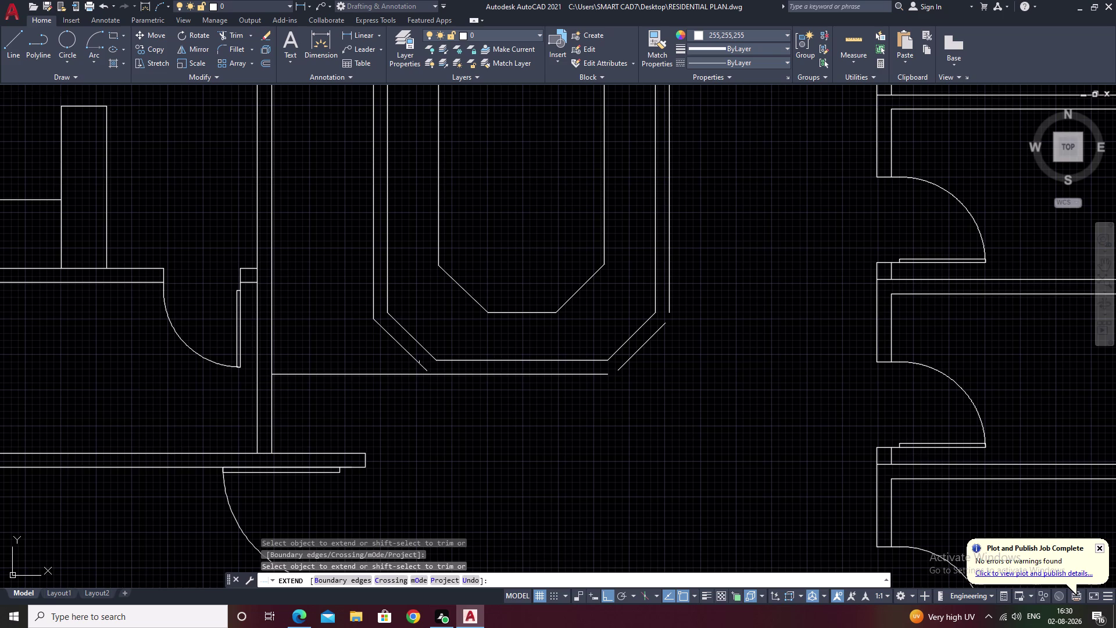
click(422, 364)
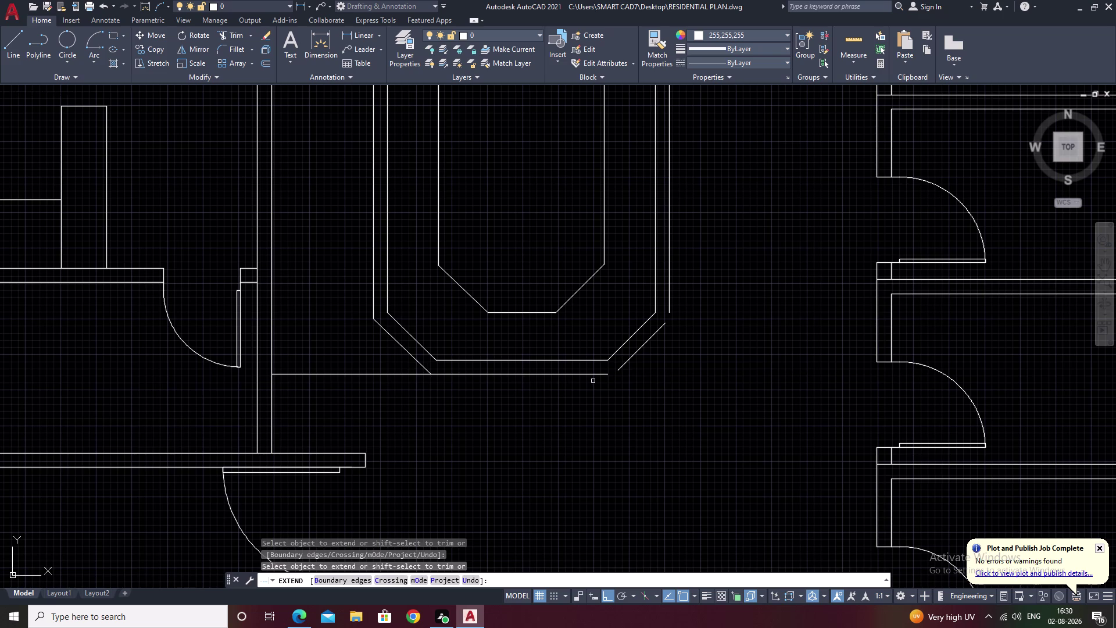
click(599, 375)
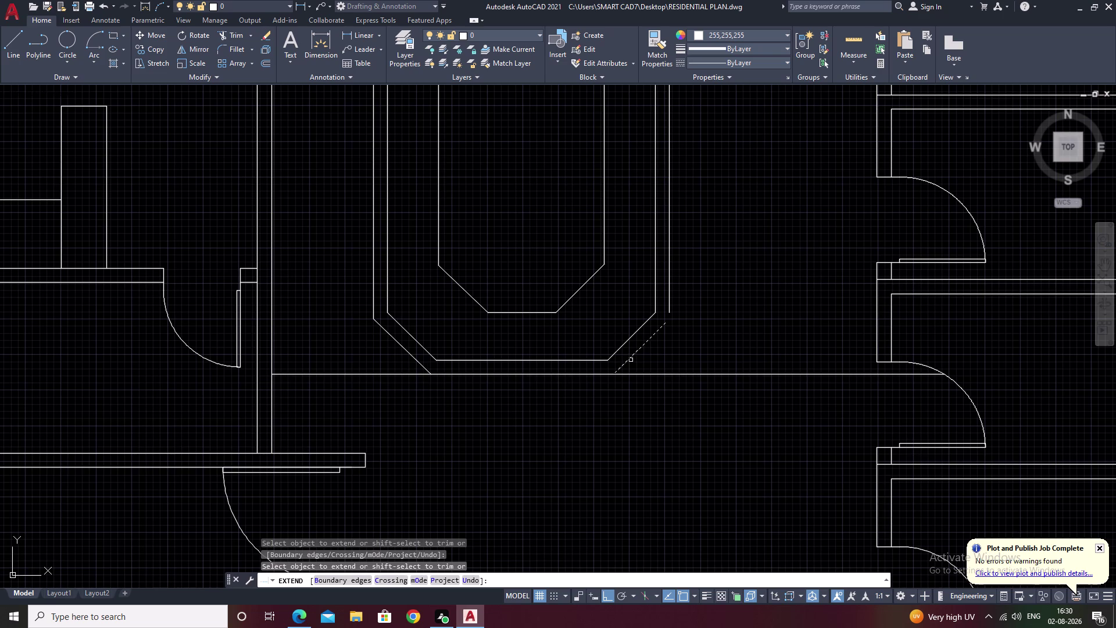
click(631, 360)
click(669, 294)
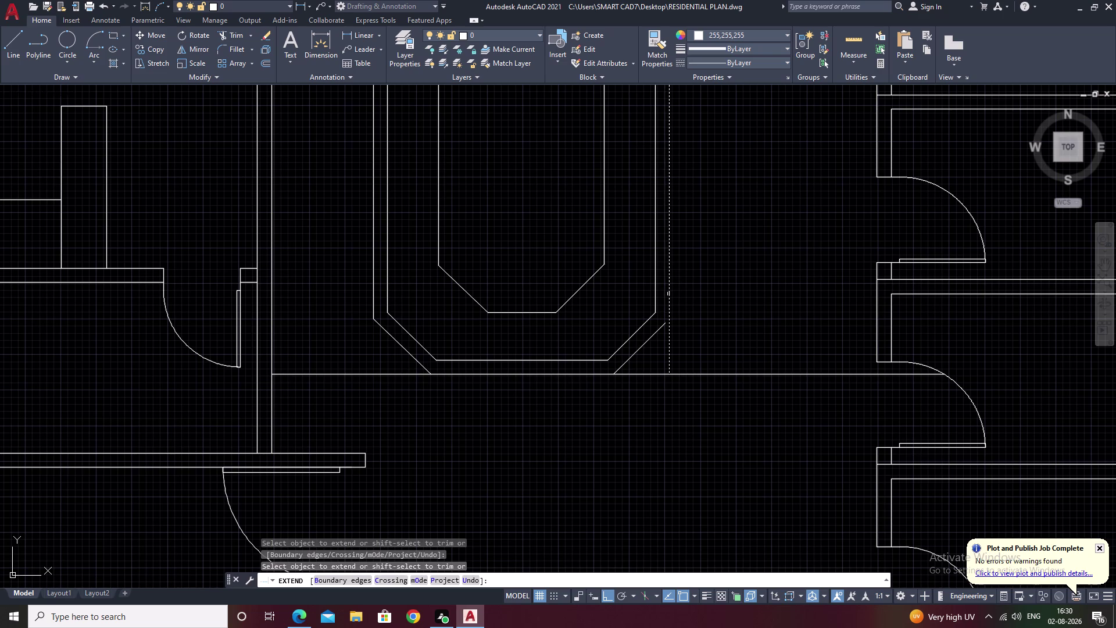
click(662, 327)
key(Escape)
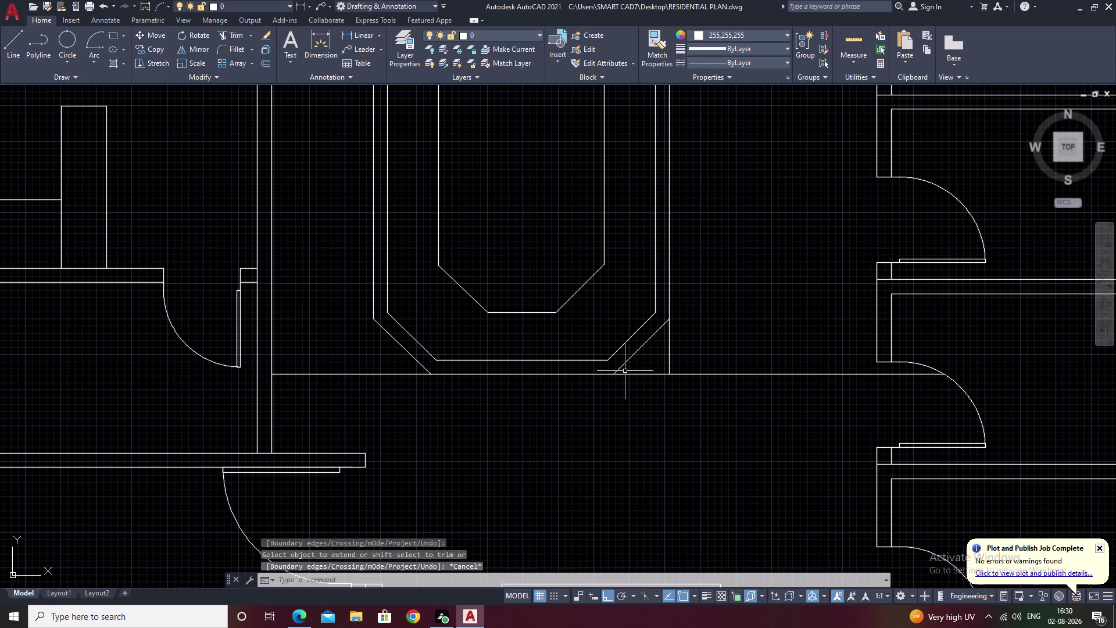
Fence-trim the overshooting line ends at both lower corners of the counter.
text(tr)
key(space)
drag(717, 336, 646, 399)
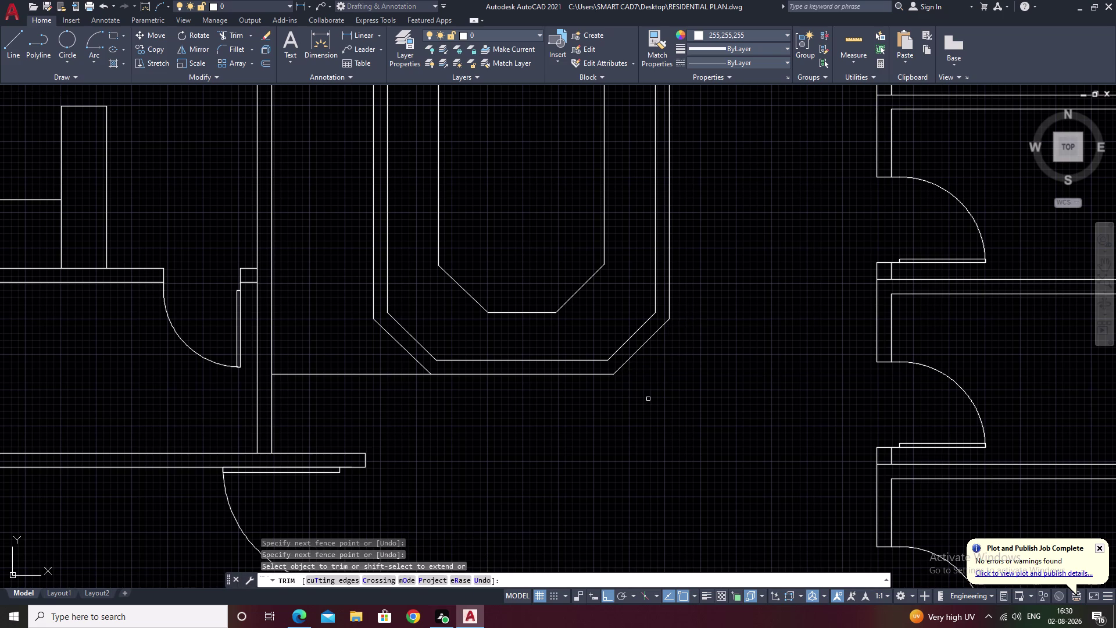
middle_drag(564, 394, 730, 401)
drag(518, 362, 655, 437)
scroll(down, 3)
middle_drag(679, 439, 680, 451)
scroll(up, 3)
middle_drag(712, 356, 732, 376)
key(Escape)
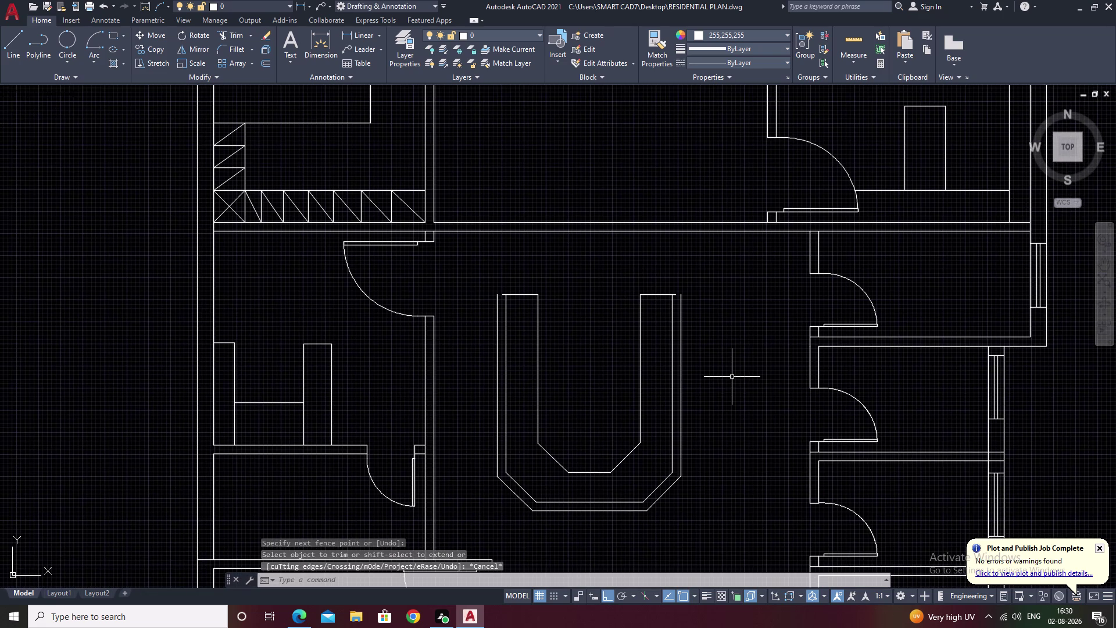
Pan to the tops of the counter arms, cancelling a brief Extend attempt.
scroll(up, 3)
middle_drag(529, 303, 660, 299)
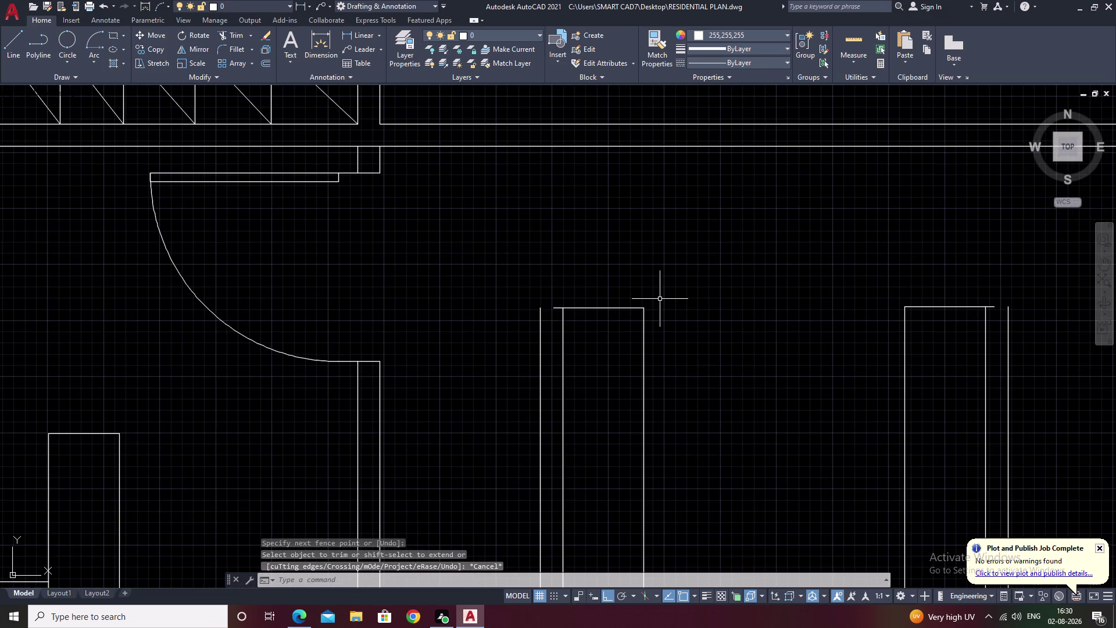
text(ex)
key(space)
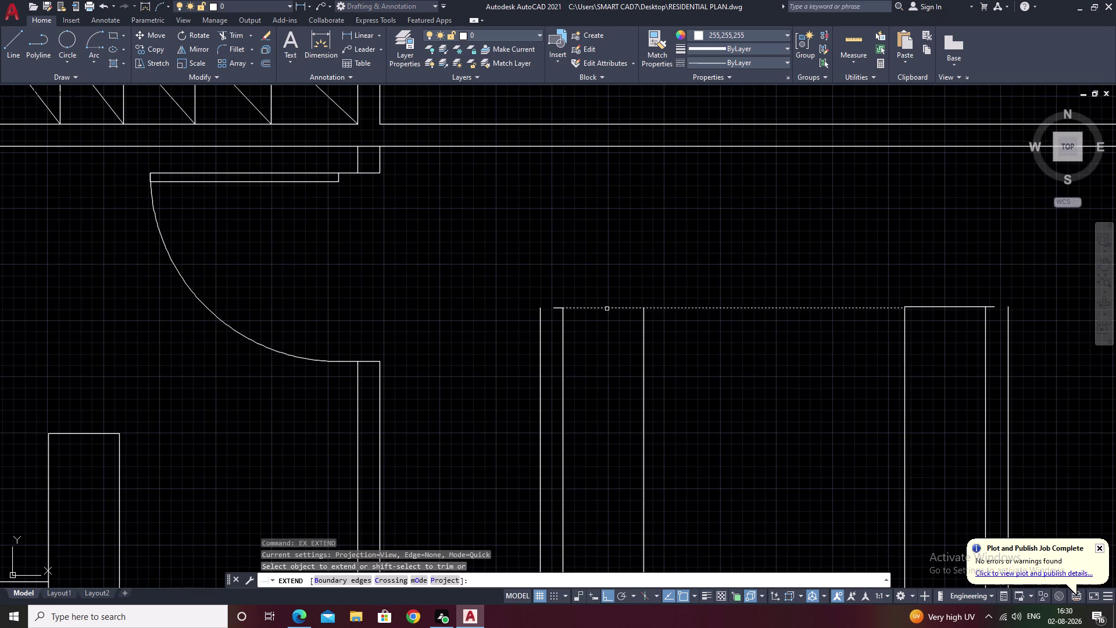
key(Escape)
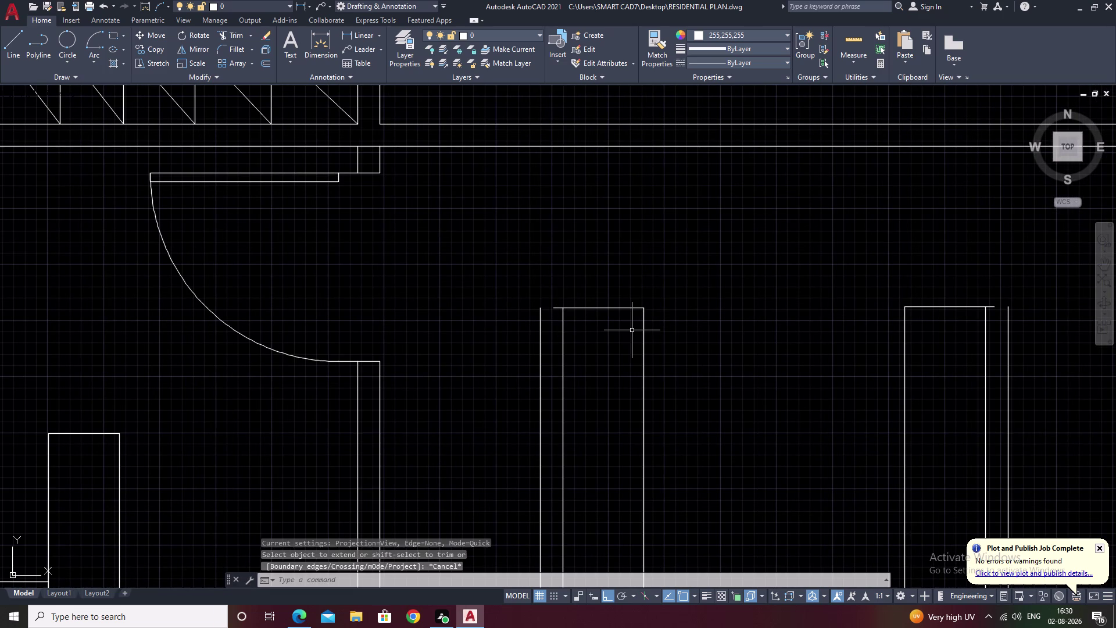
key(l)
key(space)
scroll(up, 3)
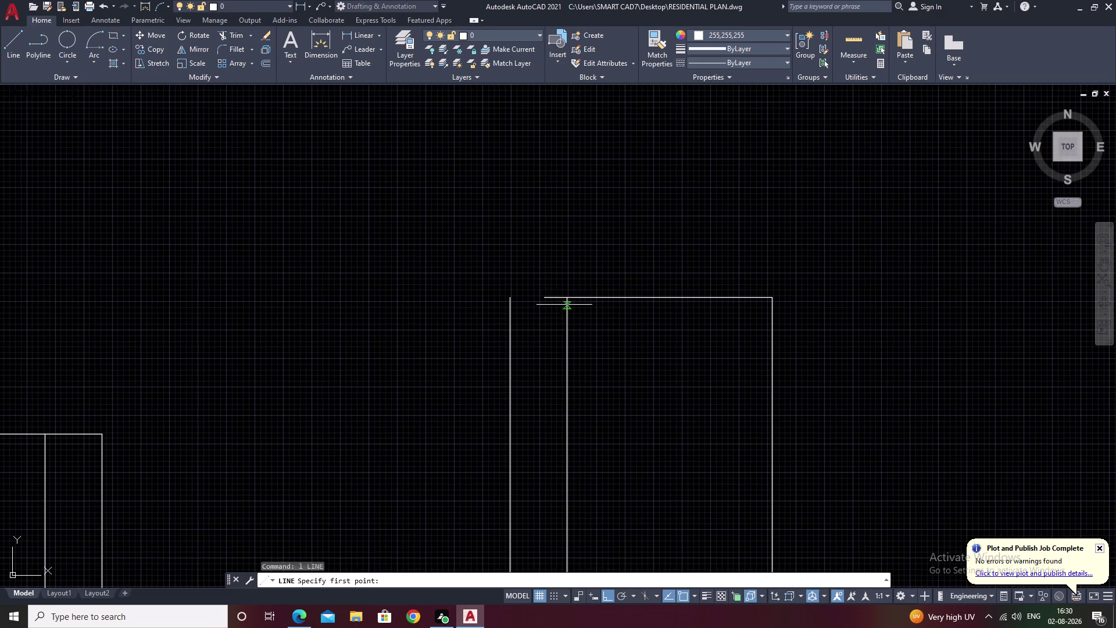
Draw a line closing the top end of the first counter arm.
click(567, 298)
click(511, 297)
key(Escape)
scroll(down, 3)
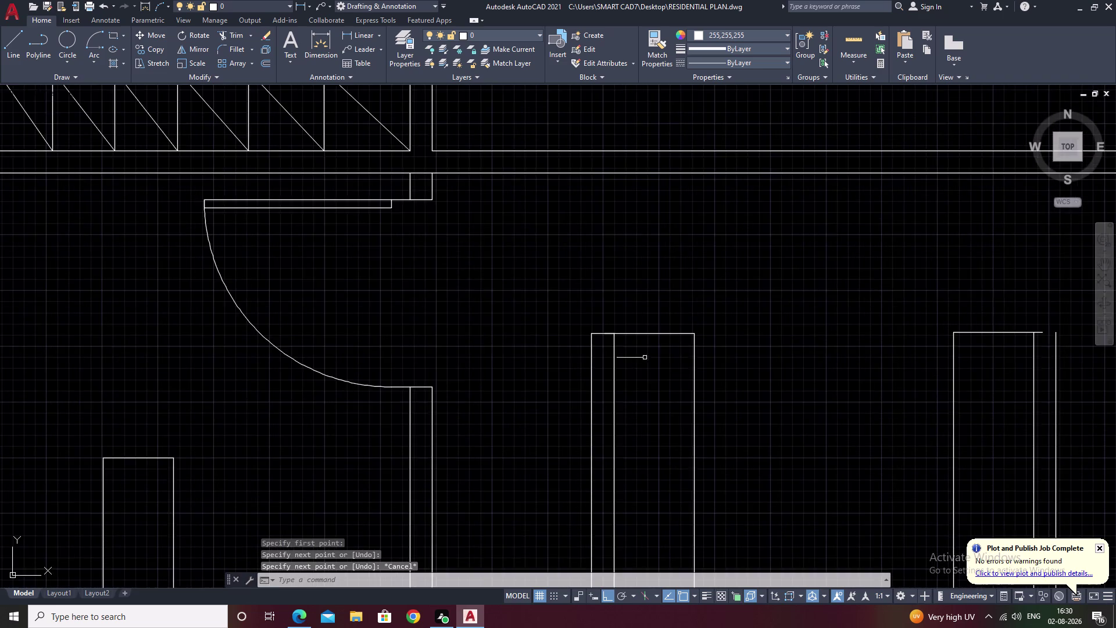
middle_drag(654, 358, 417, 376)
scroll(up, 3)
Fence-trim line ends at the other arm's top, then cancel the command.
text(t)
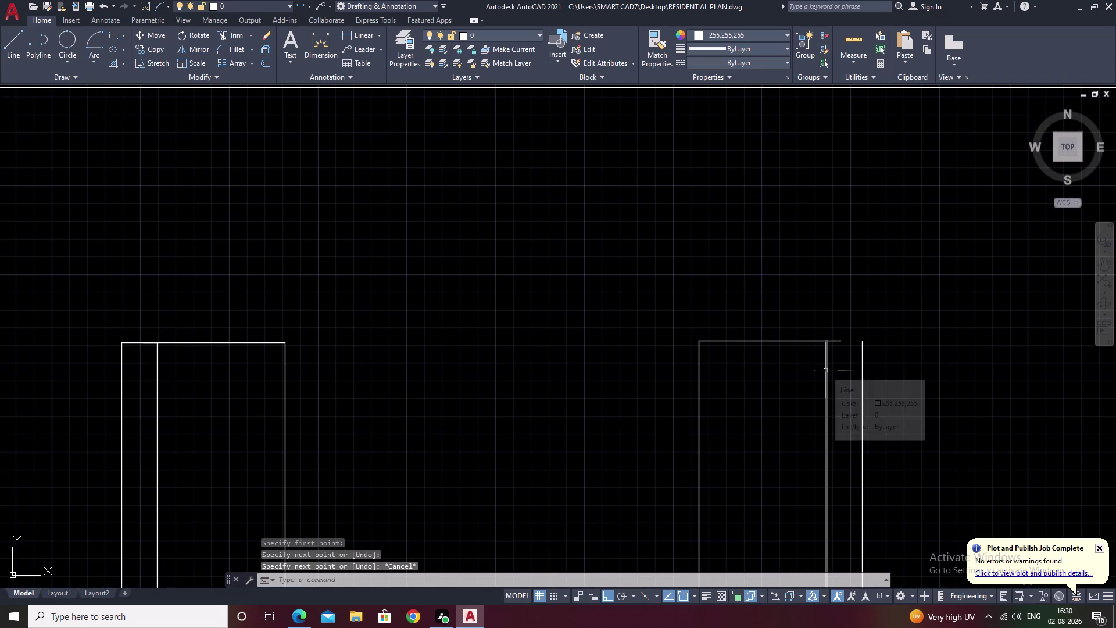
text(r)
key(space)
drag(834, 324, 837, 353)
scroll(down, 3)
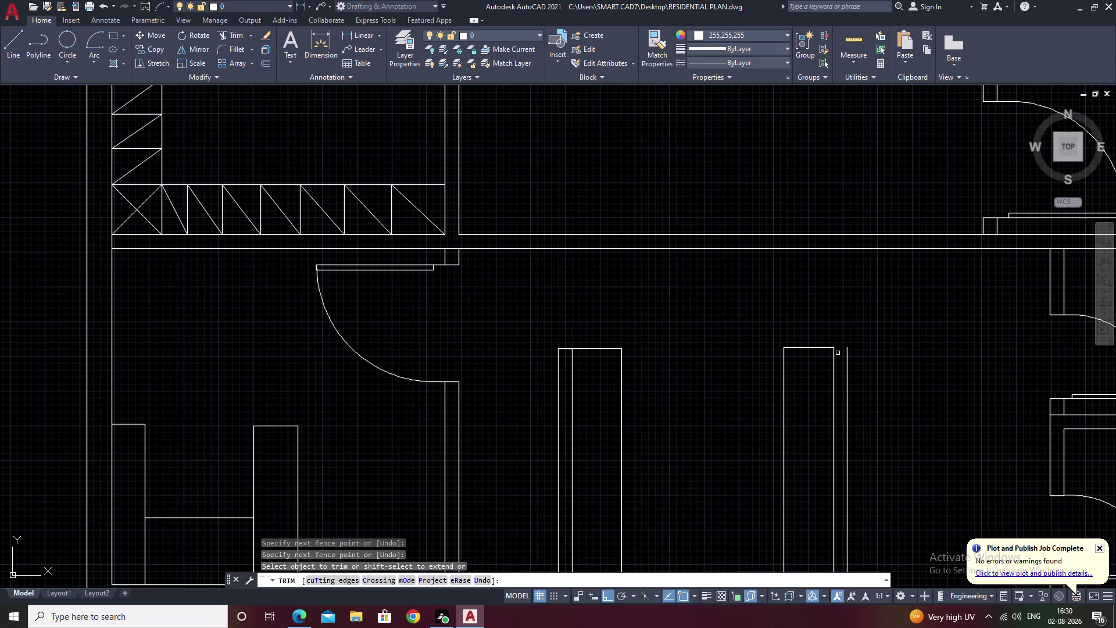
key(Escape)
key(k)
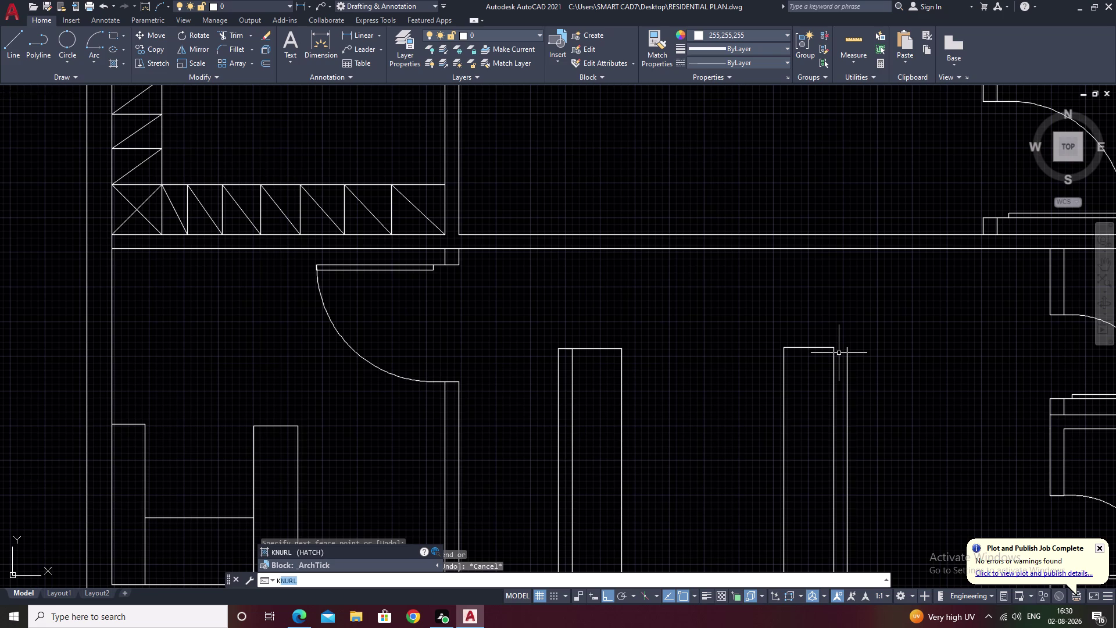
key(BackSpace)
key(BackSpace)
Draw a line closing the other counter leg's open end.
text(l)
key(space)
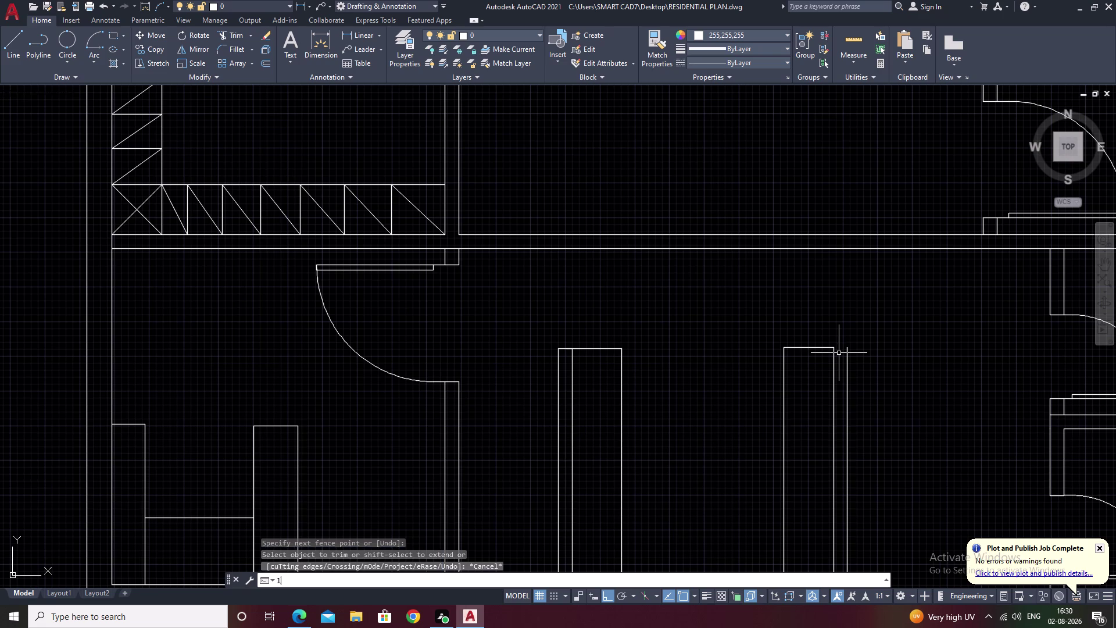
scroll(up, 3)
click(817, 339)
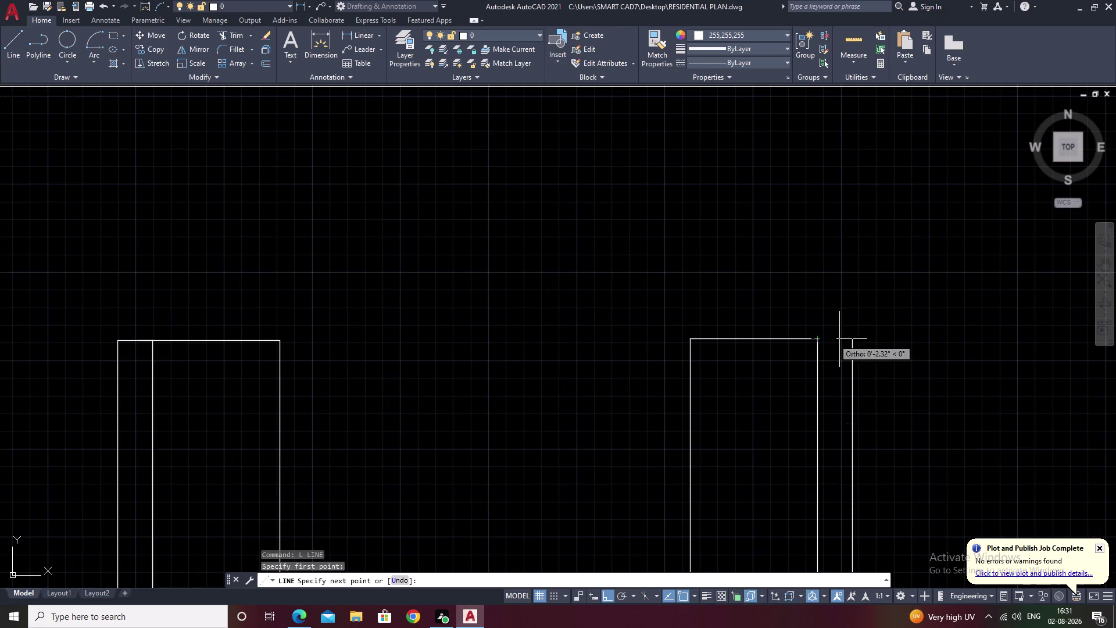
click(855, 342)
key(Escape)
Pan out to show the whole counter and begin a selection around it.
scroll(down, 3)
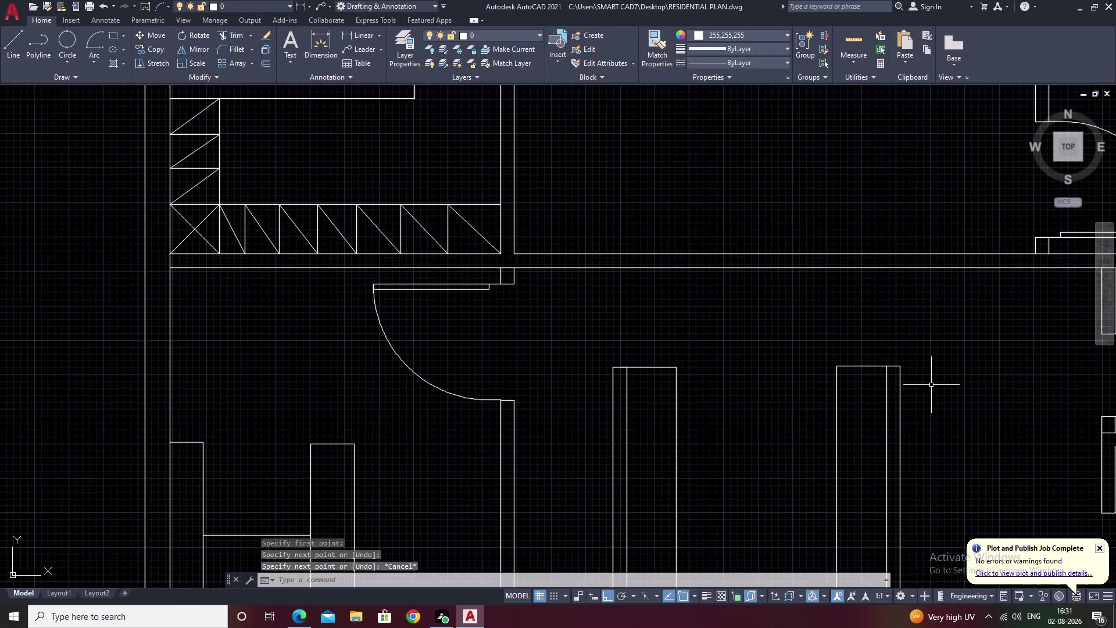
middle_drag(919, 410, 926, 374)
scroll(down, 3)
middle_drag(744, 448, 748, 391)
middle_drag(764, 452, 765, 418)
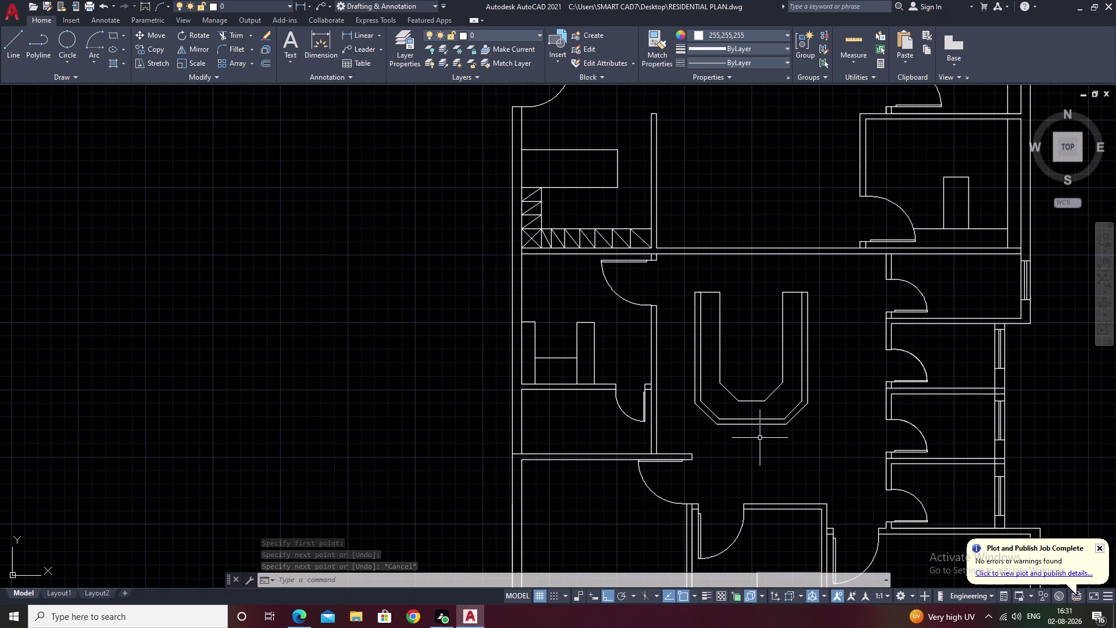
middle_drag(754, 443, 680, 435)
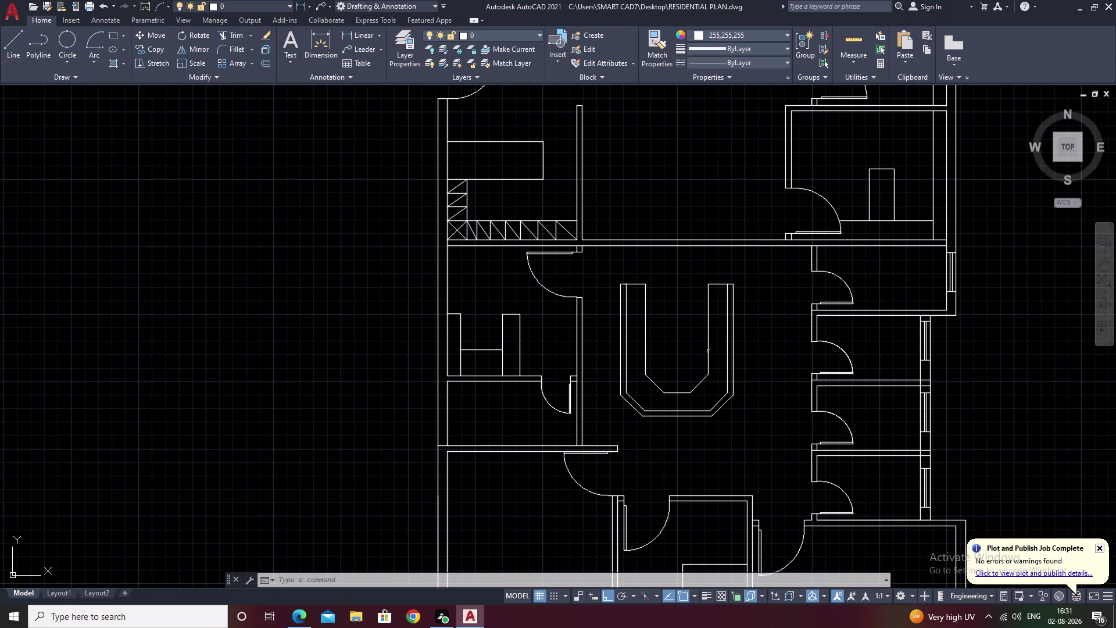
drag(736, 282, 690, 428)
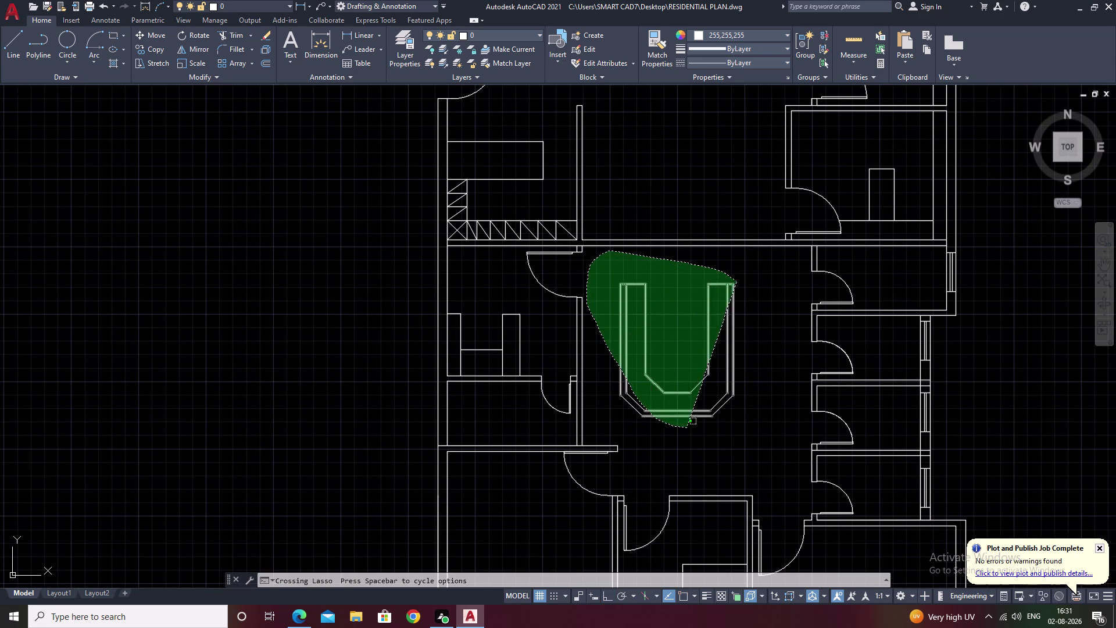
Select all counter lines and MOVE them slightly to the right.
drag(690, 427, 712, 428)
text(m)
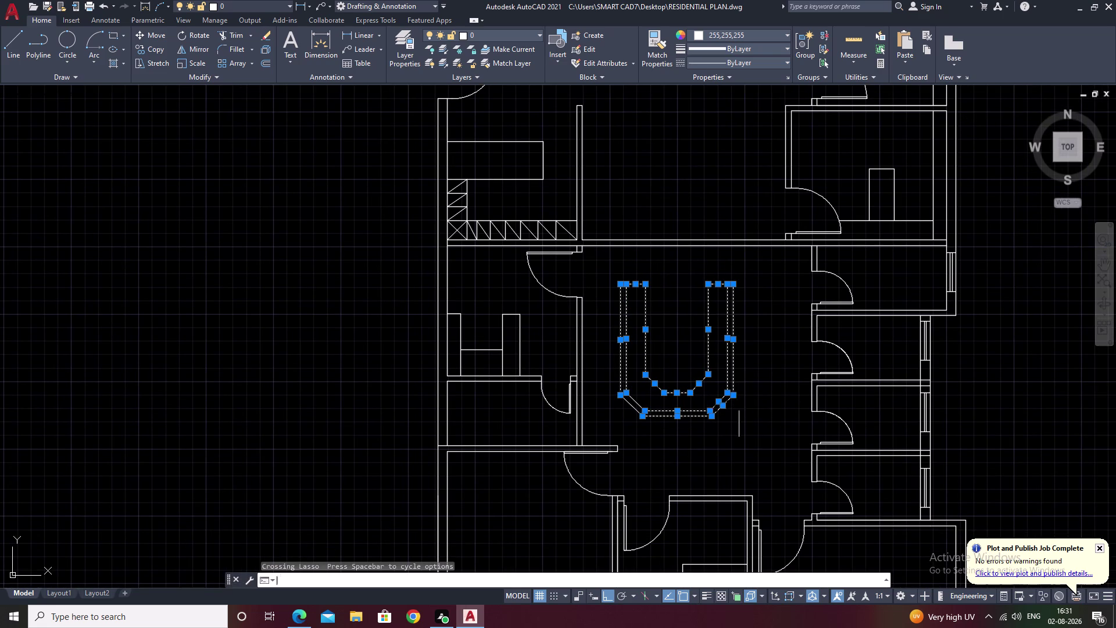
key(space)
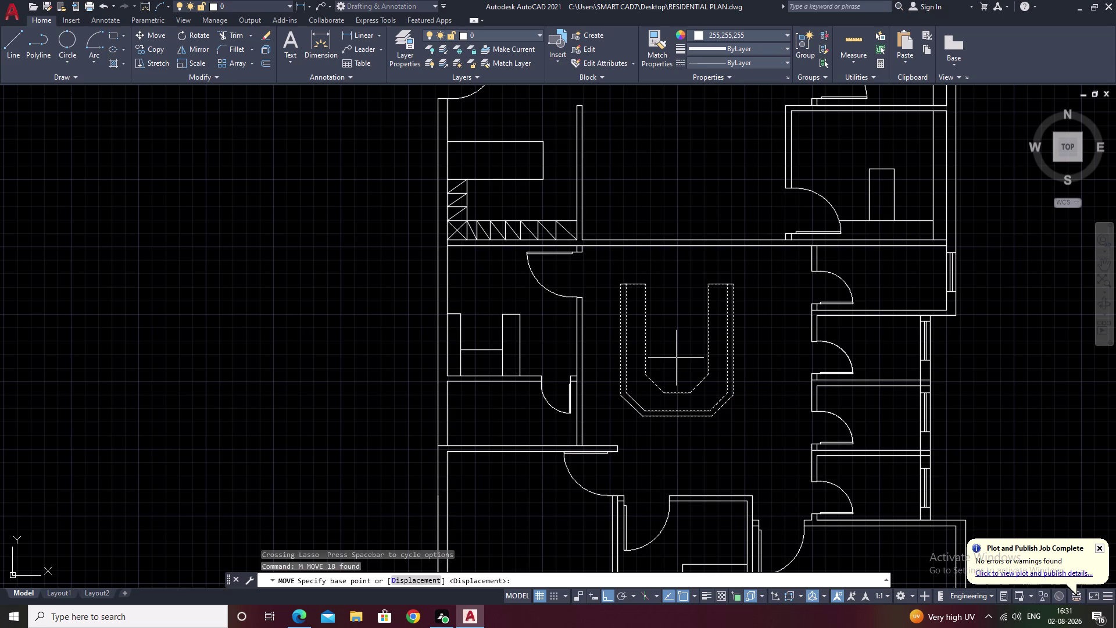
key(Escape)
scroll(up, 3)
drag(771, 209, 594, 228)
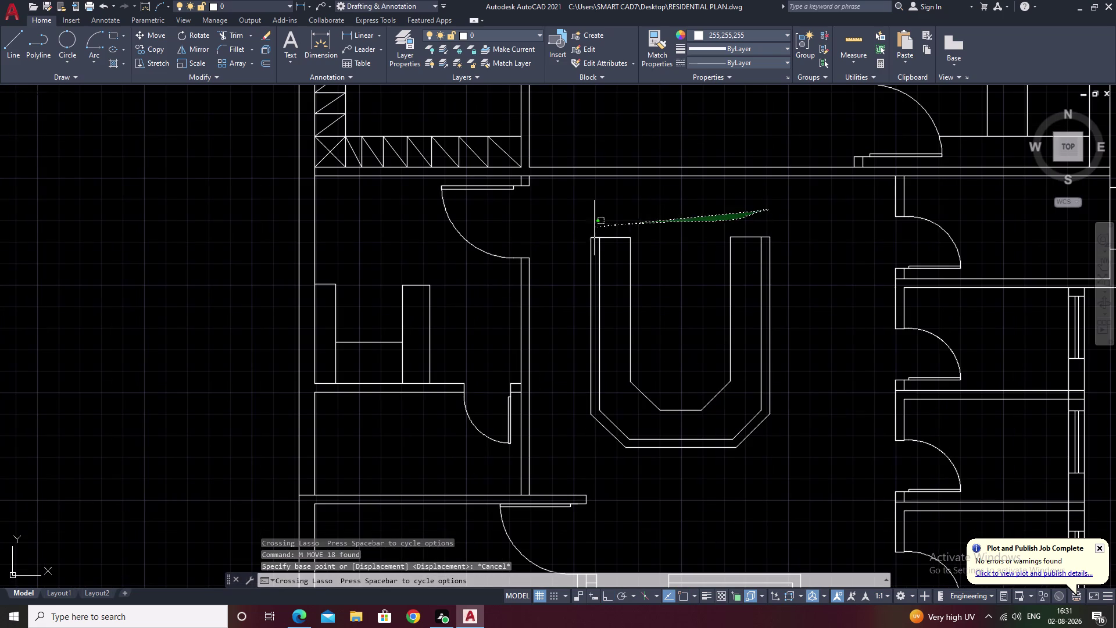
drag(595, 228, 814, 393)
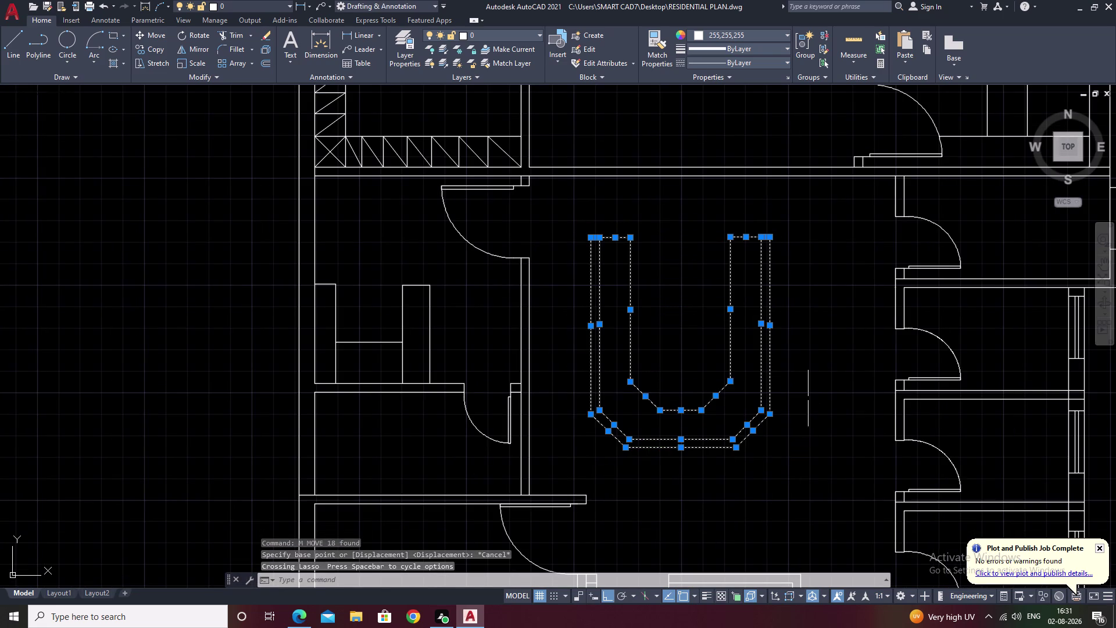
text(m)
key(space)
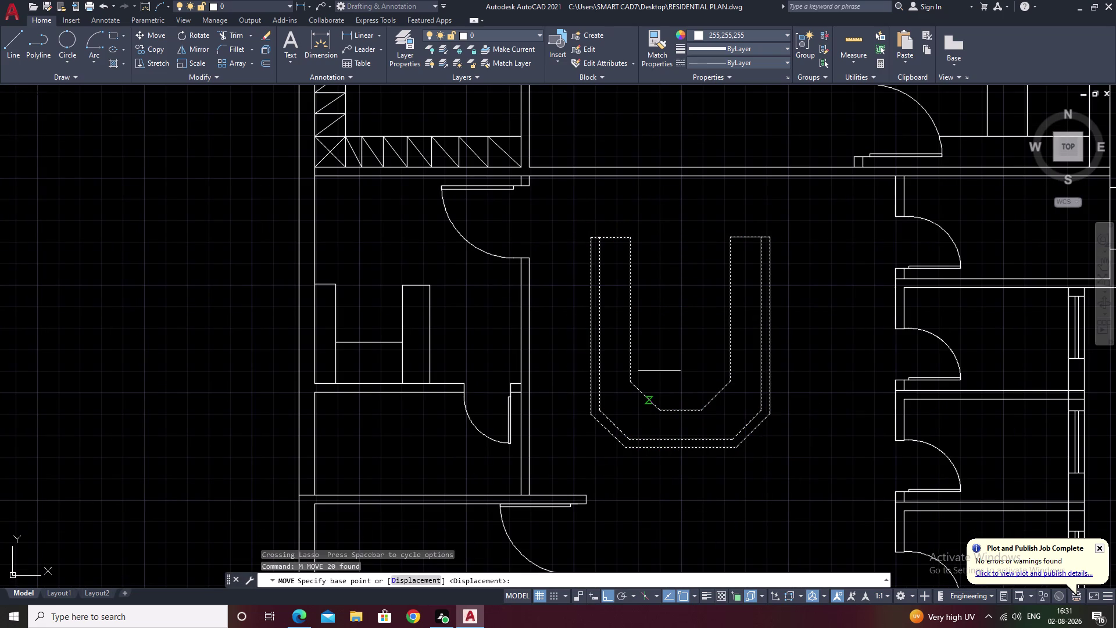
click(634, 236)
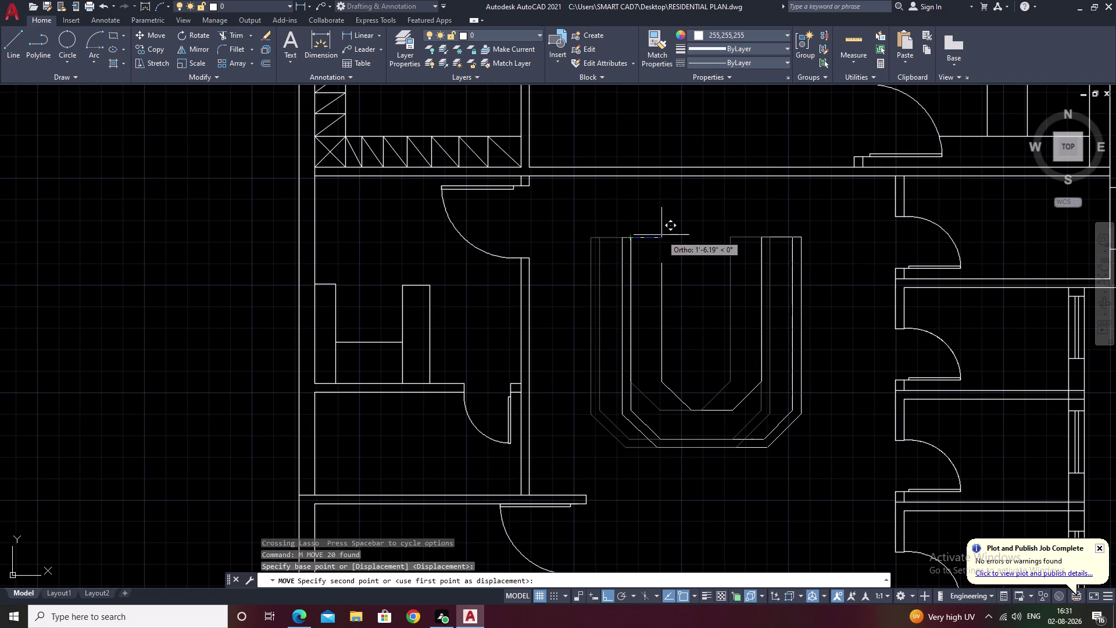
click(661, 235)
Pan around the plan to check the moved counter and reselect its lines.
middle_drag(721, 364, 716, 399)
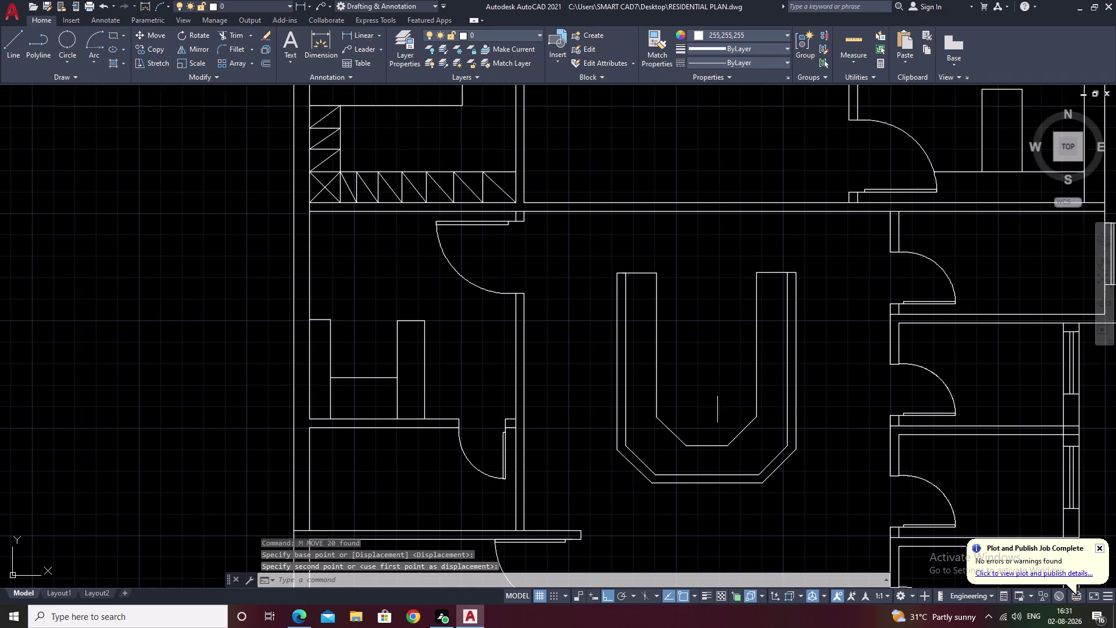
scroll(down, 3)
middle_drag(721, 434, 723, 345)
middle_drag(743, 424, 742, 382)
middle_click(739, 333)
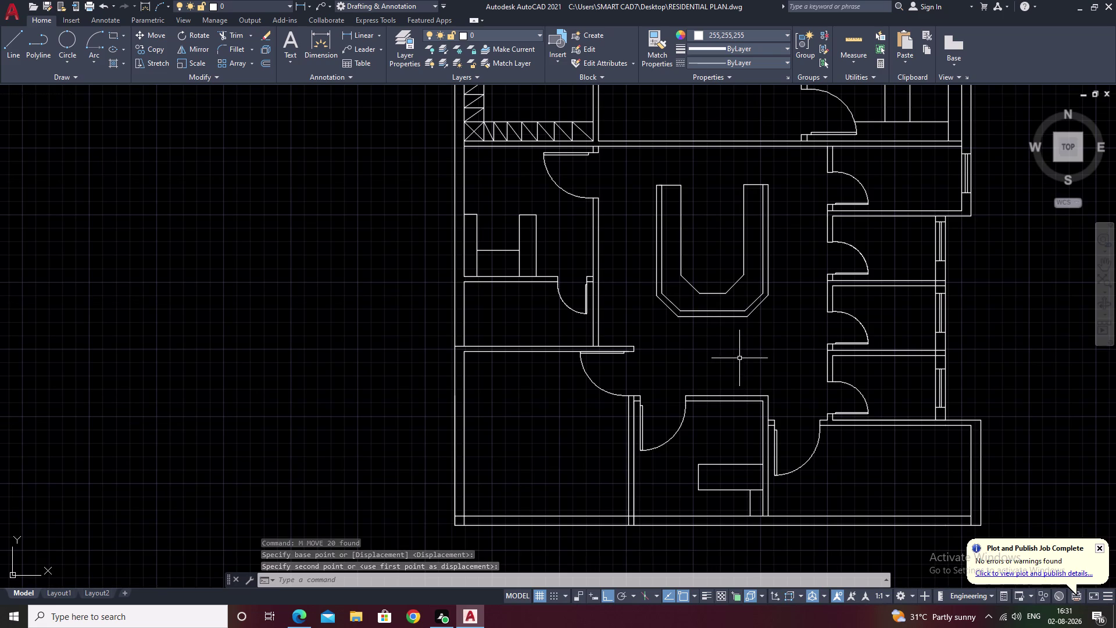
middle_drag(742, 342, 743, 326)
scroll(down, 3)
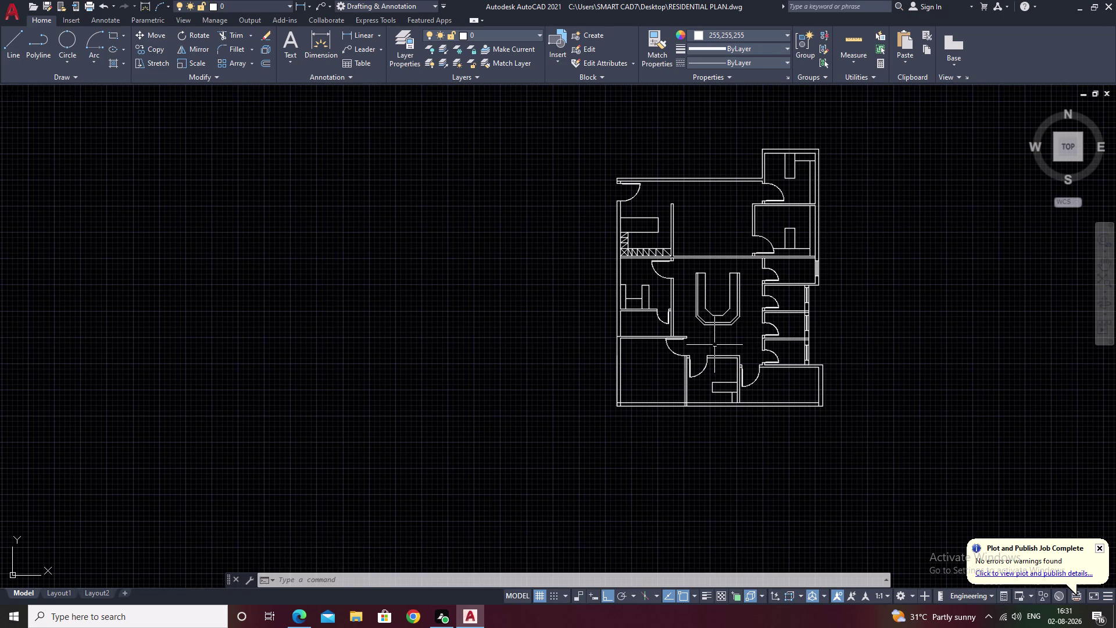
scroll(up, 3)
middle_click(724, 337)
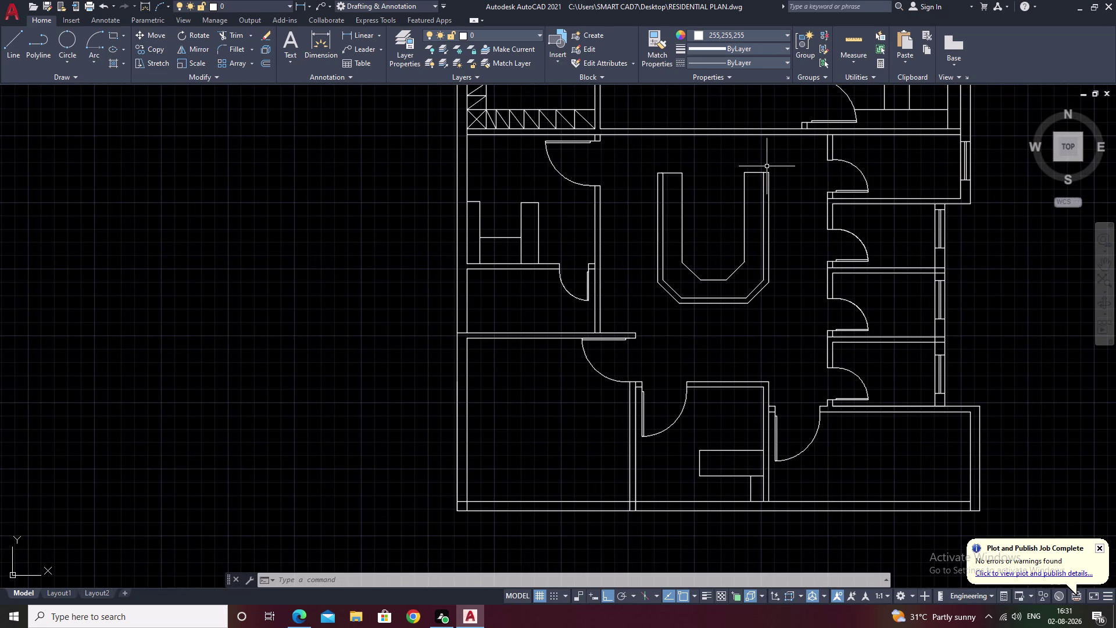
drag(767, 166, 782, 298)
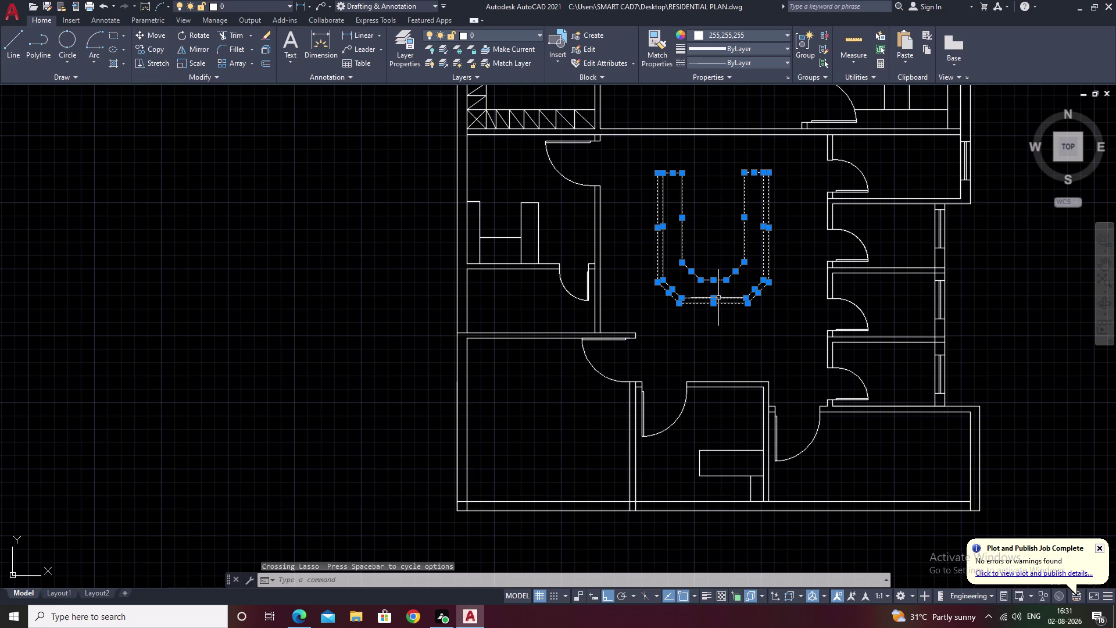
Group the selected counter lines with the G command.
scroll(up, 3)
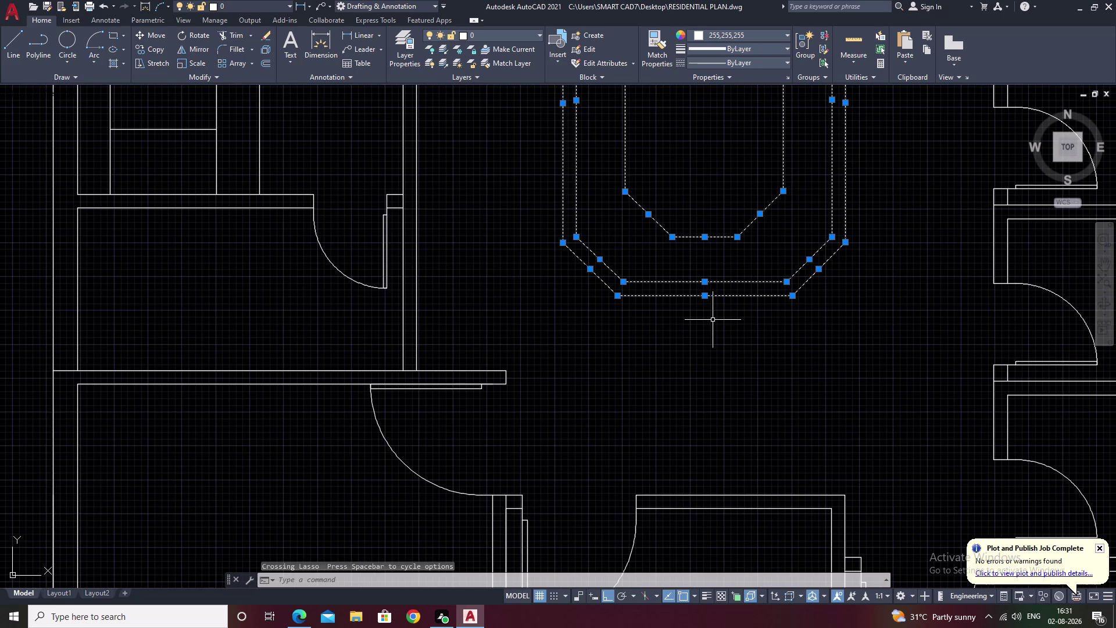
text(g)
key(space)
Reselect the whole counter and join its lines into one polyline with J.
scroll(down, 3)
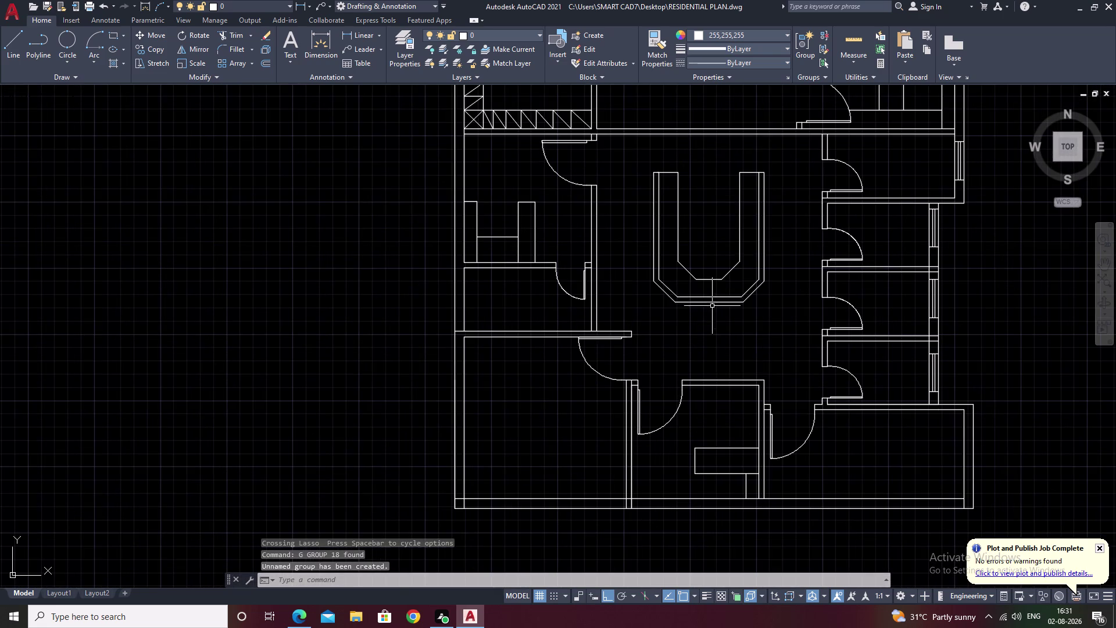
drag(776, 212, 707, 296)
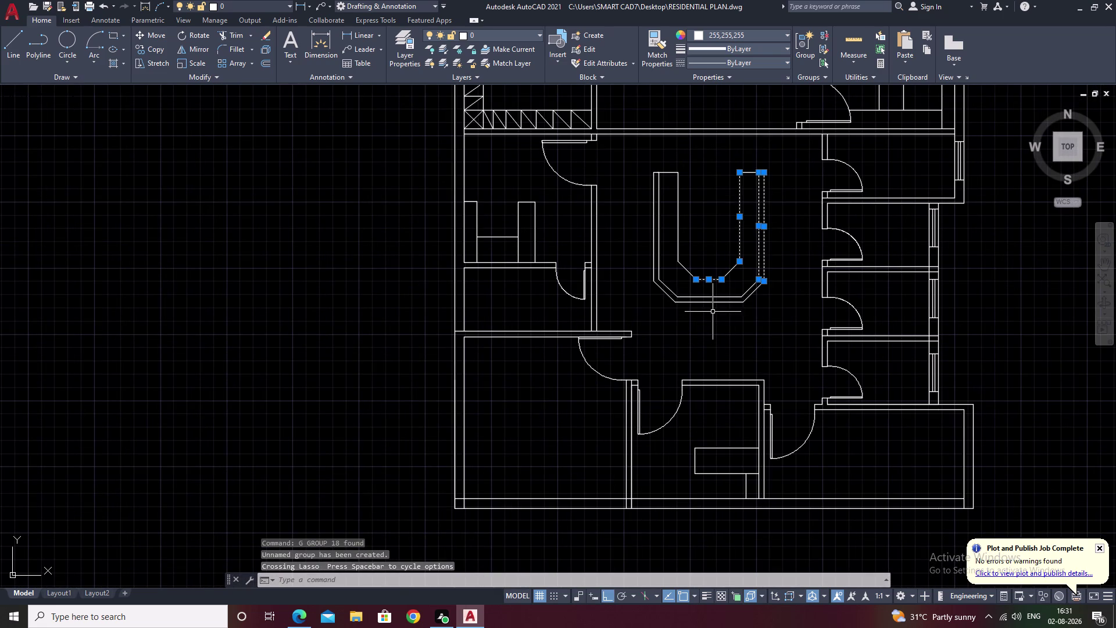
key(space)
key(Escape)
drag(781, 136, 758, 150)
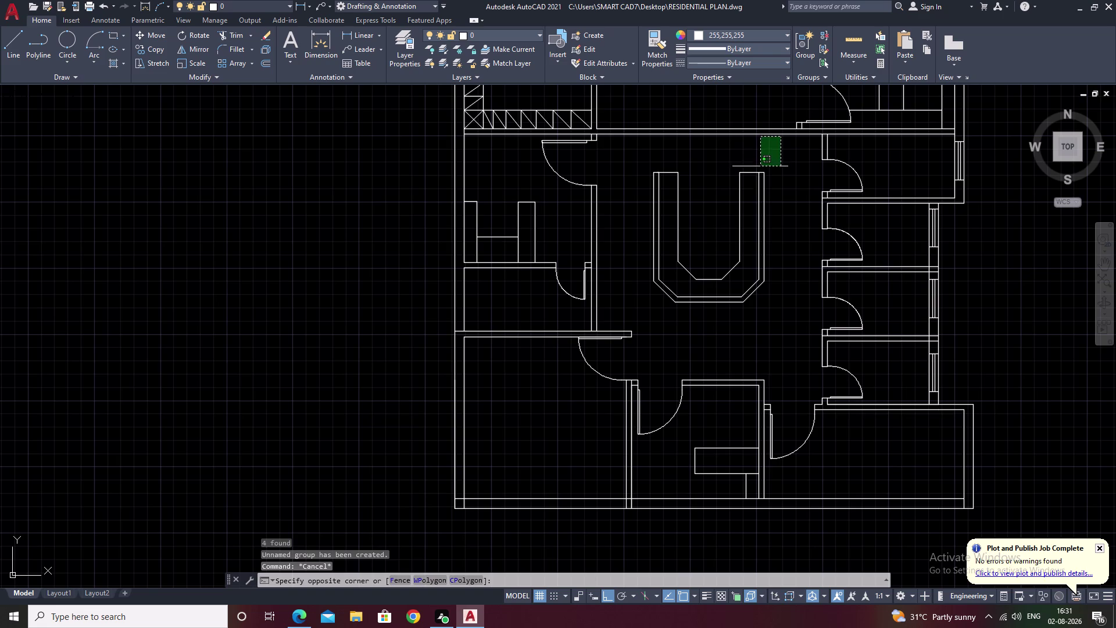
key(Escape)
drag(771, 160, 752, 329)
click(752, 329)
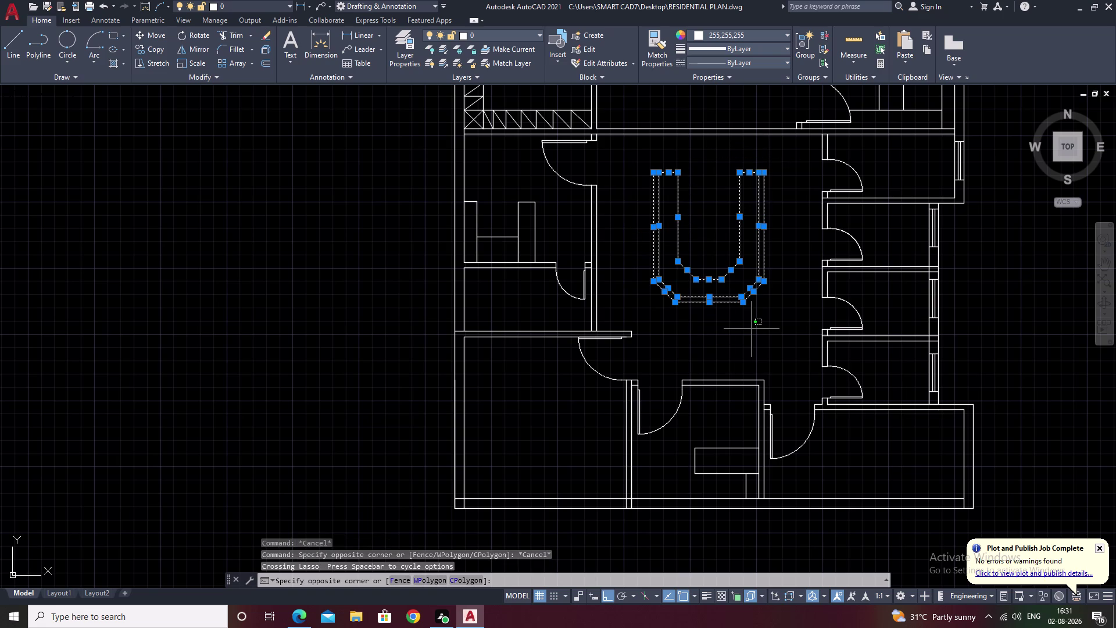
key(j)
key(space)
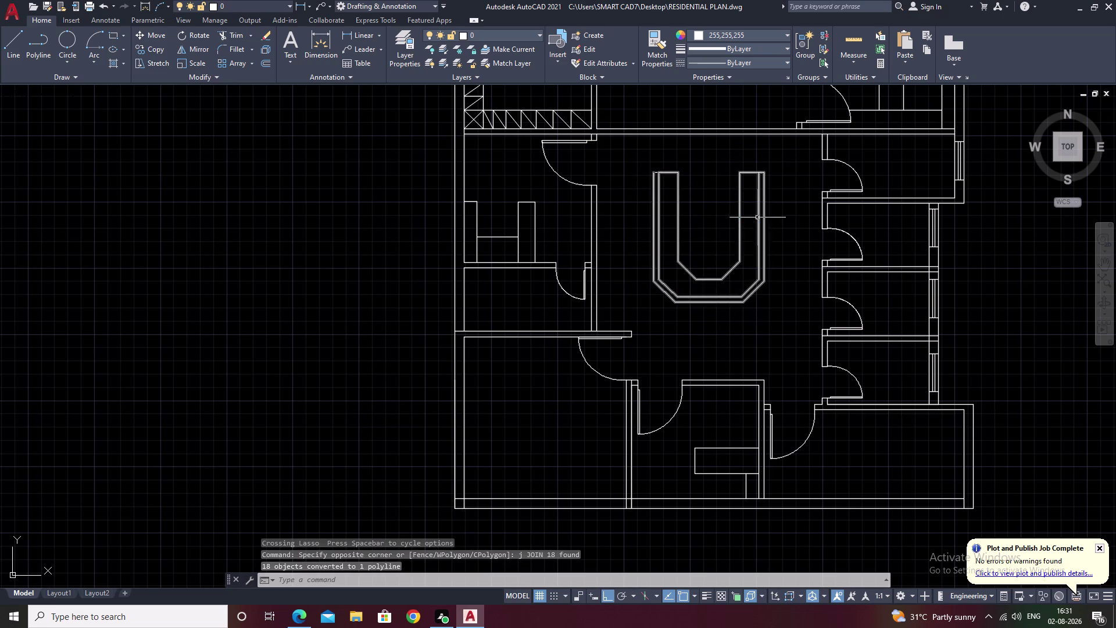
Reselect the joined polyline, cancel a bottom-edge vertex stretch, and recenter on the counter.
drag(758, 217, 687, 300)
scroll(up, 3)
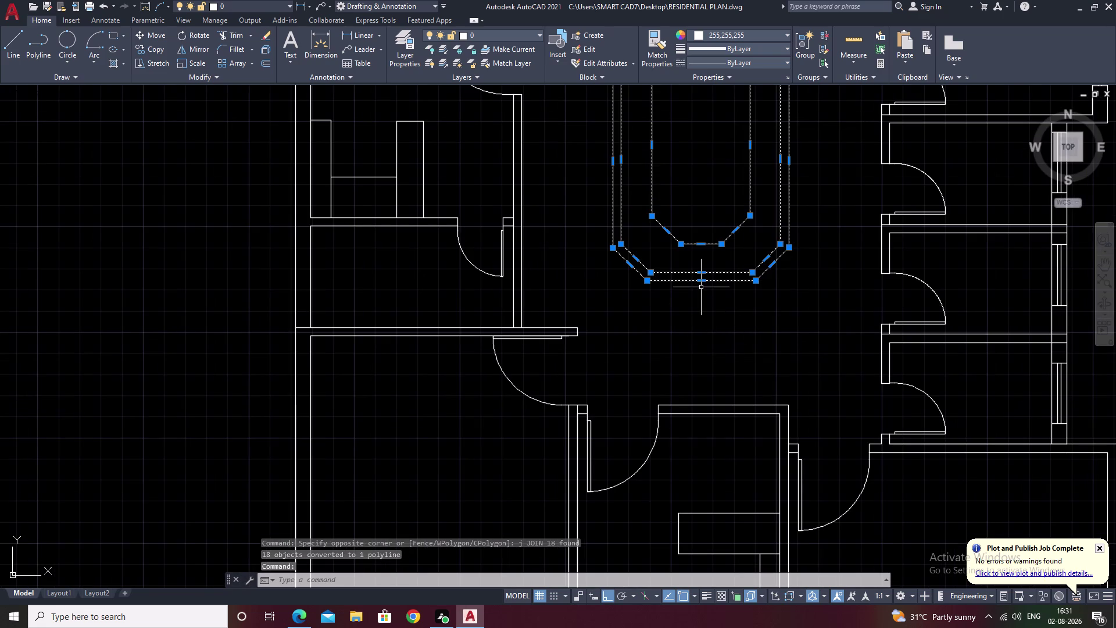
key(Escape)
drag(776, 217, 700, 288)
click(699, 300)
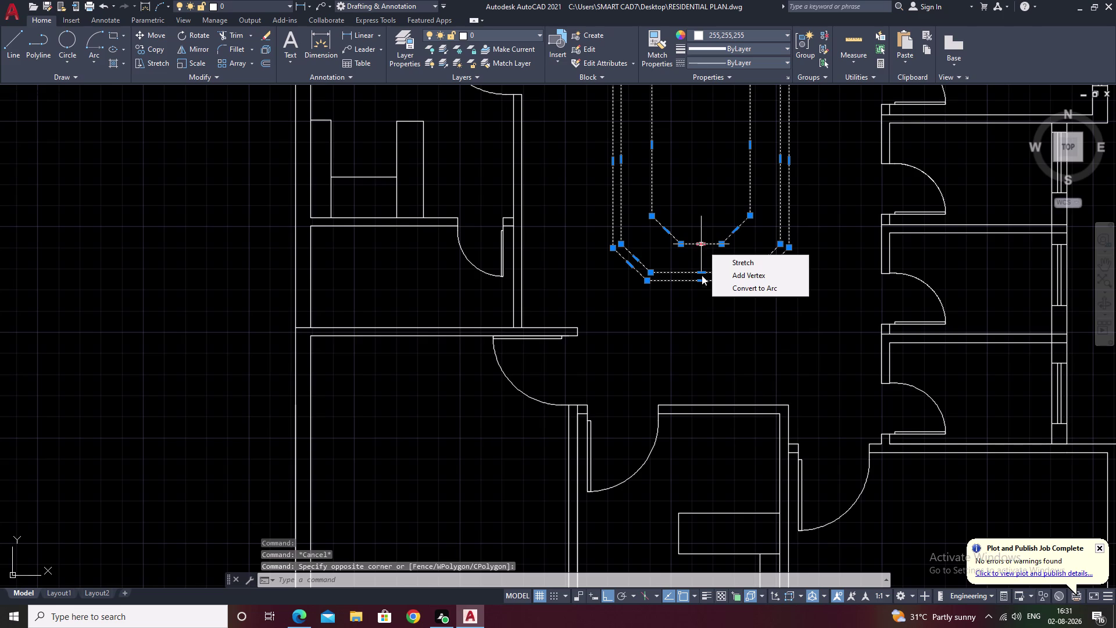
click(702, 283)
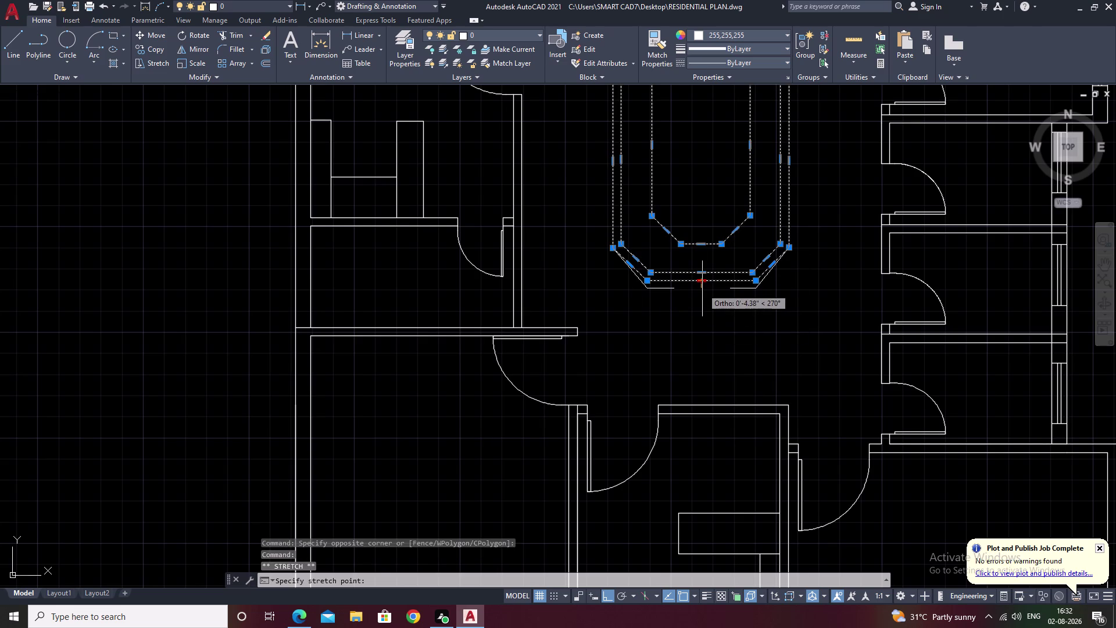
key(Escape)
key(Escape)
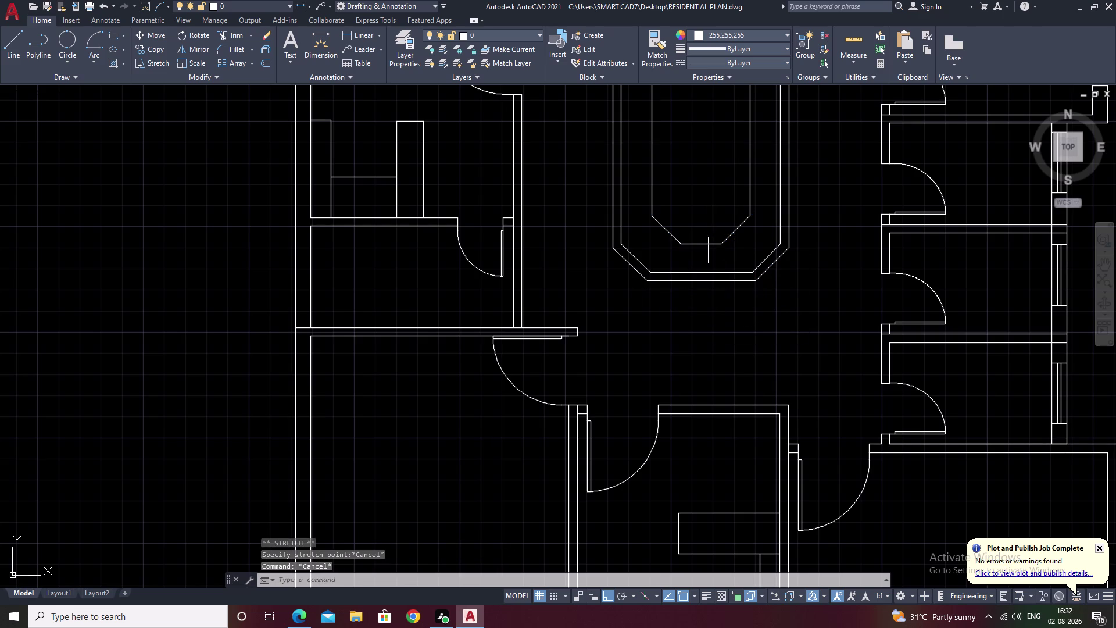
middle_drag(716, 236, 713, 309)
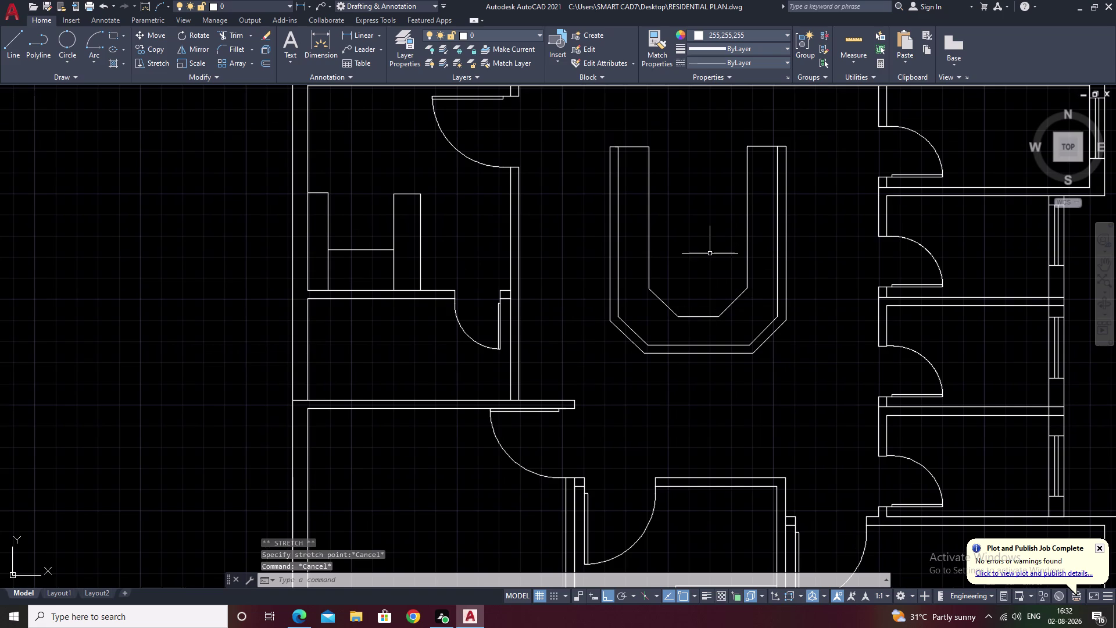
middle_drag(713, 264, 726, 314)
scroll(down, 3)
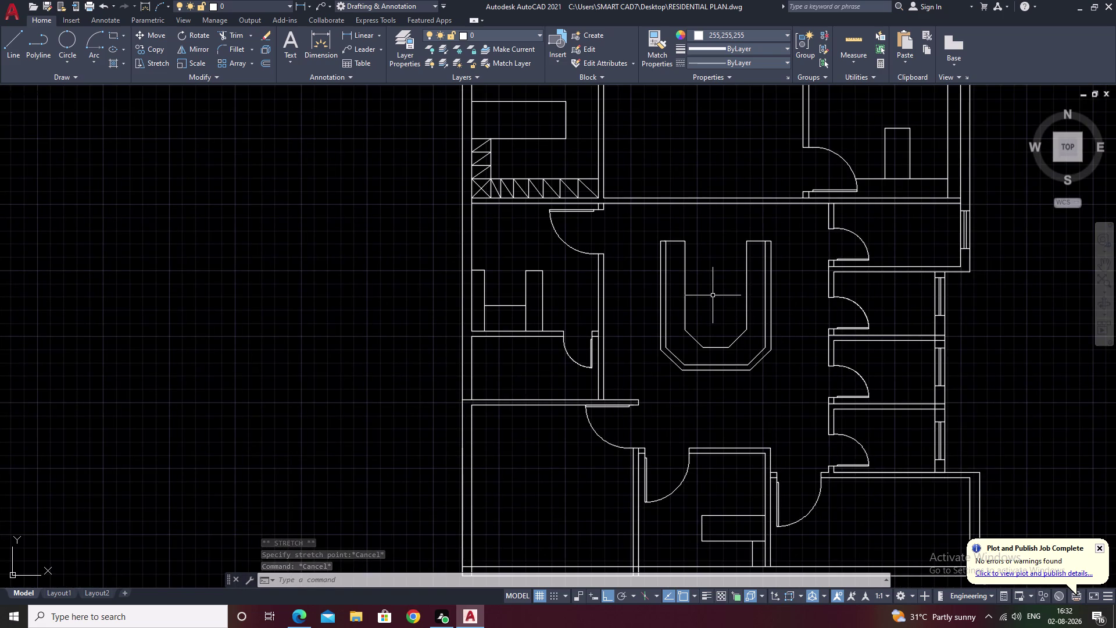
middle_drag(724, 317, 722, 291)
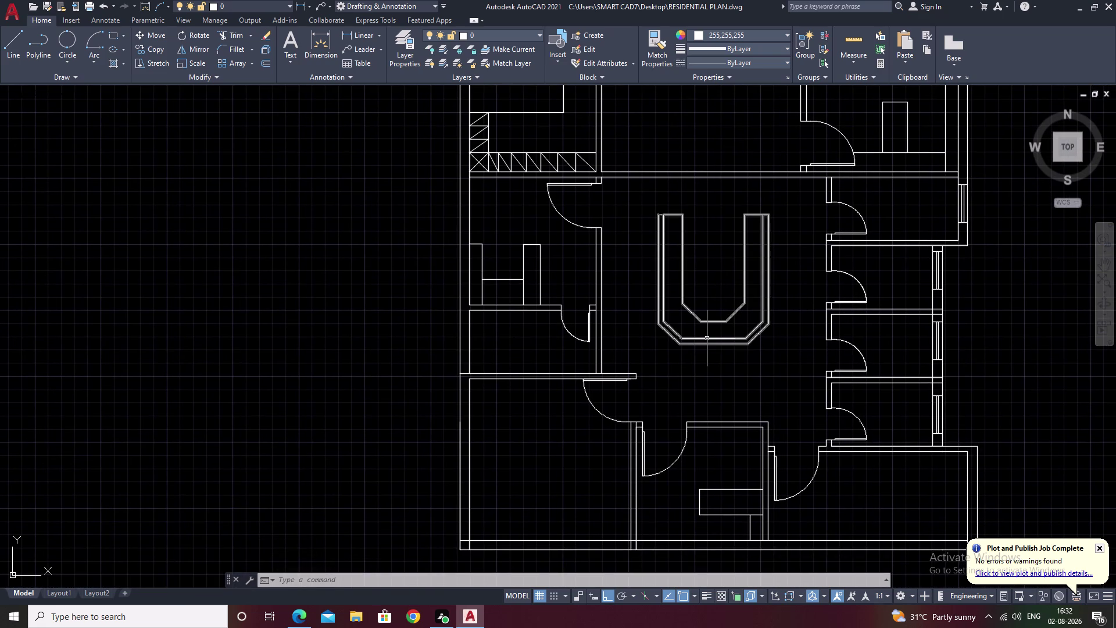